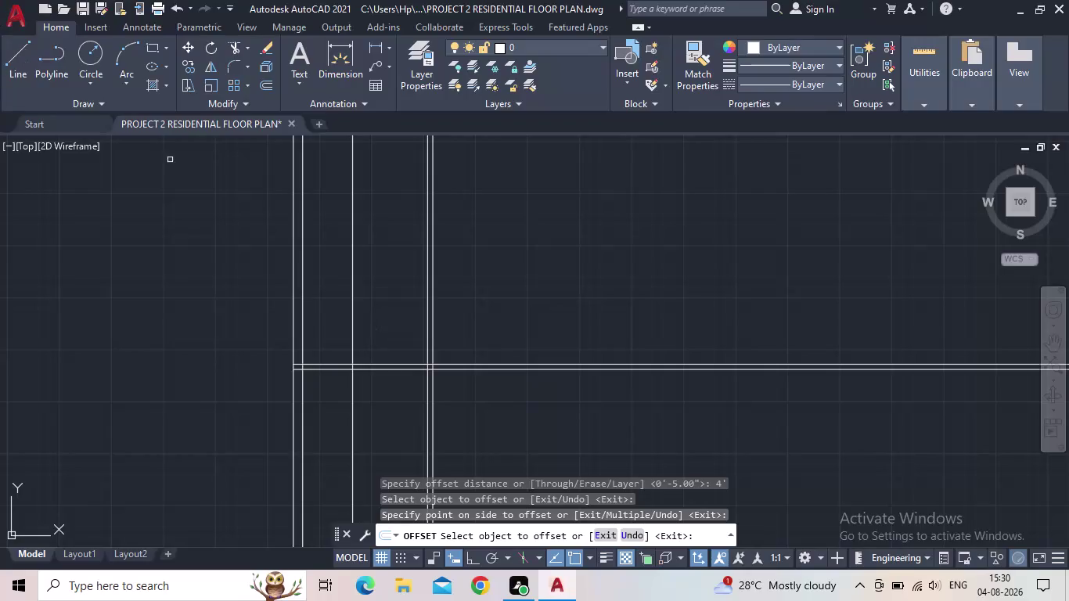
Zoom to the wall junction and start a 5" offset of the vertical wall line, then cancel.
middle_click(368, 341)
scroll(up, 3)
middle_drag(371, 334, 338, 366)
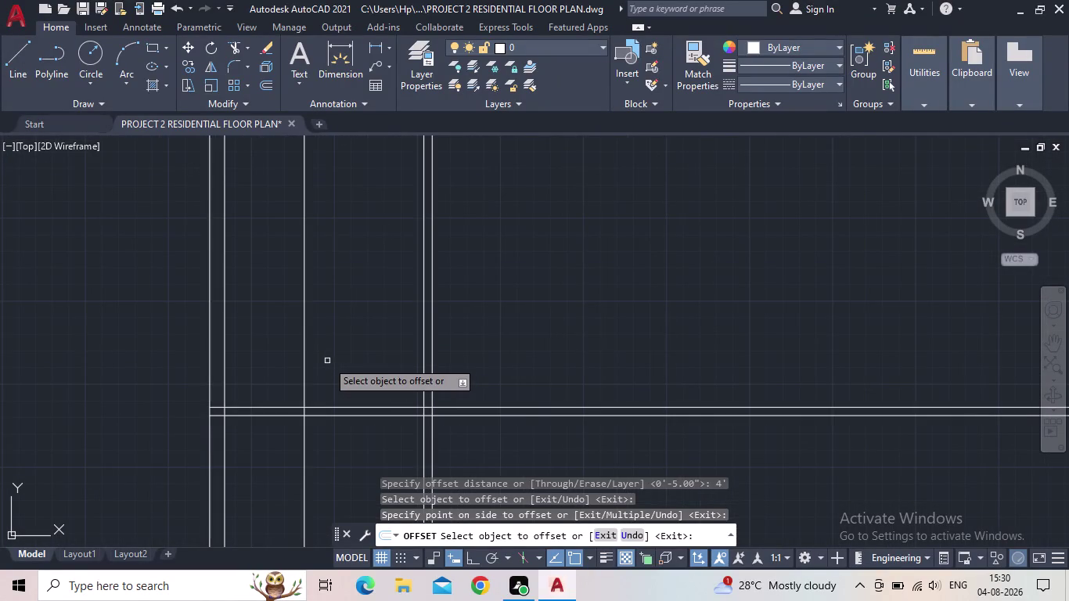
key(o)
key(Return)
text(5)
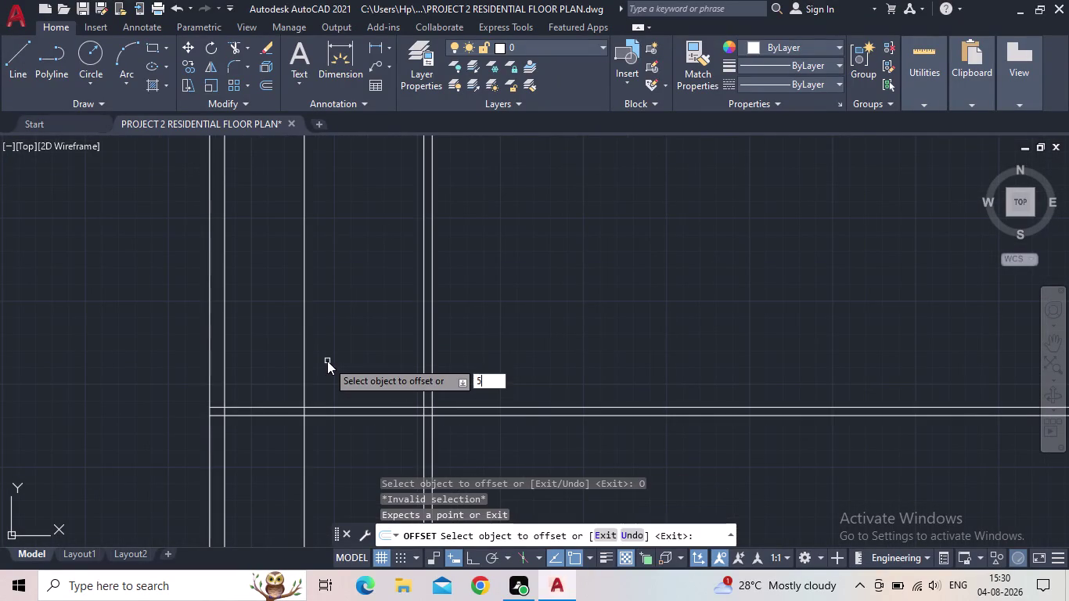
text(")
key(Return)
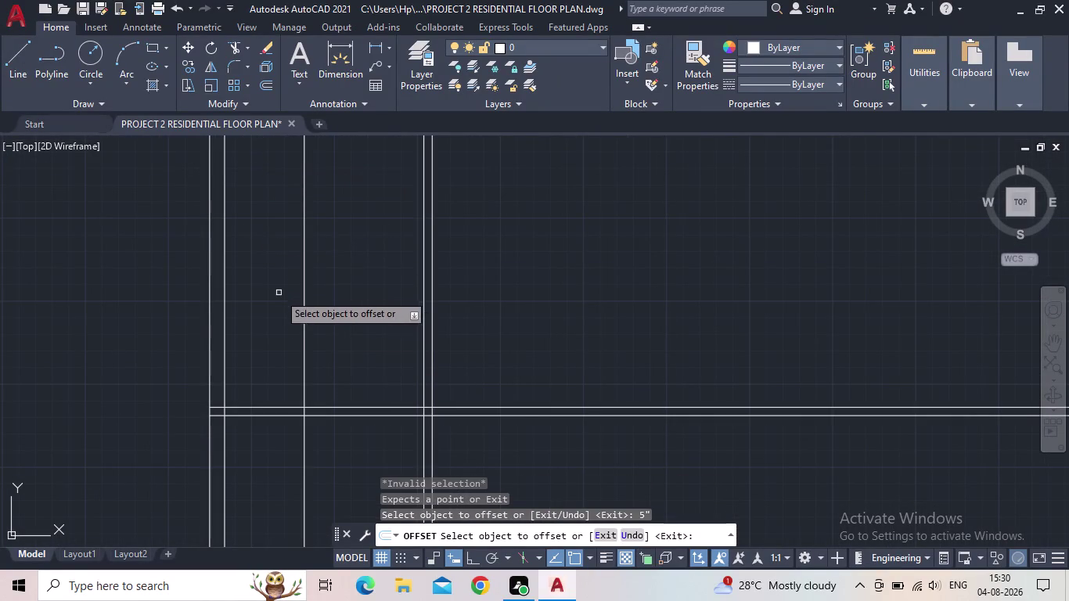
click(305, 321)
key(Escape)
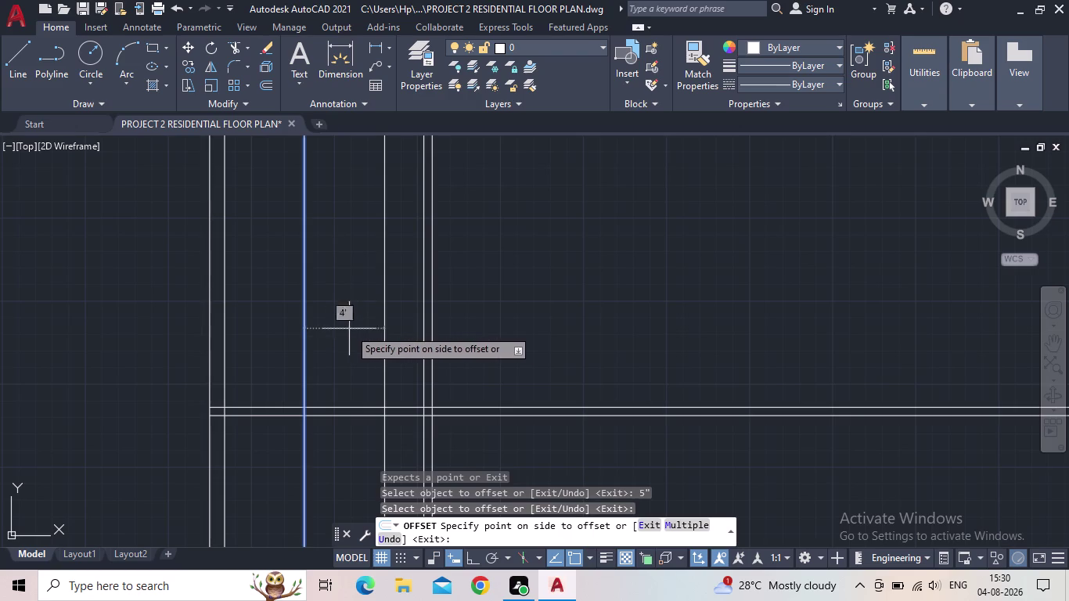
Offset the vertical wall line 5" to one side to mark the door opening.
key(o)
key(Return)
text(5")
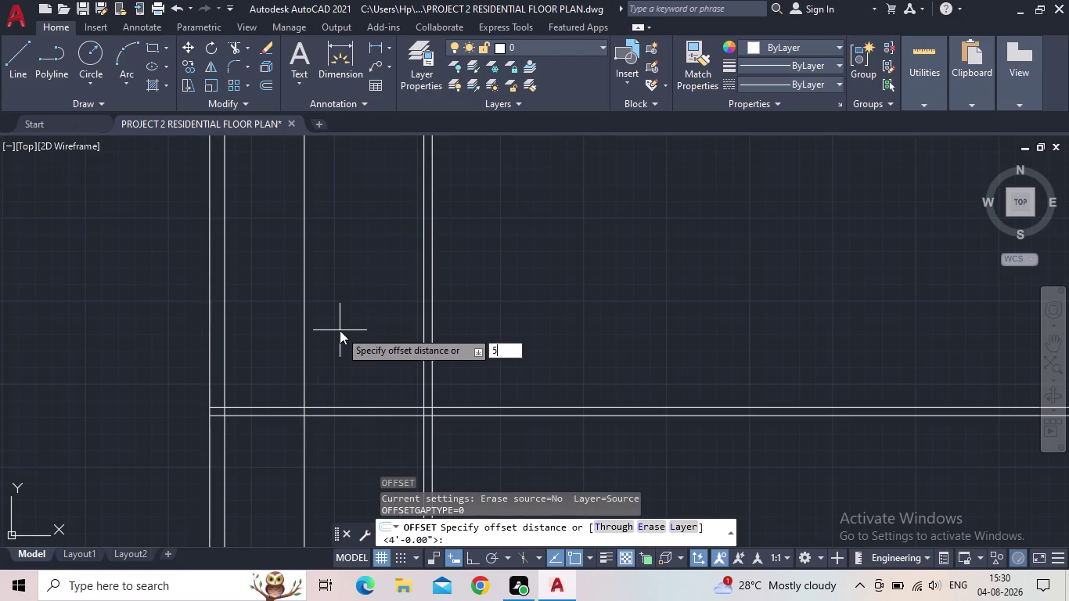
key(Return)
drag(304, 349, 311, 352)
click(333, 354)
key(Escape)
Fence-trim the wall line segments inside the door opening.
scroll(down, 3)
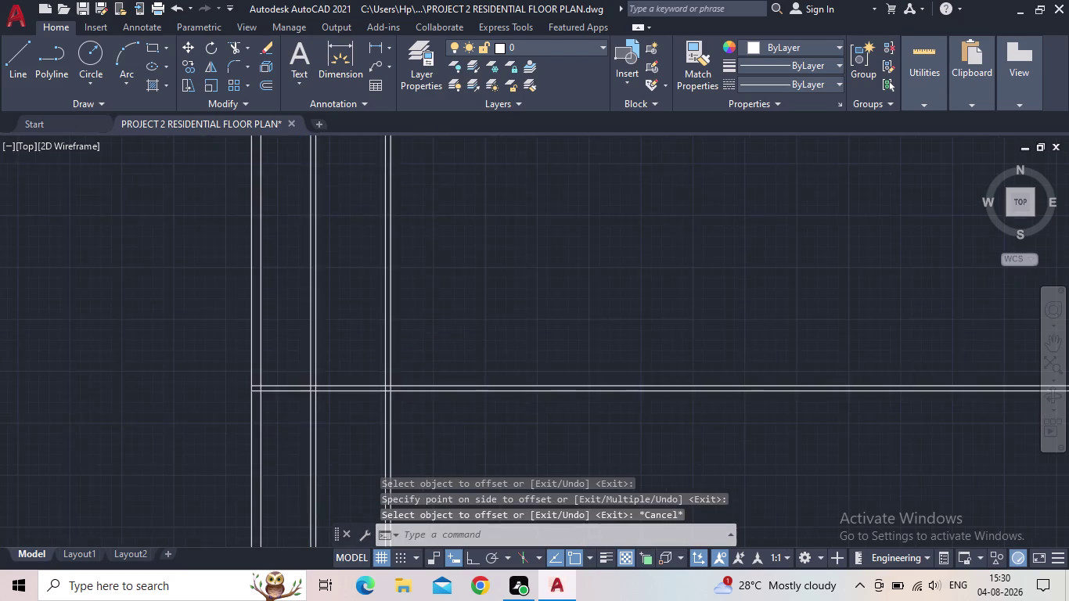
middle_drag(321, 351, 306, 359)
text(TR)
key(space)
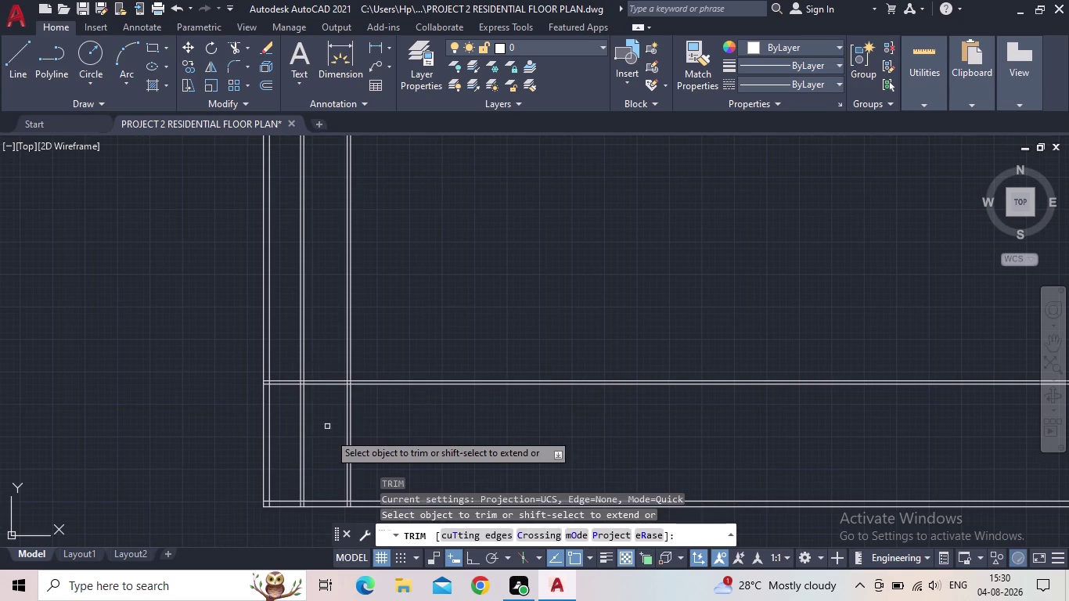
drag(324, 450, 291, 426)
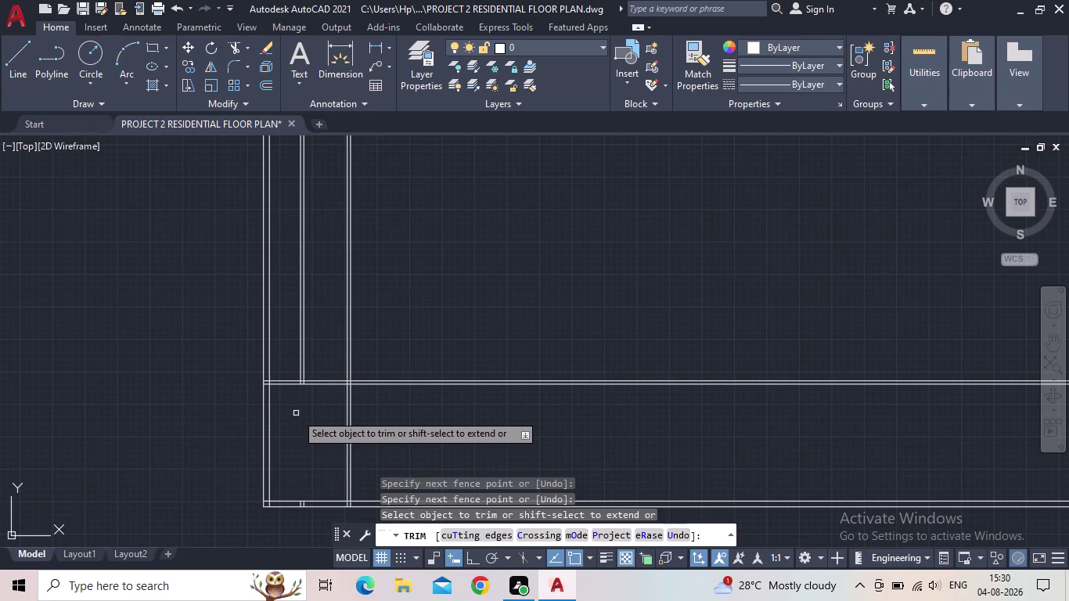
key(Escape)
middle_drag(299, 408, 302, 445)
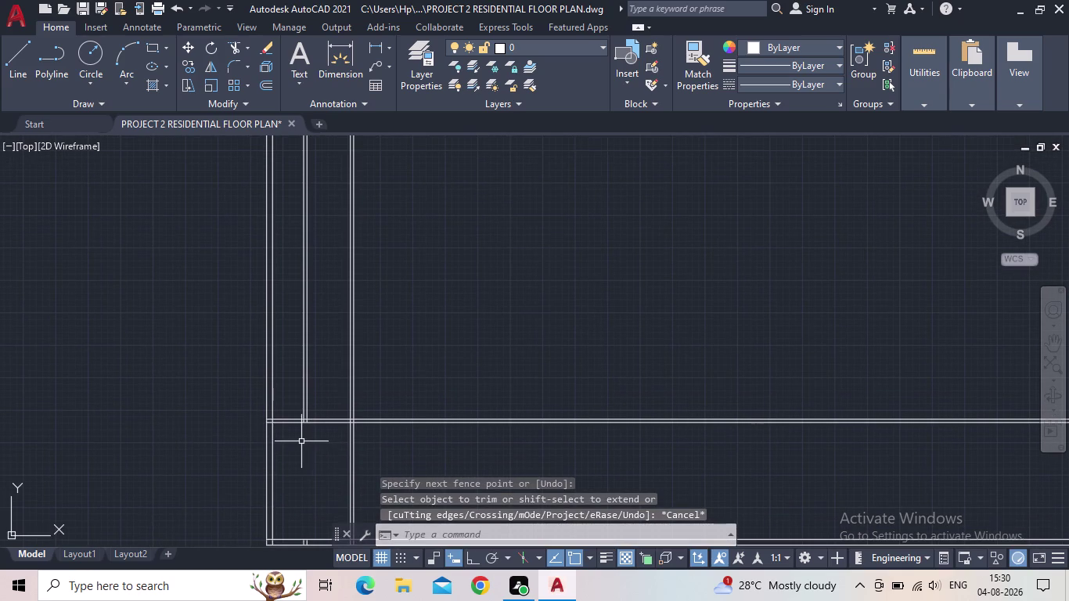
middle_drag(330, 392, 317, 411)
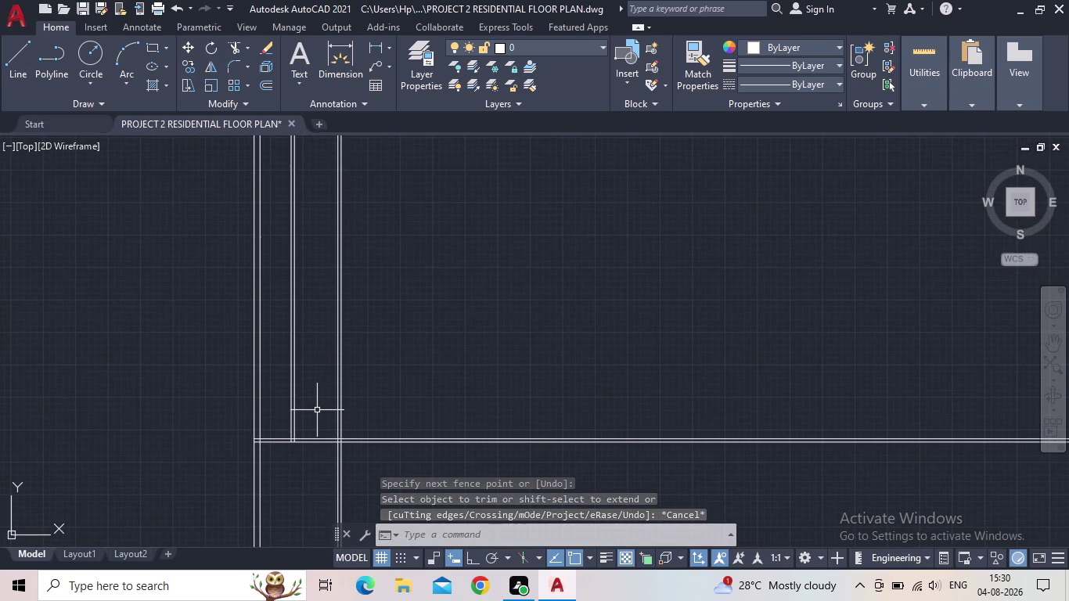
click(372, 47)
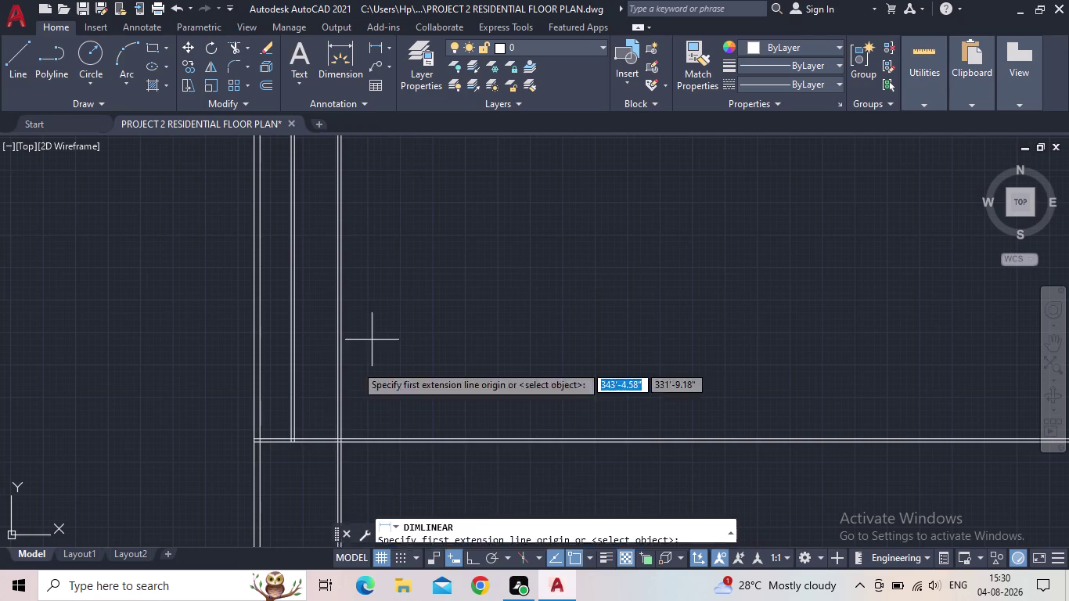
scroll(up, 3)
click(321, 439)
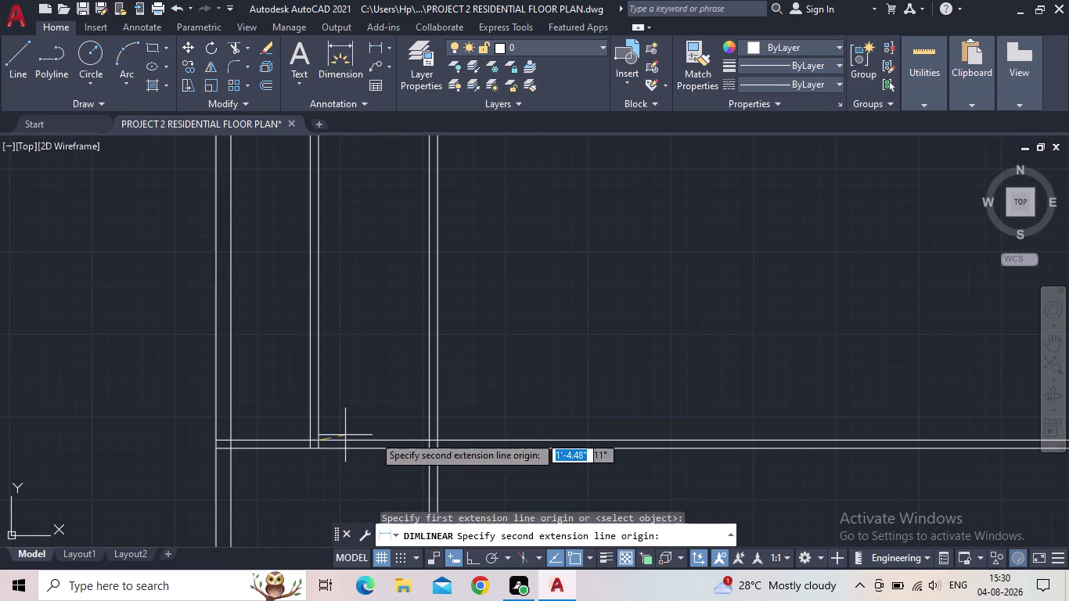
click(426, 442)
click(417, 421)
scroll(up, 3)
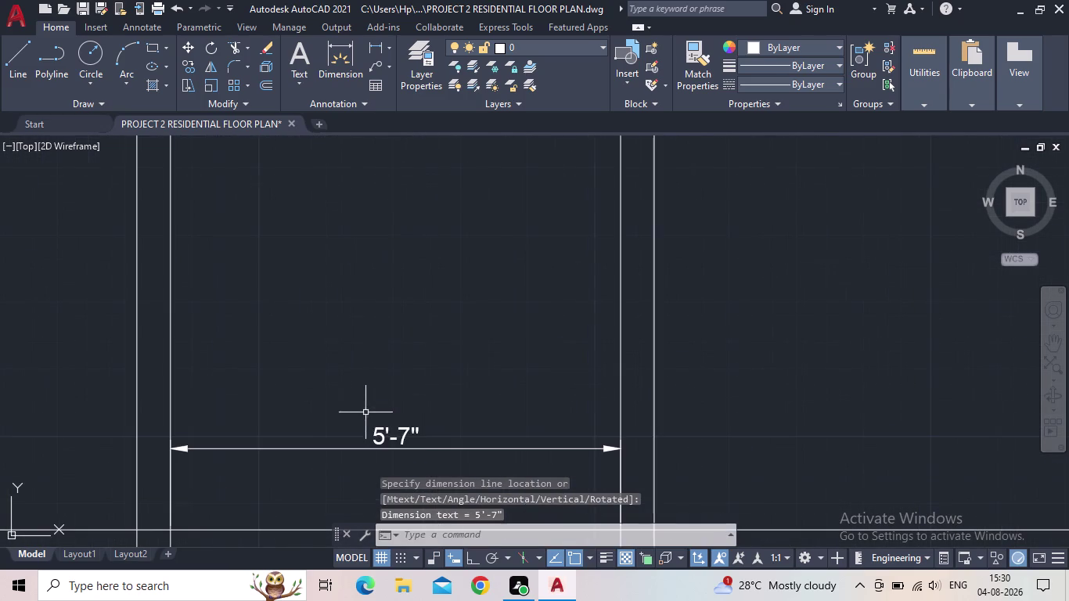
scroll(down, 3)
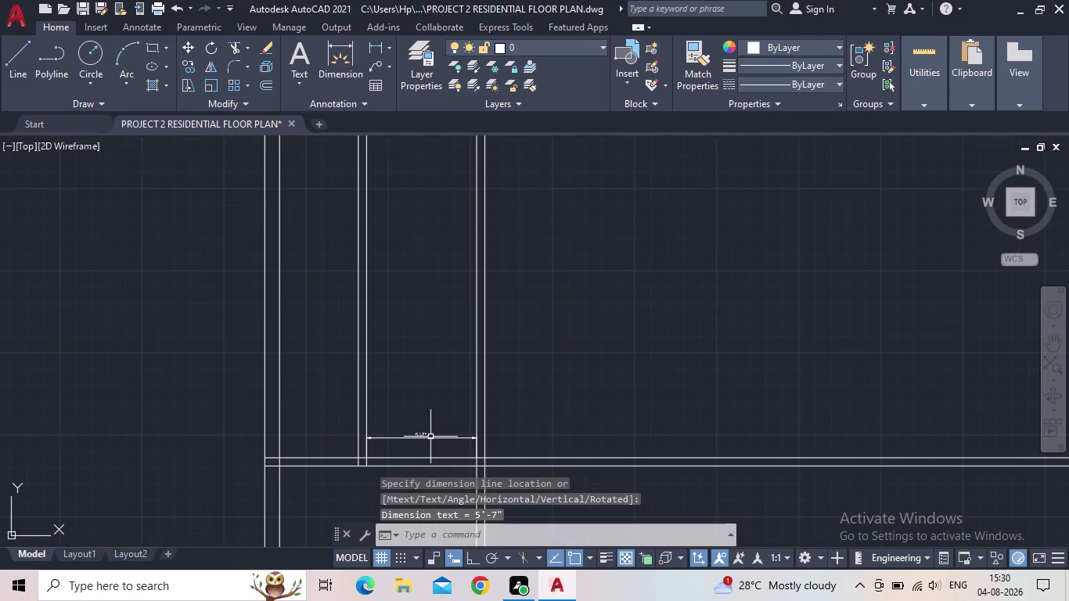
middle_click(431, 437)
key(Escape)
drag(423, 443, 417, 433)
click(414, 430)
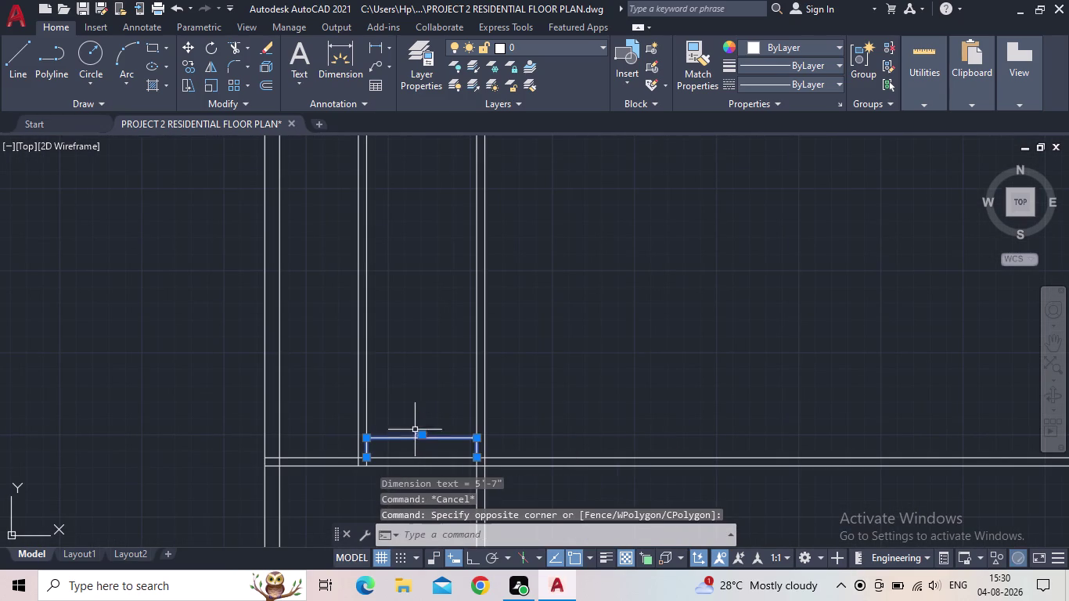
key(Delete)
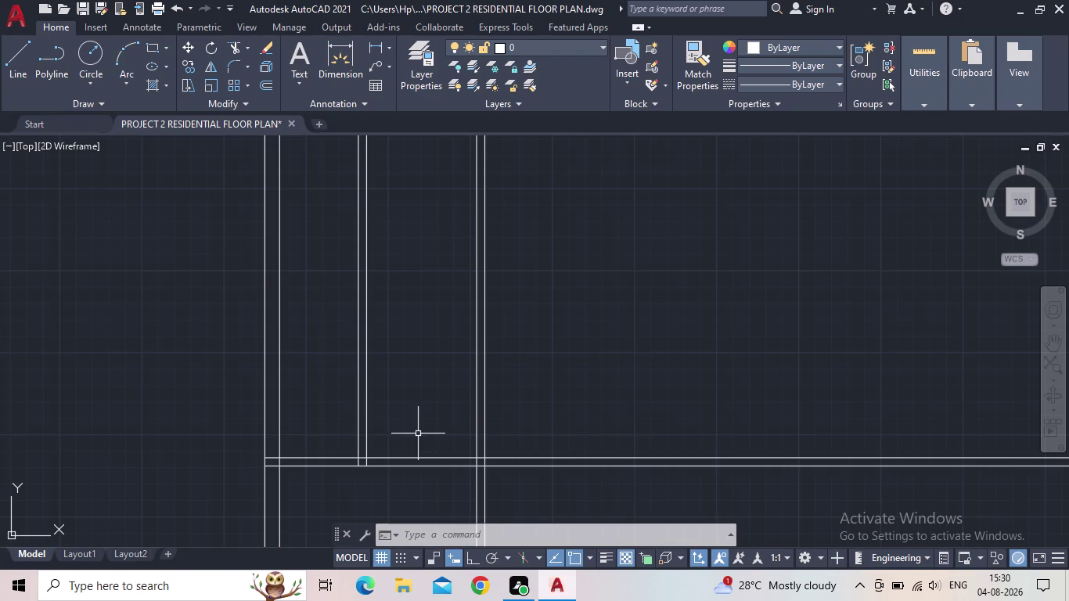
middle_drag(644, 410, 602, 416)
scroll(down, 3)
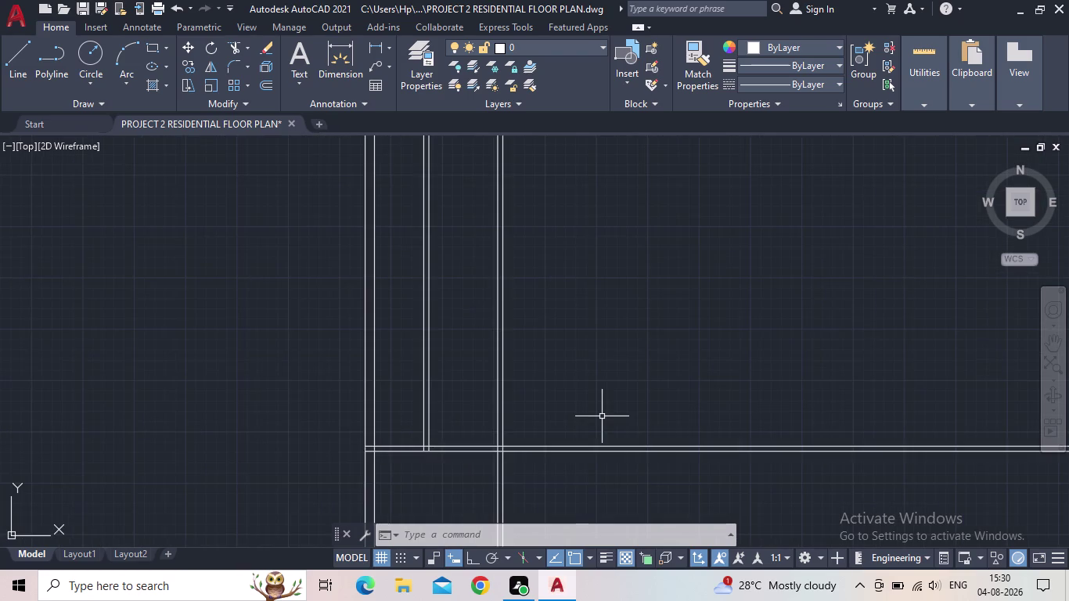
middle_drag(602, 416, 564, 448)
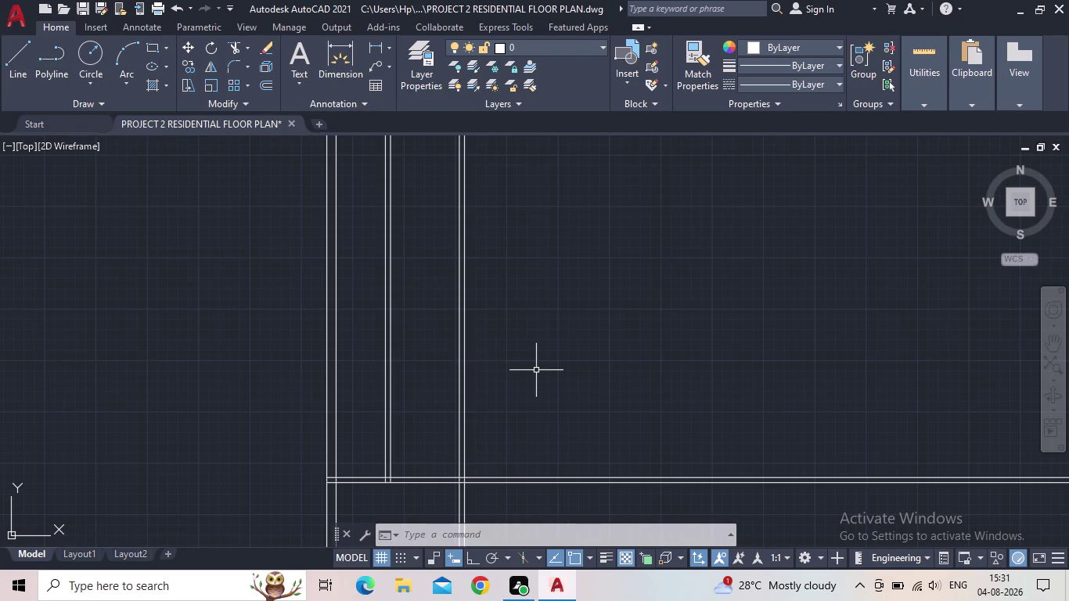
Offset the horizontal wall line 6'2" upward.
key(o)
key(Return)
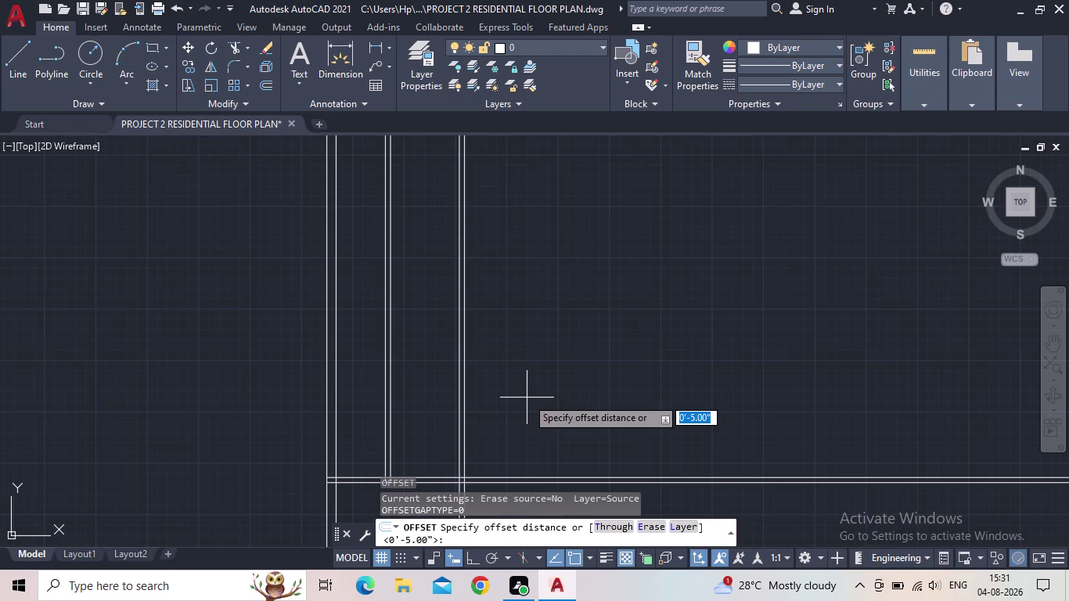
text(6)
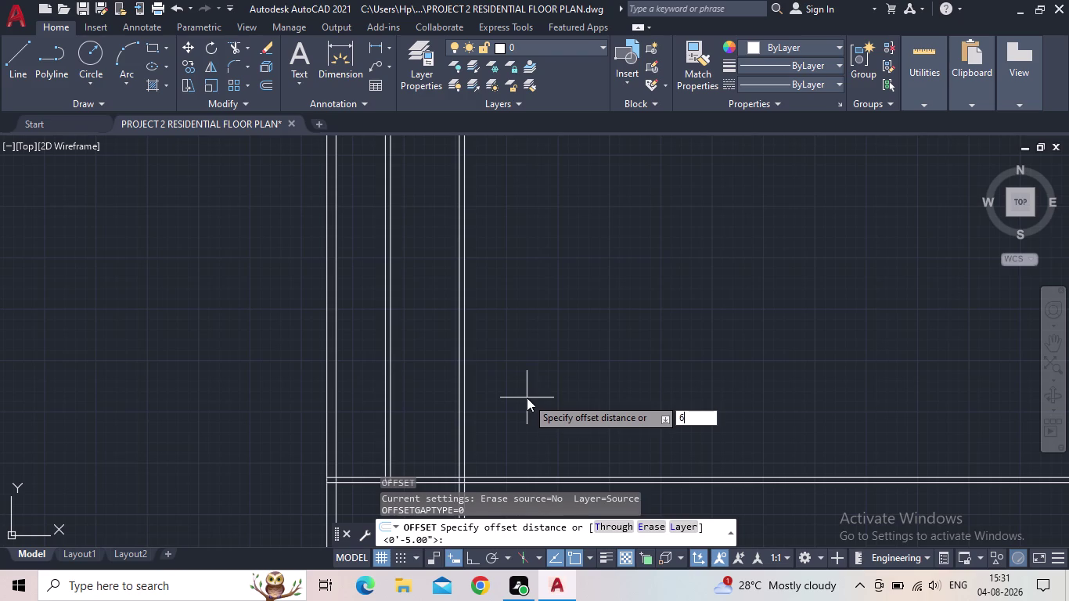
text(')
text(2")
key(Return)
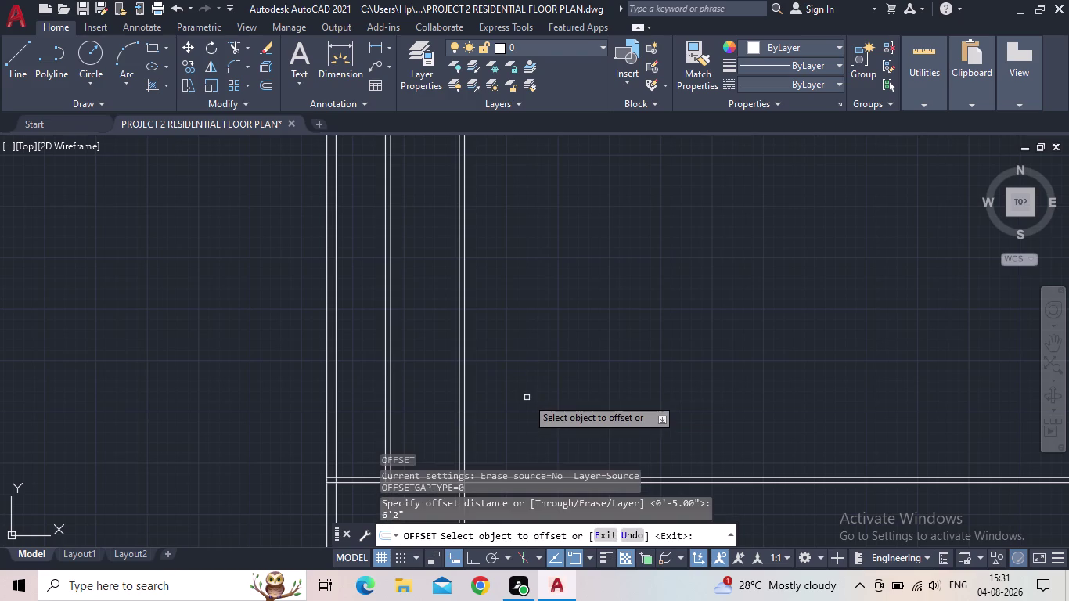
middle_drag(475, 384, 557, 297)
scroll(up, 3)
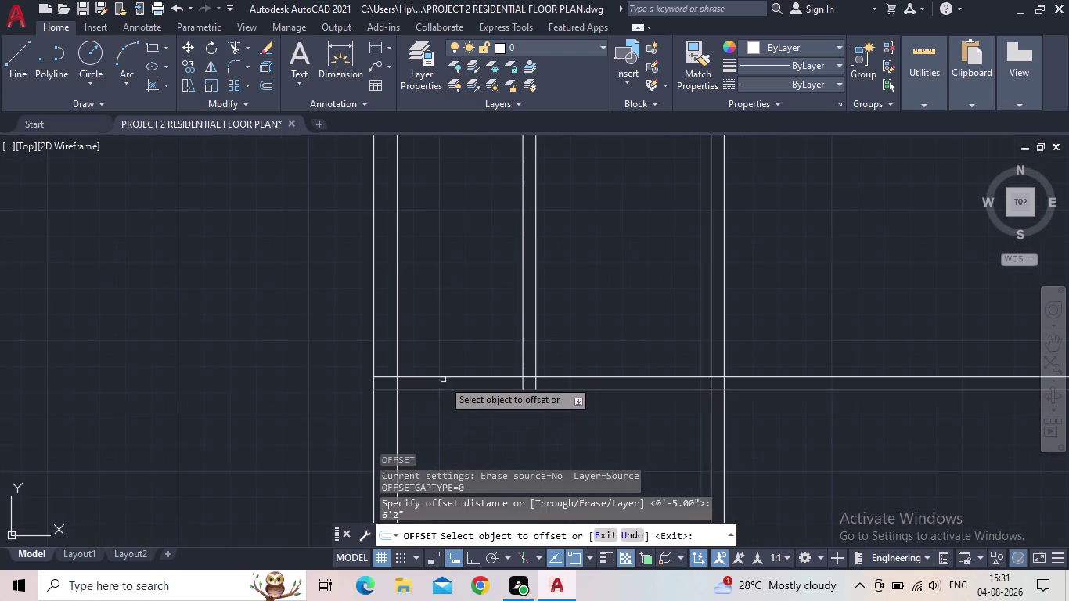
click(449, 378)
click(471, 261)
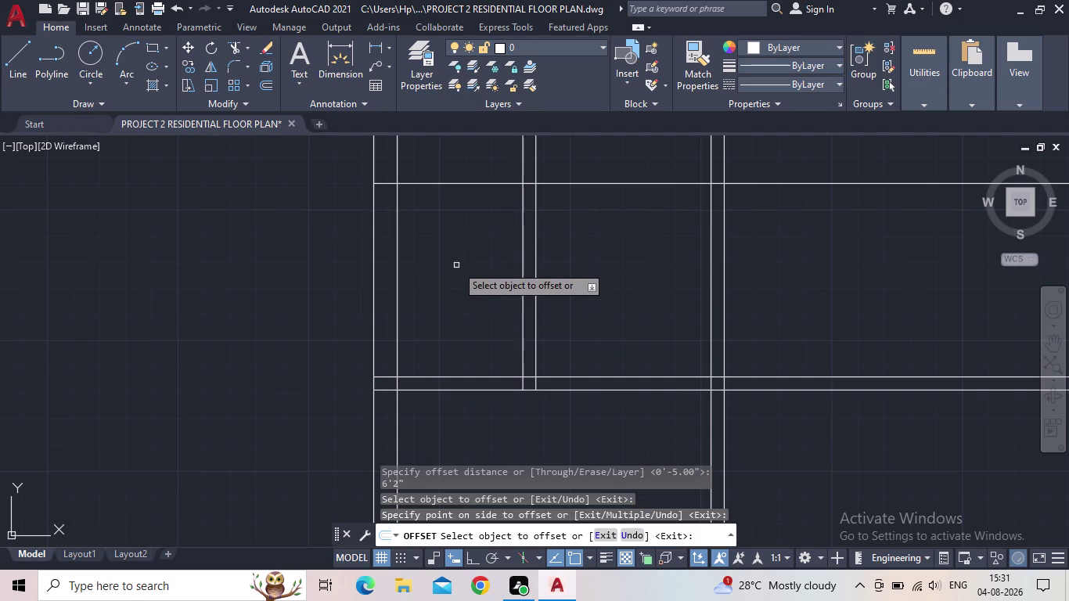
key(Escape)
Offset the new upper line 5" to give the wall its thickness.
key(o)
key(Return)
text(5)
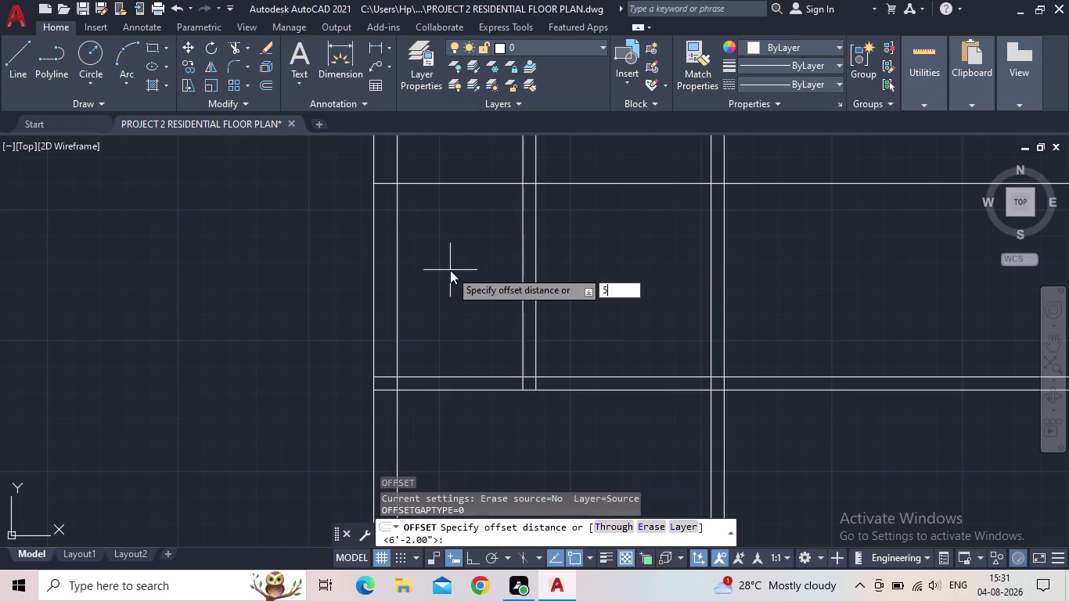
text(")
key(Return)
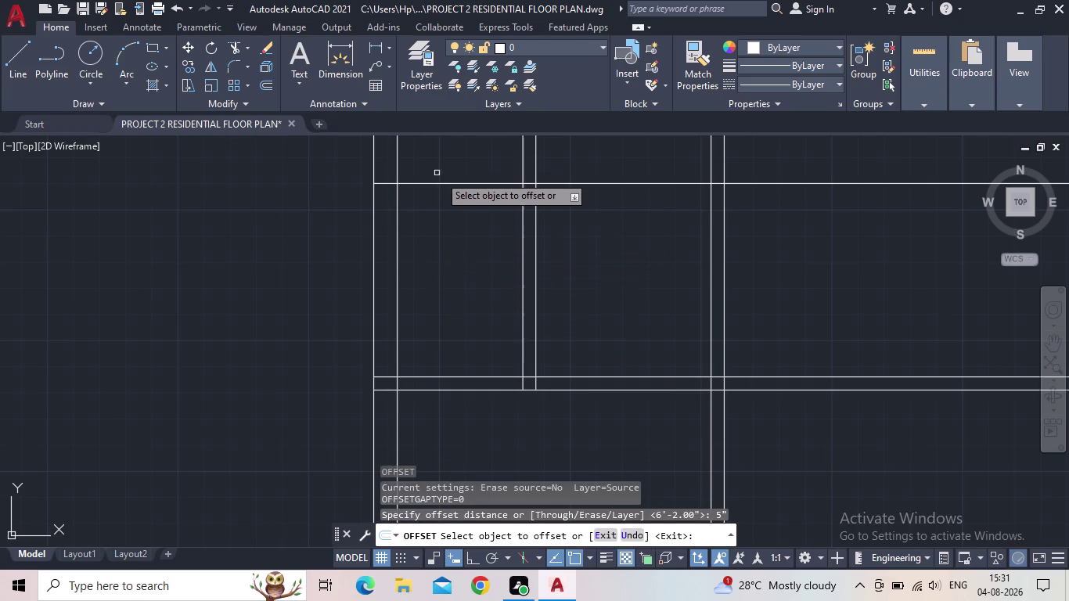
click(443, 187)
click(443, 182)
click(456, 161)
key(Escape)
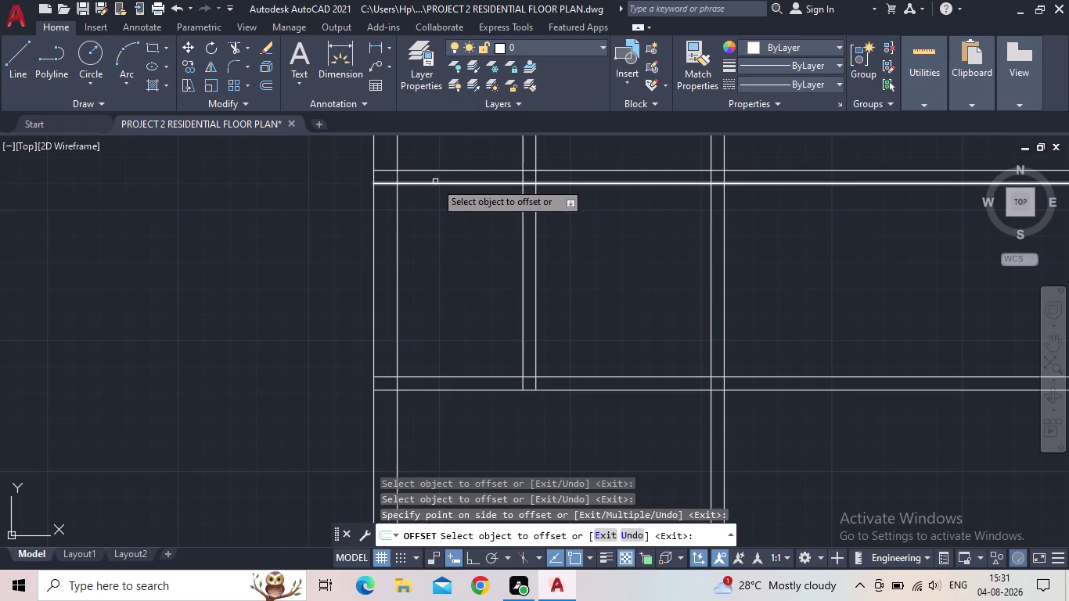
Trim overlapping line segments at the new wall junction, then cancel the unfinished trim.
scroll(down, 3)
middle_drag(445, 195, 448, 219)
middle_drag(470, 229, 427, 283)
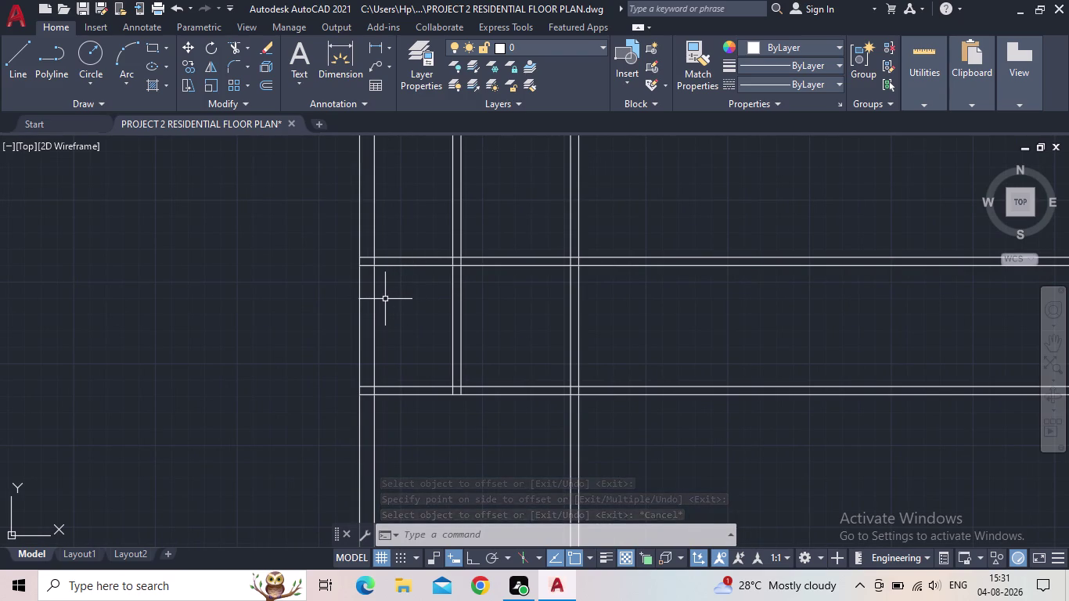
scroll(down, 3)
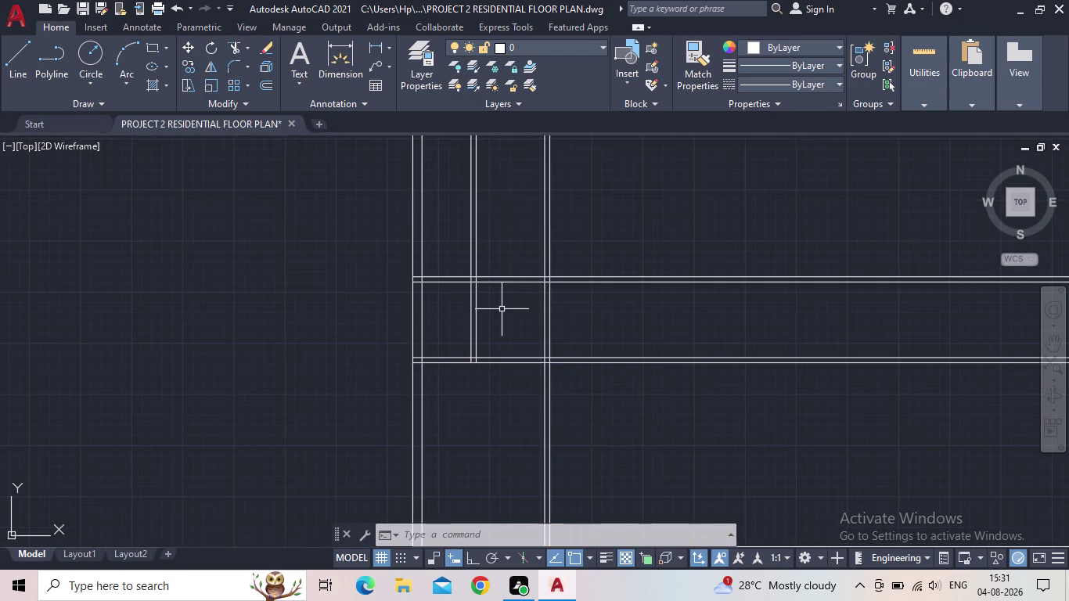
middle_drag(505, 309, 513, 386)
key(t)
key(r)
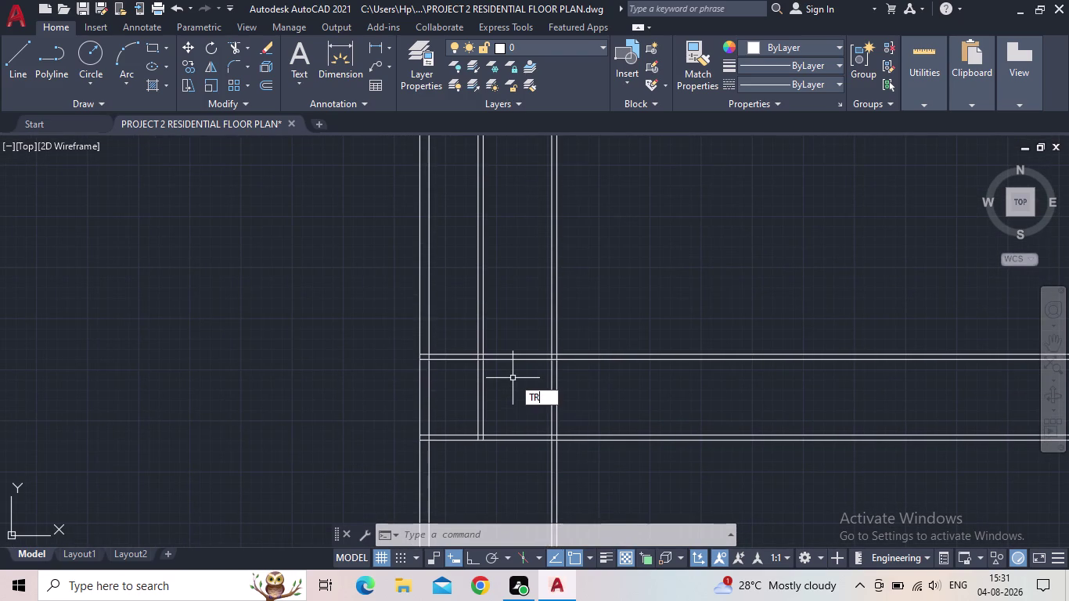
key(space)
drag(504, 315, 503, 315)
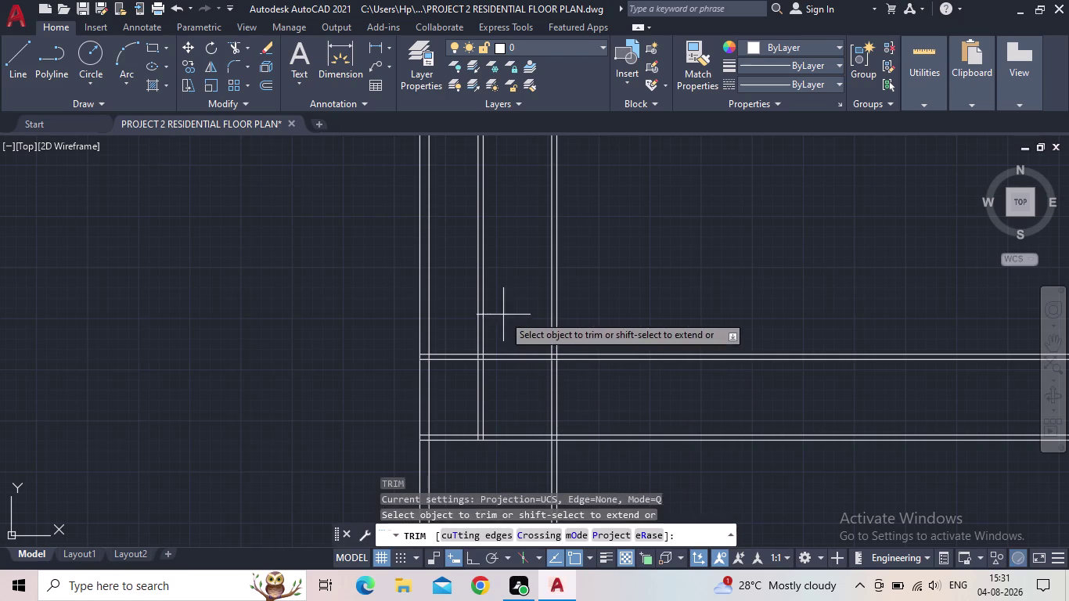
drag(503, 314, 473, 323)
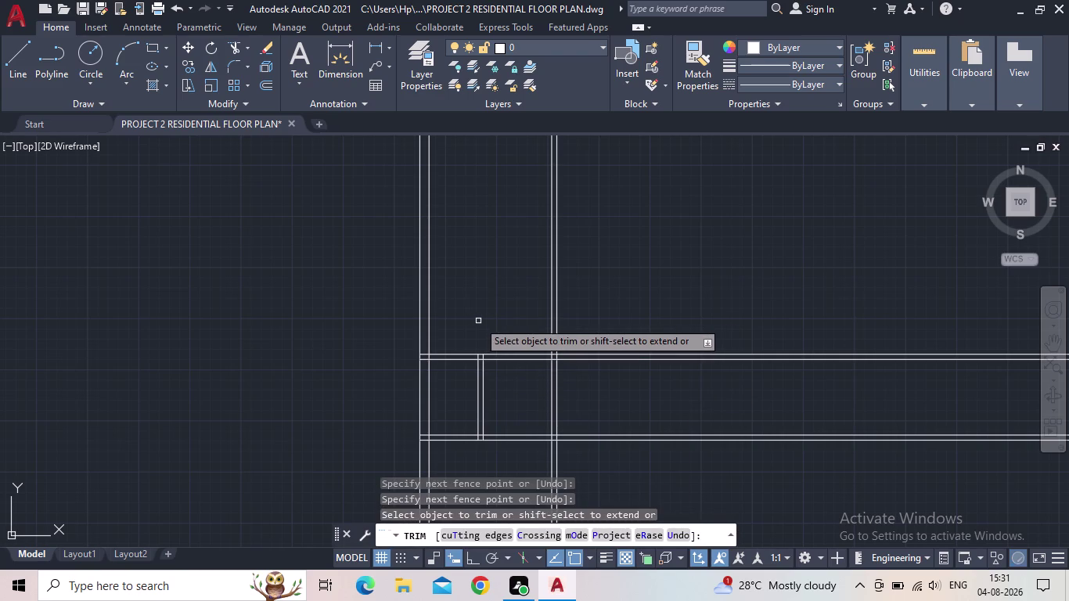
middle_drag(489, 328, 516, 355)
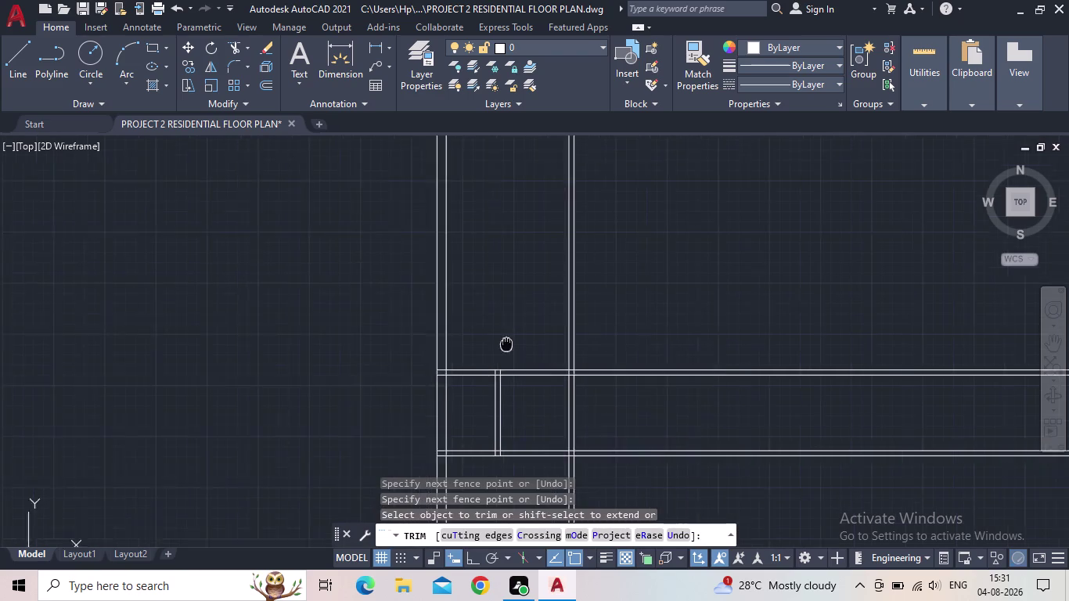
middle_drag(517, 354, 525, 372)
key(Escape)
Offset the horizontal wall line 10' upward.
middle_drag(527, 359, 520, 304)
middle_click(518, 298)
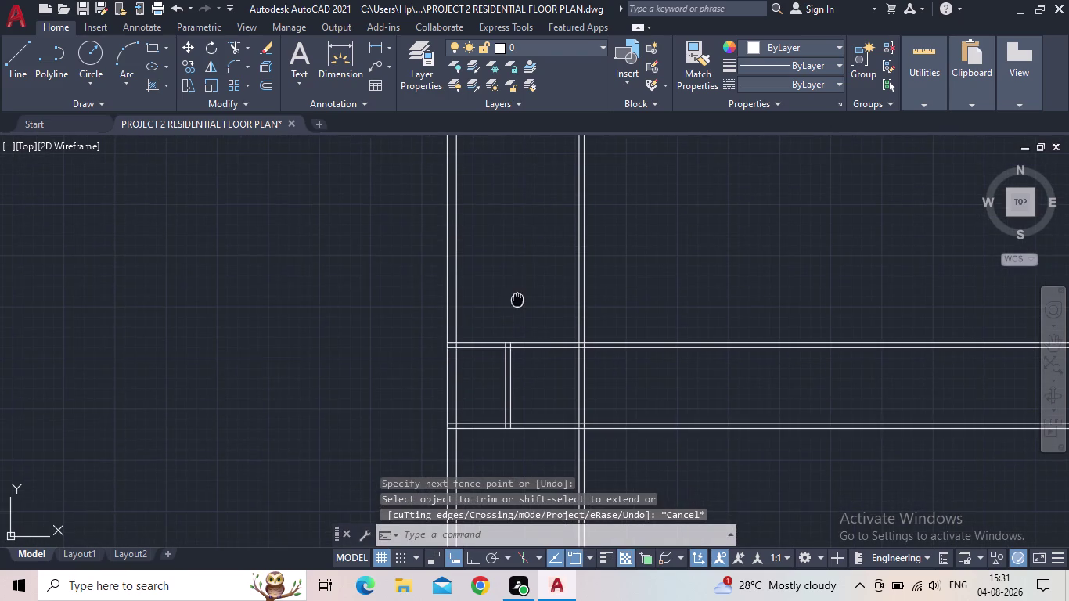
key(o)
key(Return)
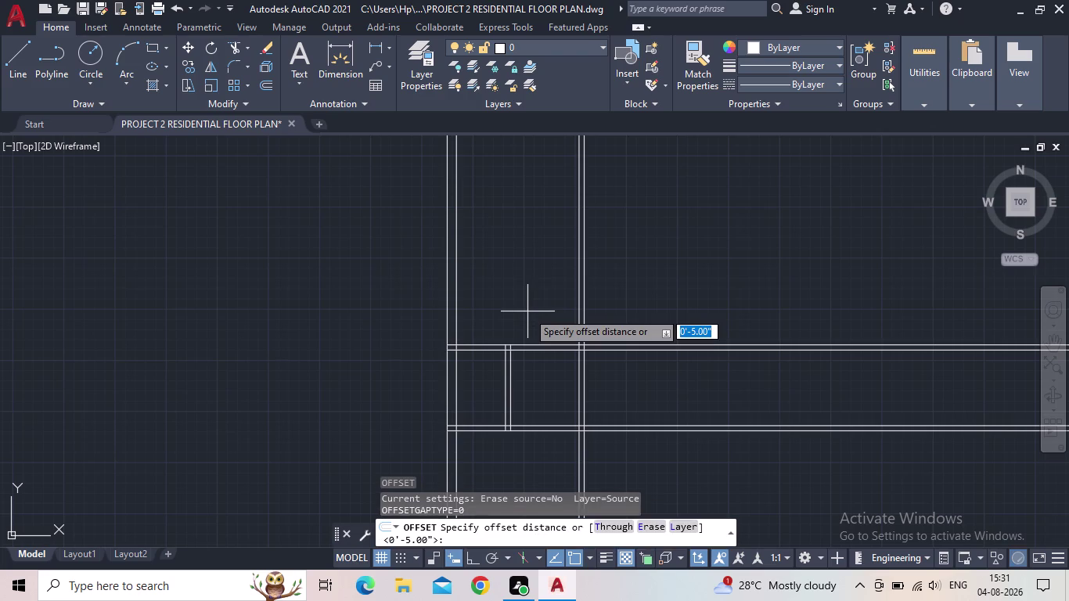
text(10')
key(Return)
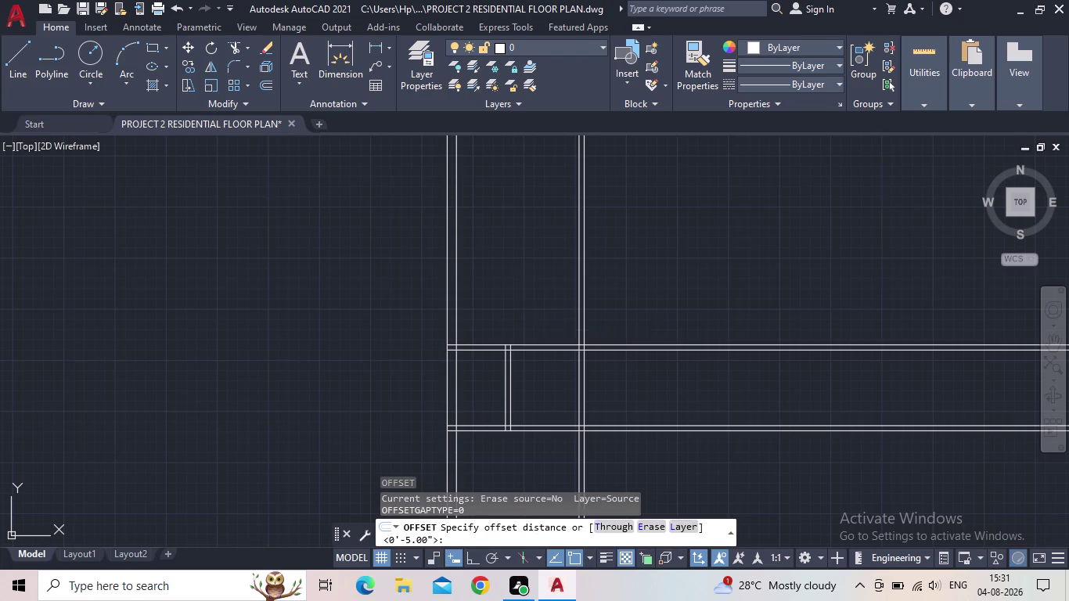
click(488, 346)
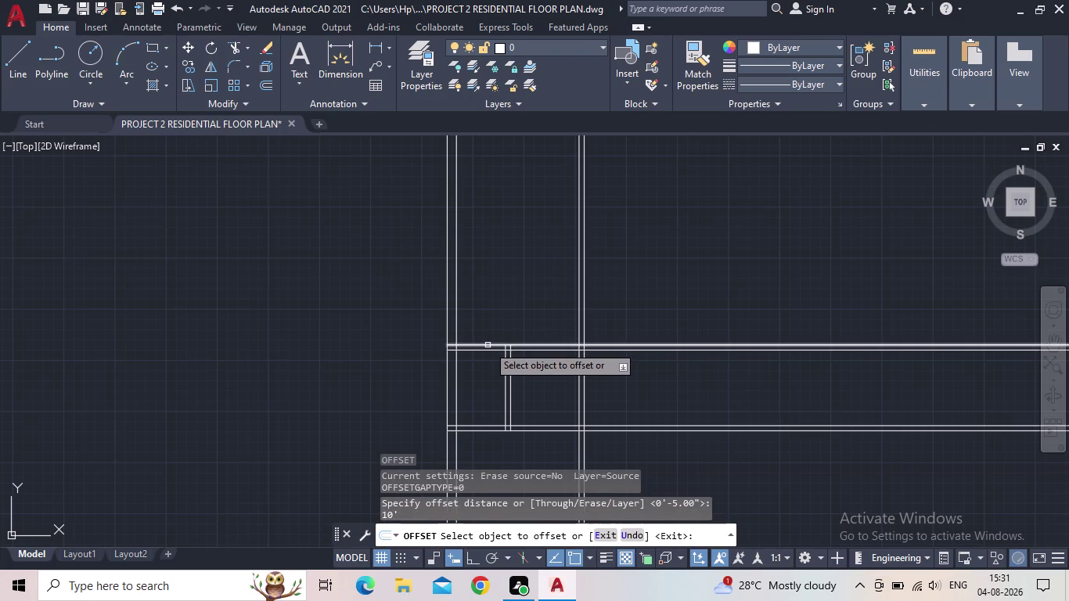
click(534, 186)
key(Escape)
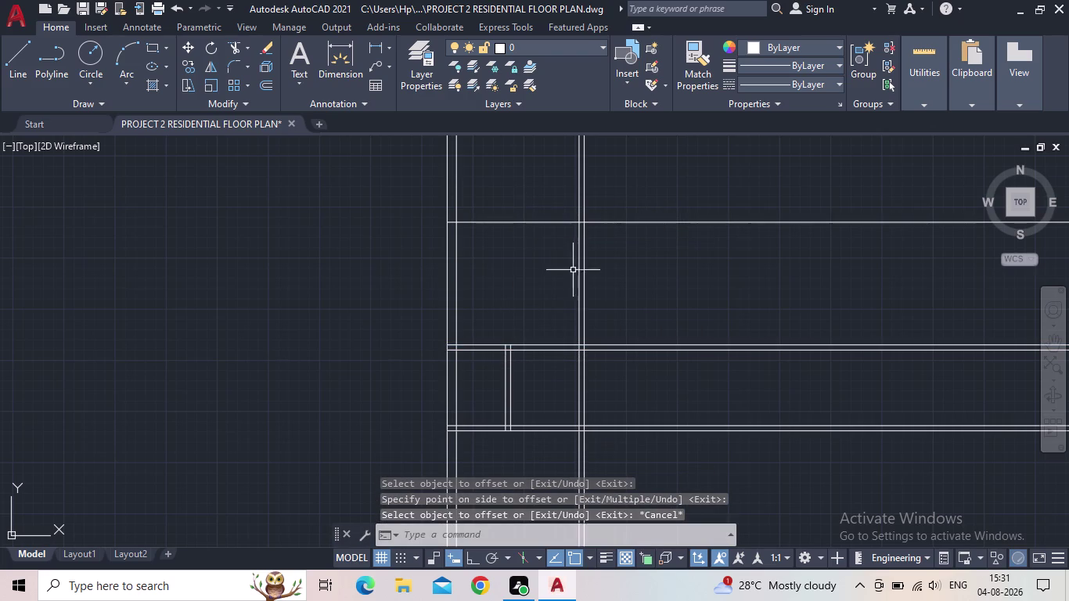
Offset the new 10' line 5" upward to complete the double-line wall.
key(o)
key(Return)
text(5")
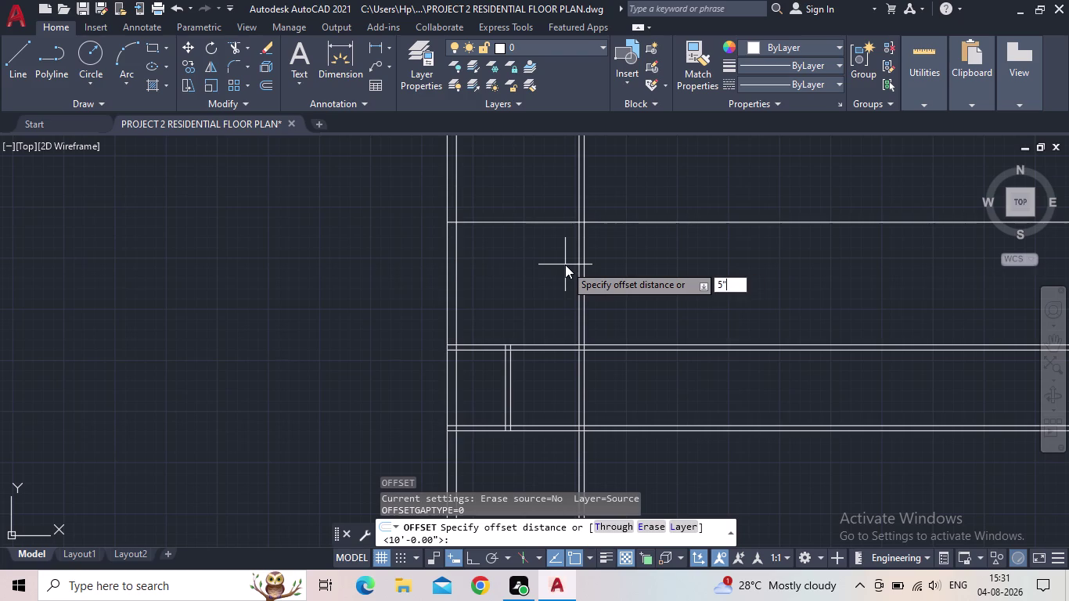
key(Return)
click(513, 223)
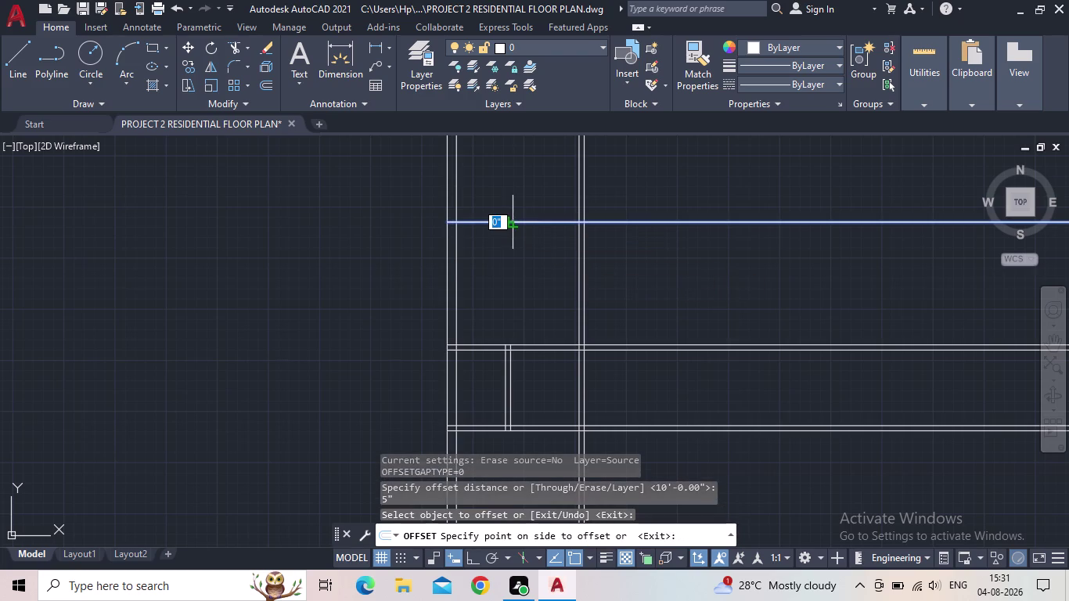
click(511, 185)
click(520, 178)
key(Escape)
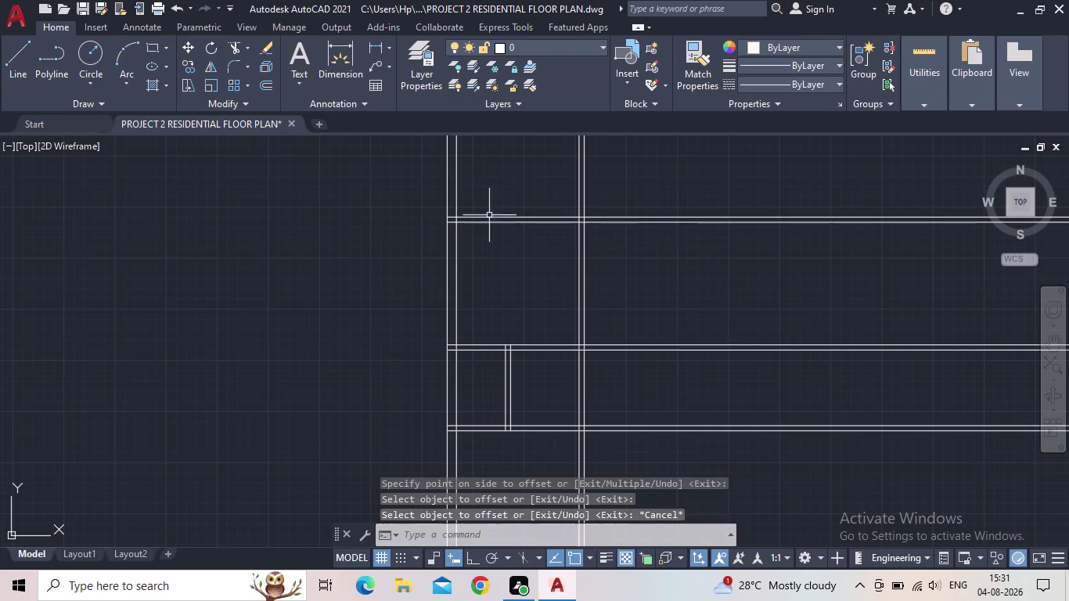
middle_drag(504, 249, 504, 360)
middle_drag(517, 362, 517, 316)
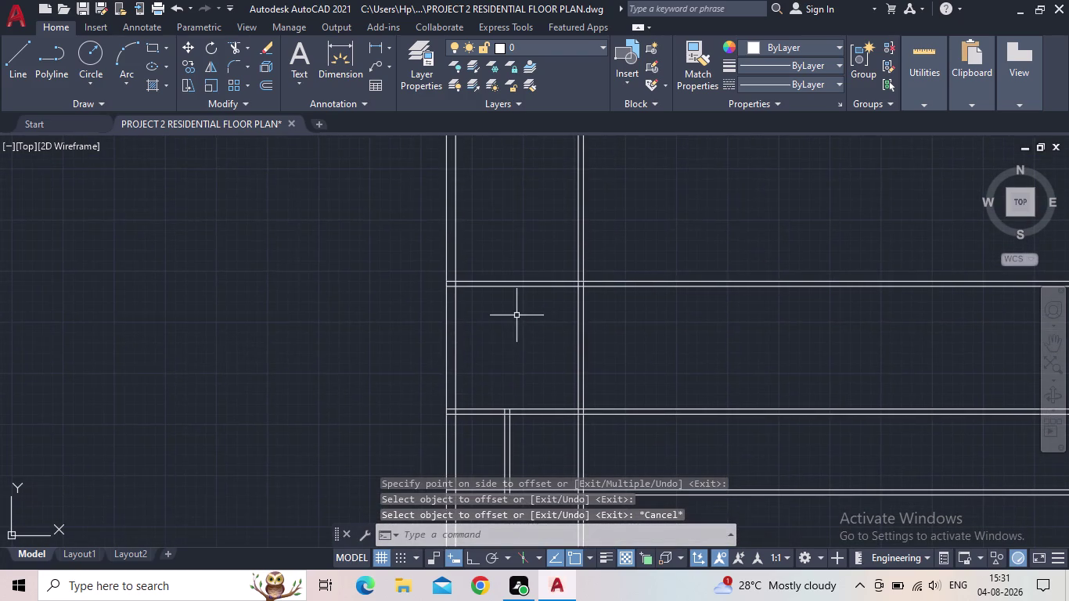
click(369, 44)
scroll(up, 3)
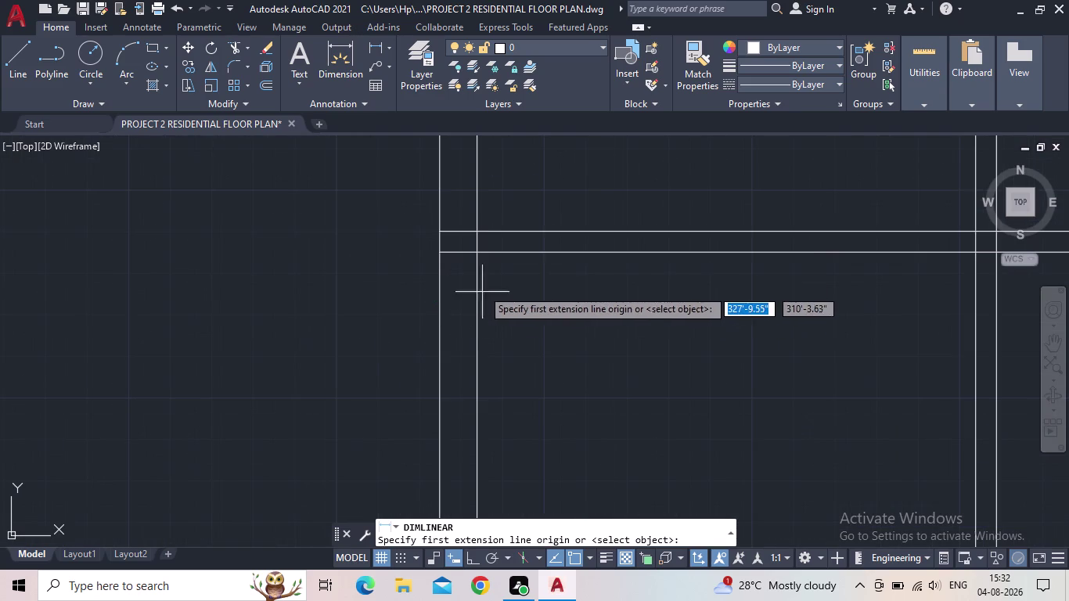
click(478, 248)
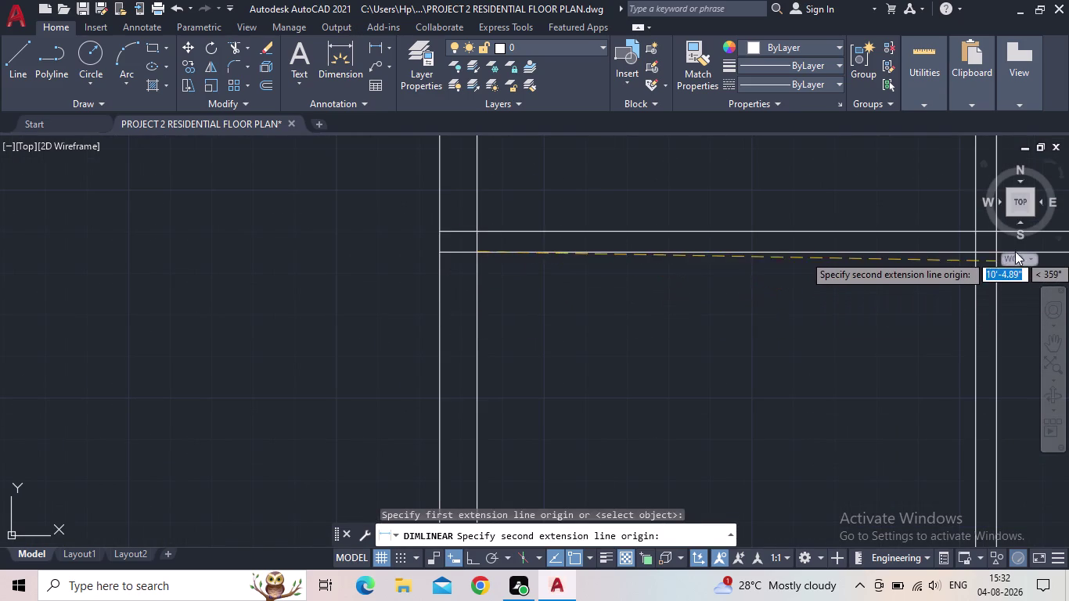
click(974, 256)
click(929, 266)
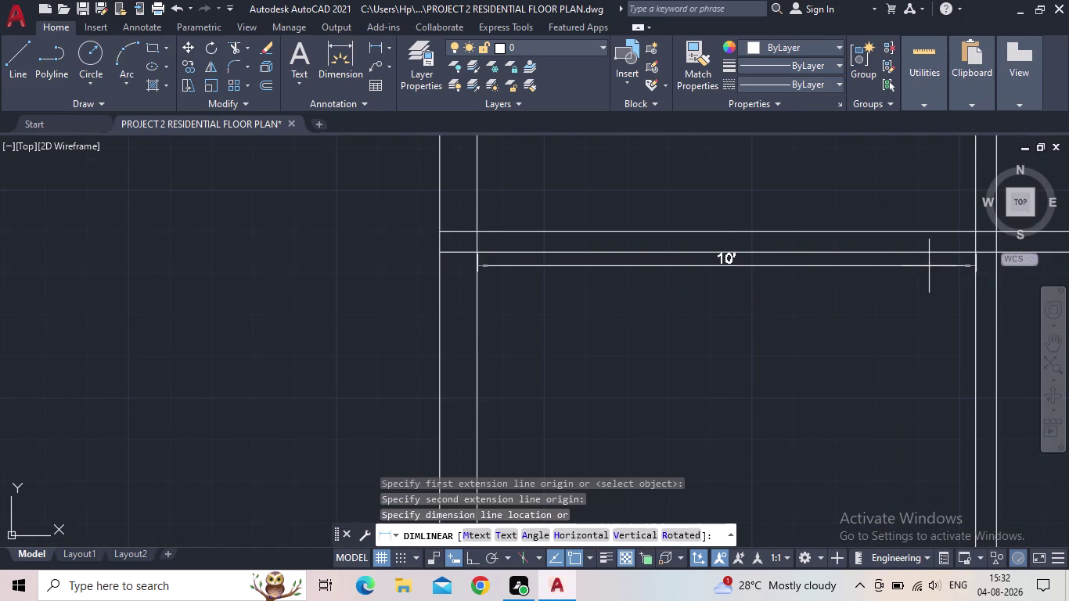
middle_drag(755, 331, 632, 357)
click(611, 305)
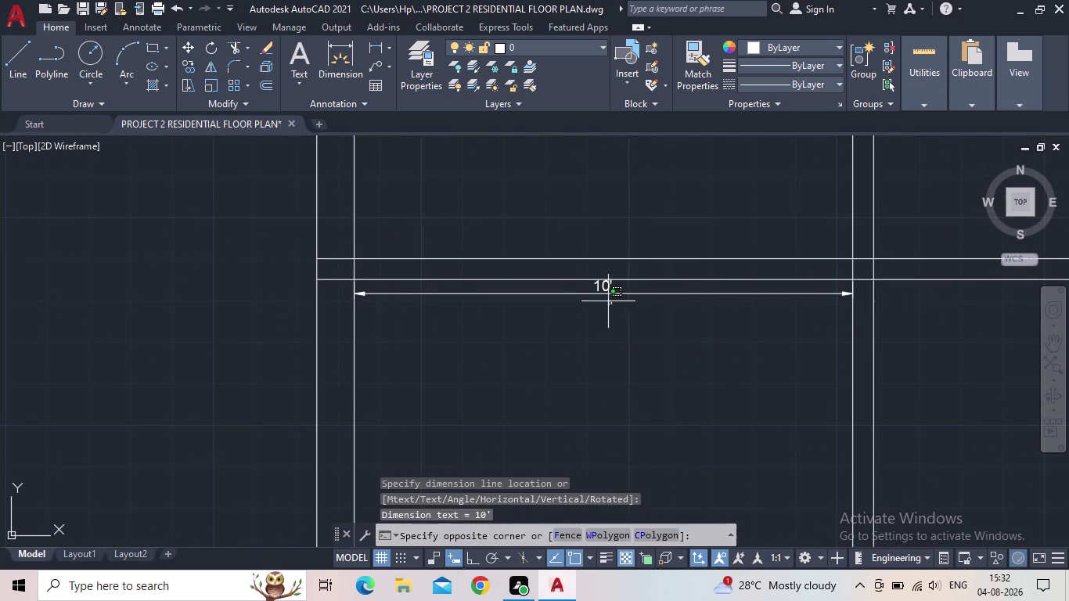
click(597, 288)
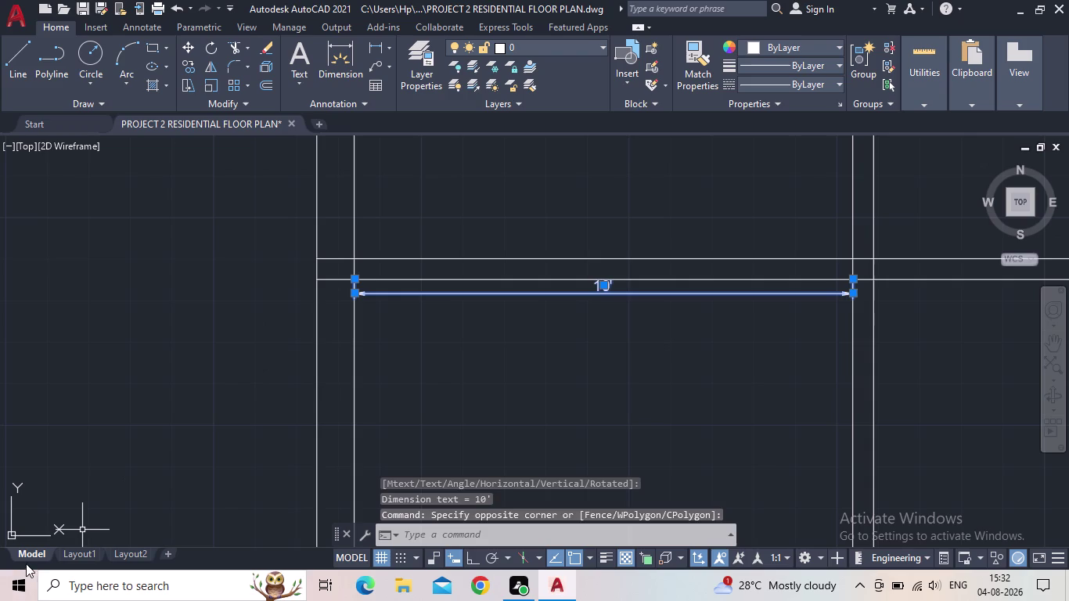
key(Delete)
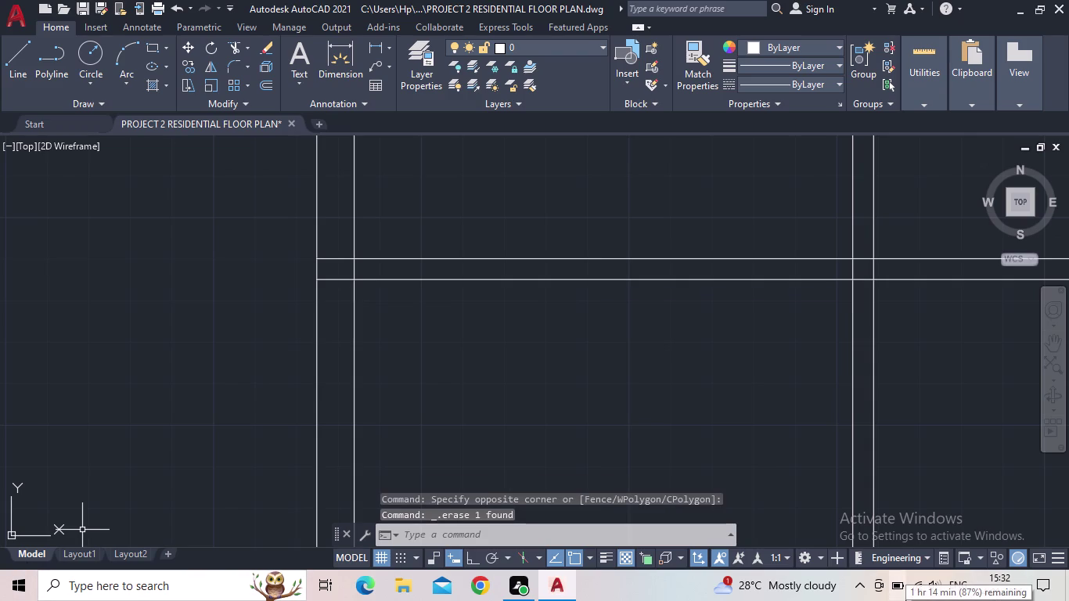
scroll(down, 3)
middle_drag(415, 425, 405, 355)
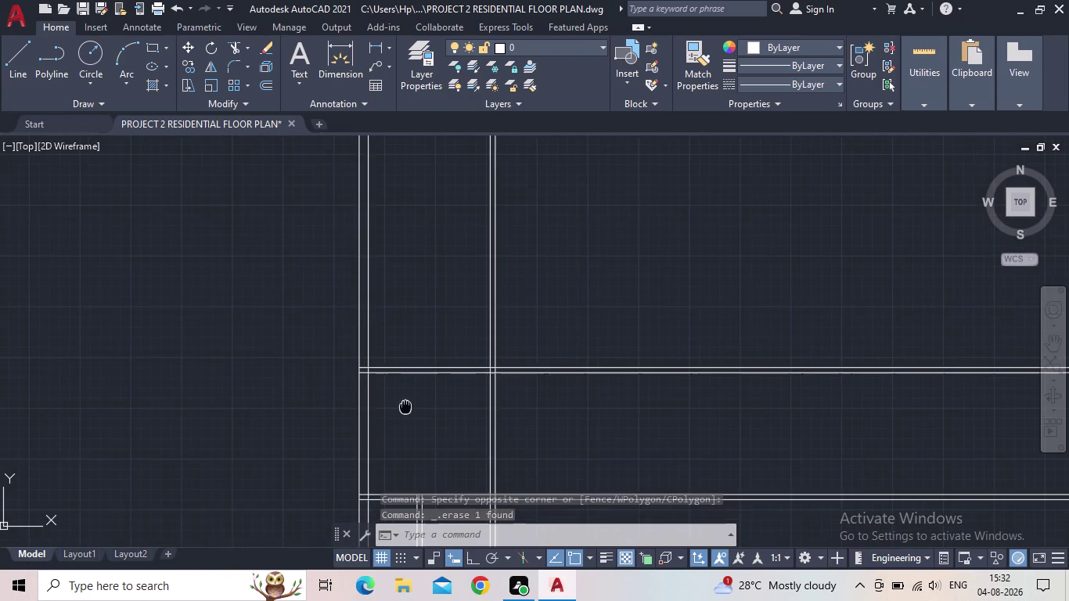
middle_drag(404, 355, 395, 292)
scroll(down, 3)
middle_drag(406, 343, 395, 306)
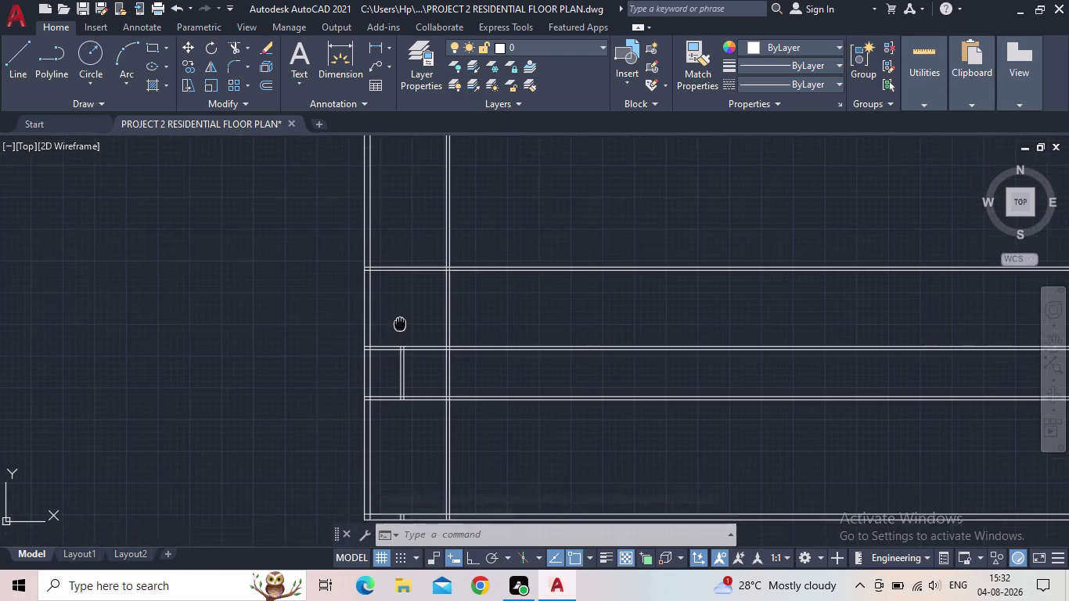
middle_drag(395, 305, 392, 296)
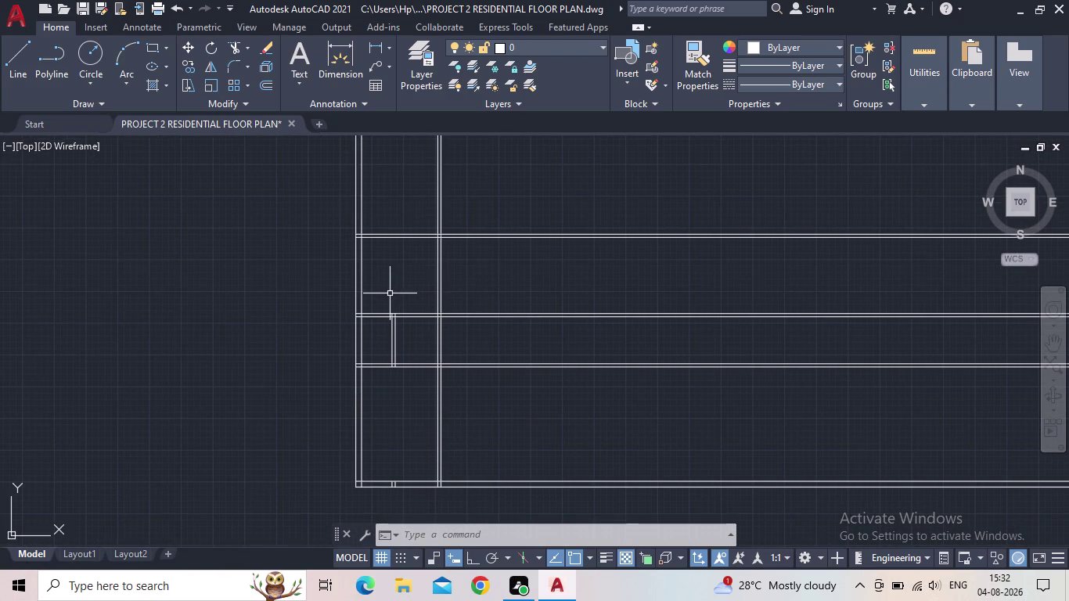
scroll(up, 3)
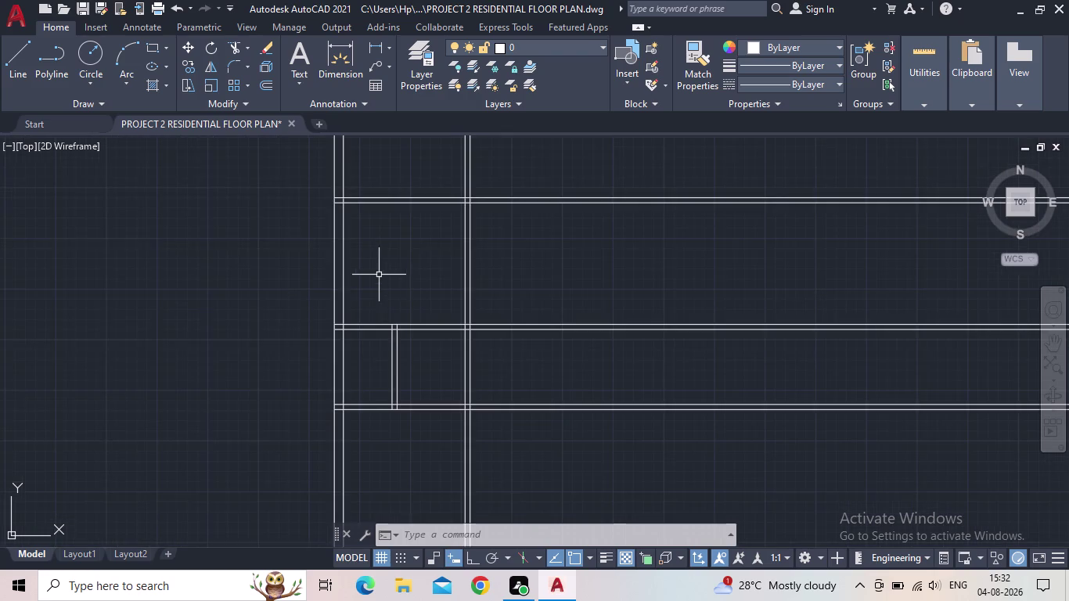
middle_drag(381, 281, 458, 392)
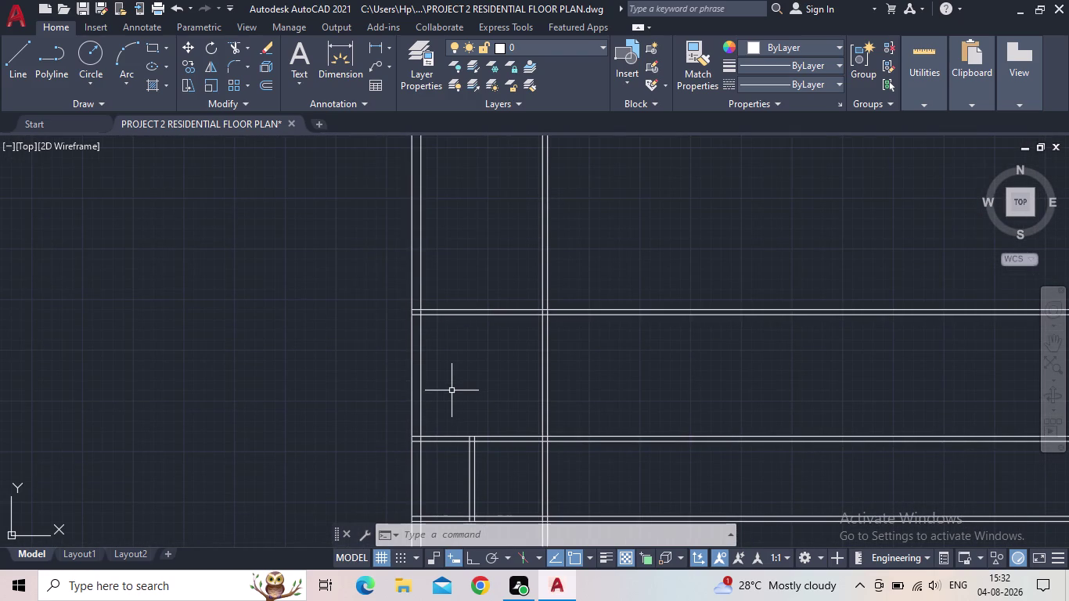
scroll(up, 3)
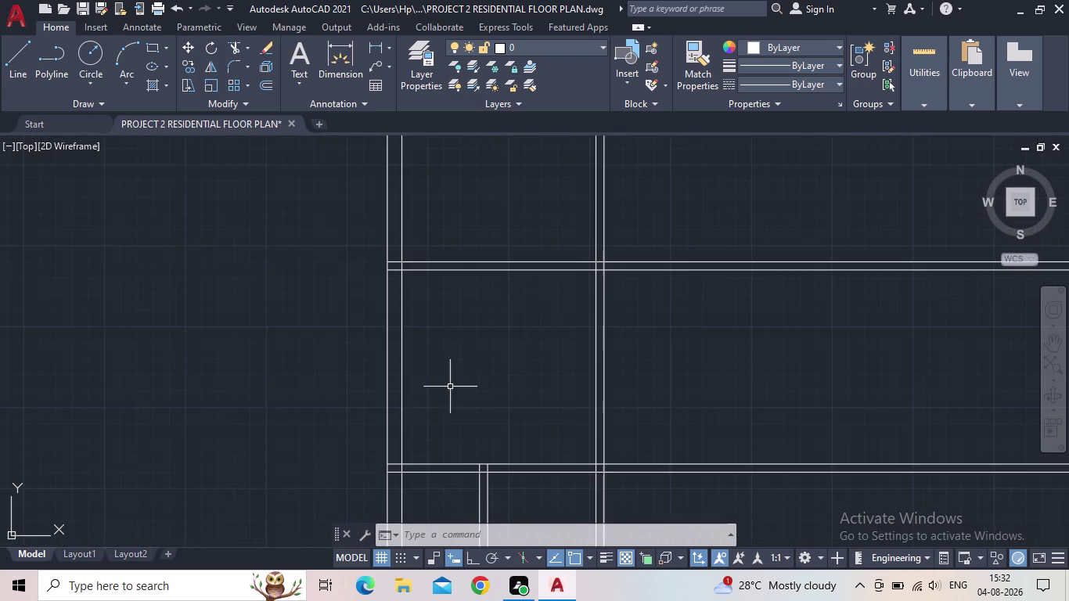
middle_drag(457, 366, 475, 382)
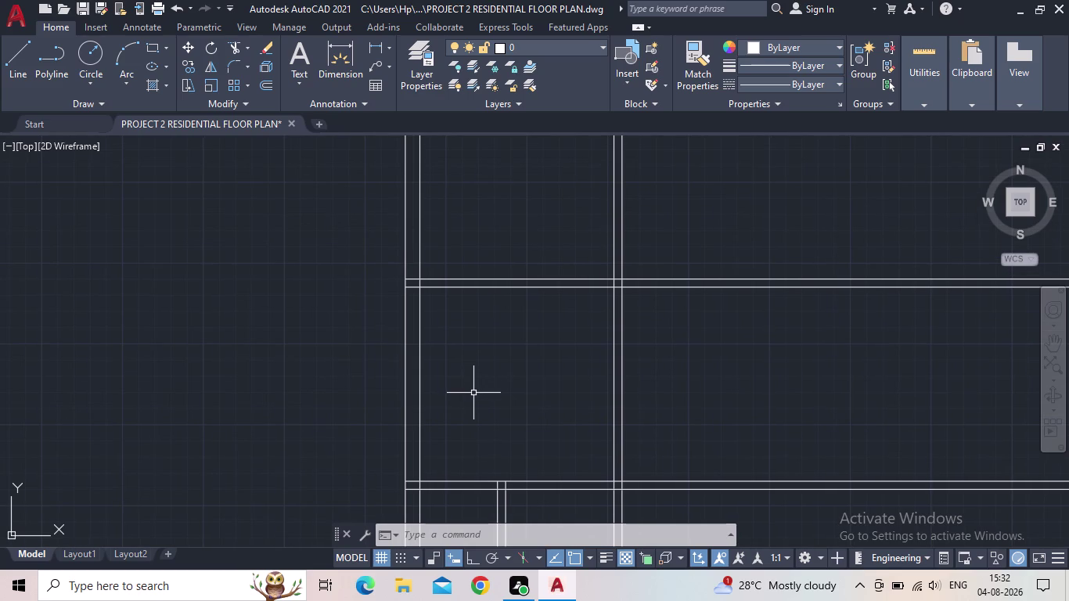
middle_drag(474, 399, 465, 419)
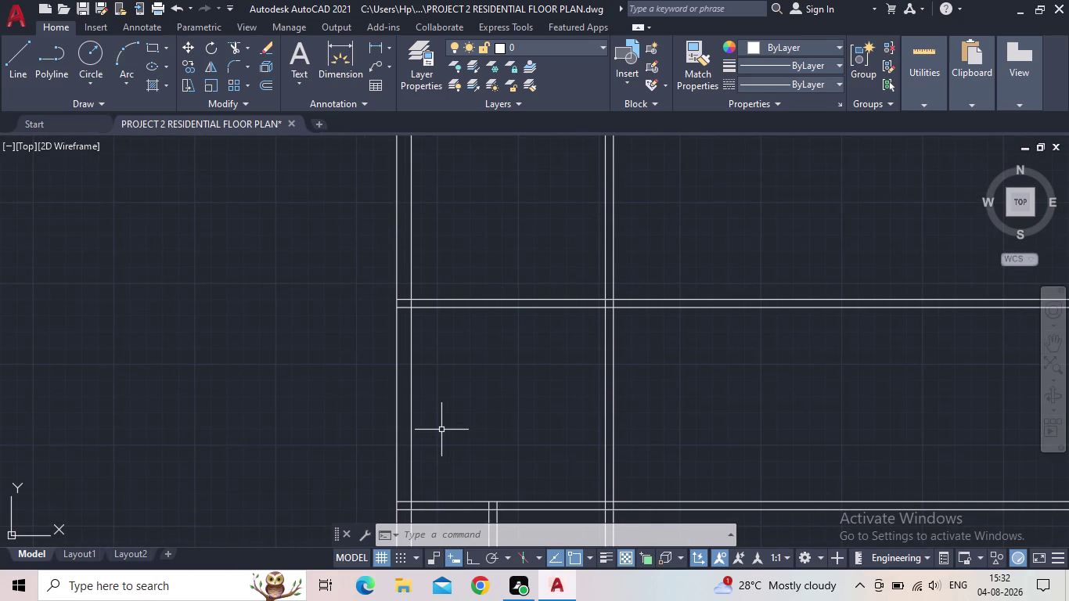
Offset the horizontal wall line 10' to create a new wall line.
key(o)
key(Return)
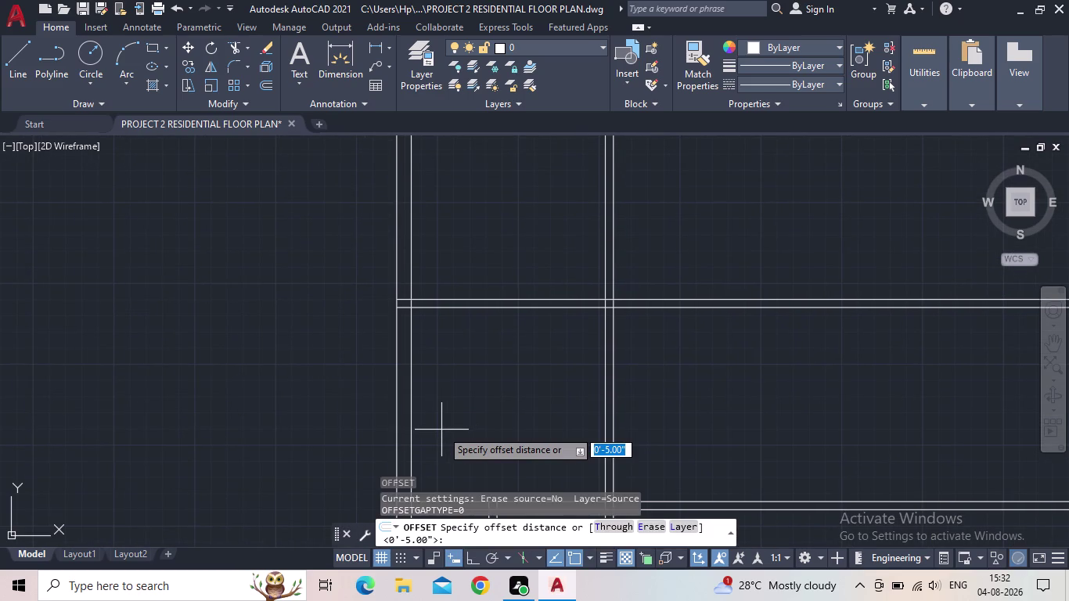
key(0)
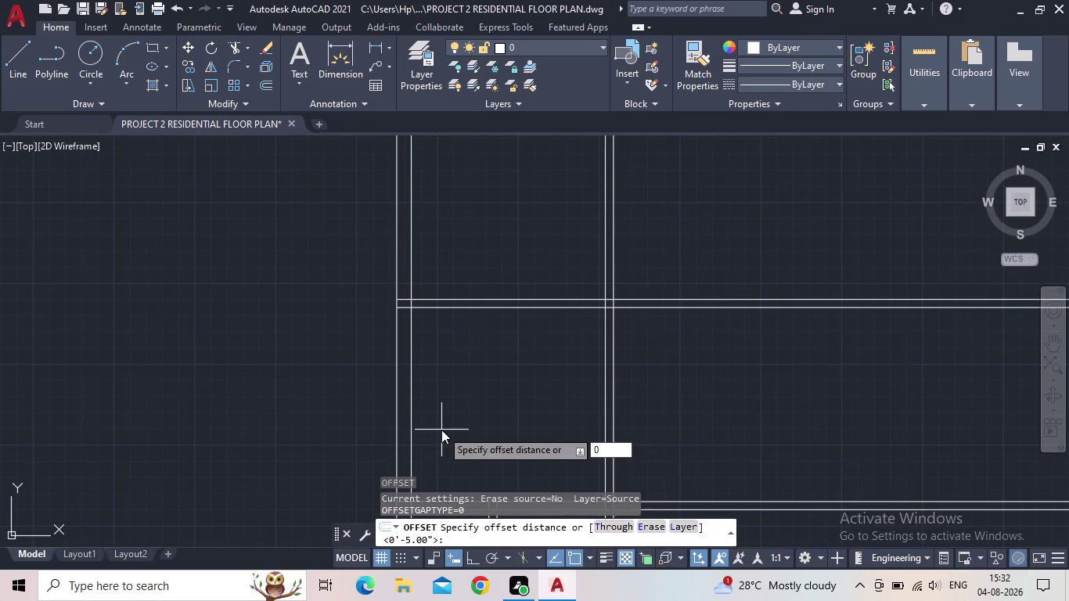
key(BackSpace)
key(BackSpace)
text(10')
key(Return)
click(496, 302)
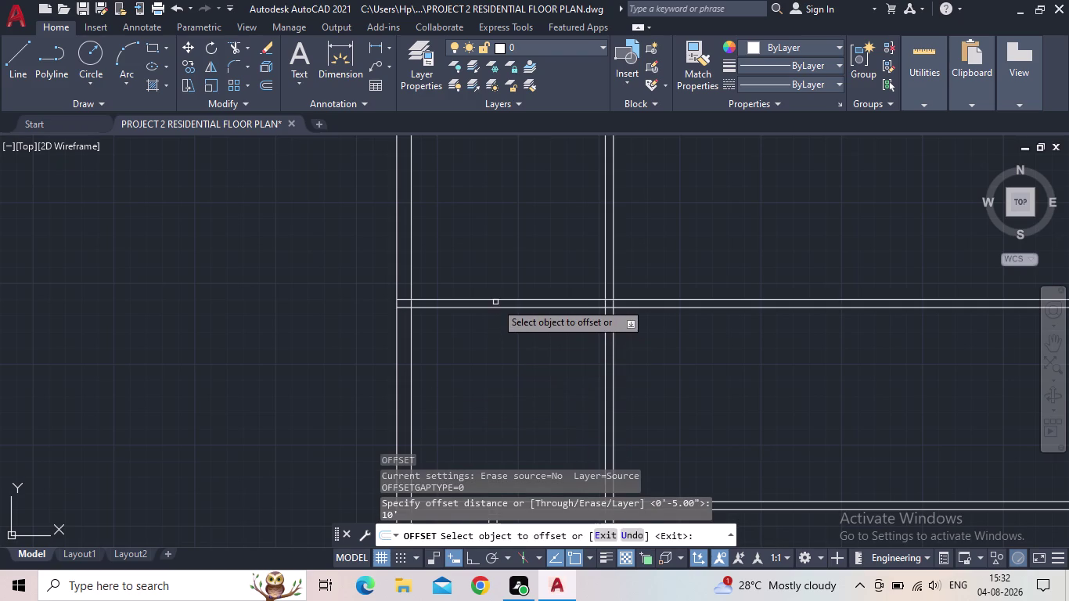
click(497, 300)
middle_drag(485, 189, 451, 356)
scroll(down, 3)
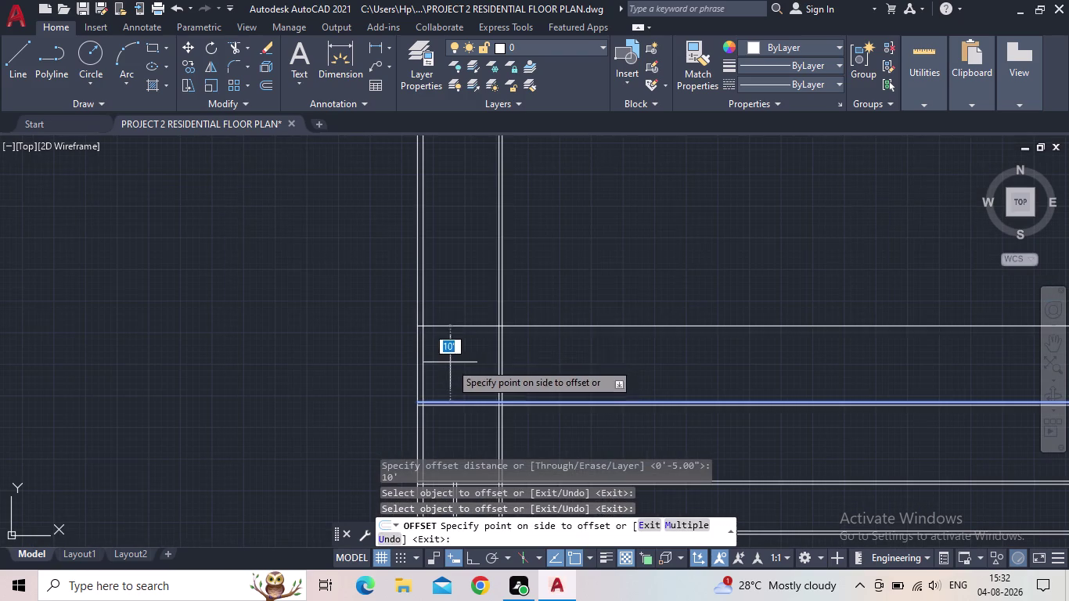
click(458, 343)
key(Escape)
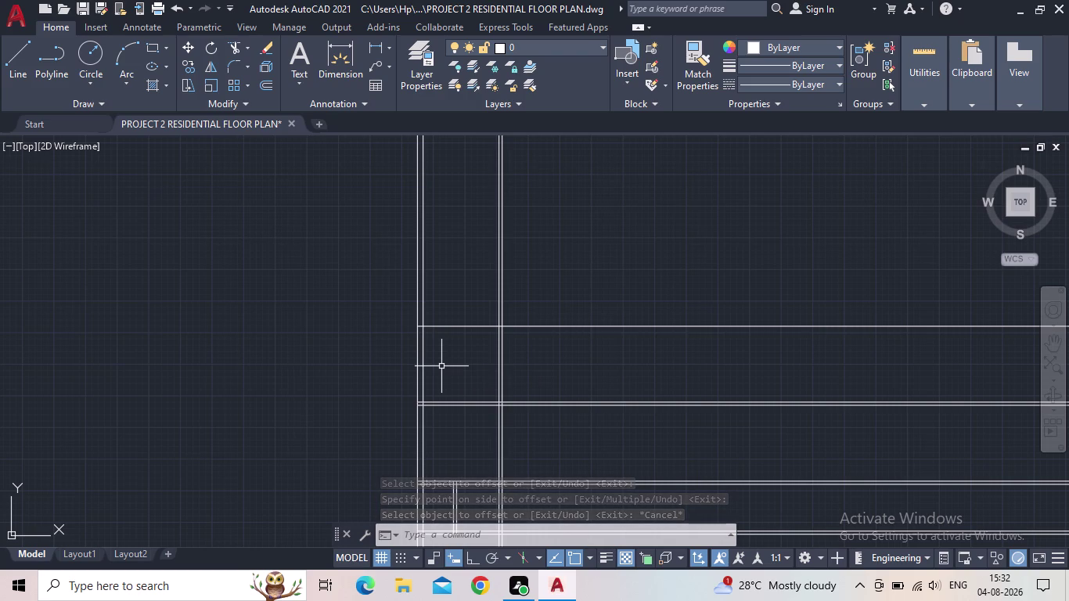
Offset that new line 5" for wall thickness and centre the view on the junction.
key(o)
key(Return)
text(5)
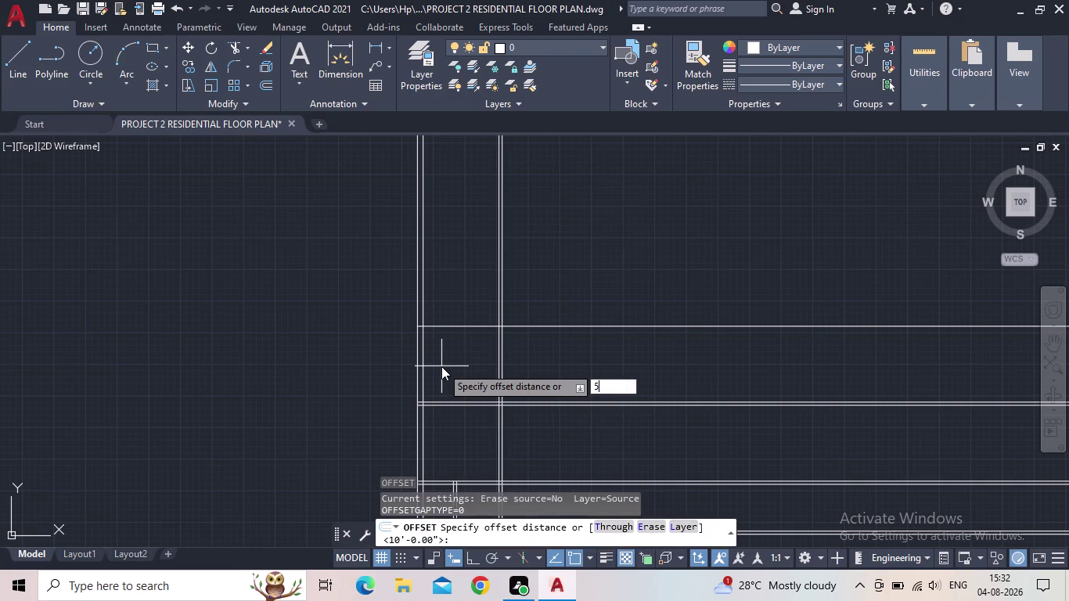
text("\)
key(BackSpace)
key(Return)
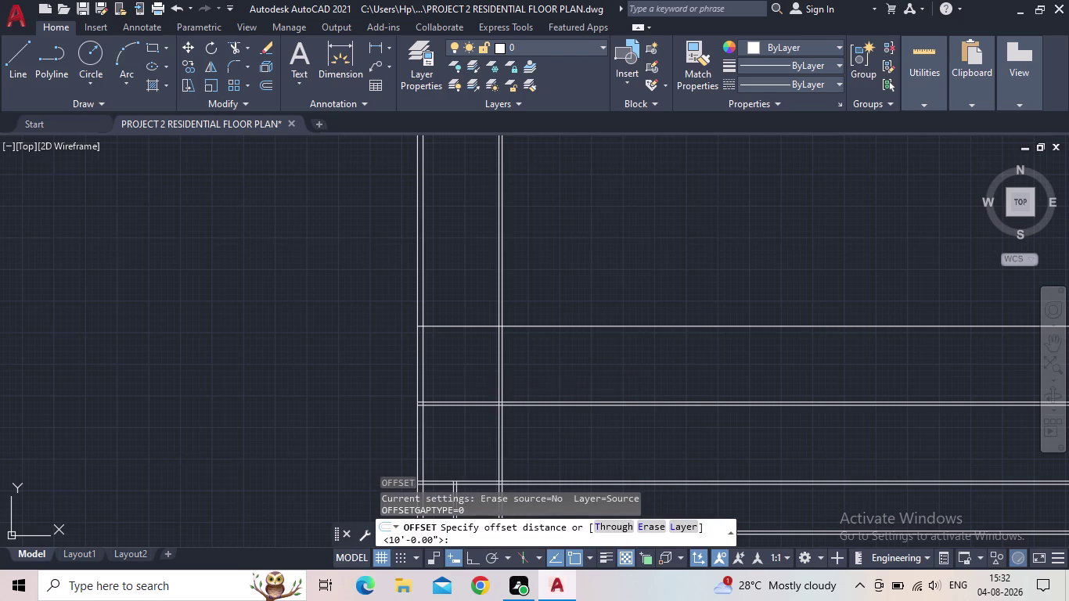
click(444, 325)
click(466, 292)
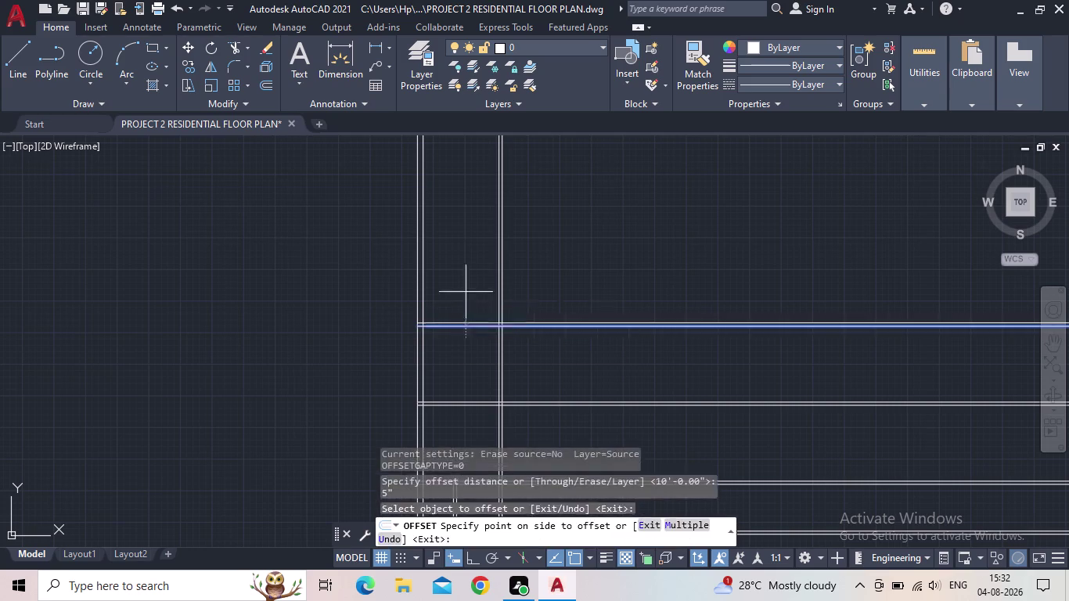
scroll(up, 3)
key(Escape)
middle_drag(487, 336, 457, 395)
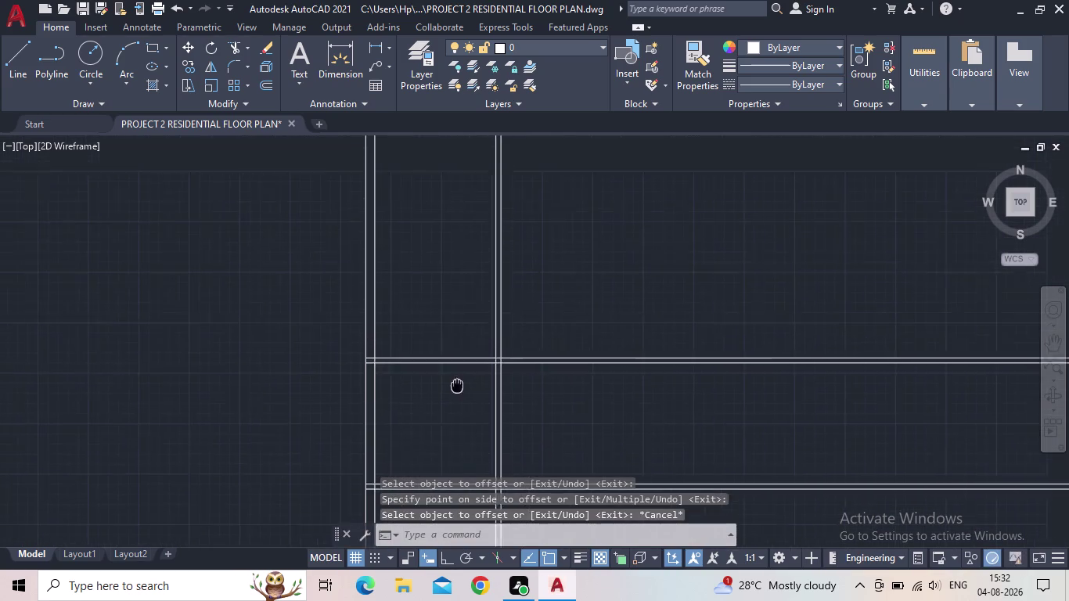
middle_drag(457, 395, 456, 397)
scroll(up, 3)
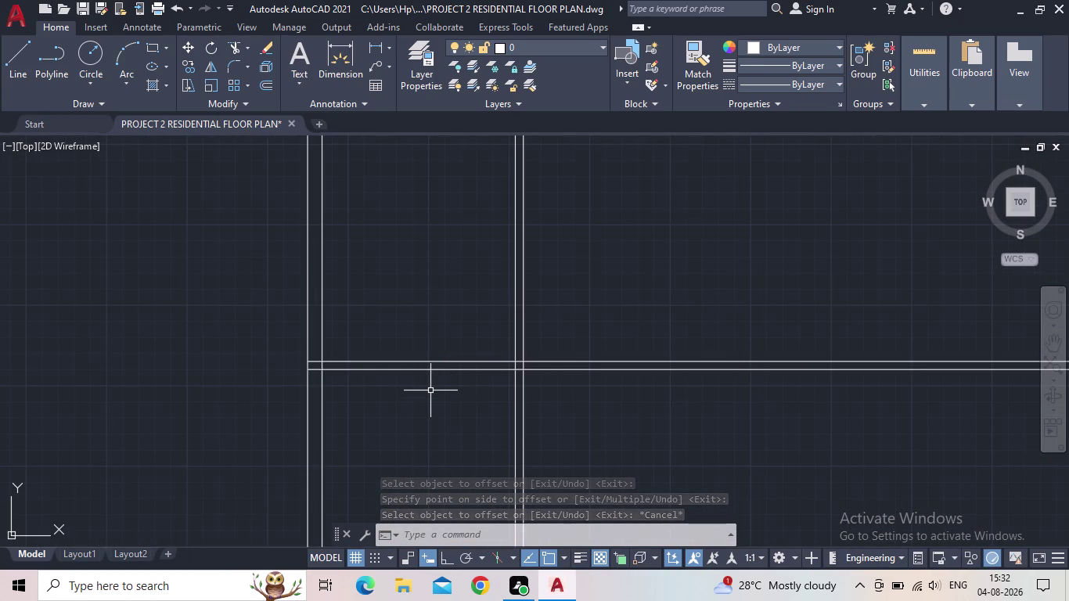
Offset the horizontal wall line 4' upward.
key(o)
key(Return)
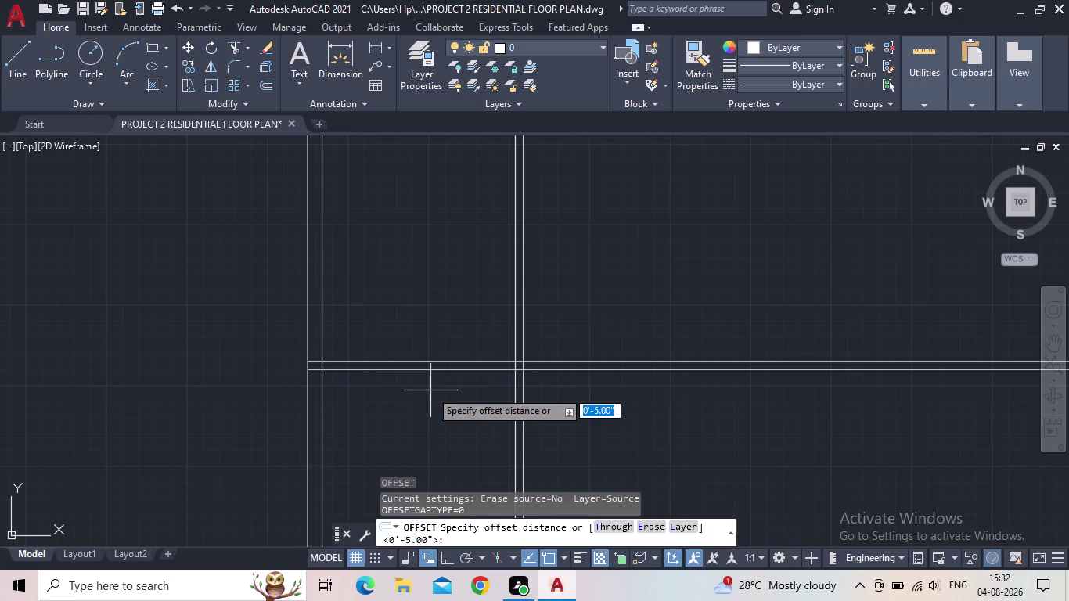
text(4')
key(Return)
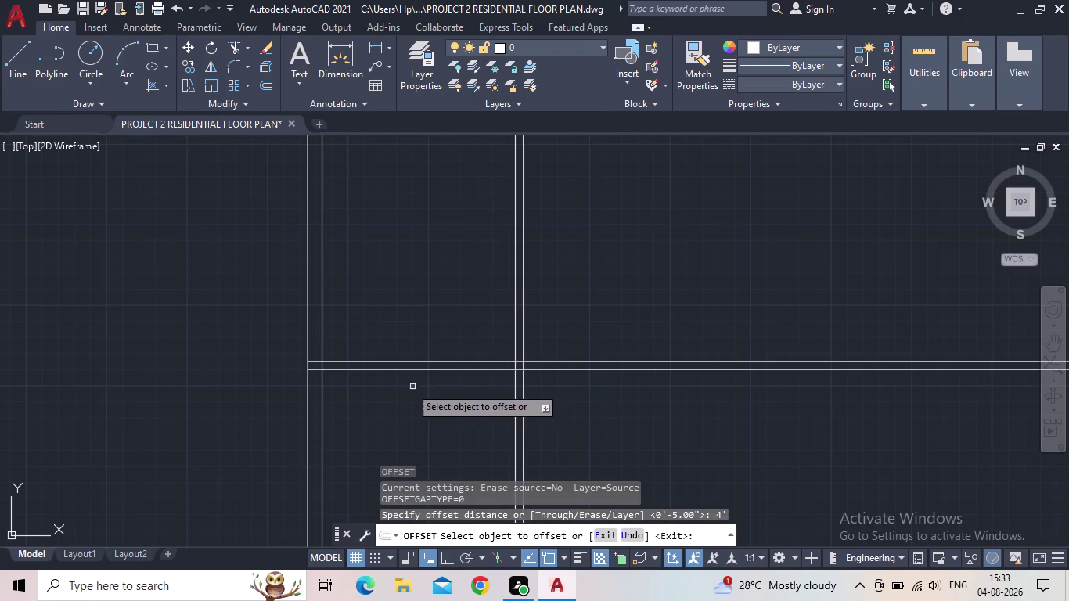
click(370, 362)
click(400, 276)
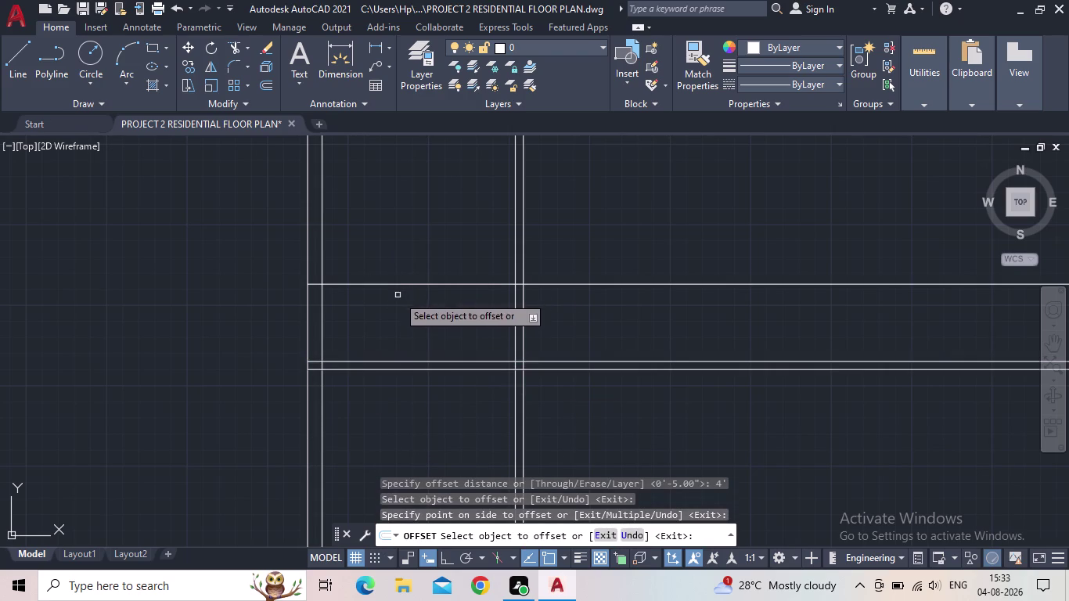
key(Escape)
Offset the new line 9" upward to form the wall, then pan to show it.
key(o)
key(Return)
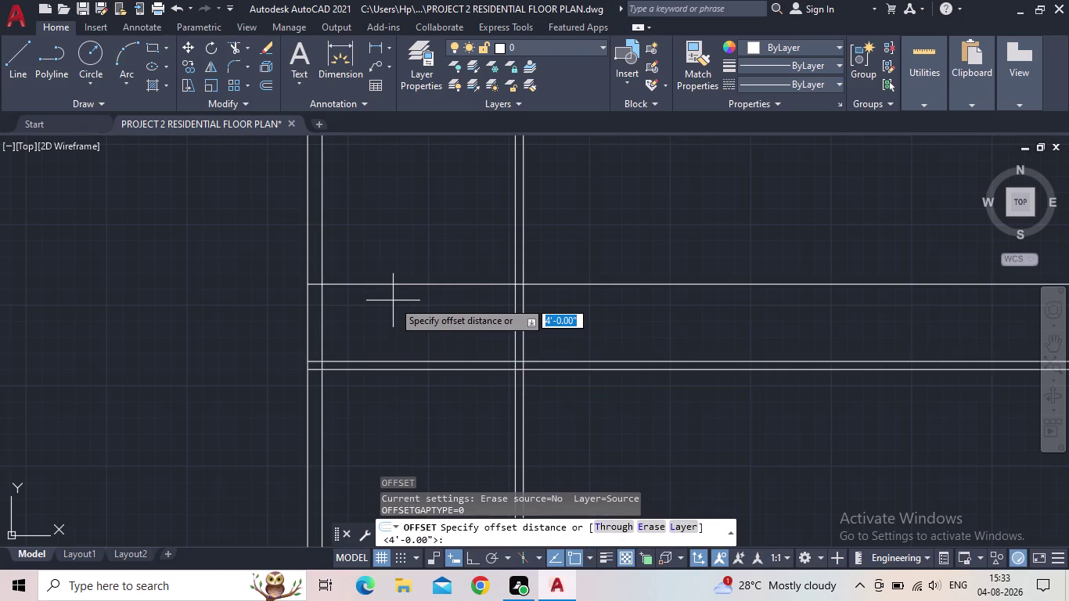
text(9")
key(Return)
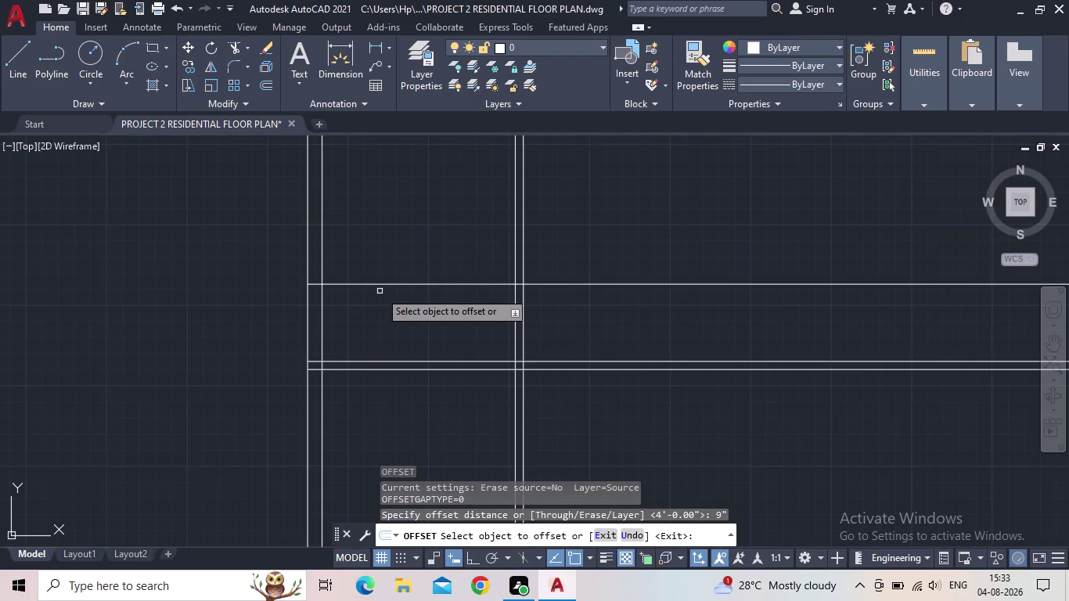
click(385, 284)
click(408, 247)
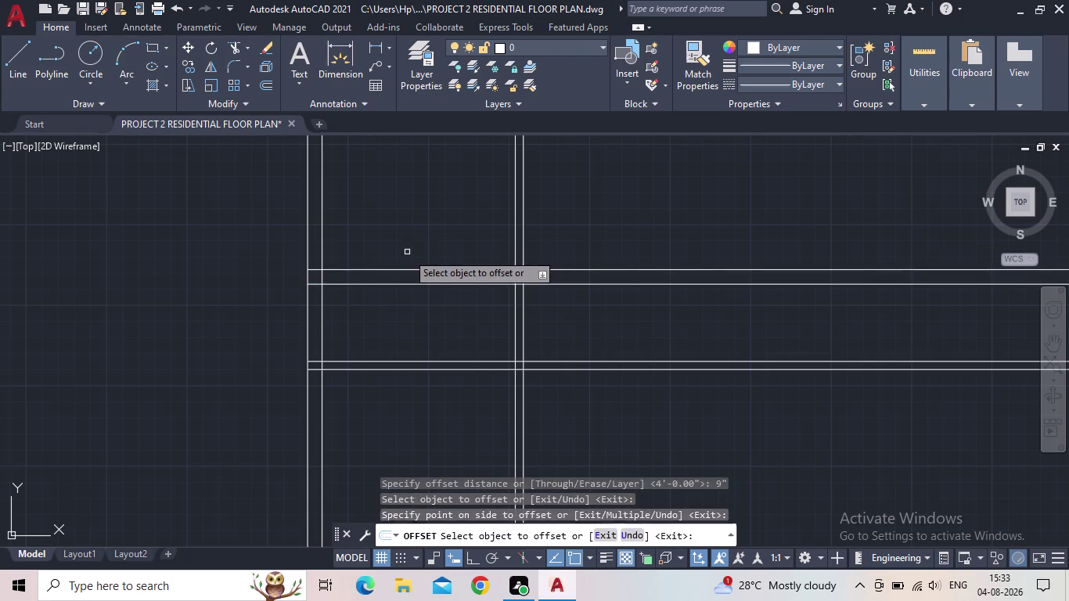
key(Escape)
scroll(down, 3)
middle_drag(461, 284, 360, 272)
middle_drag(401, 345, 407, 291)
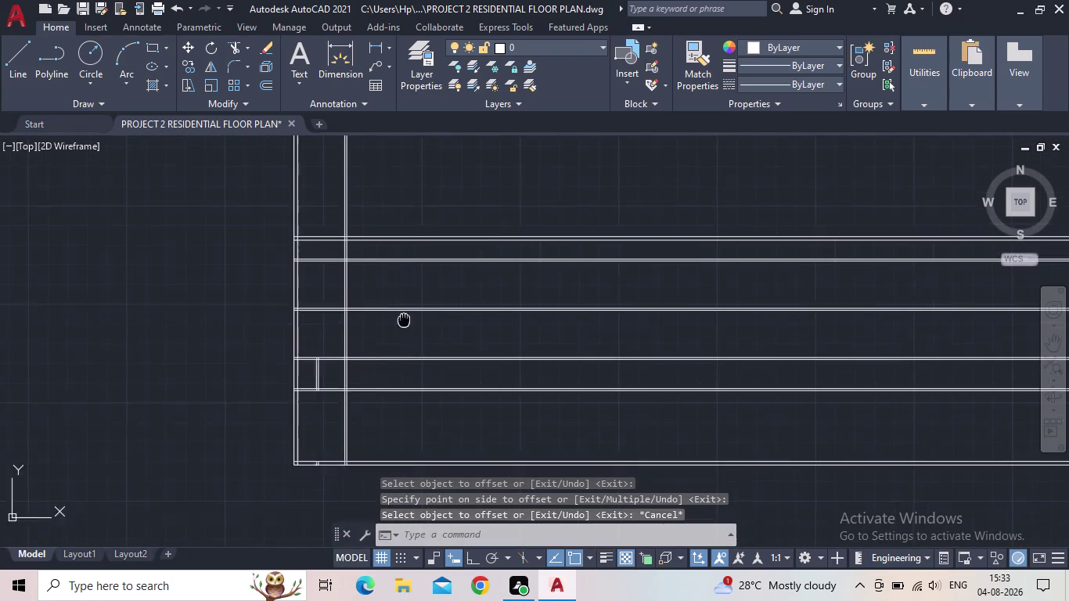
middle_drag(408, 291, 403, 282)
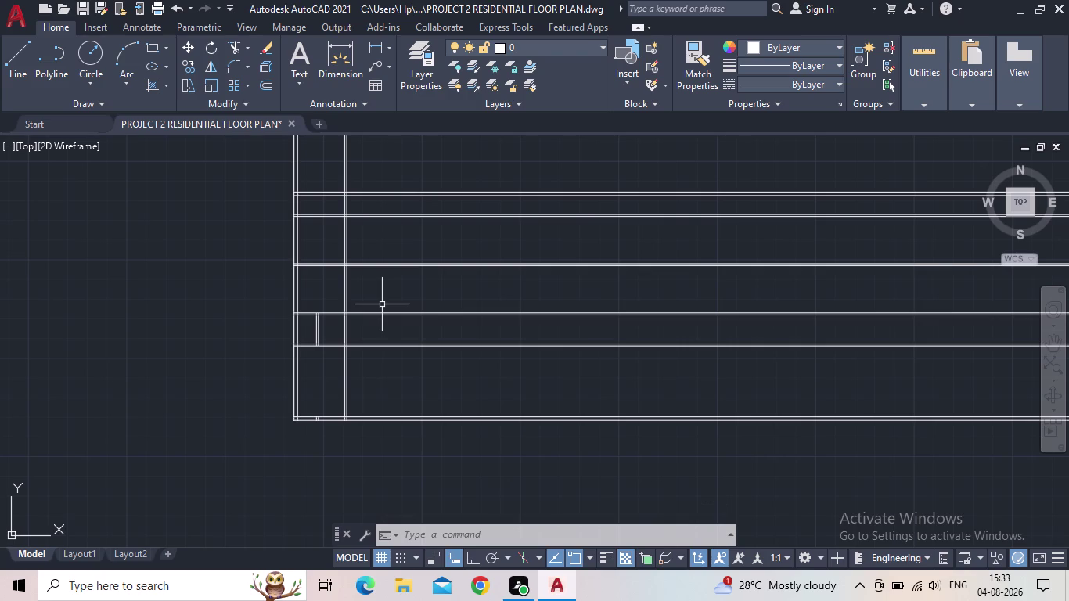
Offset the existing vertical wall line 3'4" to the right.
key(o)
key(Return)
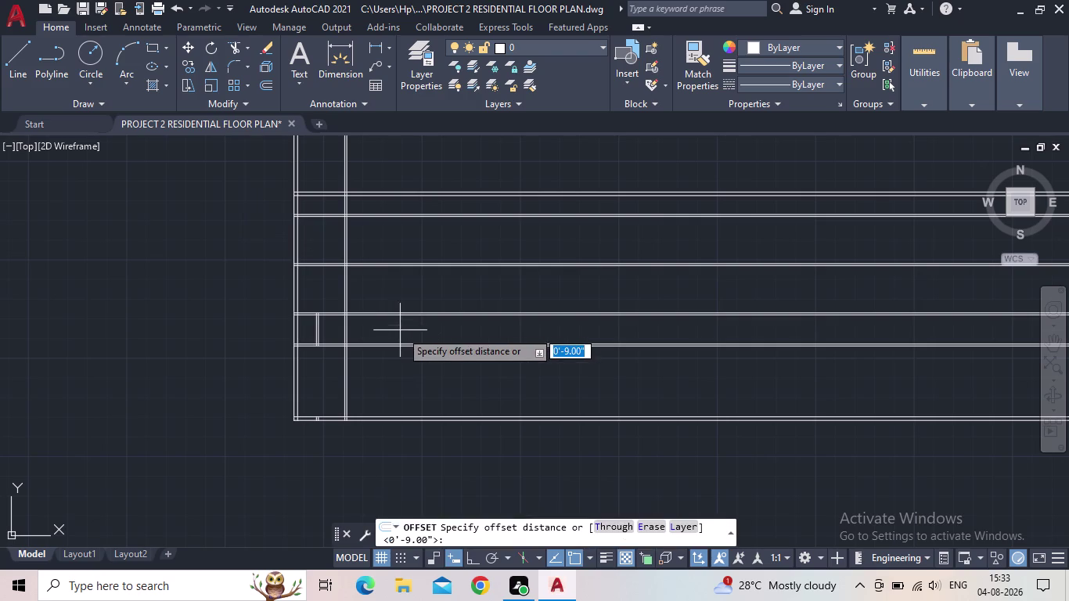
middle_drag(391, 353, 363, 377)
scroll(up, 3)
middle_drag(346, 317, 379, 356)
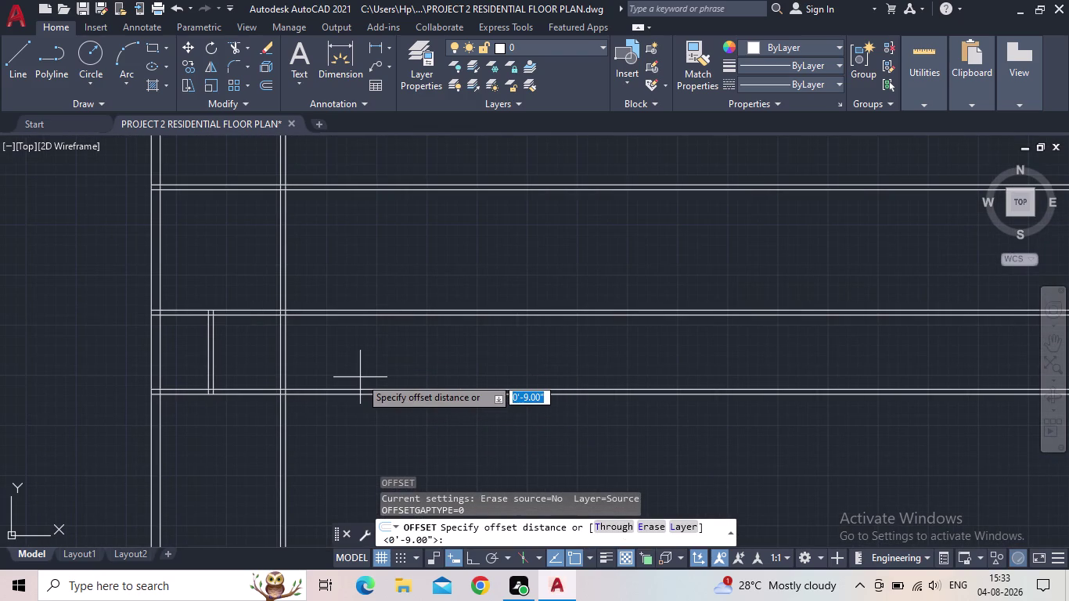
text(3')
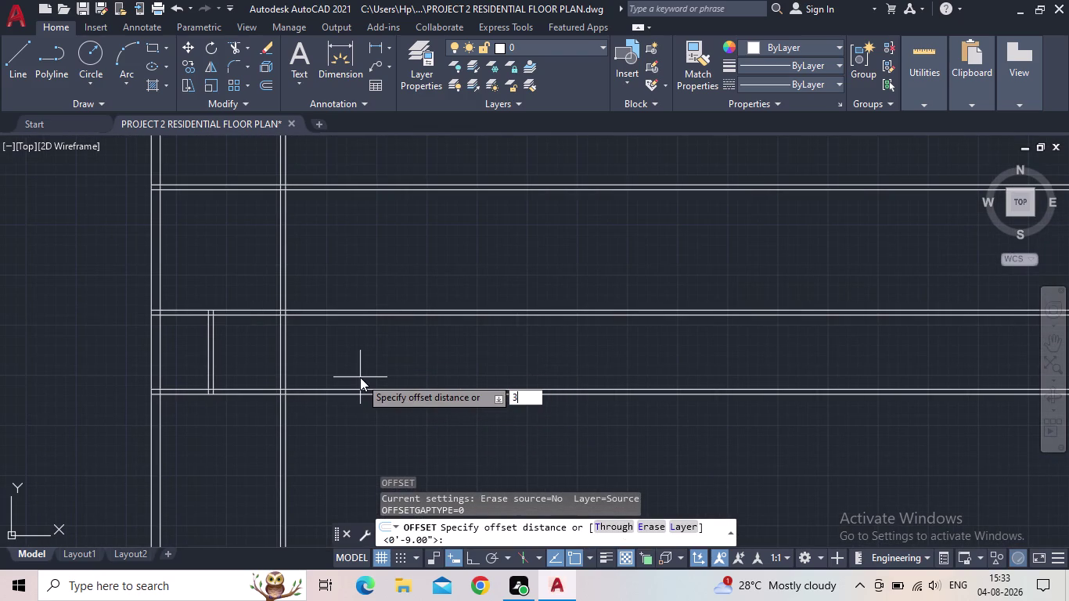
text(4")
key(Return)
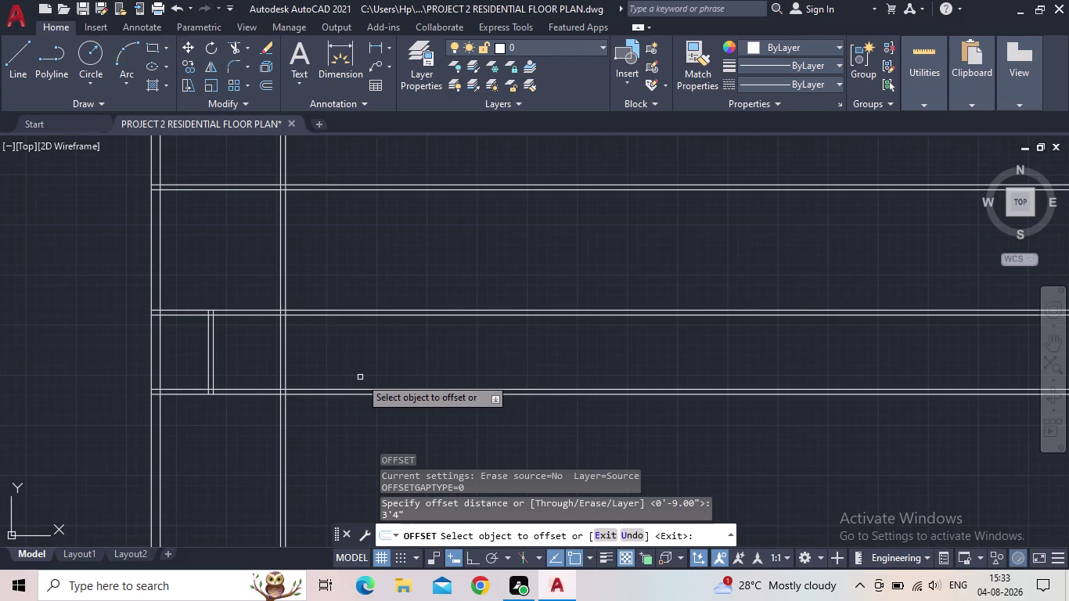
click(286, 380)
click(606, 352)
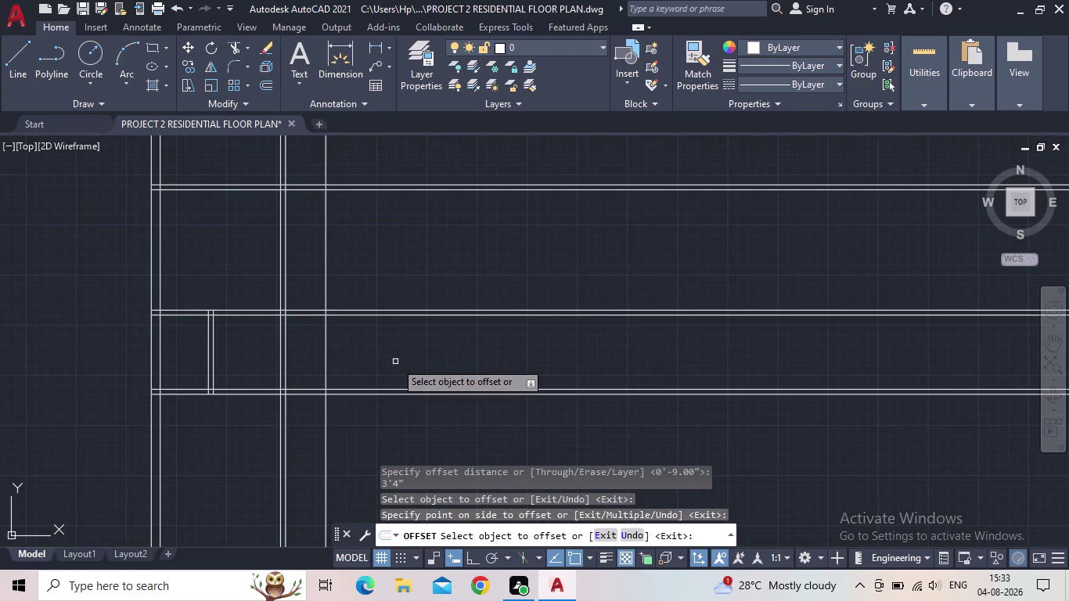
key(Escape)
Offset the new vertical line 5" to the right to complete the wall.
key(o)
key(Return)
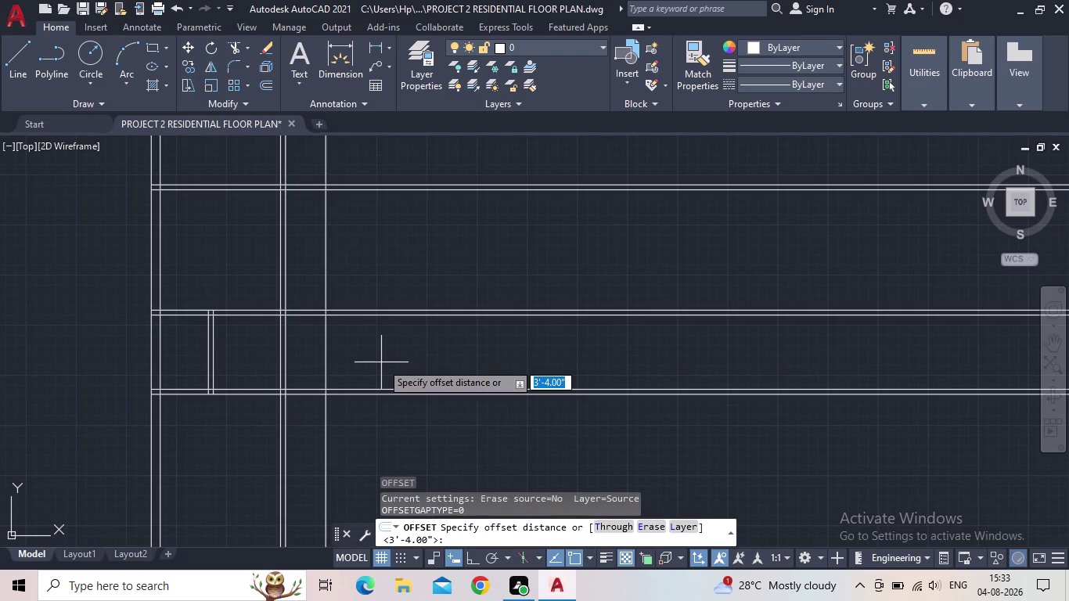
text(5")
key(Return)
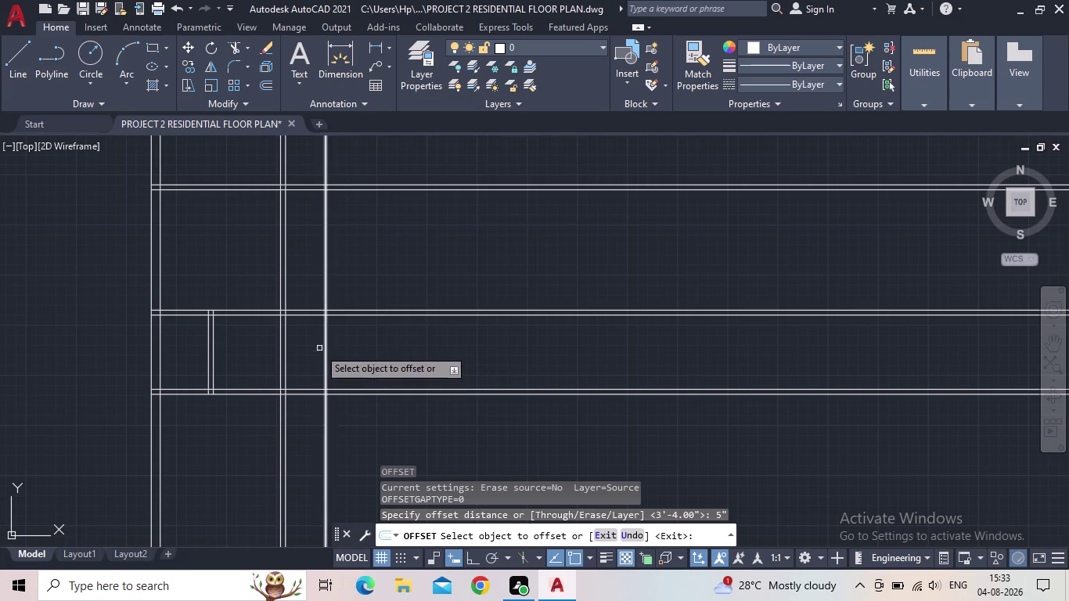
click(326, 352)
click(368, 344)
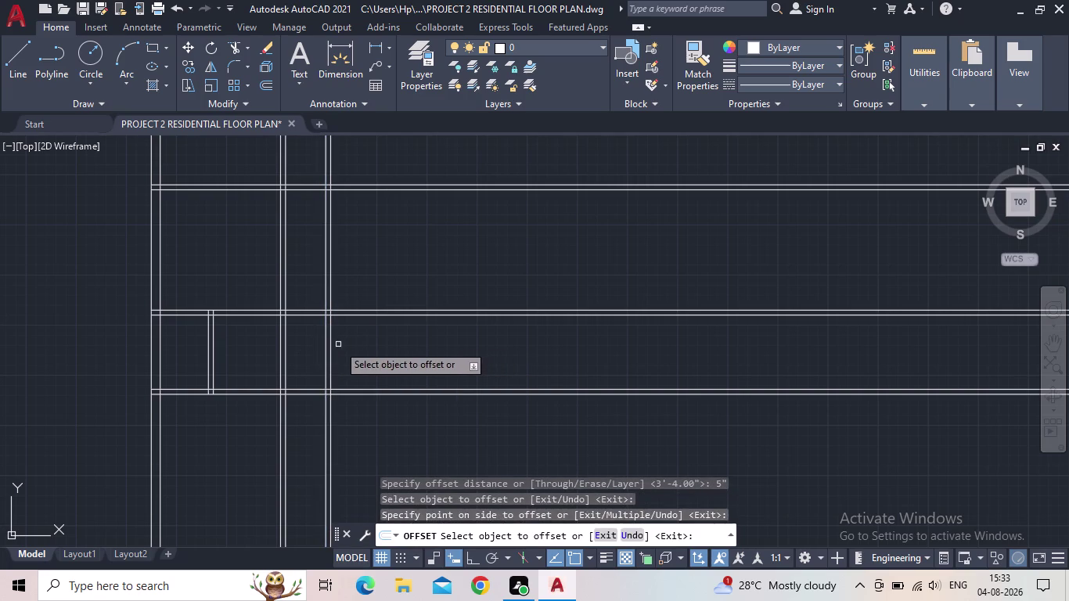
key(Escape)
scroll(up, 3)
middle_drag(309, 367, 324, 415)
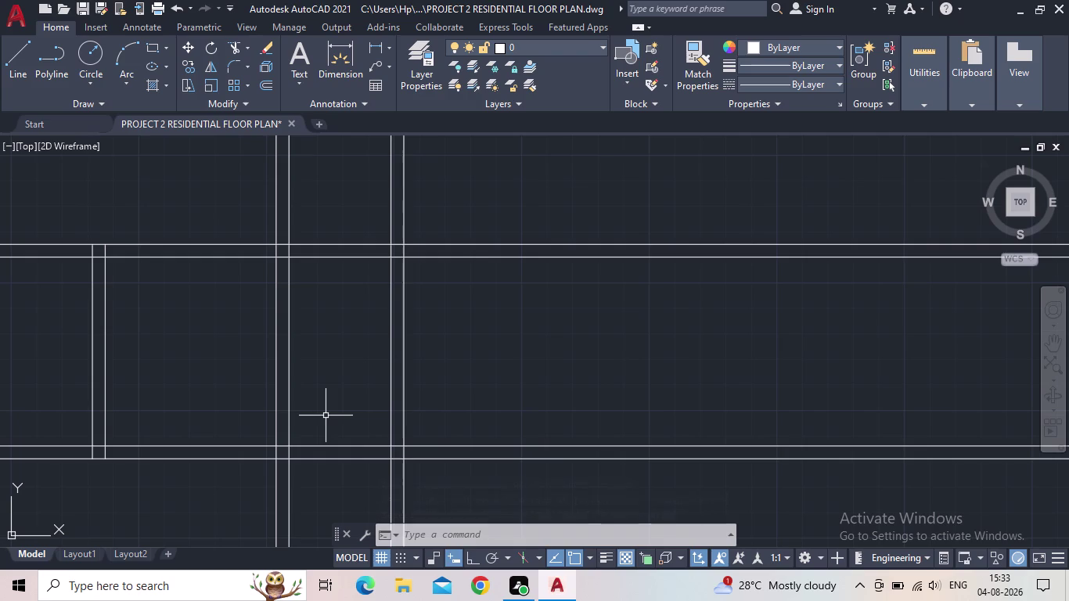
scroll(down, 3)
middle_drag(342, 402, 386, 299)
middle_drag(379, 487, 364, 468)
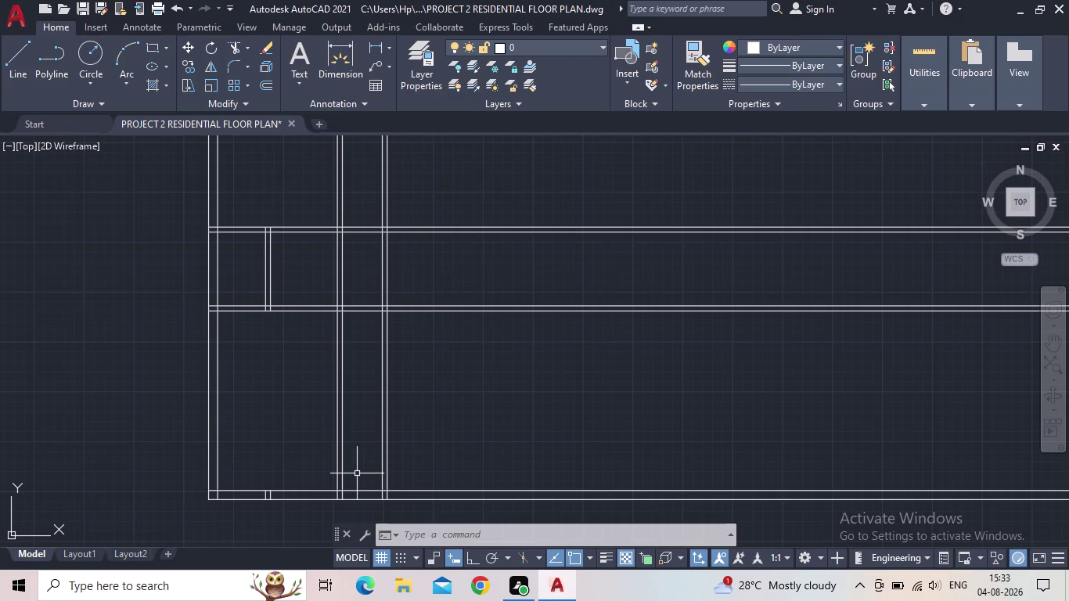
Offset the bottom wall line 6'6" upward.
key(o)
key(Return)
text(6)
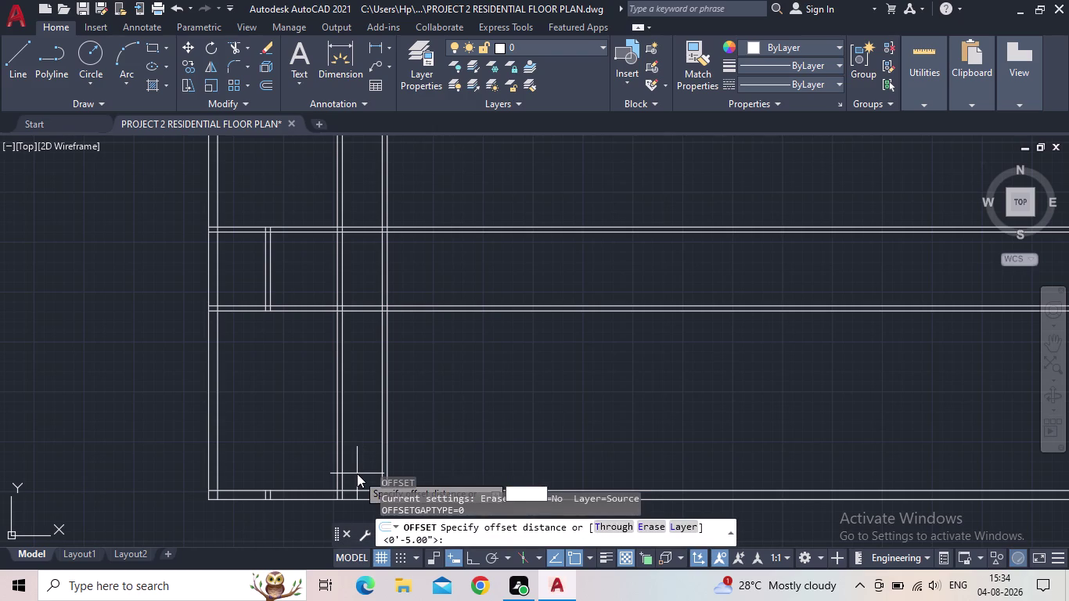
text(')
text(6")
key(Return)
middle_drag(454, 428, 435, 365)
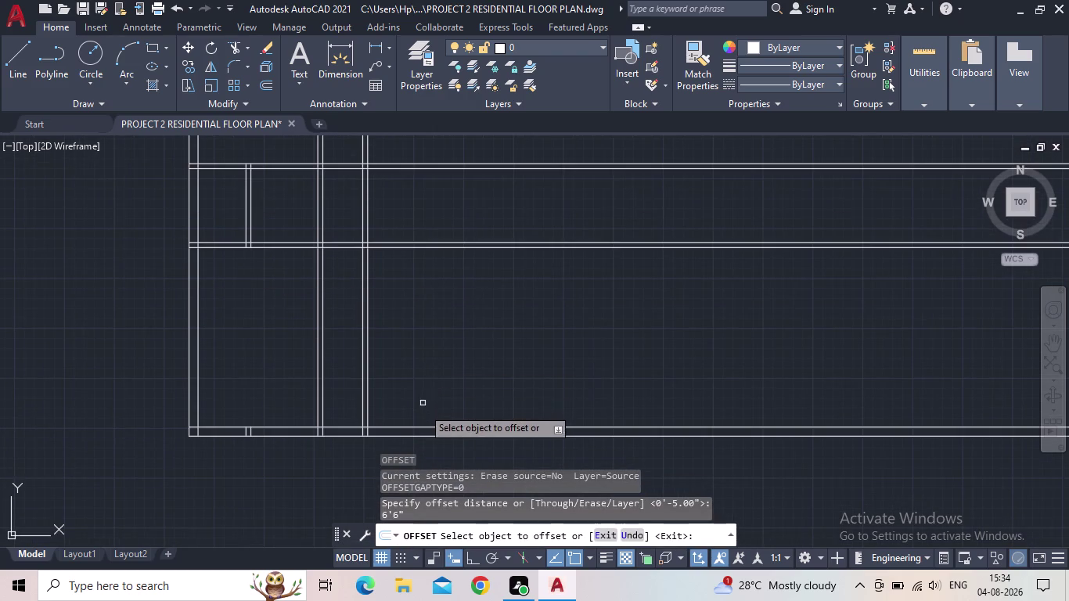
click(422, 428)
click(435, 388)
click(414, 392)
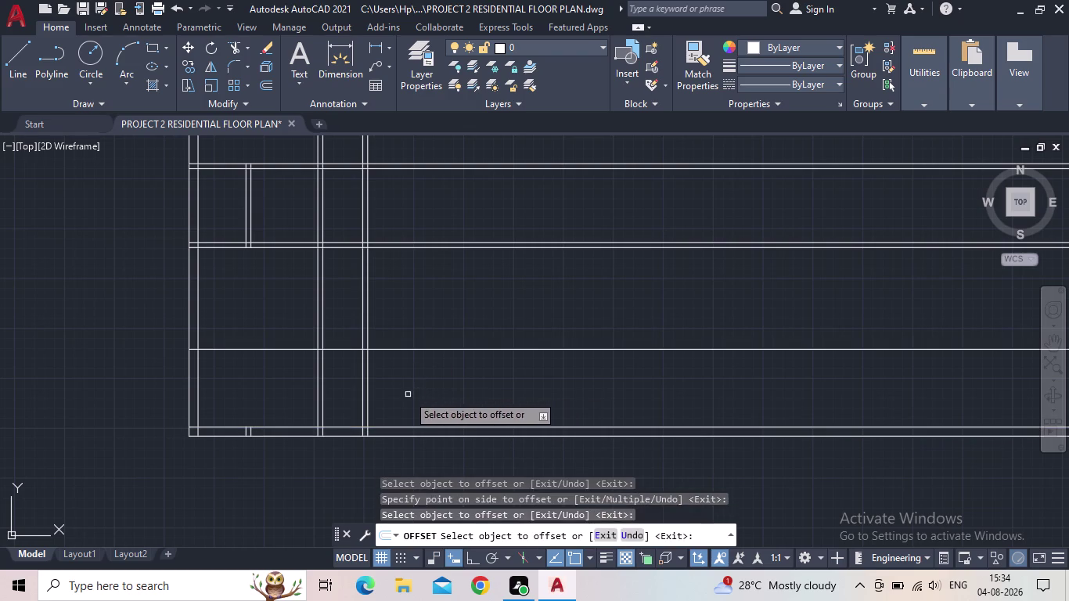
key(Escape)
Offset the new horizontal line 5" to form the double-line wall.
key(o)
key(Return)
text(5")
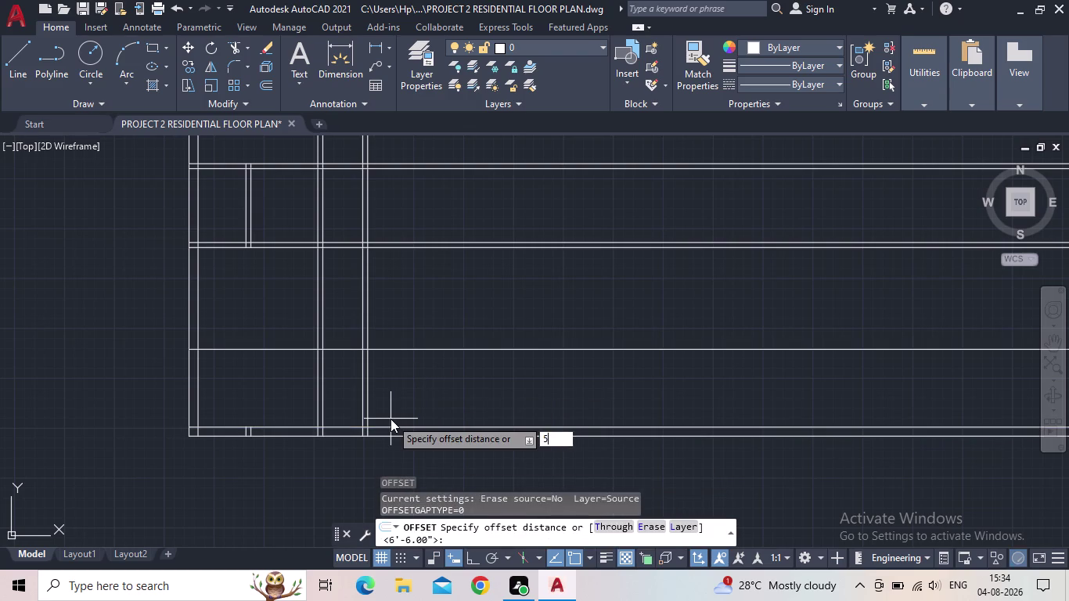
key(Return)
click(423, 348)
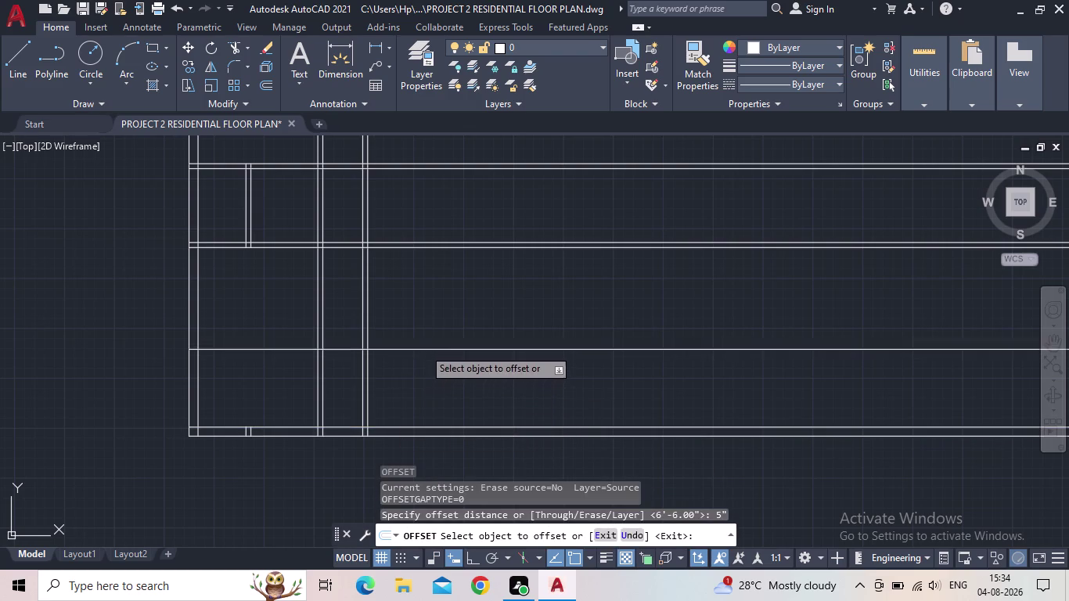
click(429, 328)
key(Escape)
scroll(up, 3)
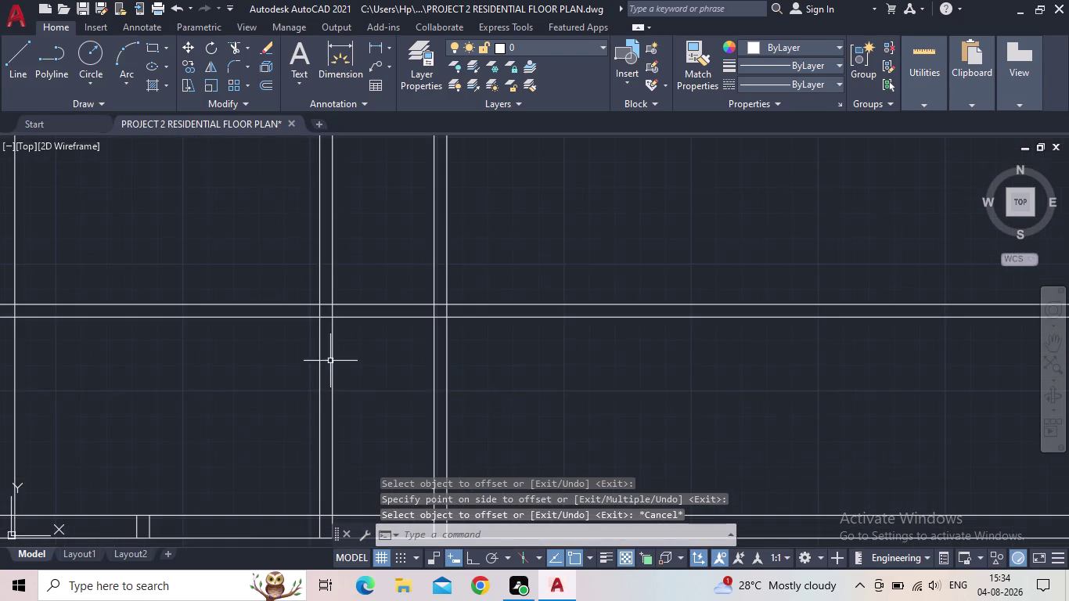
middle_drag(345, 359, 351, 458)
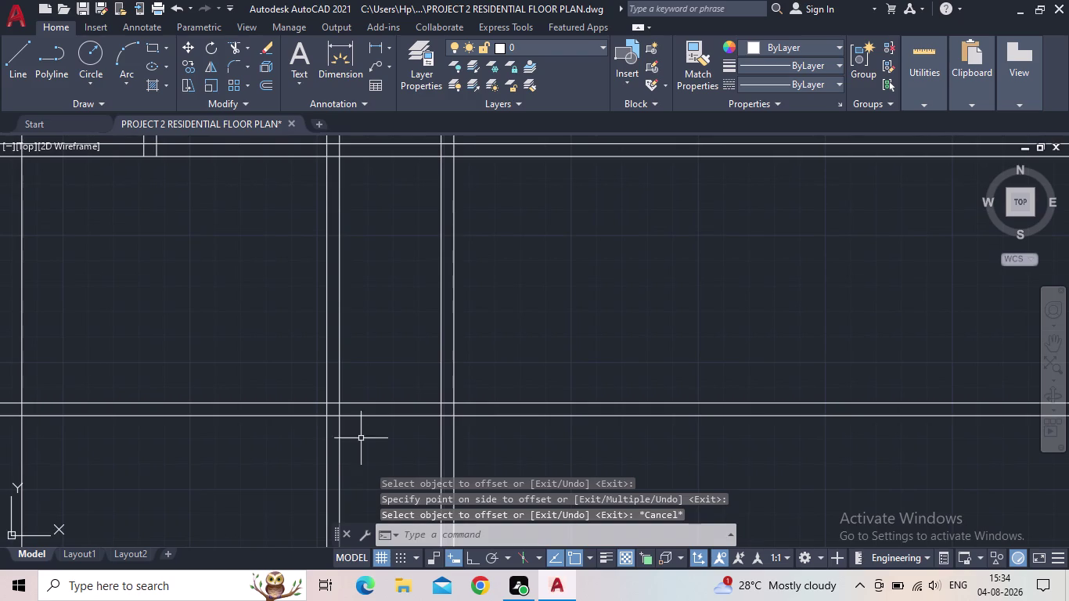
scroll(down, 3)
middle_drag(385, 362, 393, 417)
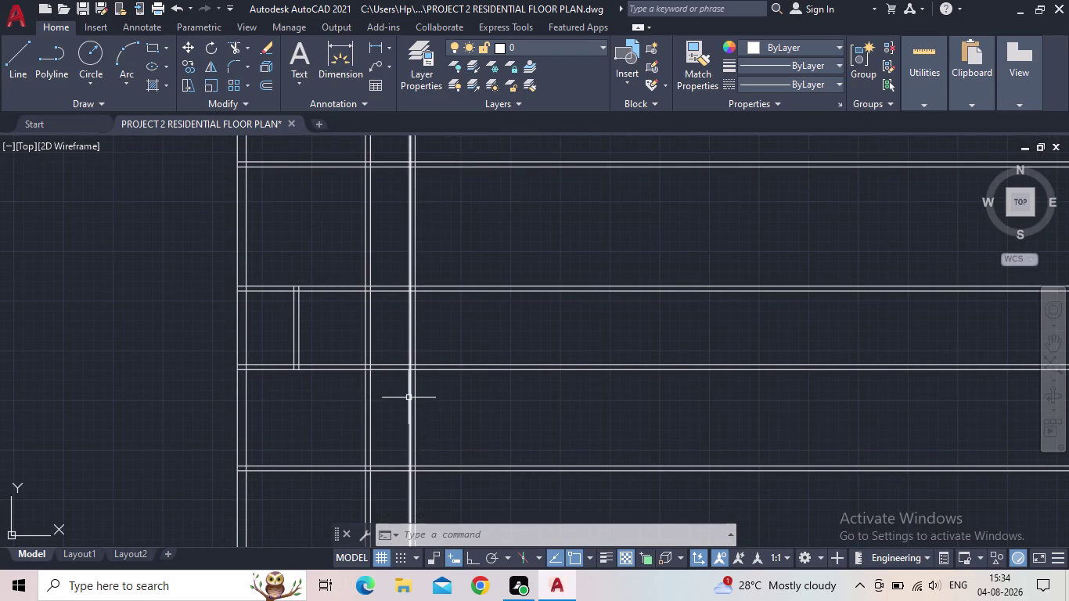
middle_drag(523, 379, 537, 313)
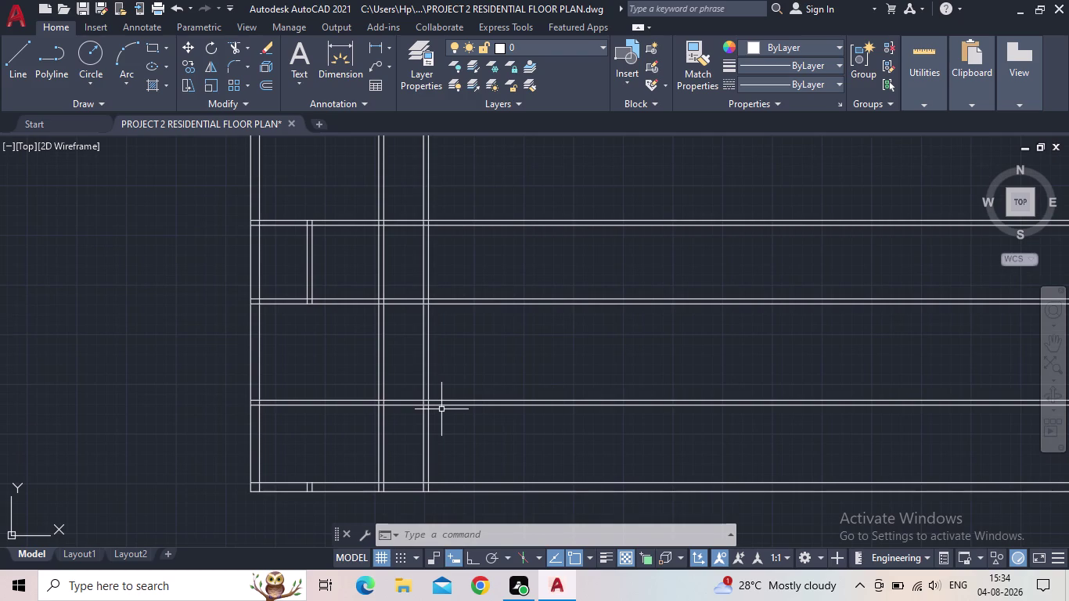
key(t)
key(r)
key(Return)
drag(444, 443, 410, 433)
scroll(down, 3)
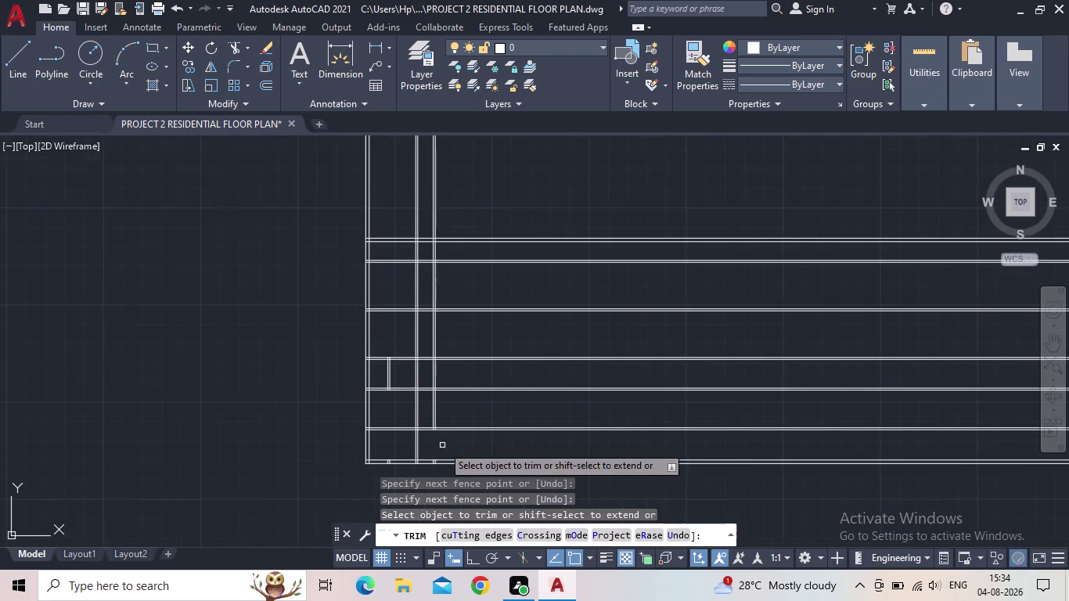
middle_click(443, 445)
key(Escape)
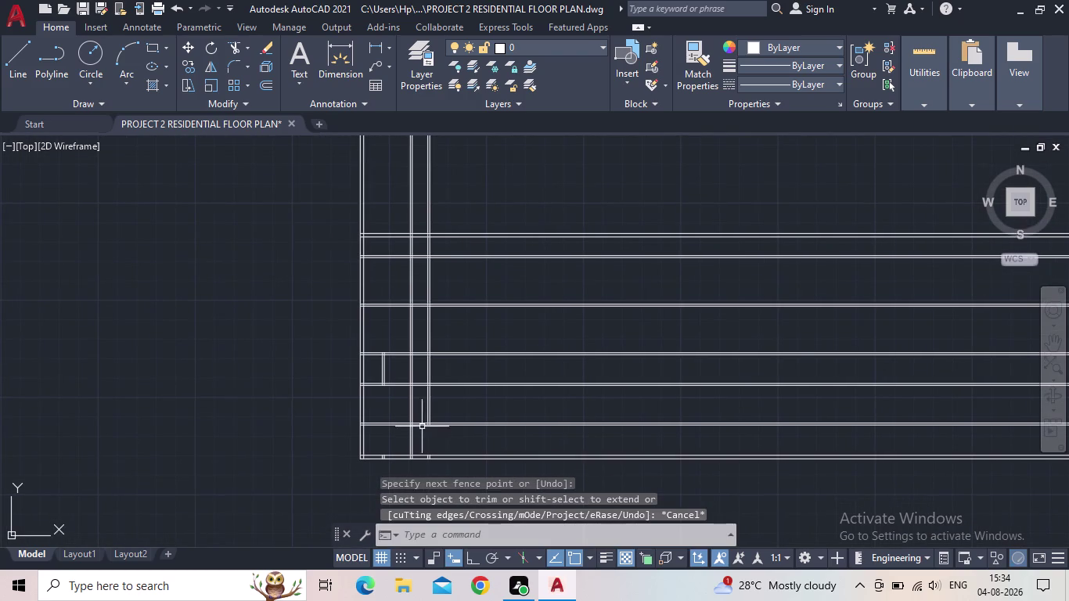
scroll(up, 3)
middle_drag(422, 389, 452, 419)
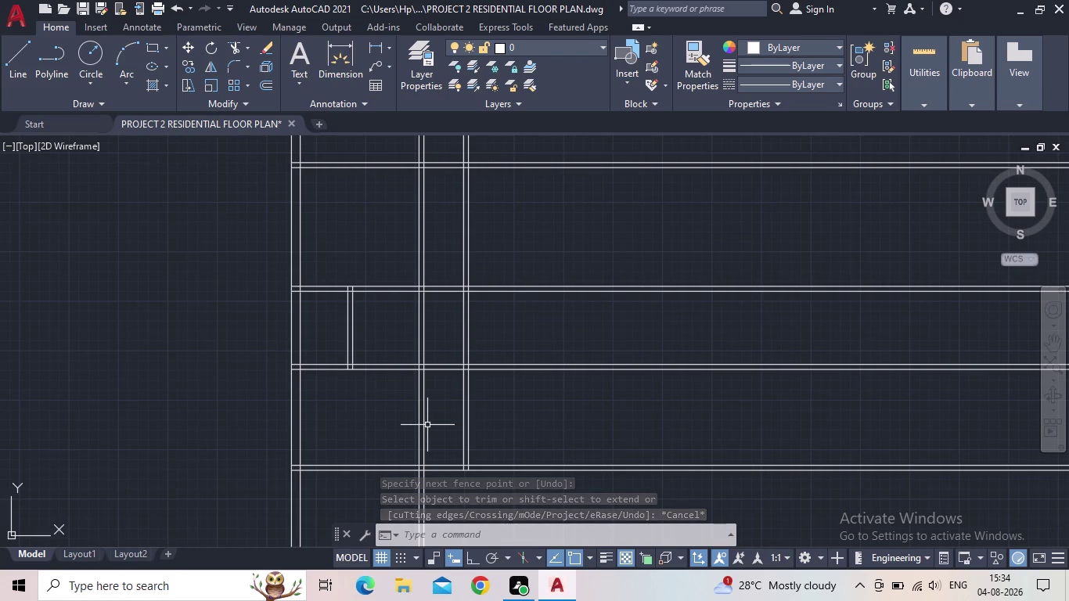
middle_drag(442, 418, 440, 388)
scroll(up, 3)
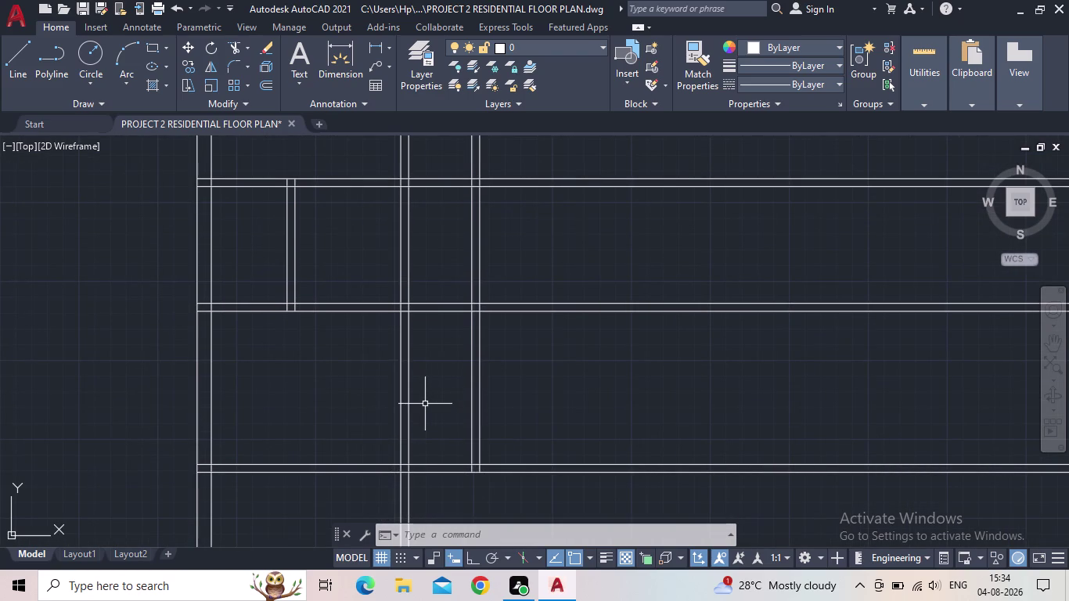
Offset the lower wall line 6' upward.
key(o)
key(Return)
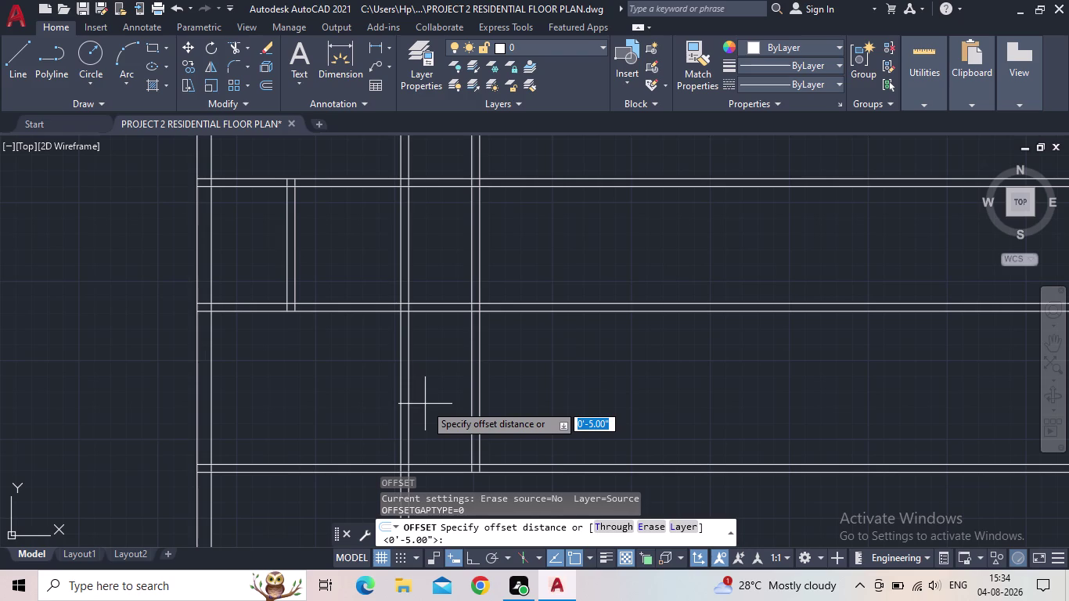
text(6')
key(Return)
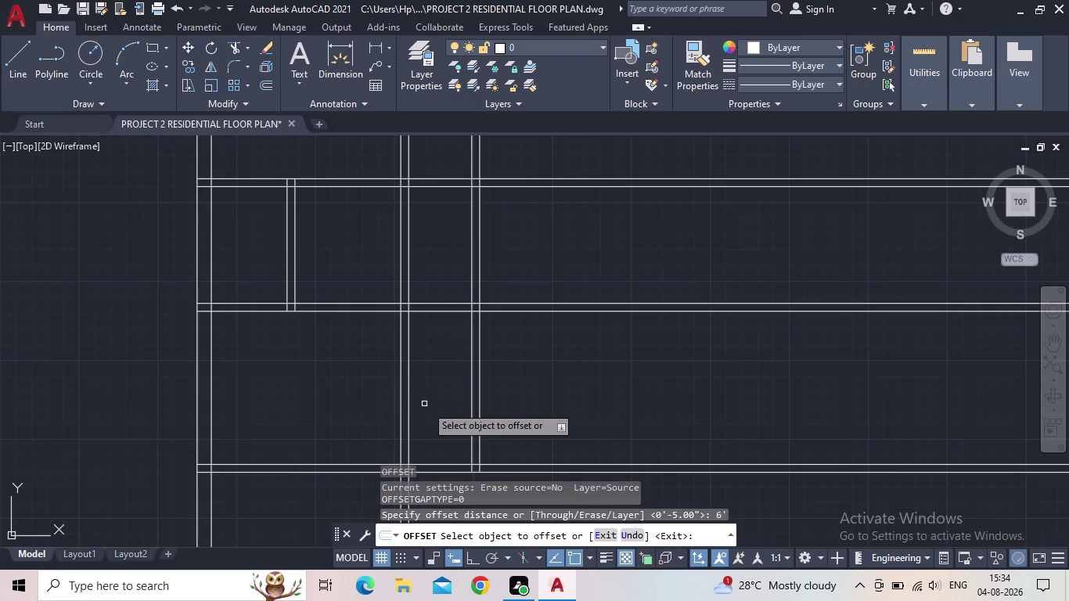
click(444, 464)
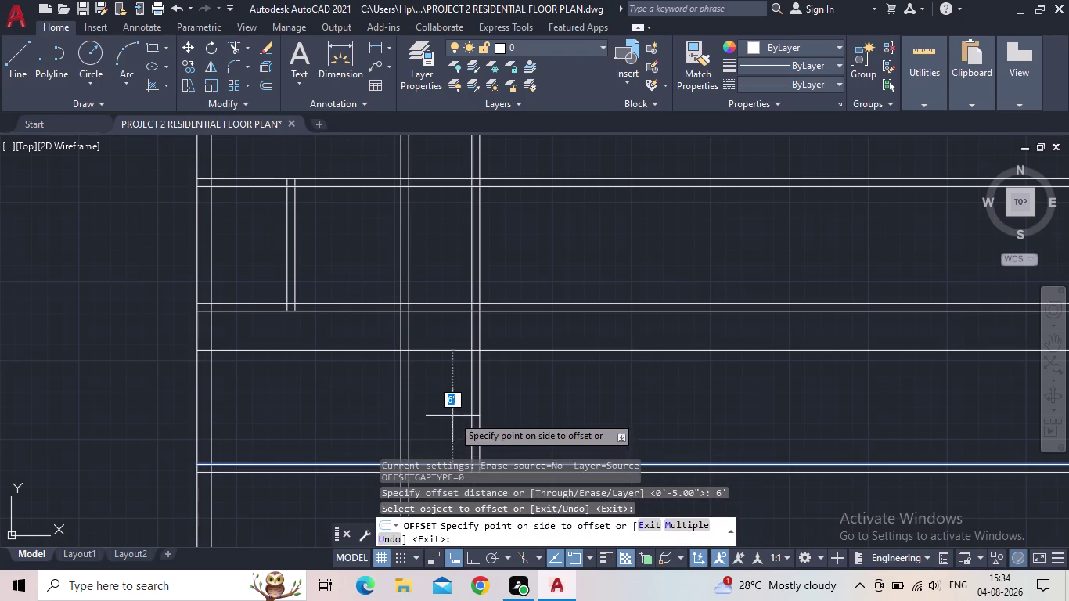
click(452, 416)
key(Escape)
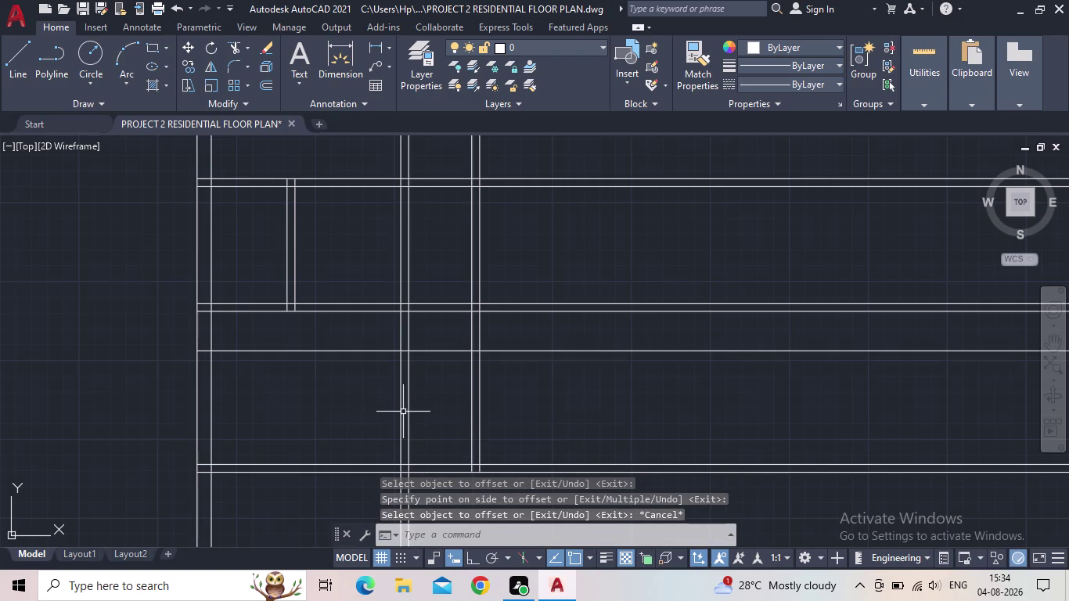
Offset the new horizontal line 5" upward to double it.
key(o)
key(Return)
text(5")
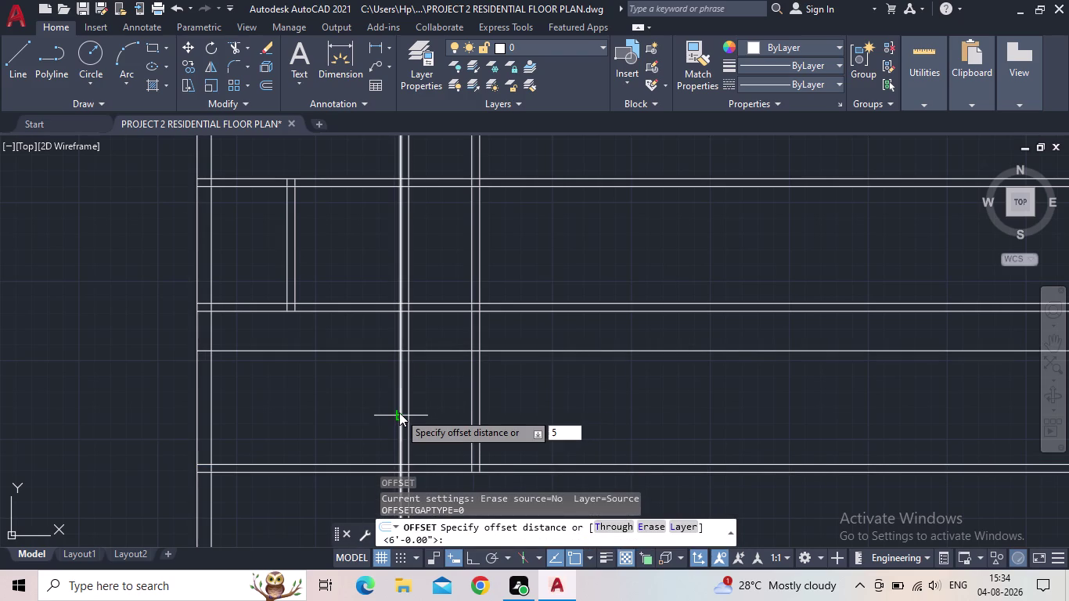
key(Return)
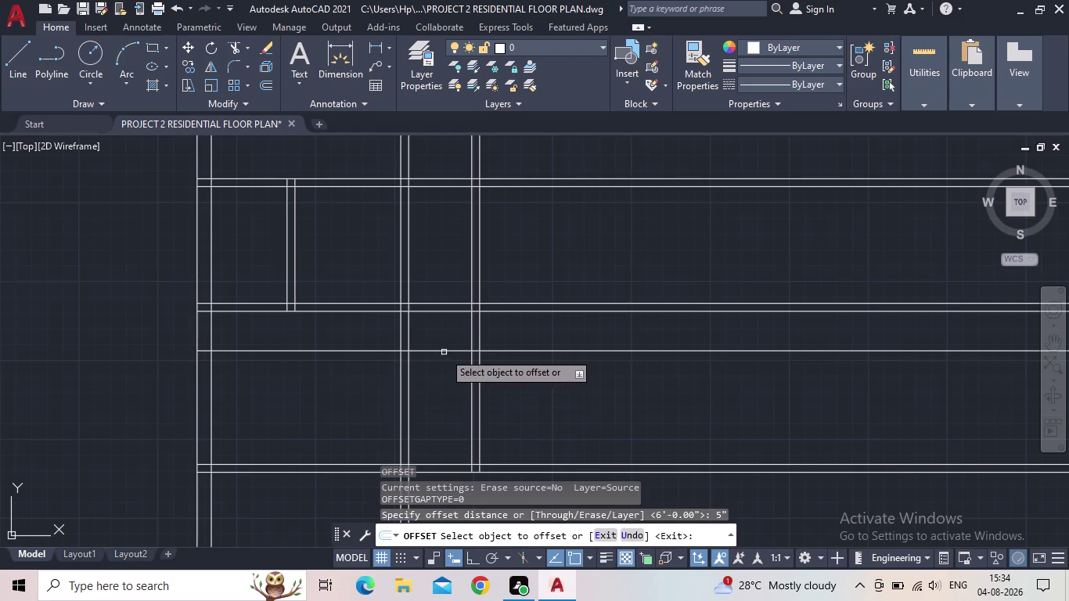
click(444, 352)
click(450, 330)
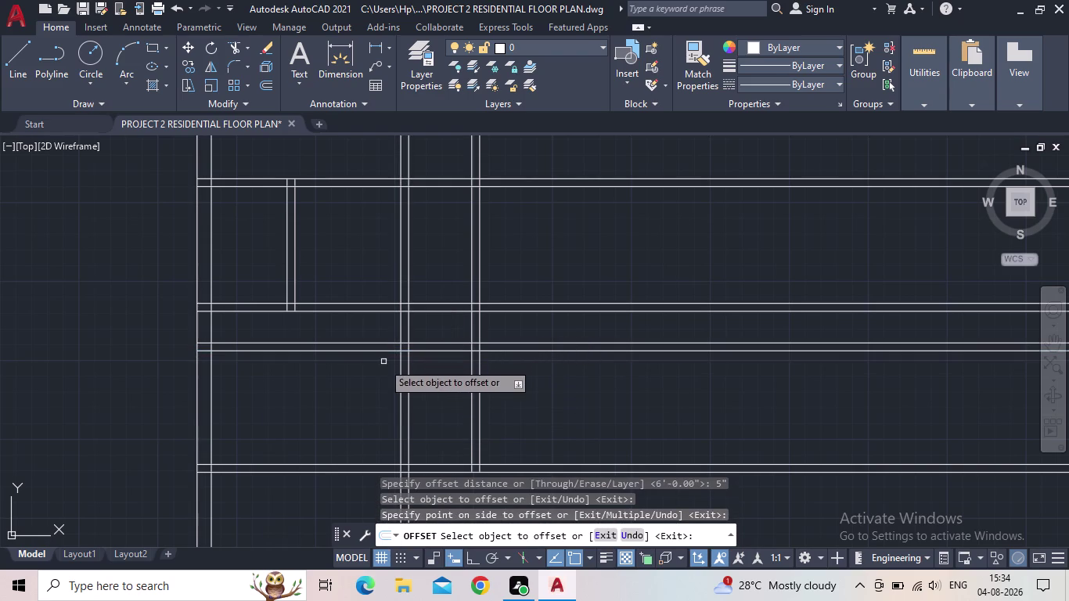
key(Escape)
Trim the new wall lines extending past the first vertical wall and on the left.
key(t)
key(r)
key(space)
drag(369, 372, 355, 343)
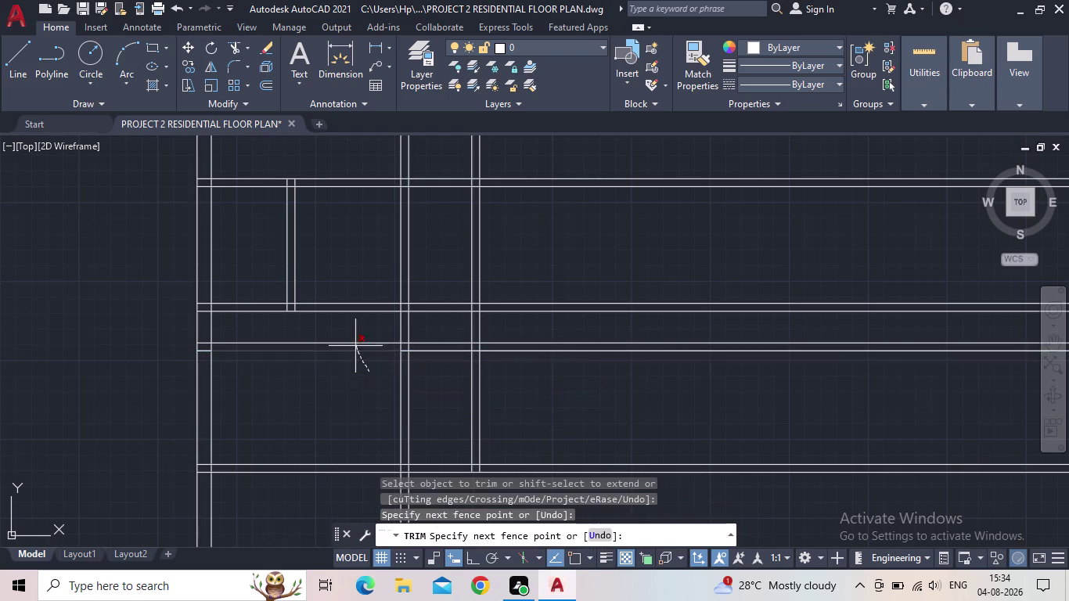
drag(356, 344, 355, 342)
scroll(up, 3)
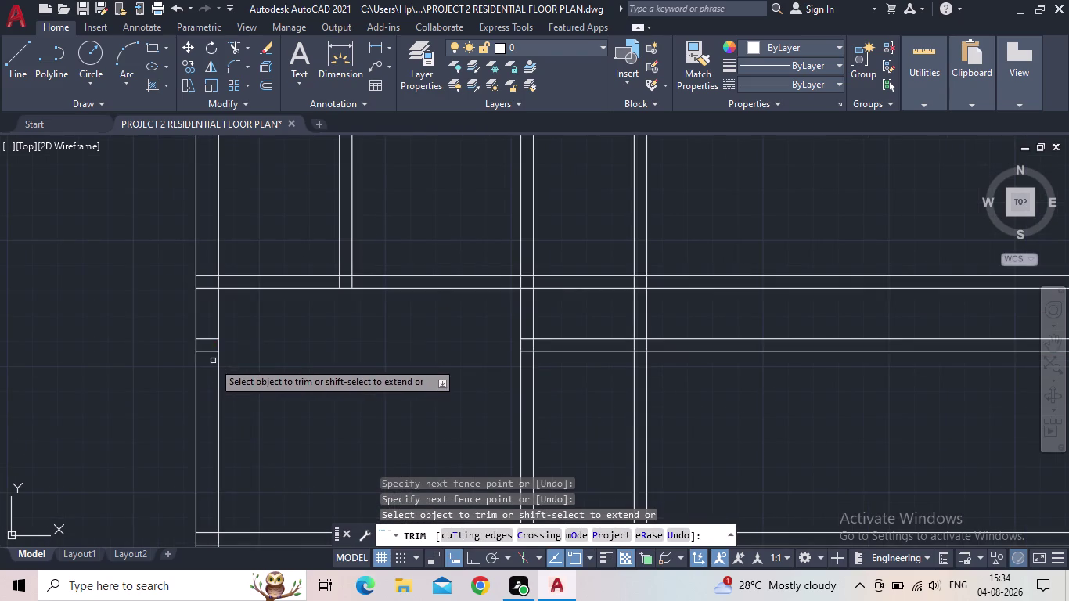
drag(213, 362, 214, 338)
scroll(down, 3)
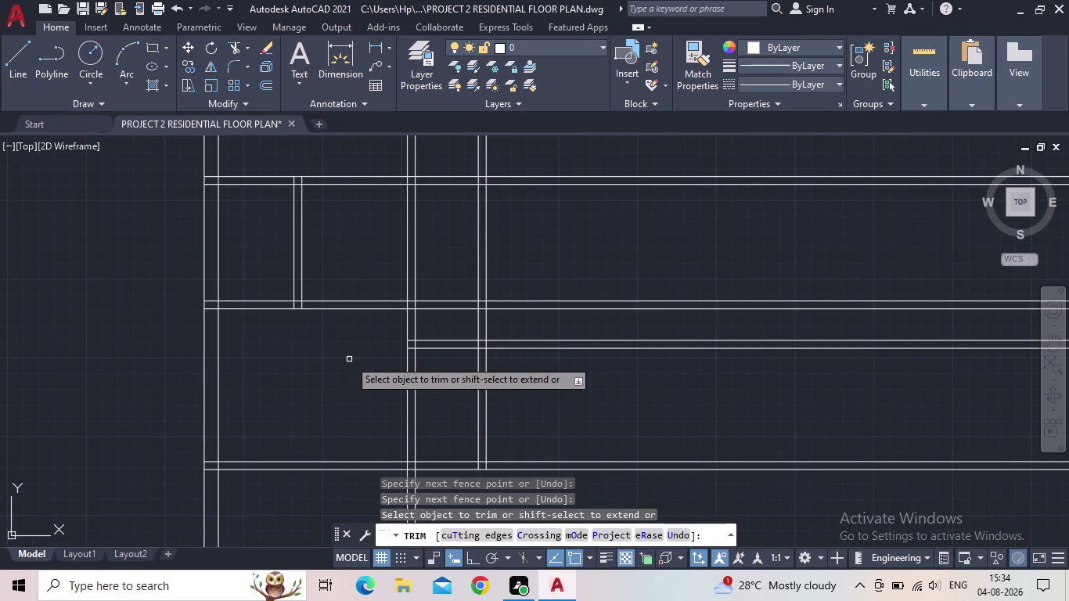
middle_drag(379, 359, 344, 390)
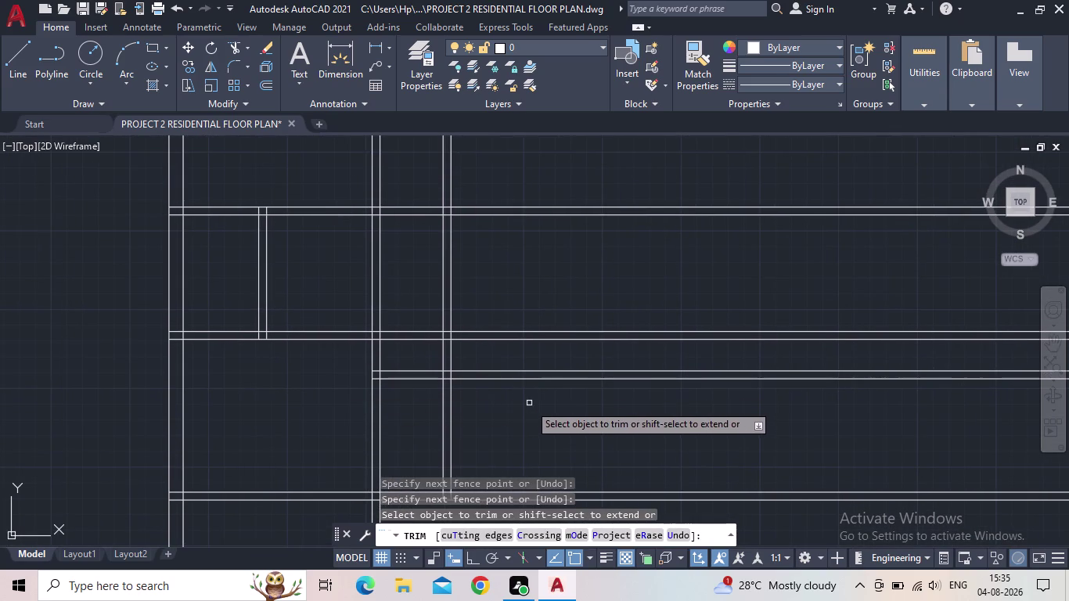
Trim the wall lines crossing the new wall at the right-hand junctions.
drag(566, 406, 553, 365)
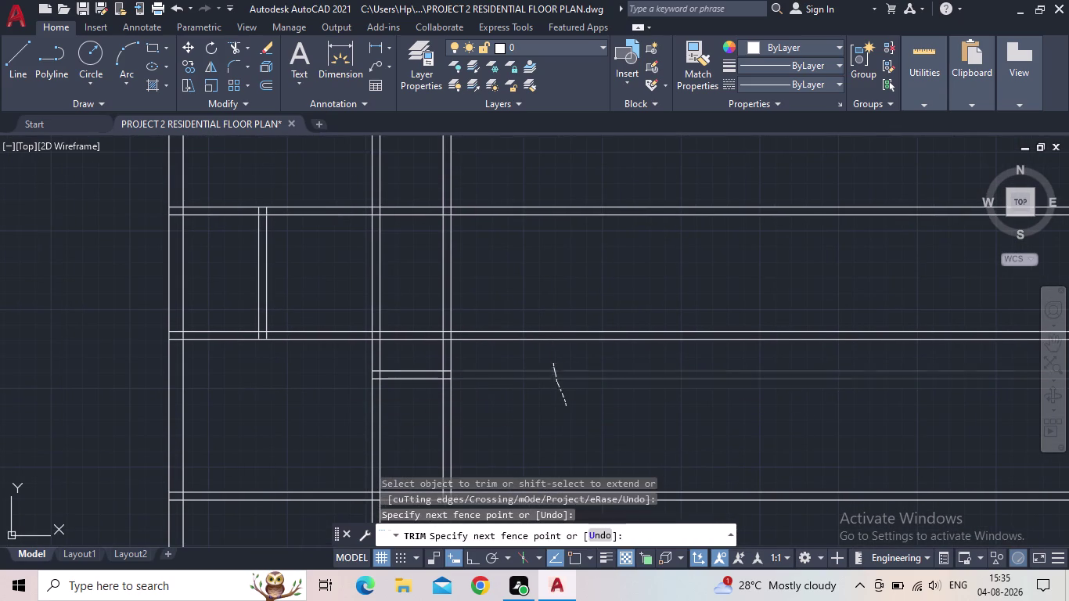
middle_drag(545, 369, 531, 417)
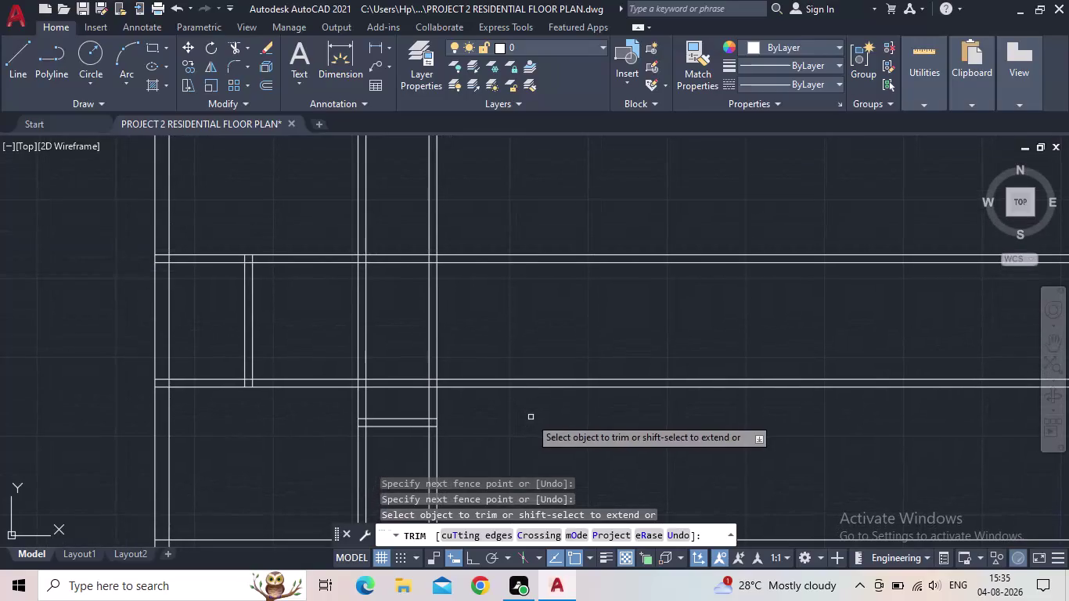
drag(523, 402, 507, 368)
scroll(down, 3)
middle_click(514, 379)
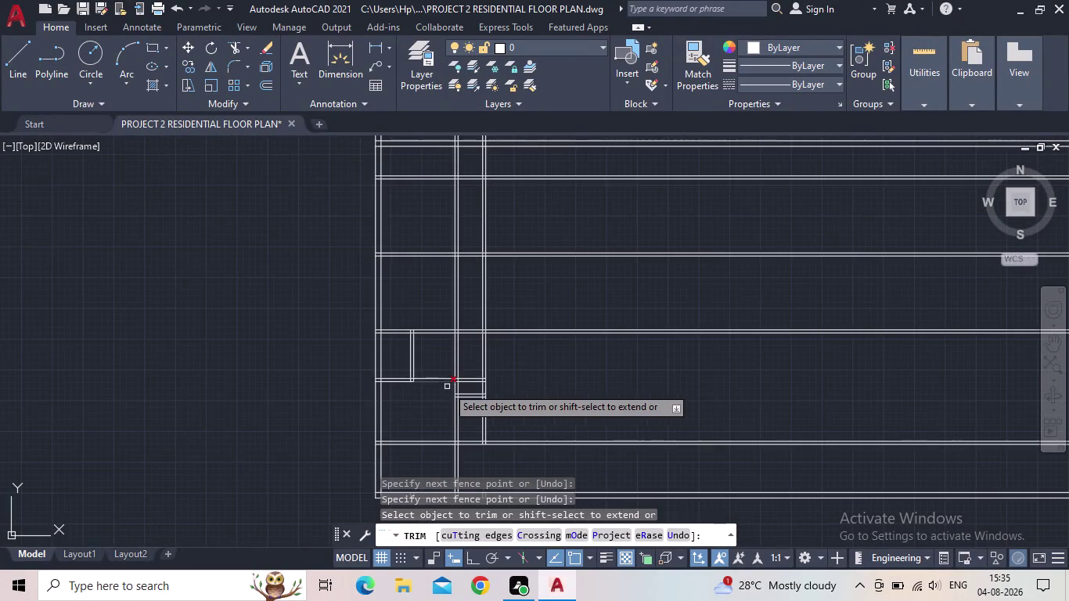
scroll(up, 3)
drag(534, 386, 529, 375)
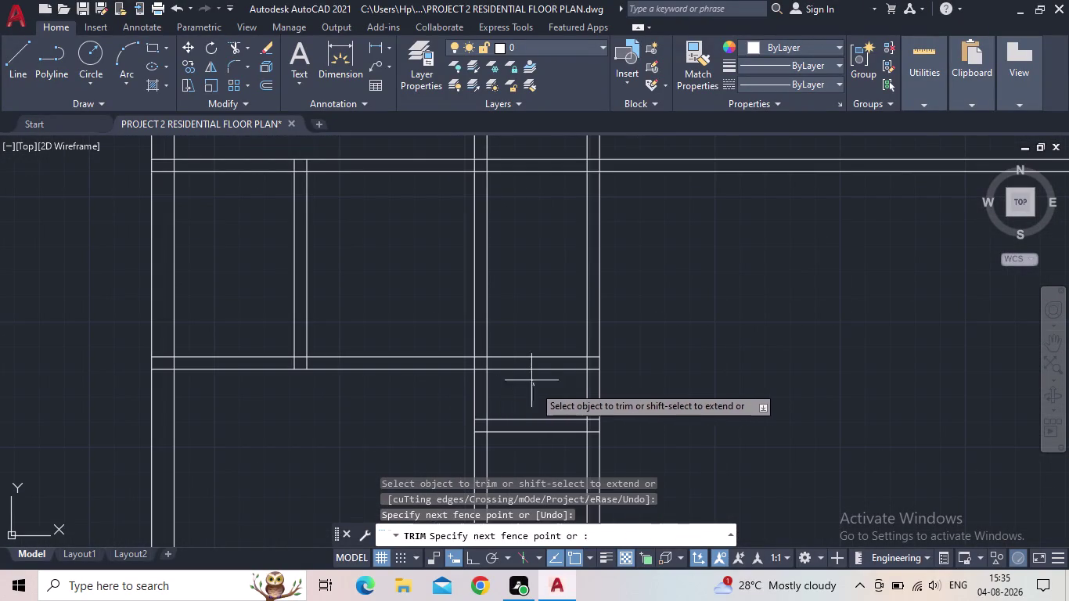
drag(529, 374, 523, 349)
scroll(up, 3)
drag(638, 389, 636, 356)
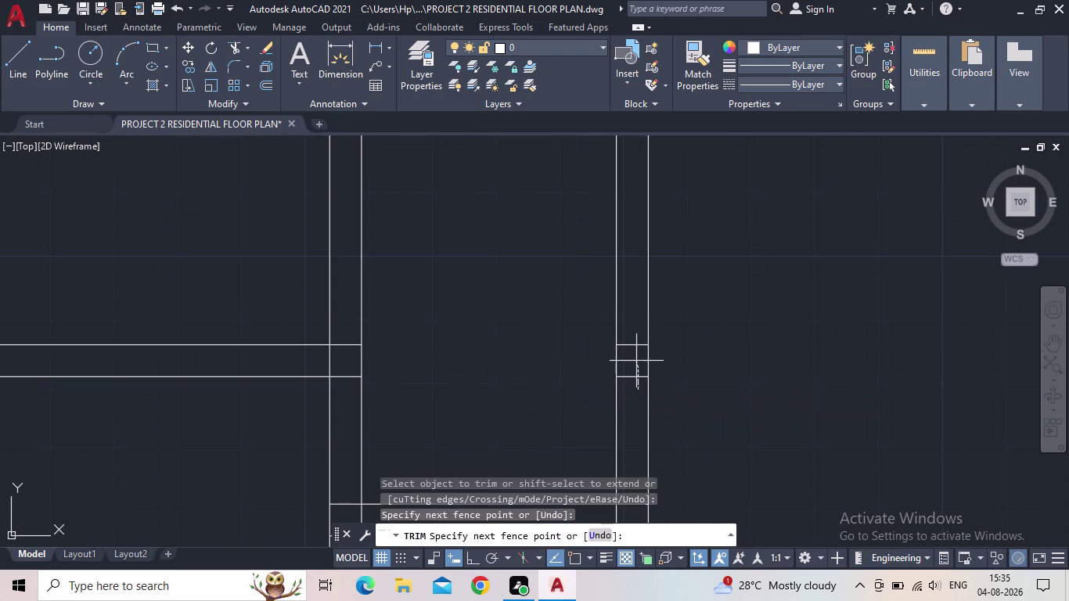
drag(637, 356, 636, 335)
scroll(down, 3)
middle_drag(535, 379, 542, 397)
scroll(down, 3)
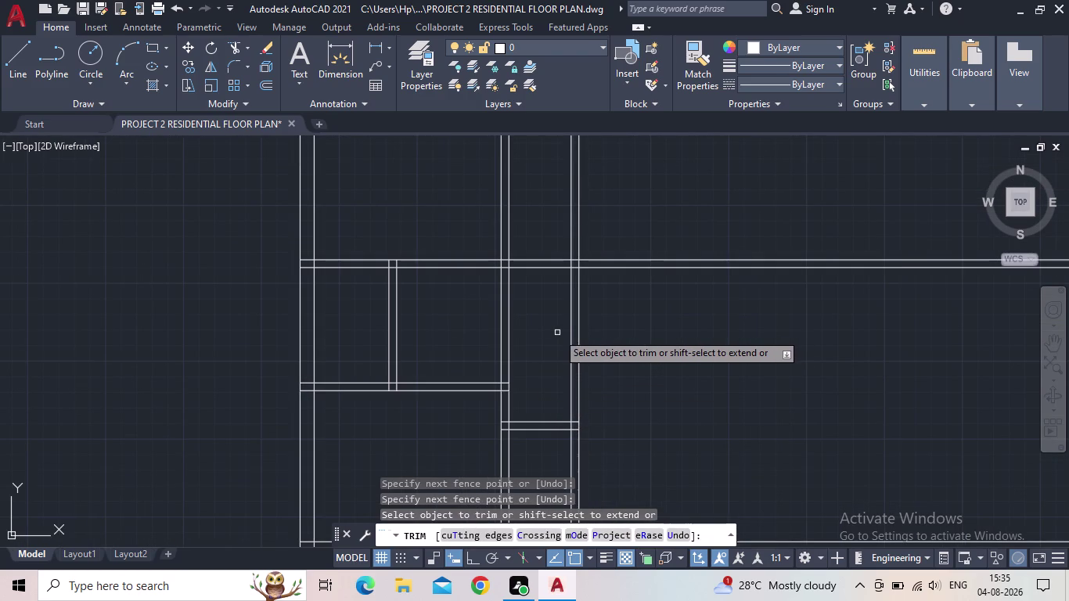
Trim the remaining leftover wall line pieces and review the cleaned openings.
drag(556, 240, 546, 245)
drag(536, 266, 539, 278)
drag(536, 285, 537, 261)
drag(674, 328, 649, 253)
scroll(down, 3)
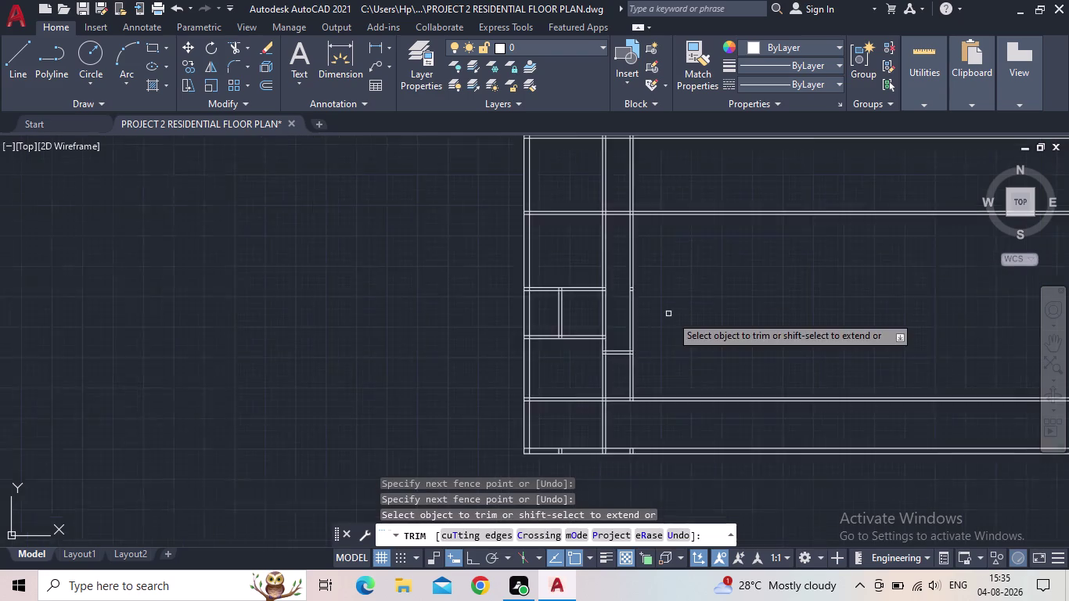
middle_drag(693, 319, 632, 341)
scroll(up, 3)
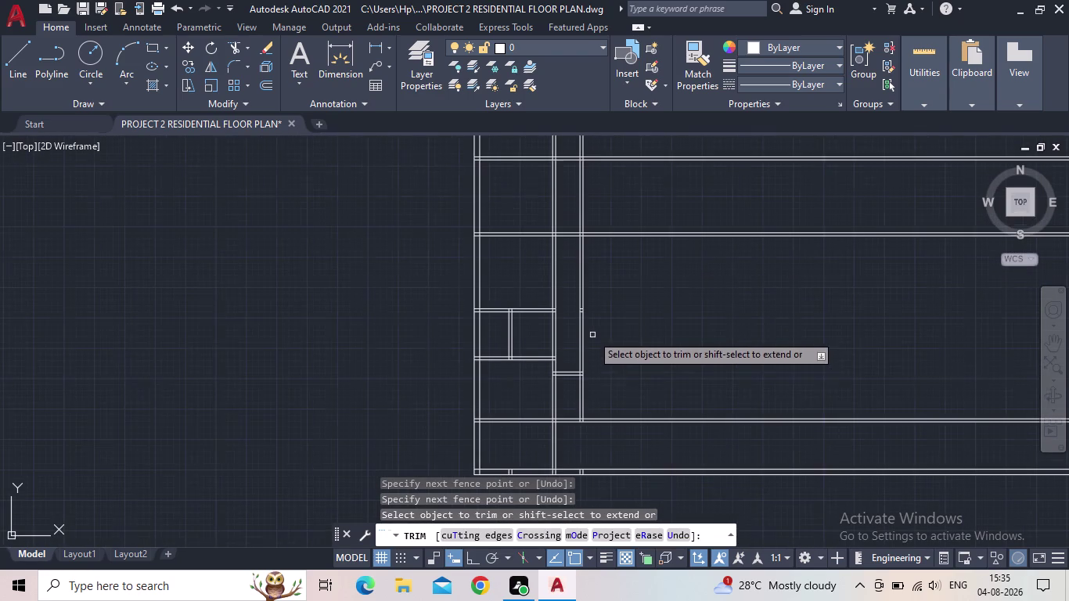
key(Escape)
middle_drag(647, 385, 598, 302)
scroll(up, 3)
middle_drag(600, 345, 574, 349)
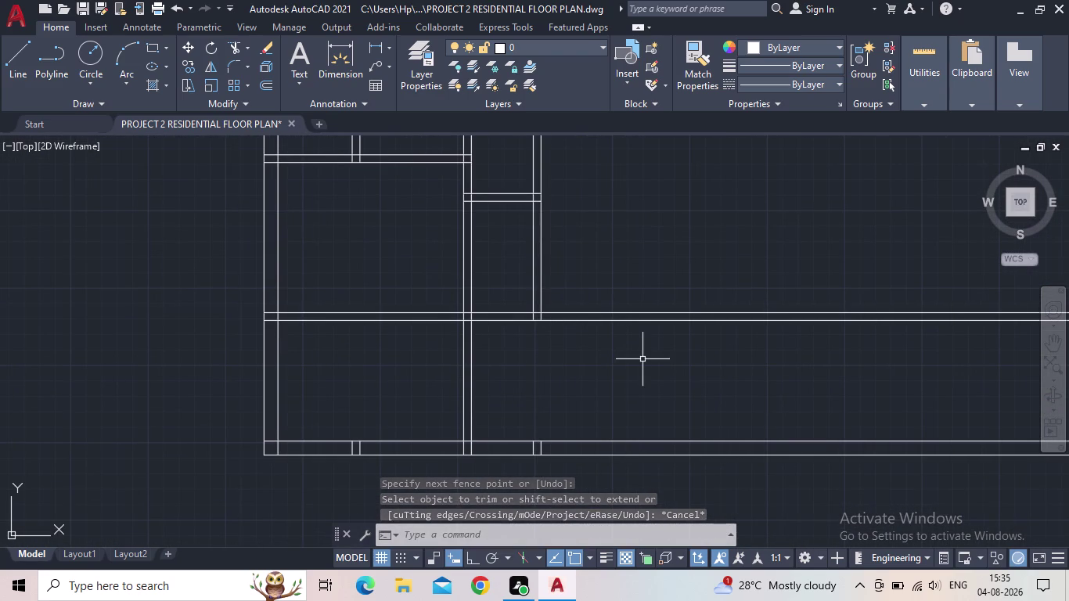
middle_drag(685, 363, 600, 420)
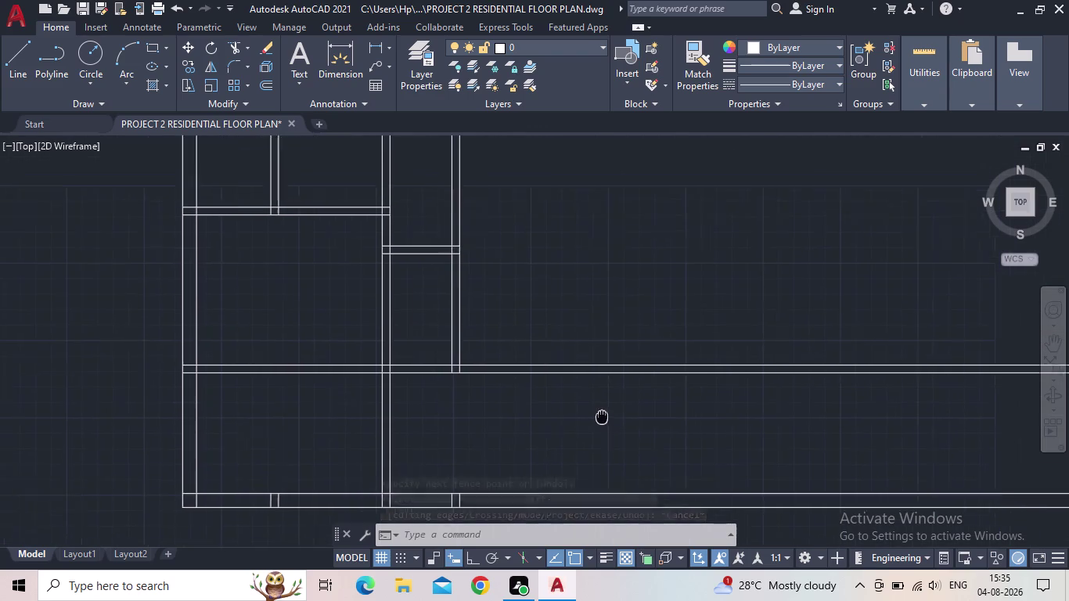
middle_drag(600, 419, 592, 423)
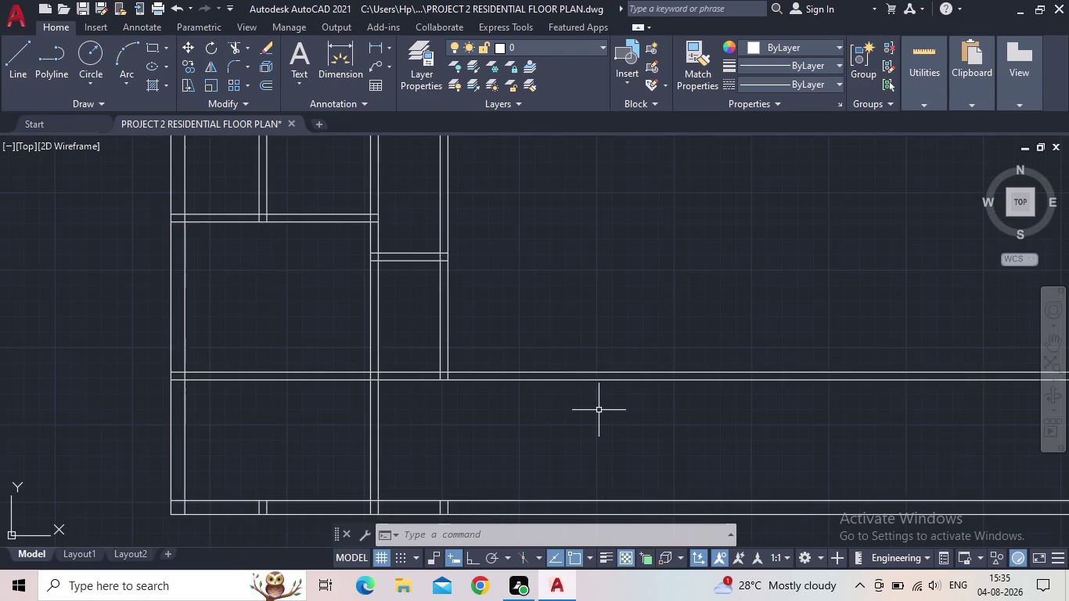
Offset a vertical wall line 9'2" to the right.
key(9)
key(BackSpace)
key(o)
key(Return)
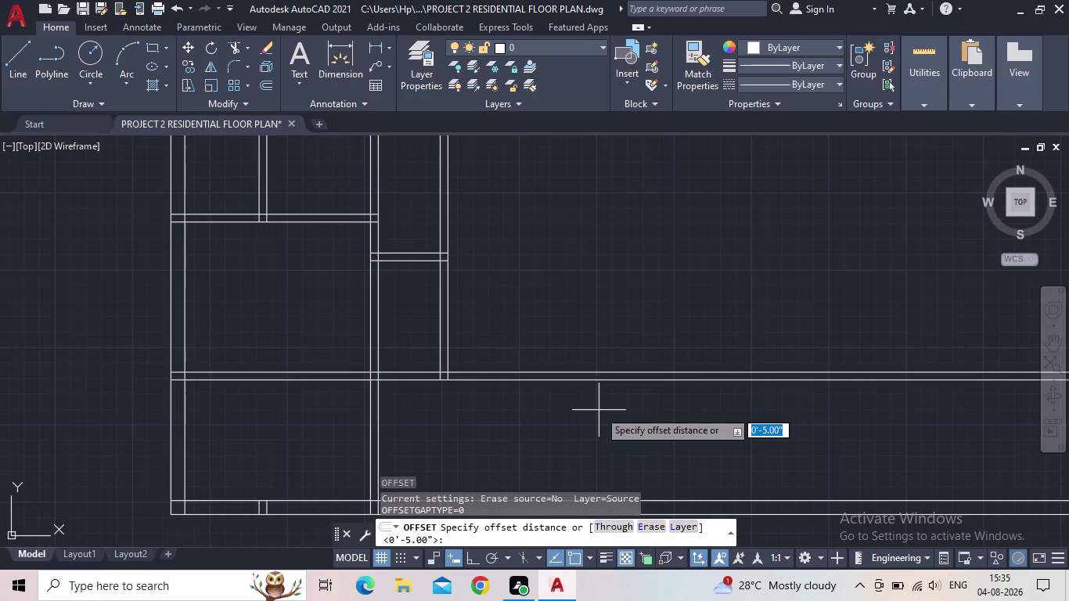
key(9)
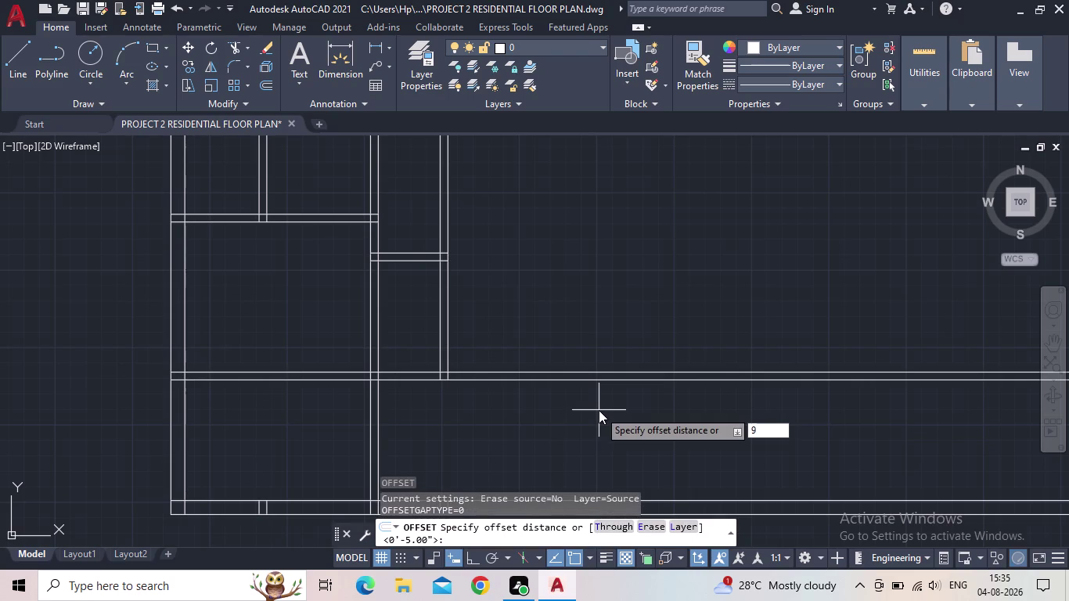
key(apostrophe)
text(2")
key(Return)
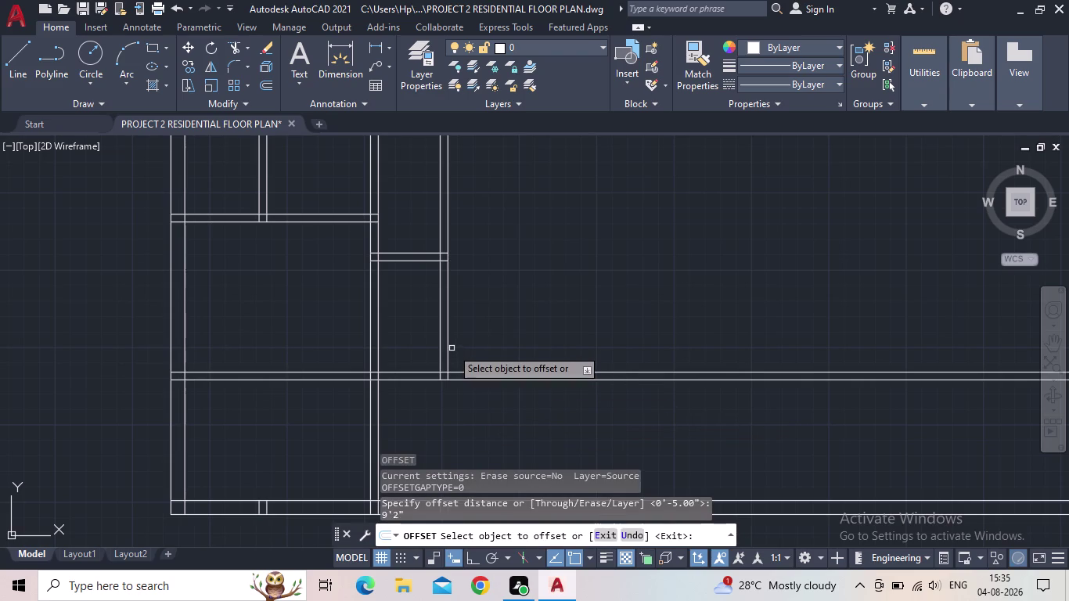
click(447, 352)
click(670, 326)
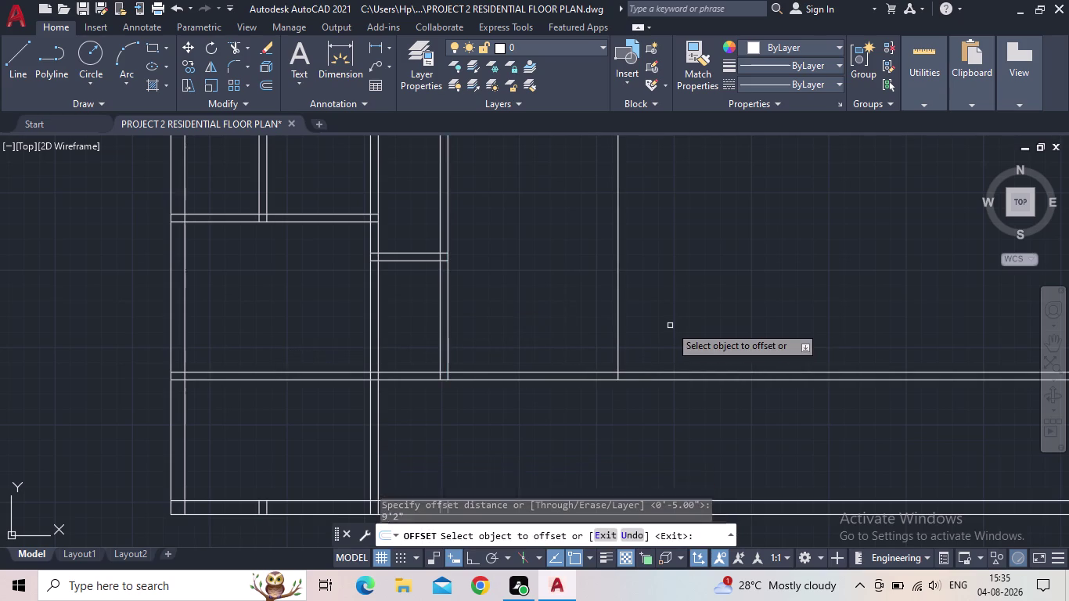
key(Escape)
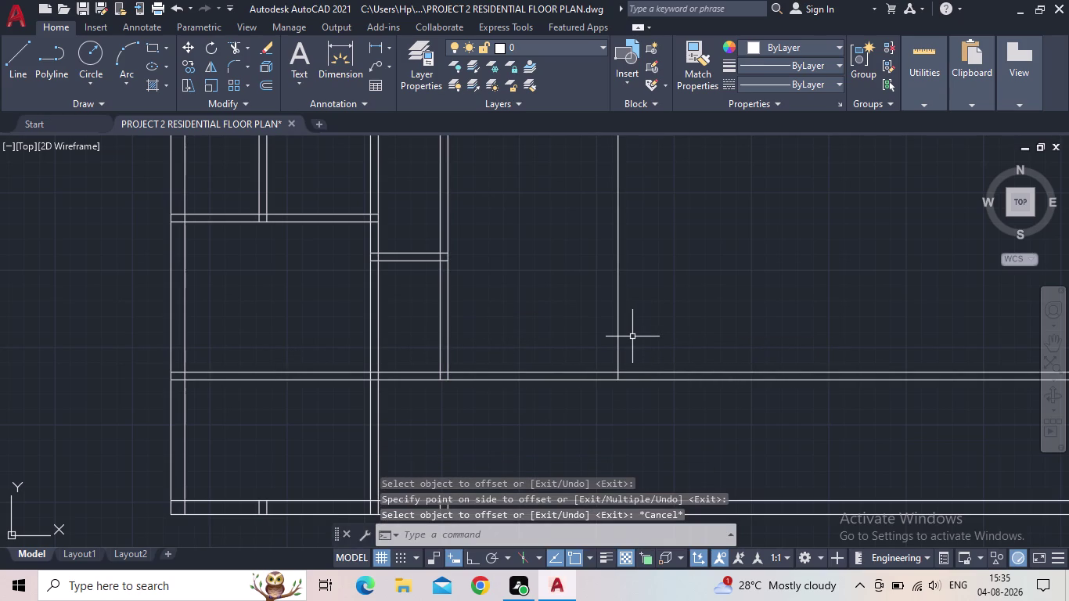
Attempt a 9" offset, cancel it, and pan the plan view.
key(o)
key(Return)
text(9)
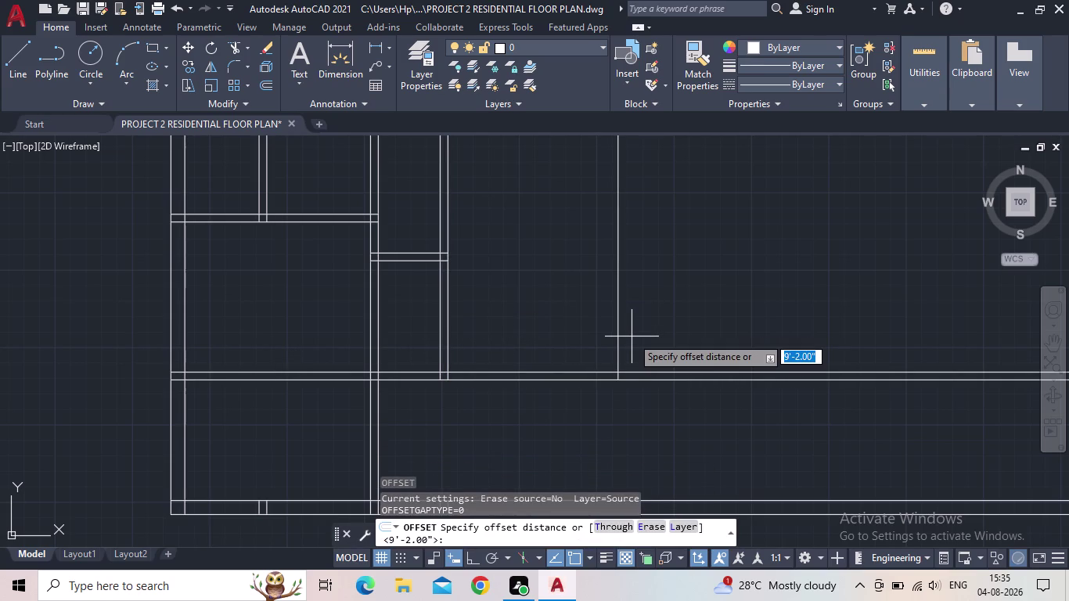
text("\)
key(BackSpace)
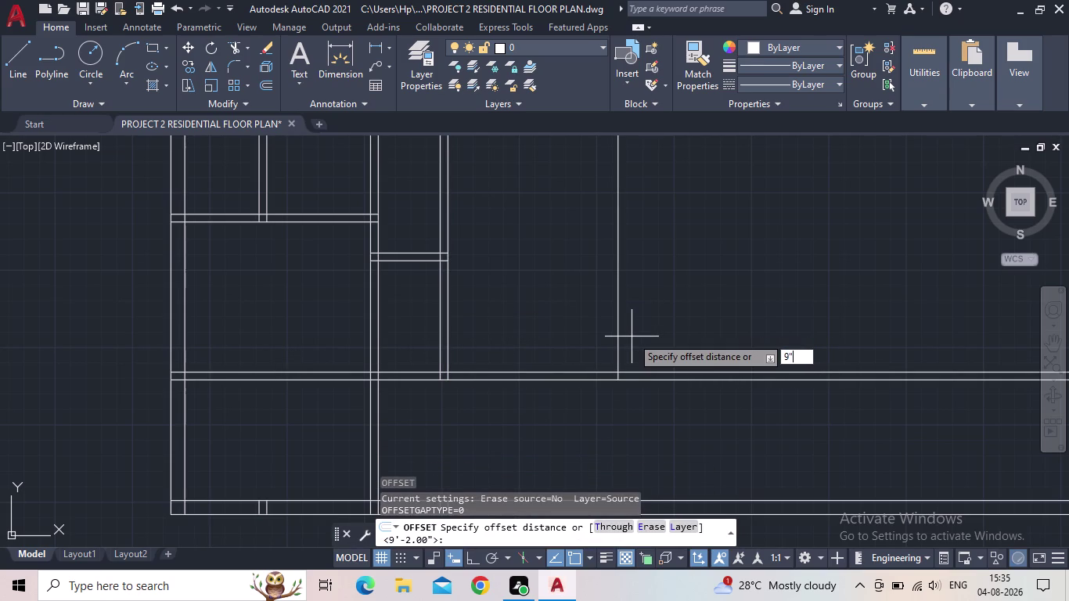
key(Return)
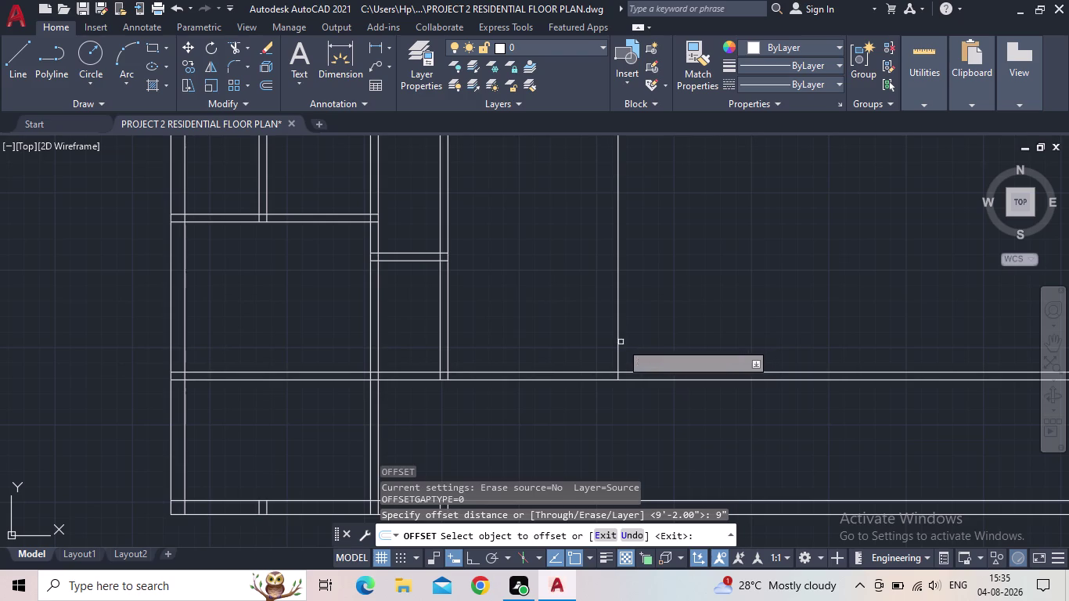
drag(620, 343, 627, 342)
click(664, 340)
key(Escape)
scroll(down, 3)
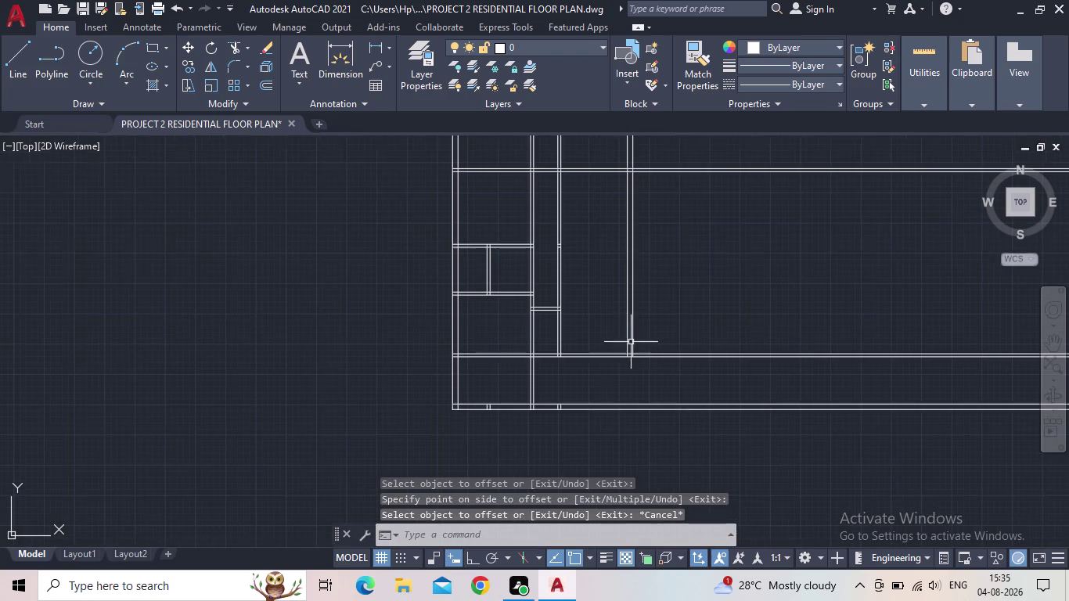
middle_drag(616, 340, 610, 356)
scroll(up, 3)
middle_drag(589, 338, 595, 356)
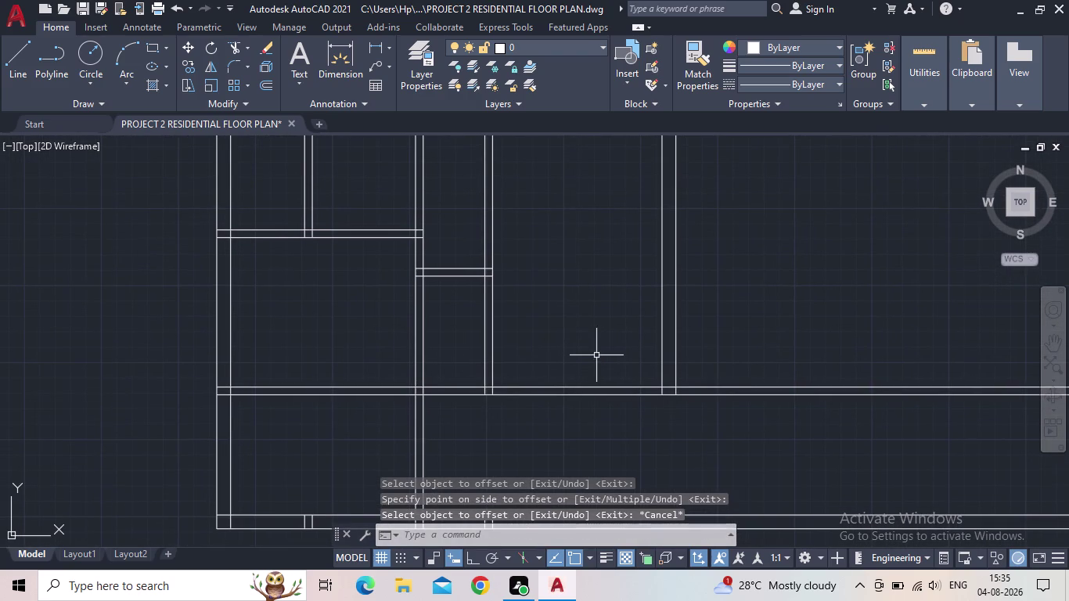
Offset the lower horizontal wall line 10' upward.
key(o)
key(Return)
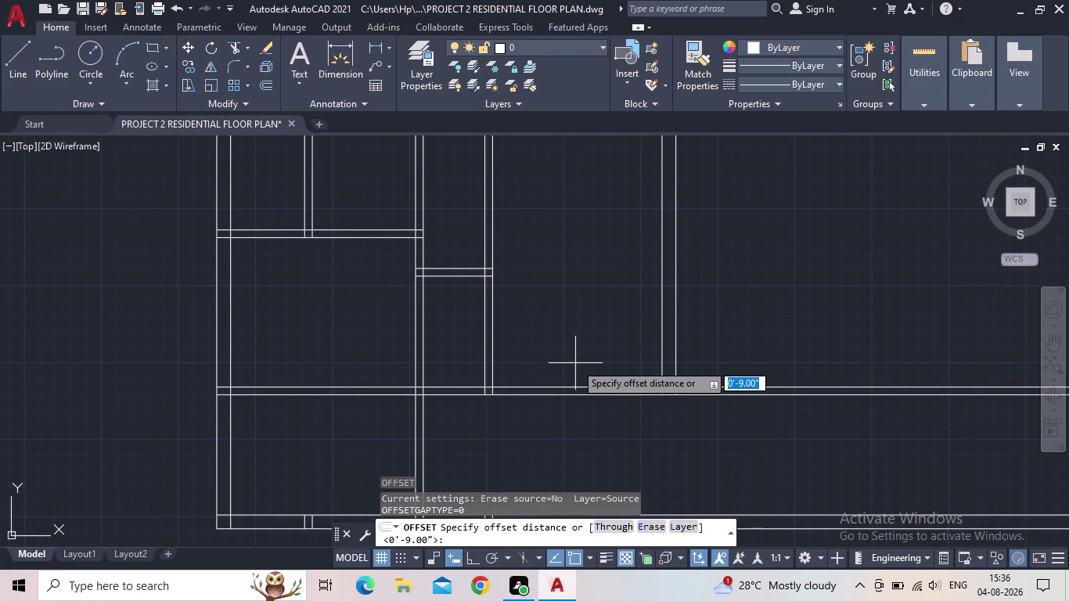
text(10')
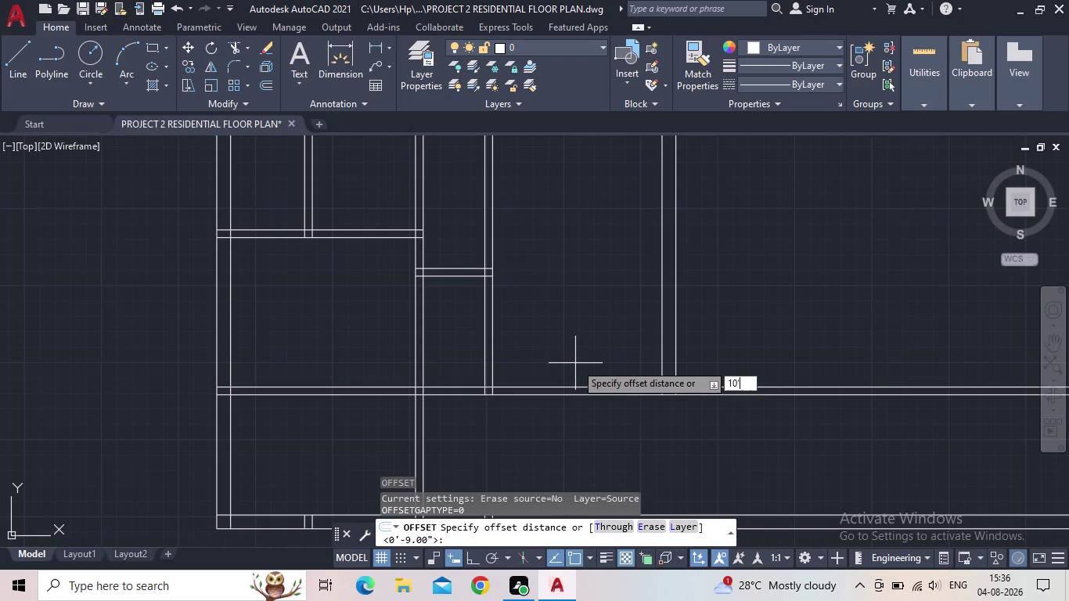
key(Return)
click(584, 387)
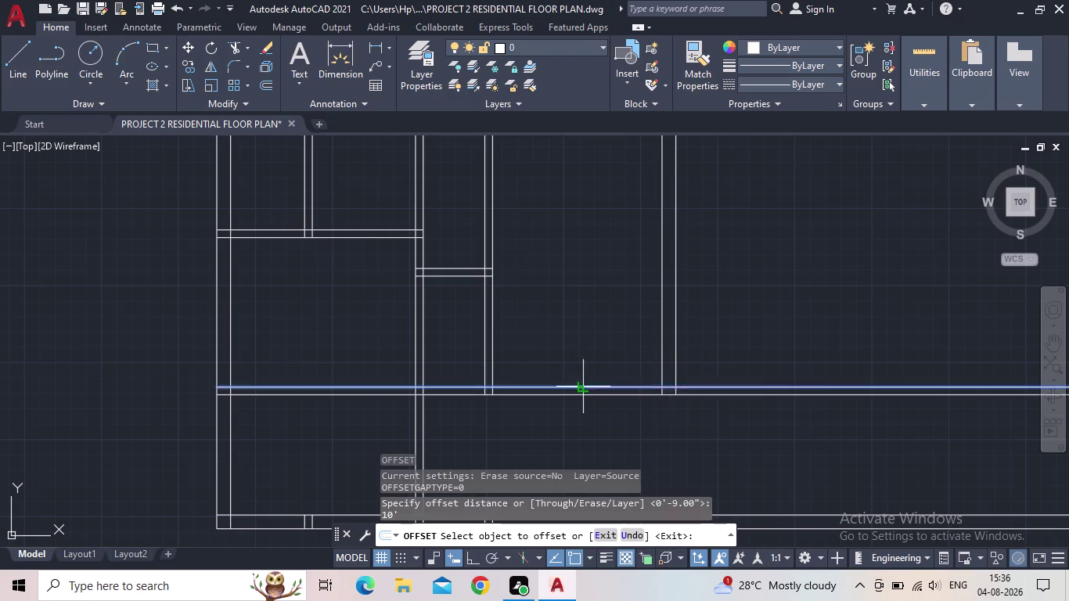
click(592, 316)
key(Escape)
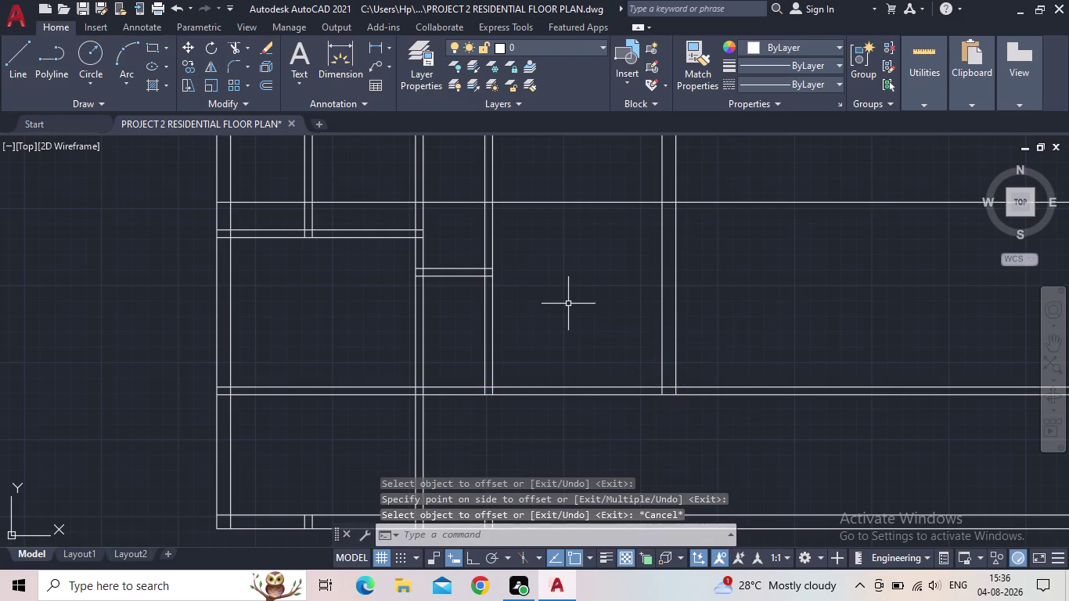
Offset the new line 5" upward to create the second wall line.
key(o)
key(Return)
text(5")
key(Return)
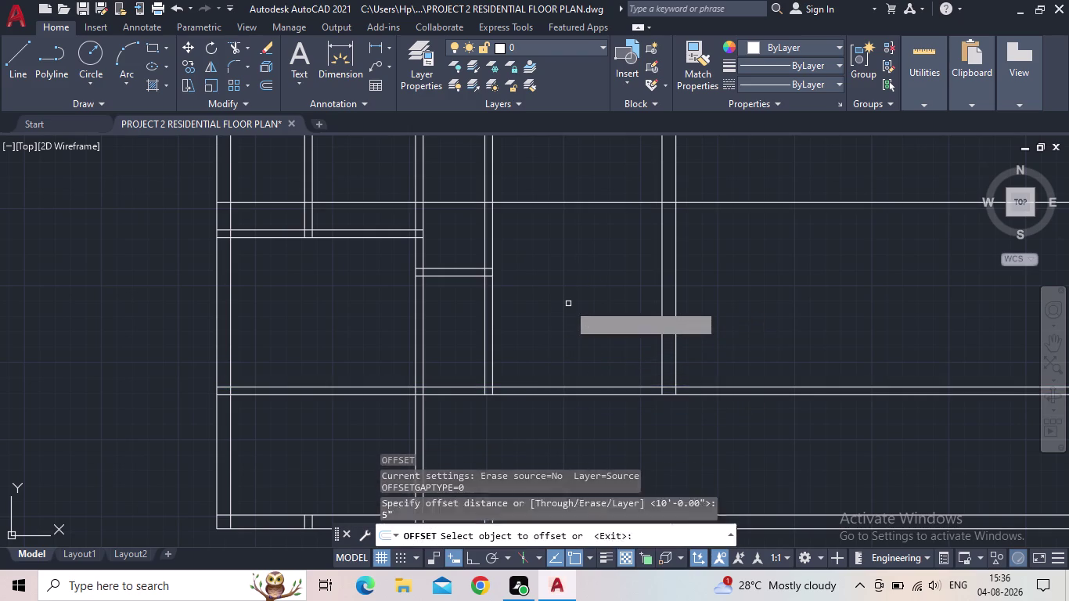
click(560, 200)
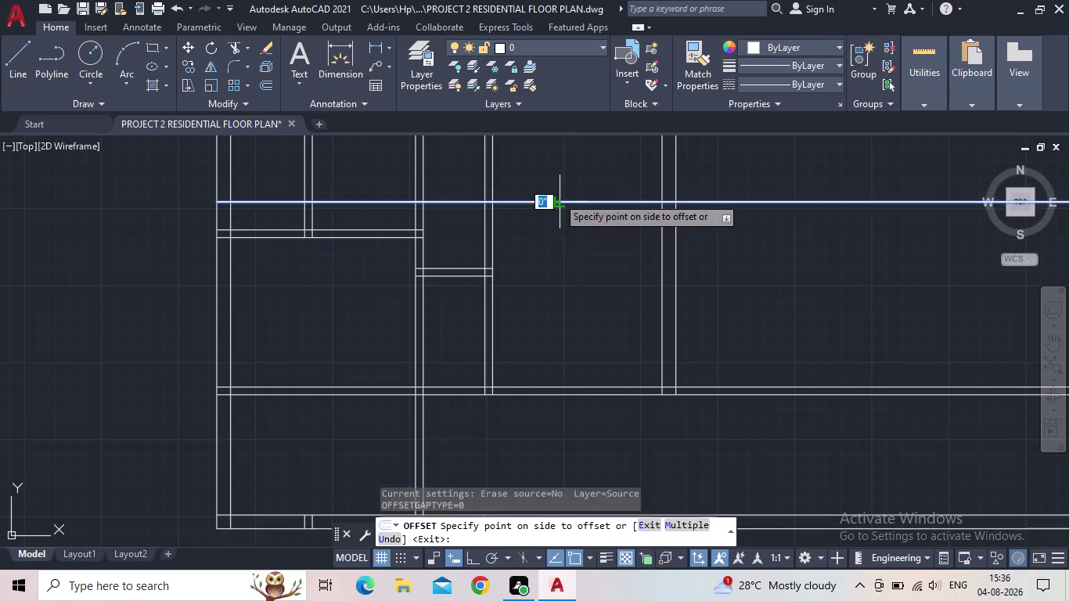
click(573, 173)
drag(566, 174, 547, 179)
key(Escape)
Trim the wall lines where the new wall crosses an existing wall.
key(t)
key(r)
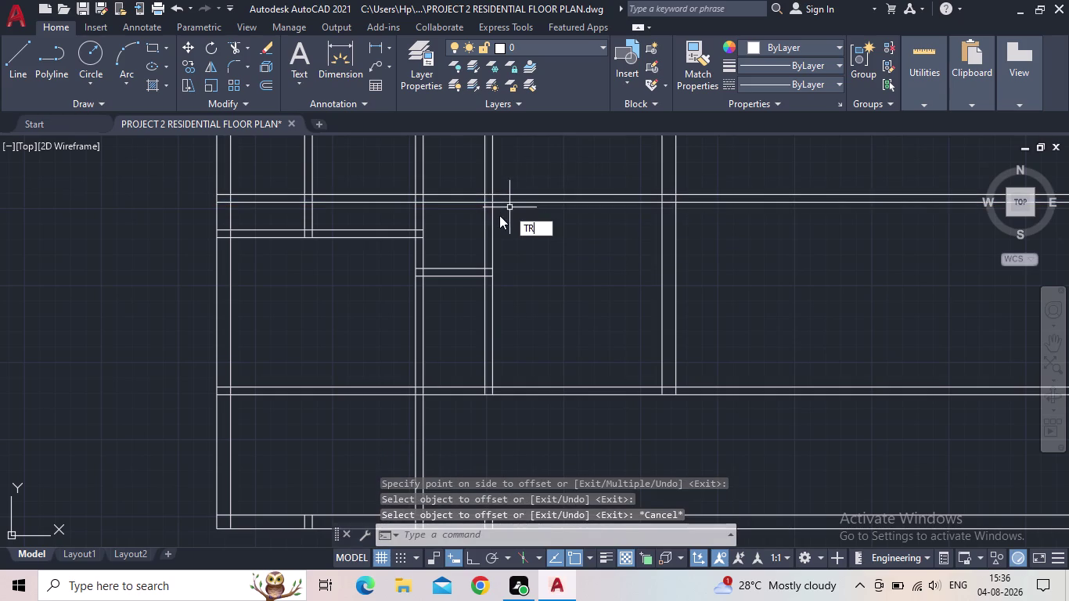
key(space)
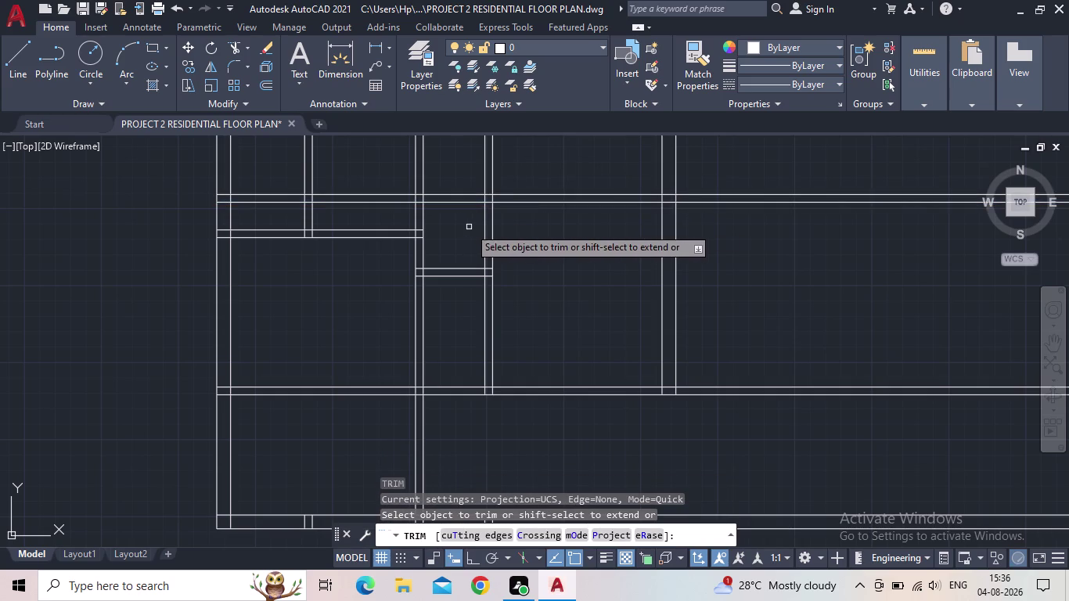
drag(469, 227, 452, 179)
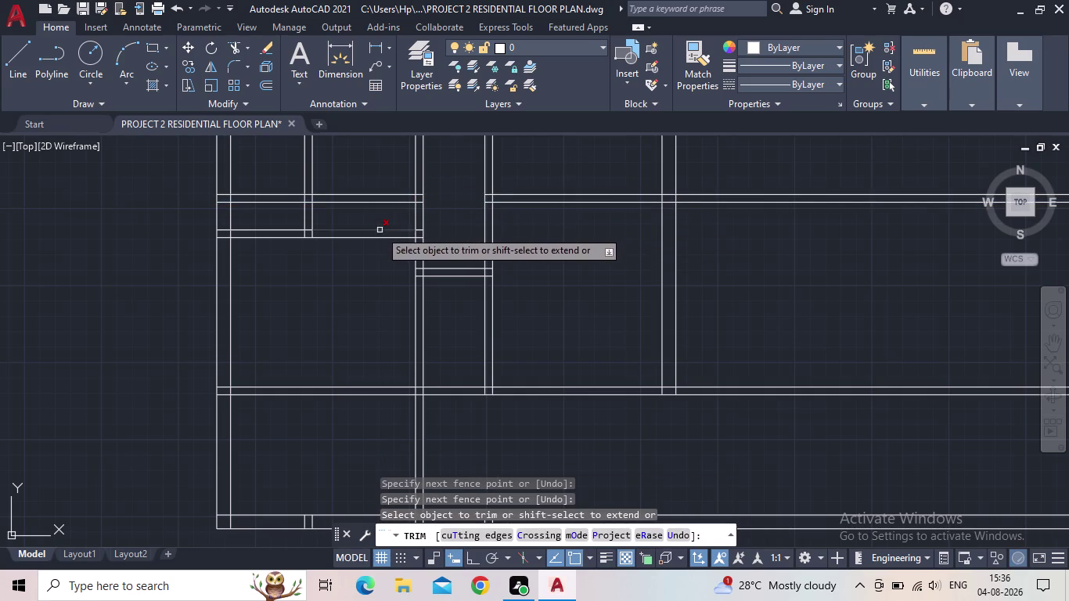
key(Escape)
Erase the two new wall lines running across the upper-left room.
click(379, 230)
key(Escape)
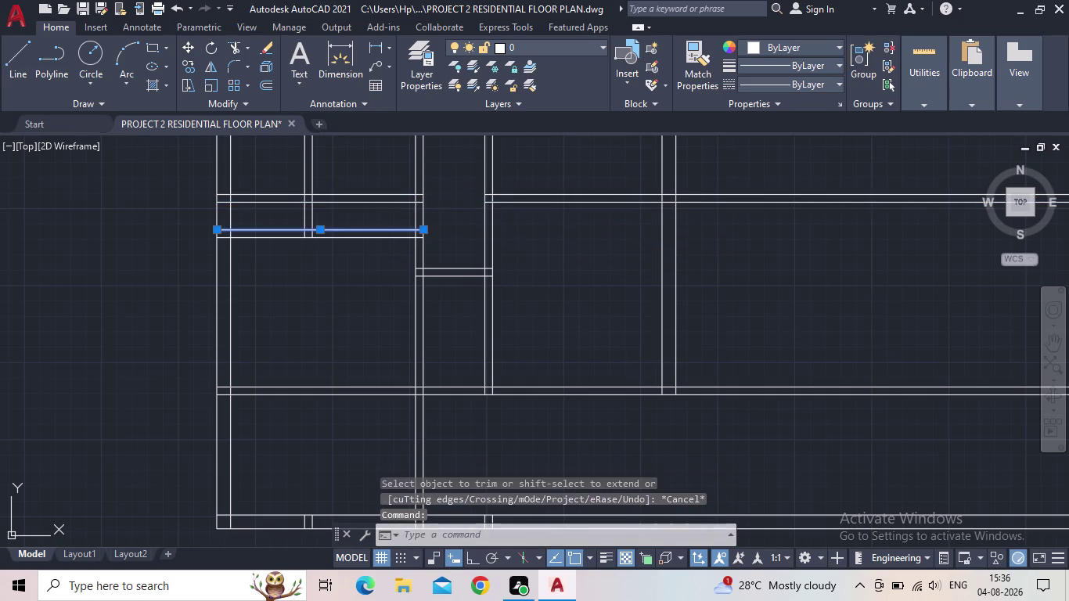
drag(383, 217, 376, 195)
drag(383, 216, 361, 183)
click(358, 191)
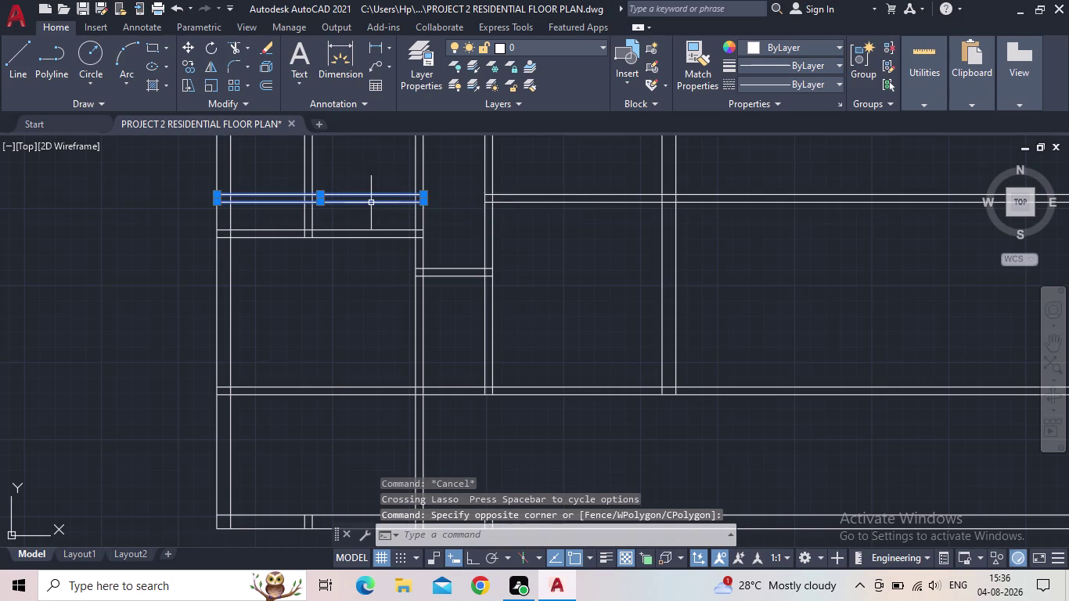
key(Delete)
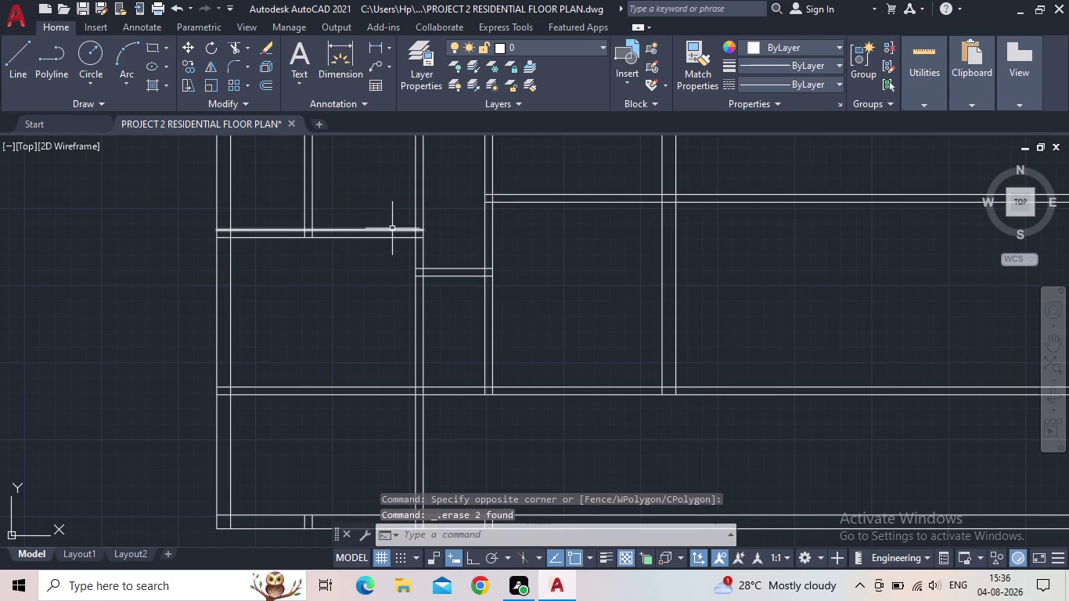
Trim the overlapping wall lines at two further wall junctions.
middle_drag(392, 218, 355, 255)
scroll(down, 3)
middle_drag(480, 283, 473, 289)
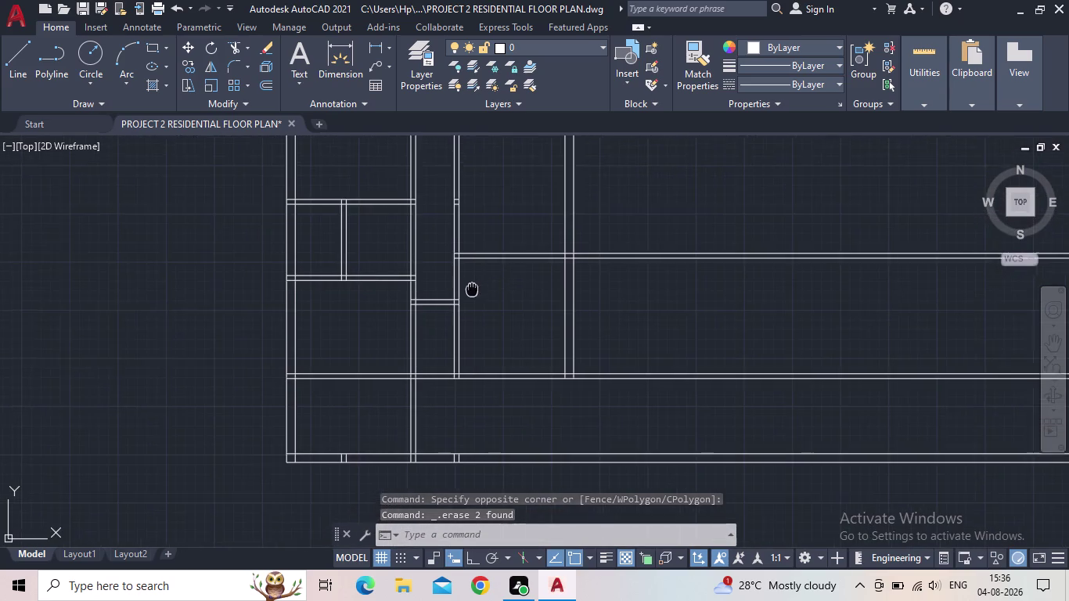
middle_drag(472, 289, 437, 328)
text(TR)
key(space)
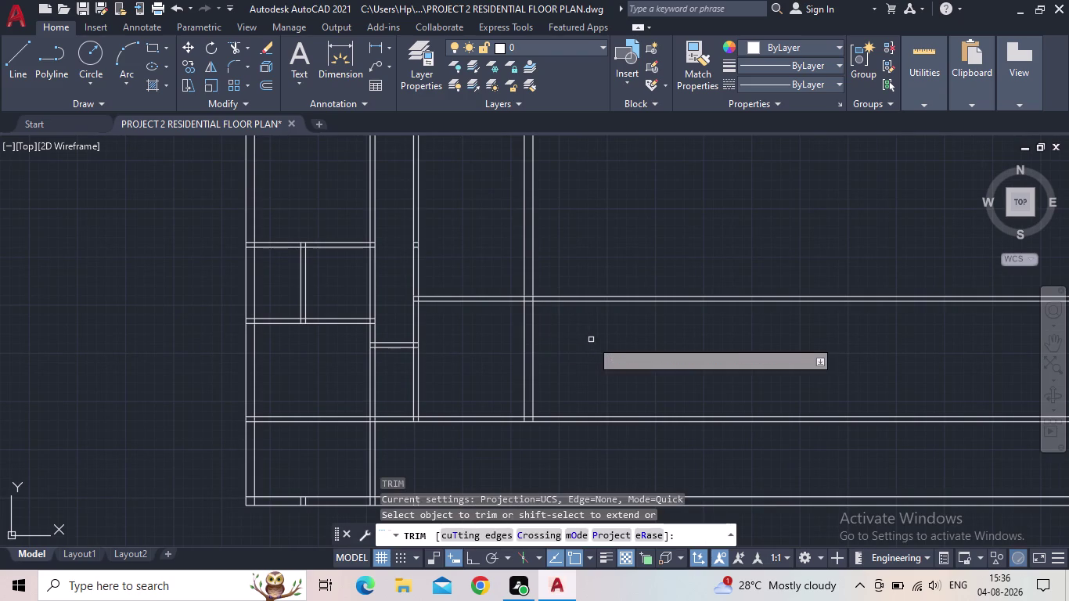
drag(591, 340, 588, 260)
scroll(down, 3)
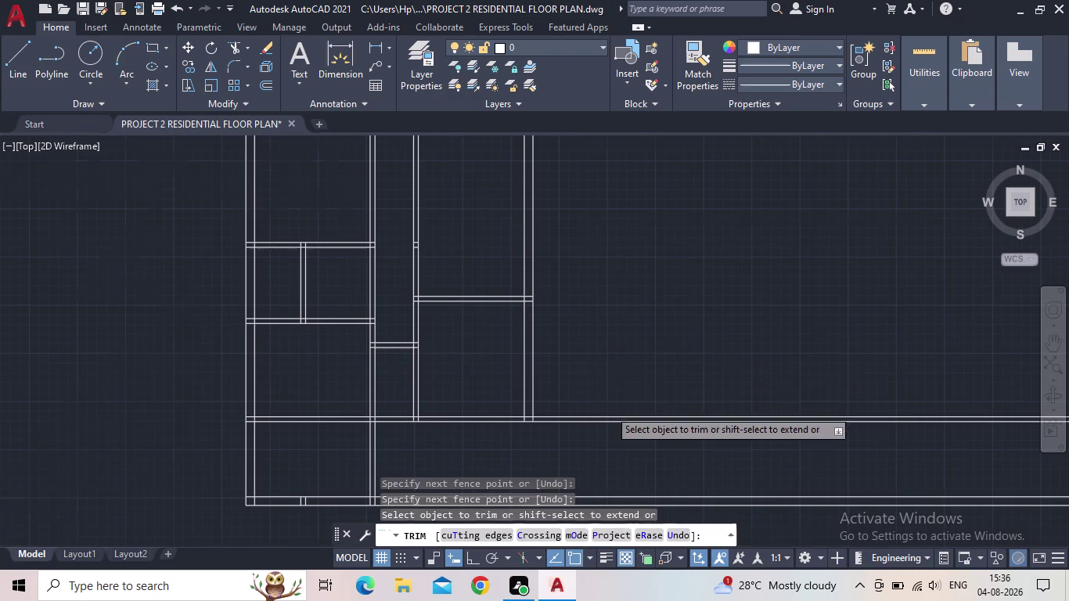
drag(634, 423, 619, 361)
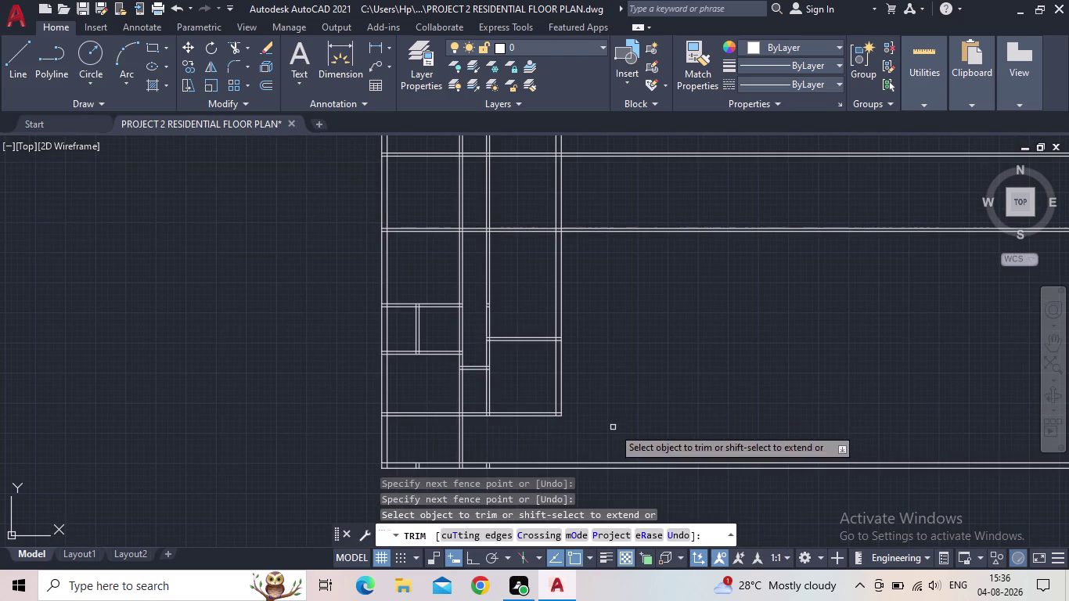
key(Escape)
Extend the vertical wall line down to the lower wall with EX.
scroll(up, 3)
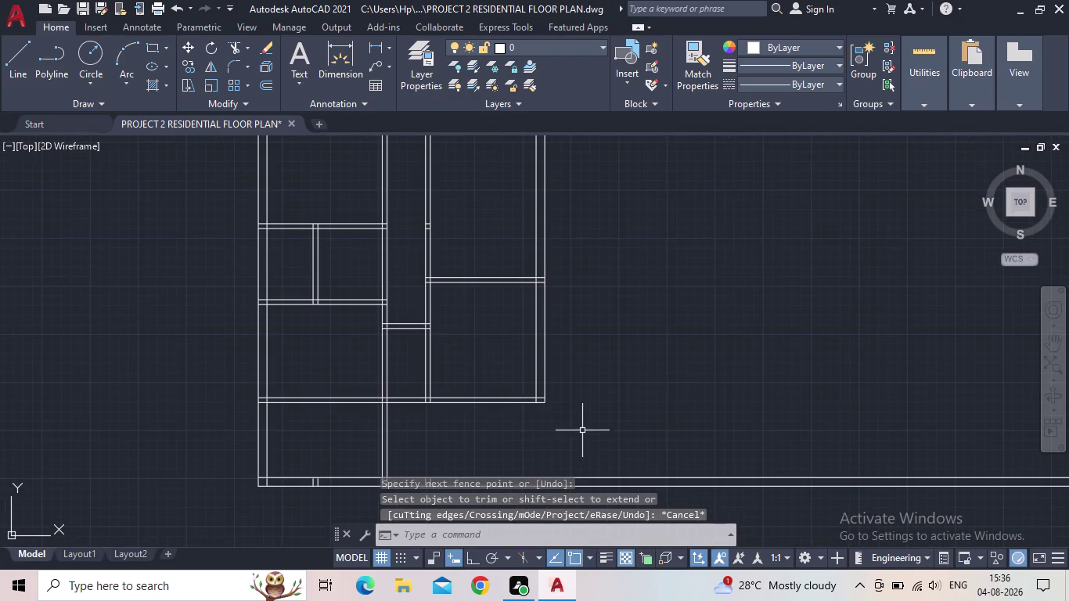
scroll(up, 3)
text(EX)
key(Return)
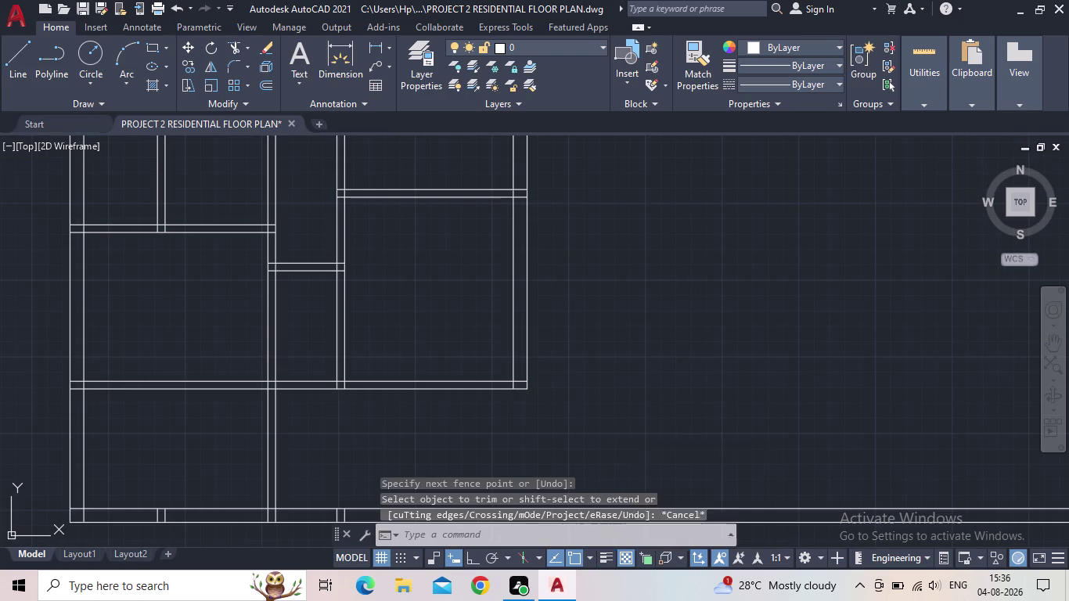
click(513, 369)
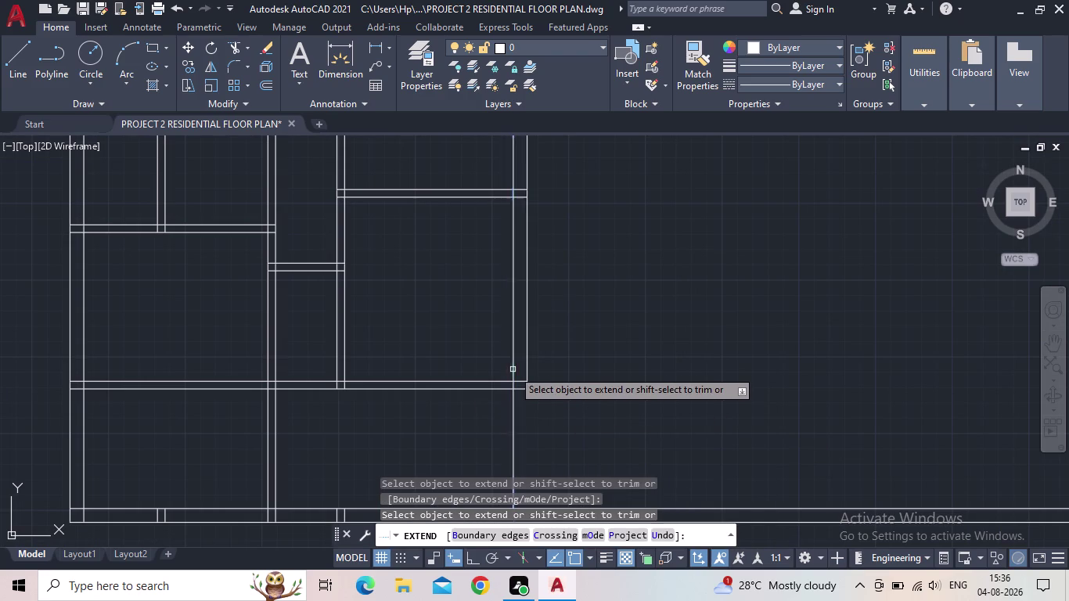
Extend the remaining inner wall lines down to their boundary walls.
click(530, 367)
click(524, 371)
scroll(down, 3)
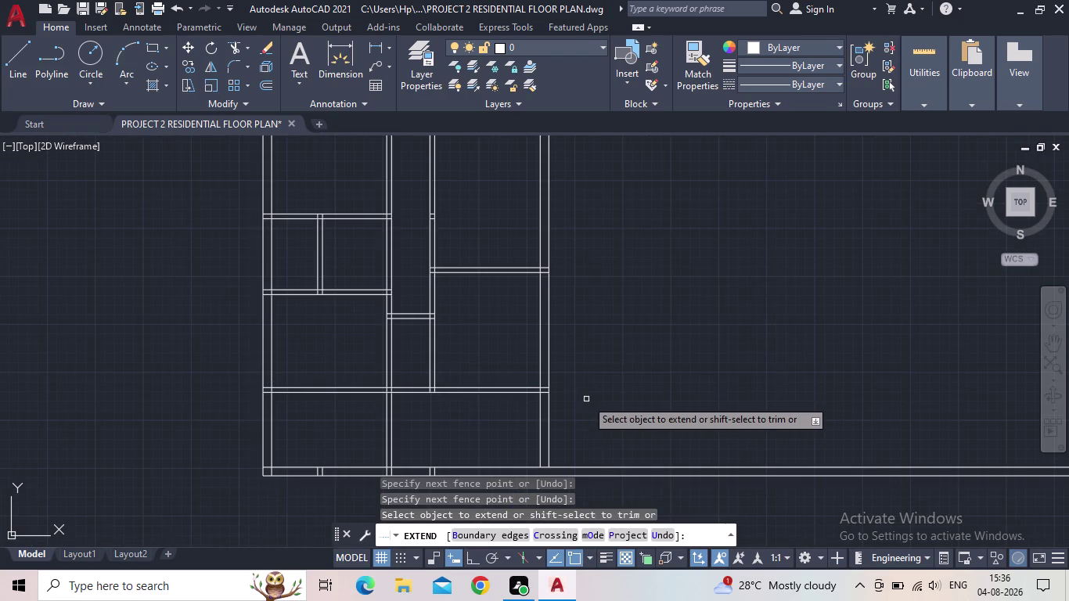
drag(573, 420, 513, 434)
scroll(down, 3)
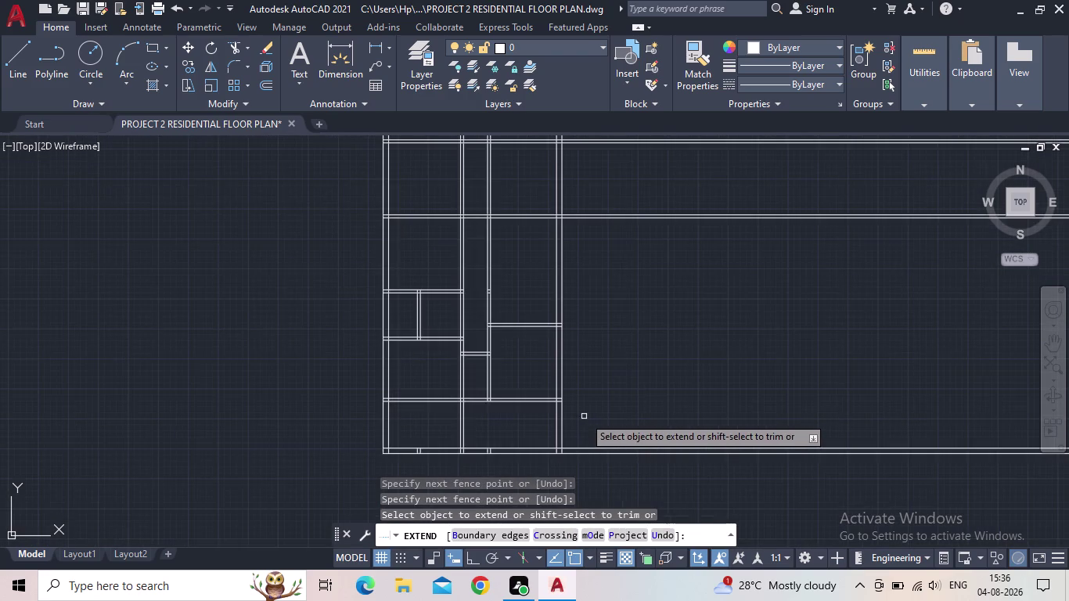
middle_drag(584, 418, 551, 526)
key(Escape)
Trim the overlapping wall lines at the top junctions and along the upper wall.
scroll(up, 3)
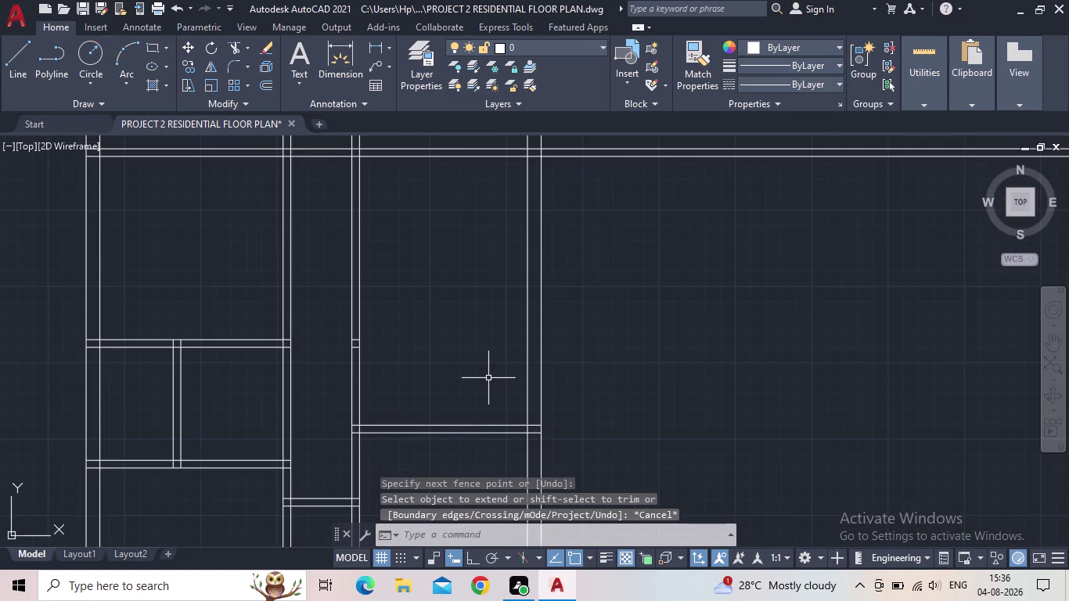
scroll(down, 3)
middle_drag(464, 309, 492, 444)
scroll(down, 3)
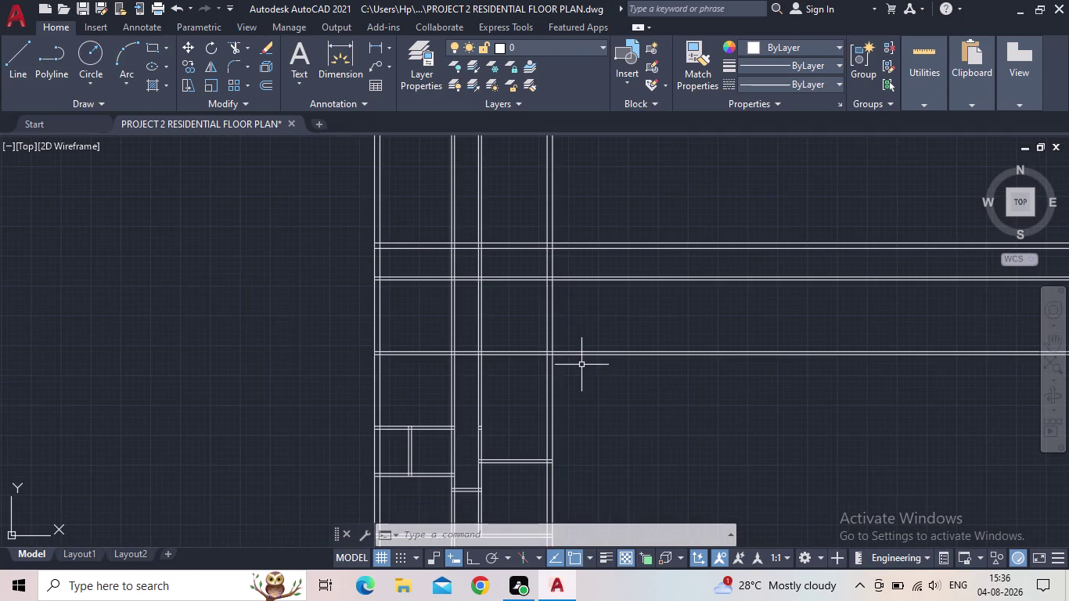
key(t)
key(r)
key(space)
drag(647, 387, 605, 213)
scroll(down, 3)
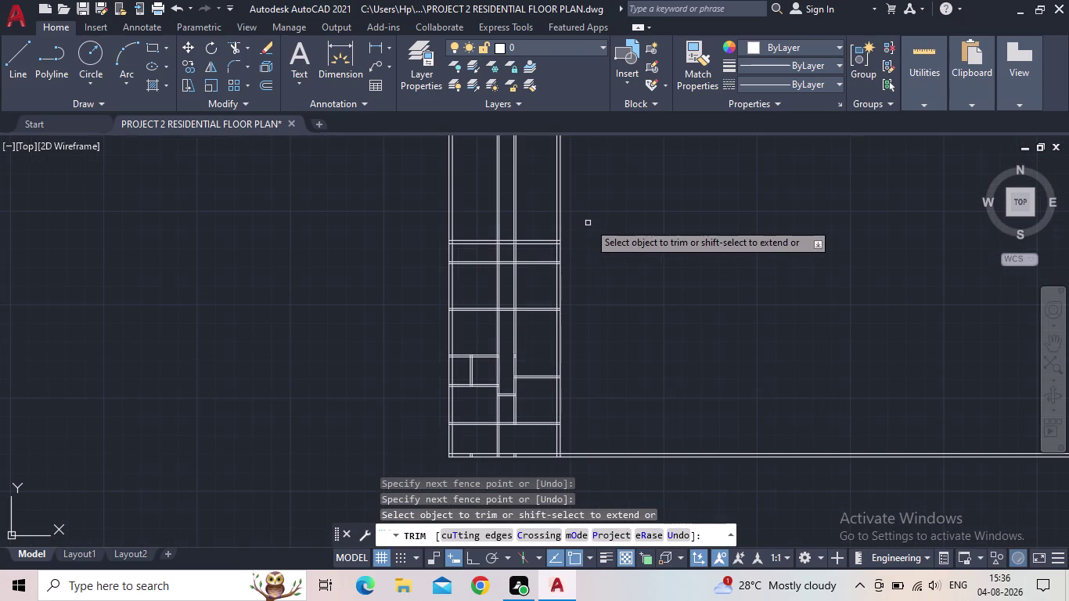
drag(592, 212, 301, 196)
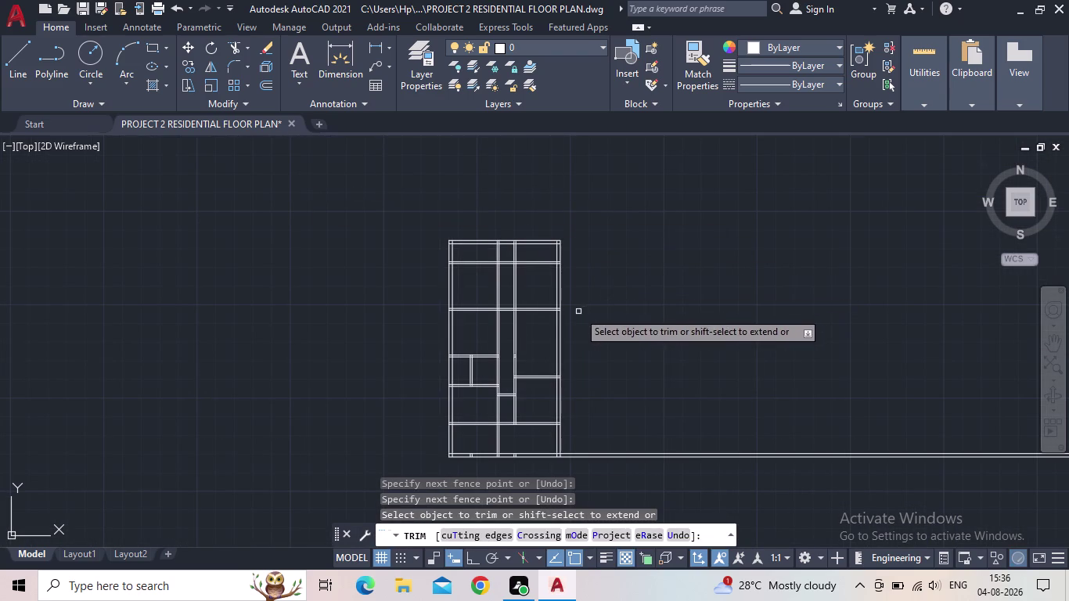
key(Escape)
Zoom out and centre the view on the whole floor plan.
scroll(up, 3)
middle_drag(494, 308, 506, 366)
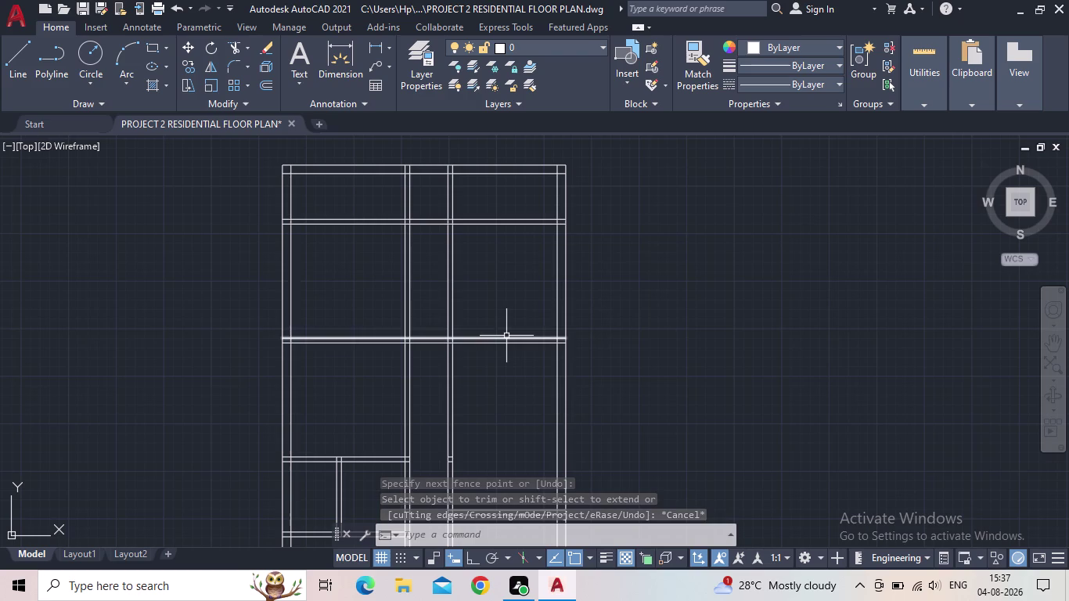
middle_drag(529, 319, 534, 243)
scroll(down, 3)
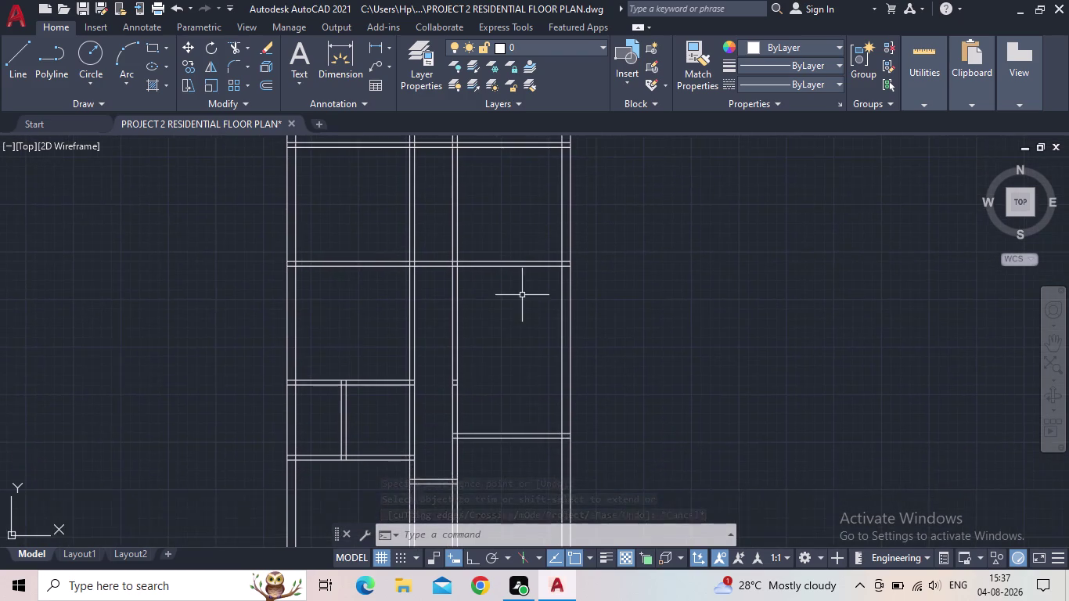
middle_drag(525, 337, 541, 313)
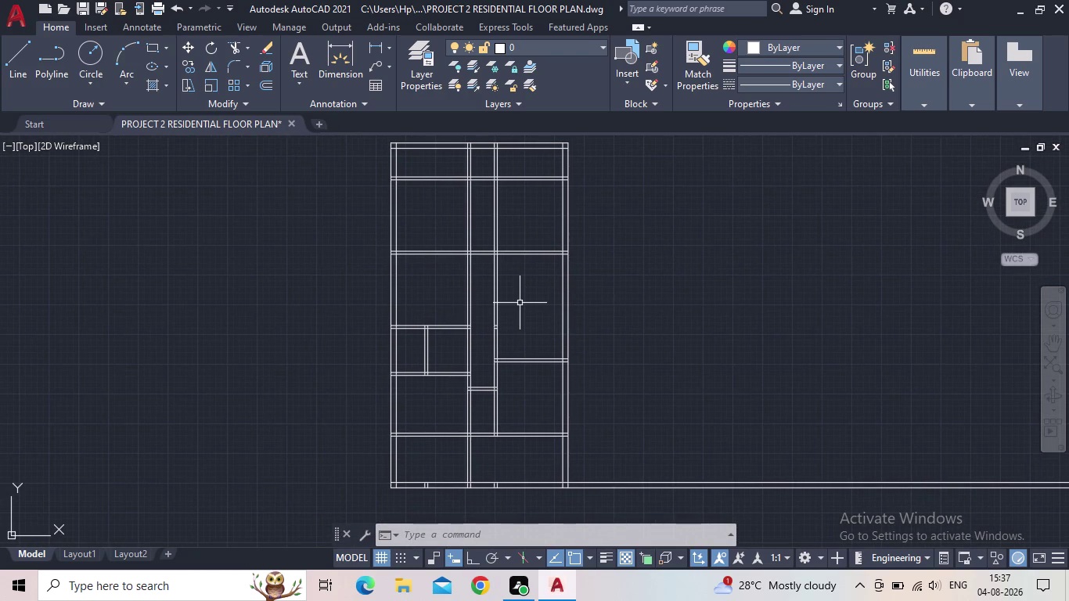
Trim the overlapping lines at an inner wall junction.
key(t)
key(r)
key(space)
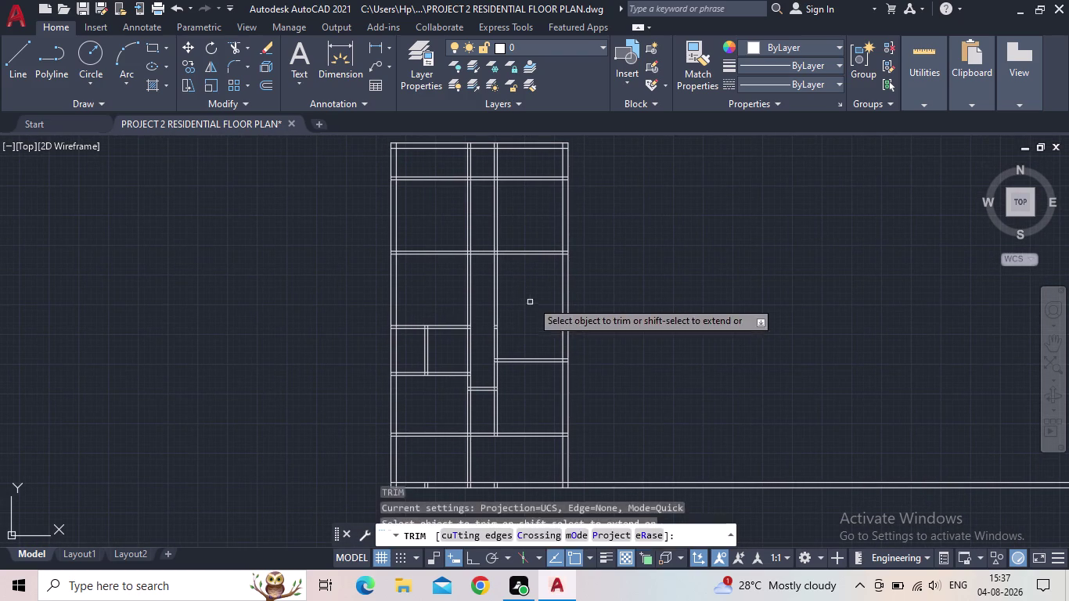
drag(533, 300, 519, 235)
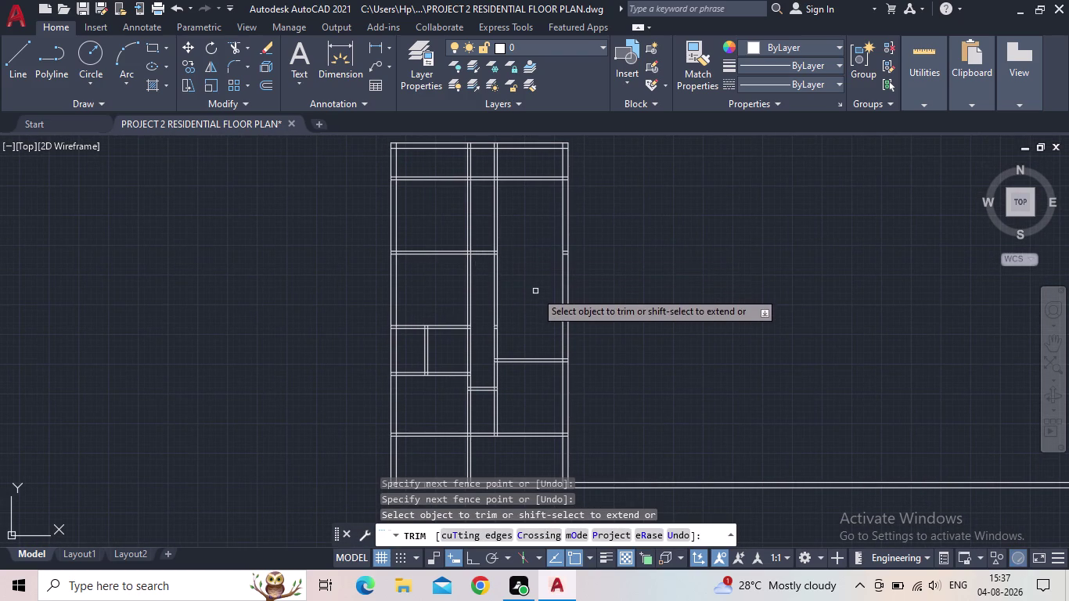
key(Escape)
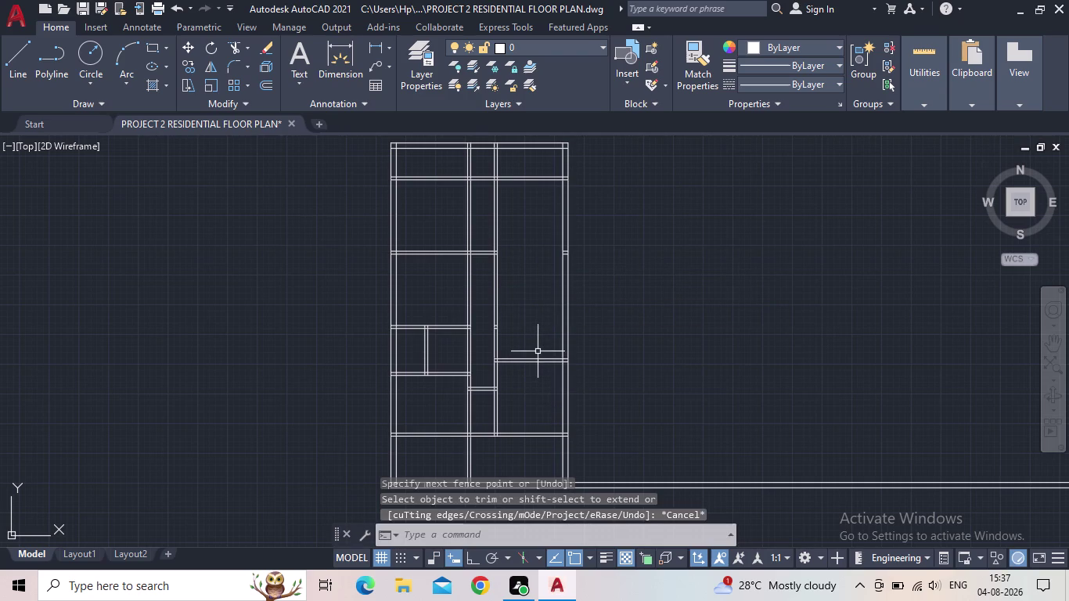
scroll(up, 3)
Offset the lower wall line 10'3" upward to create the cross wall's first line.
key(o)
key(Return)
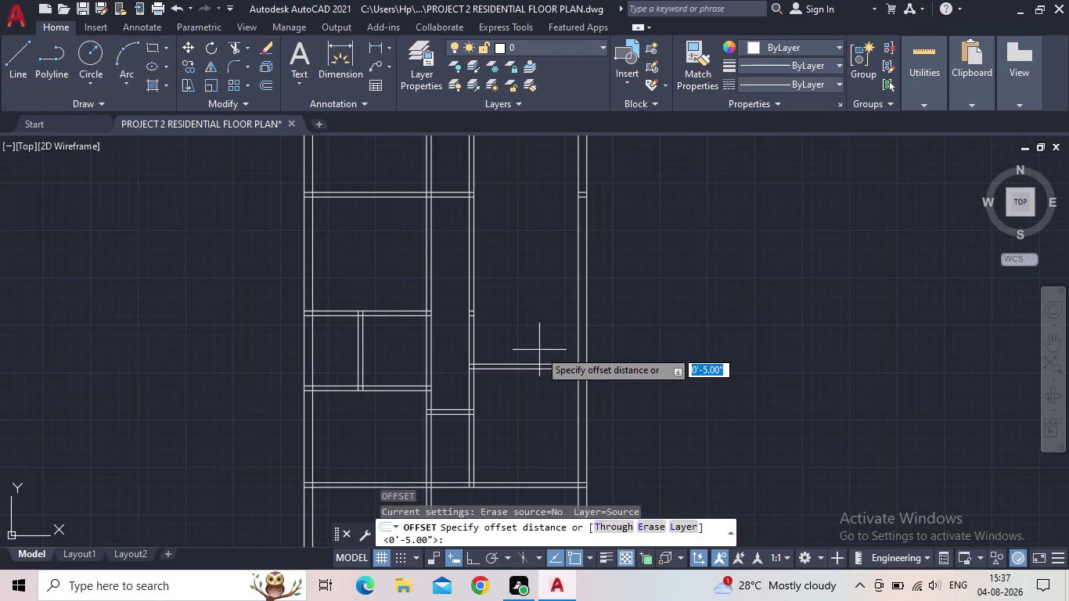
text(10')
text(3)
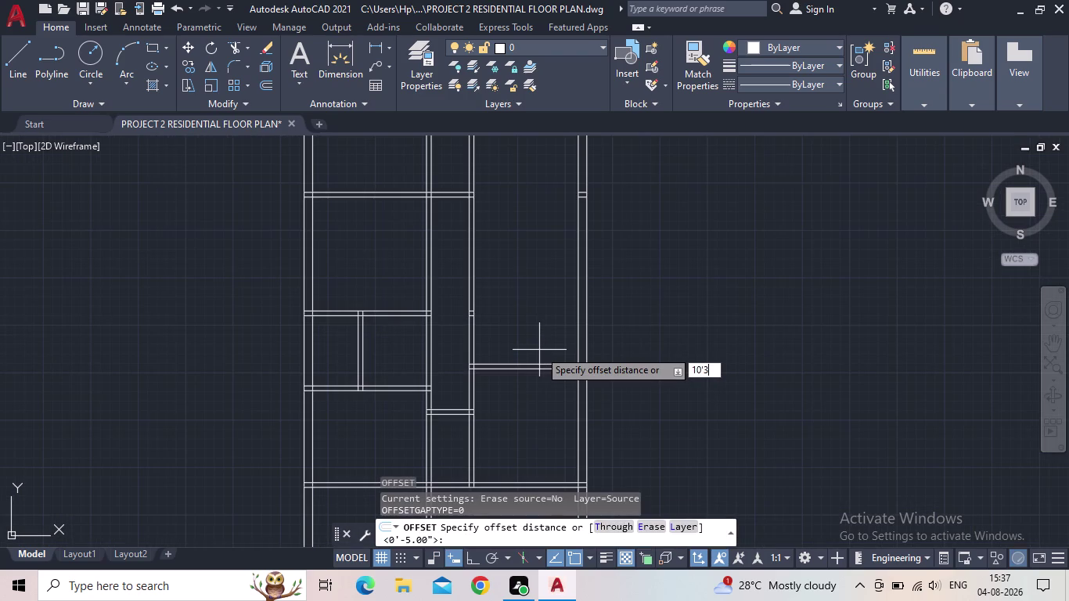
text(")
key(Return)
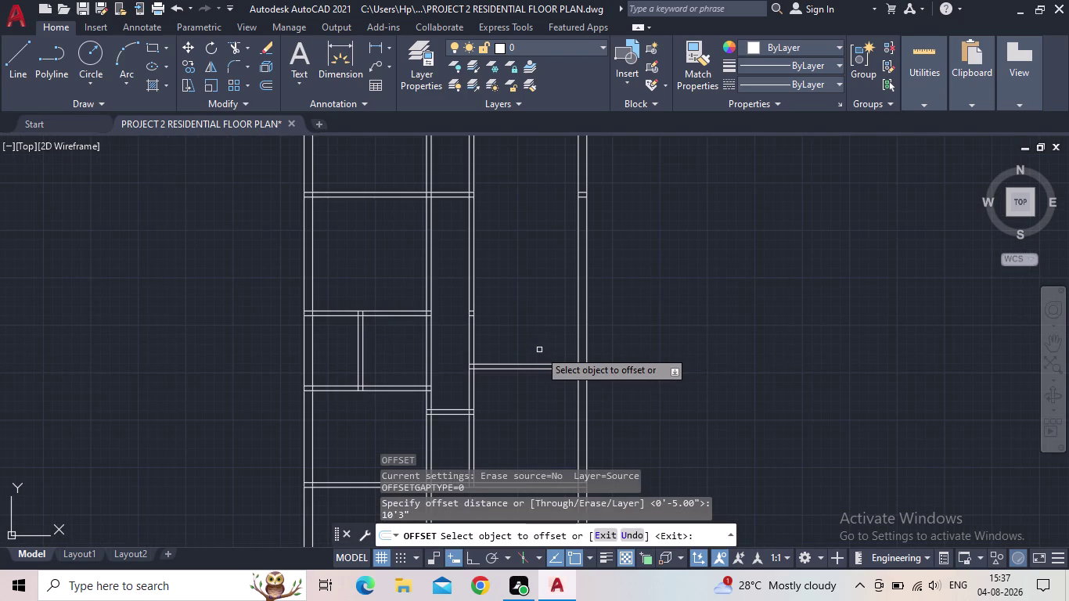
click(541, 364)
click(519, 280)
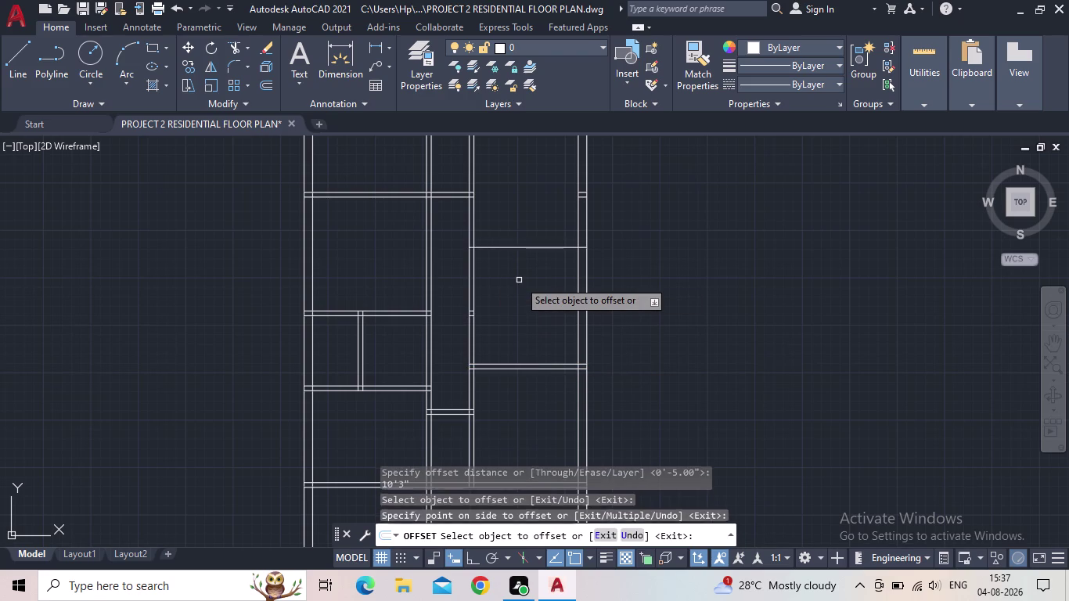
key(Escape)
middle_drag(523, 316, 523, 377)
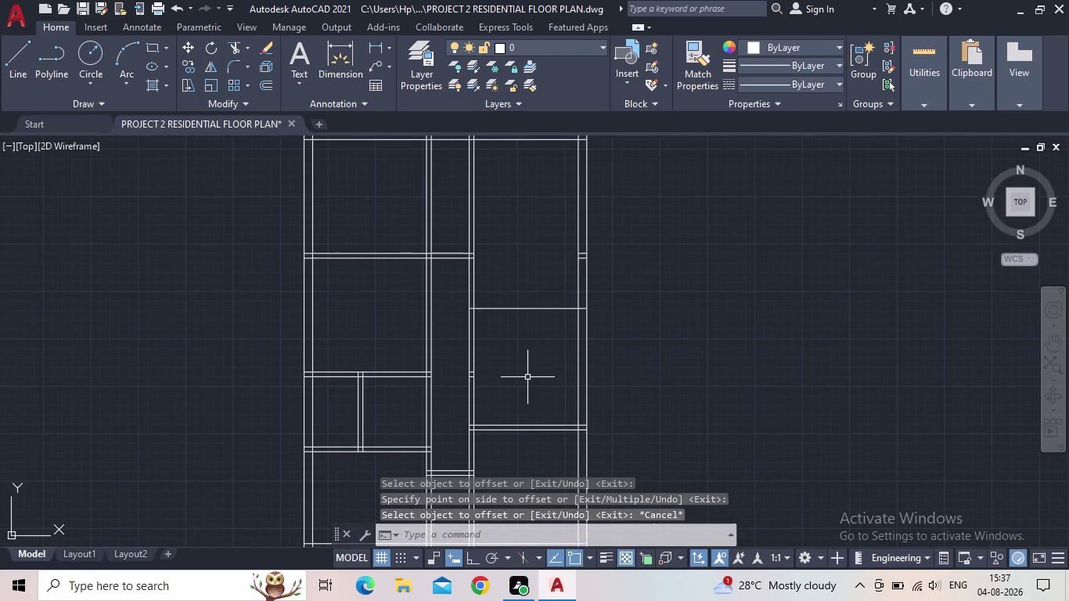
Offset the new cross wall line 5" to give it a second face.
key(o)
key(Return)
text(5")
key(Return)
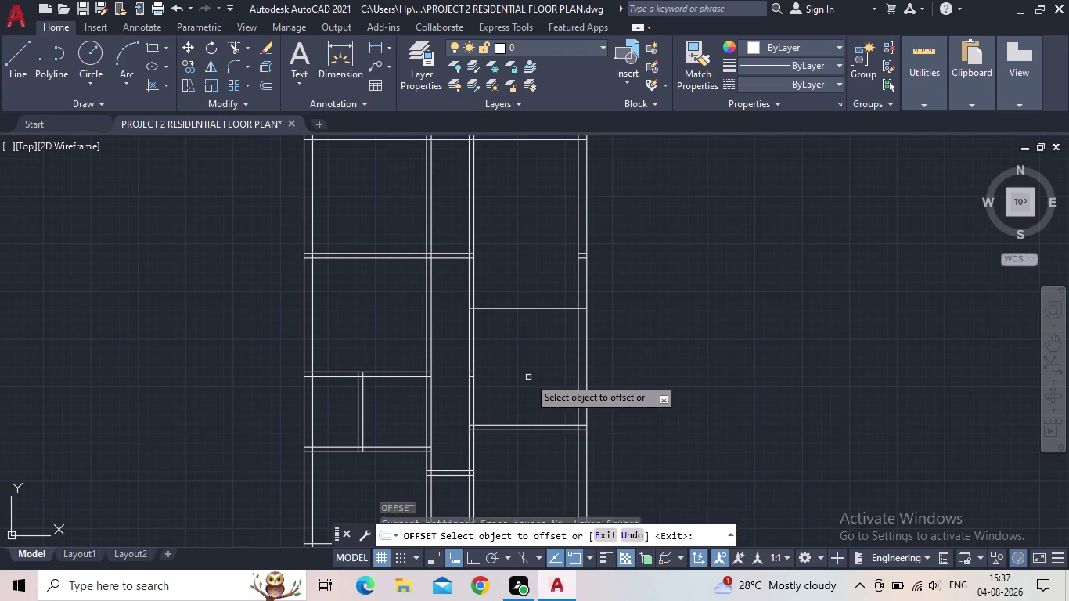
click(517, 309)
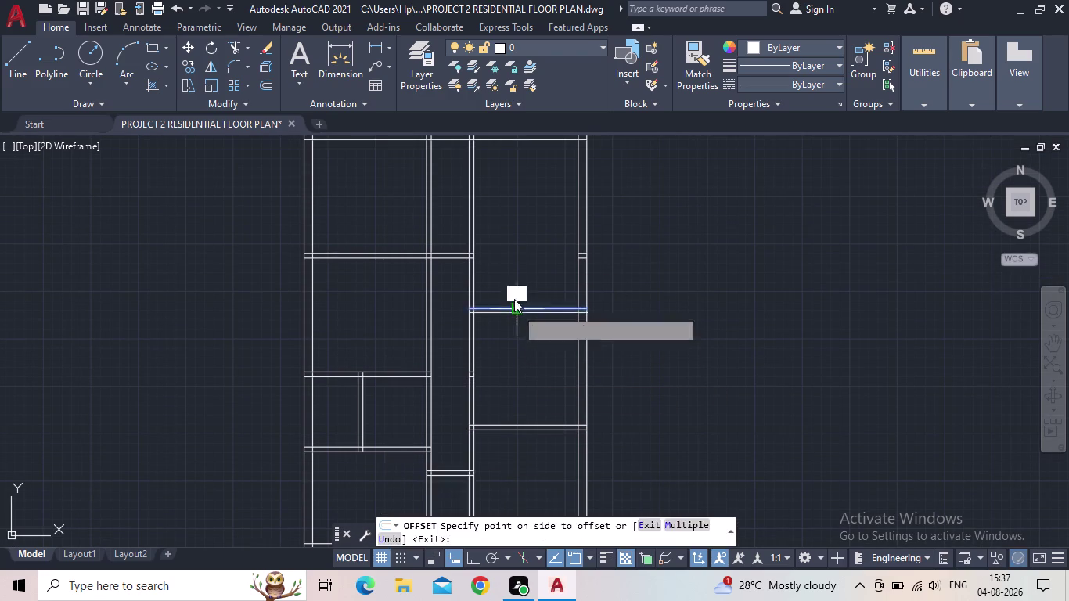
click(513, 292)
key(Escape)
middle_drag(535, 358, 526, 354)
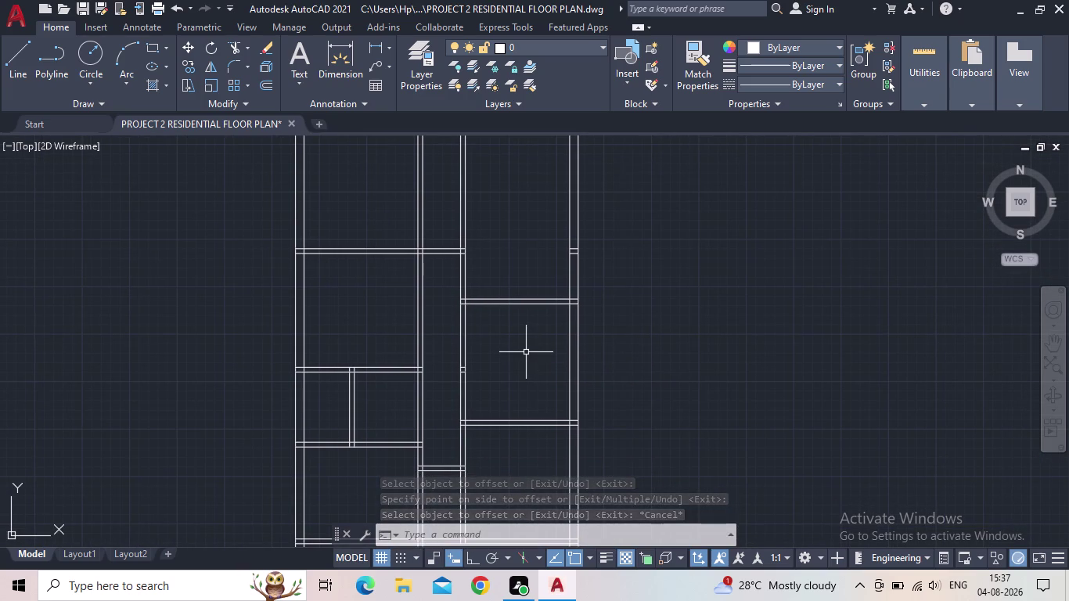
middle_drag(527, 342, 516, 358)
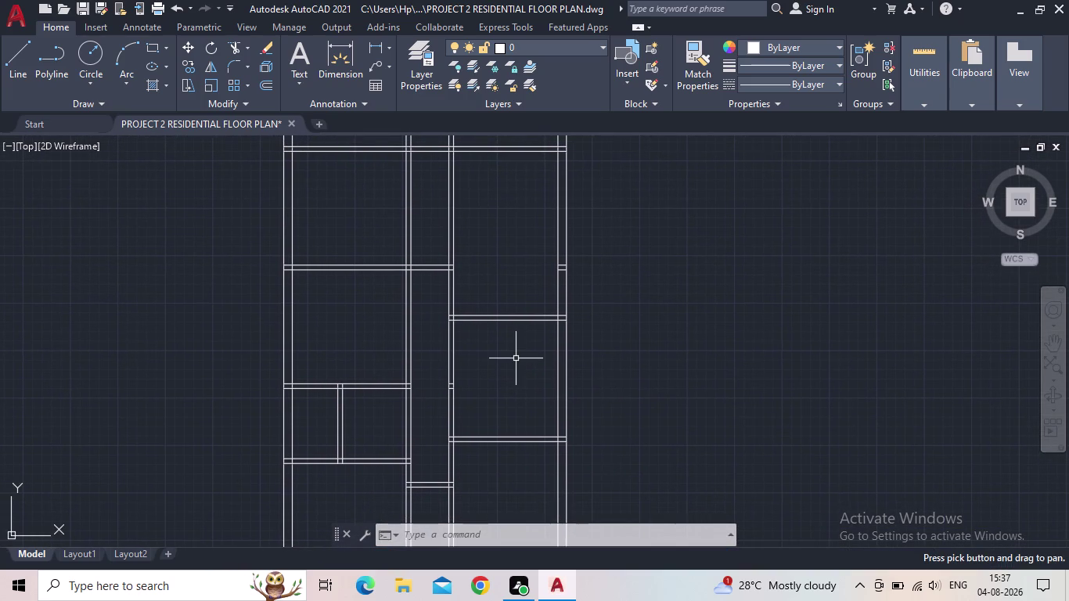
middle_drag(513, 365, 501, 375)
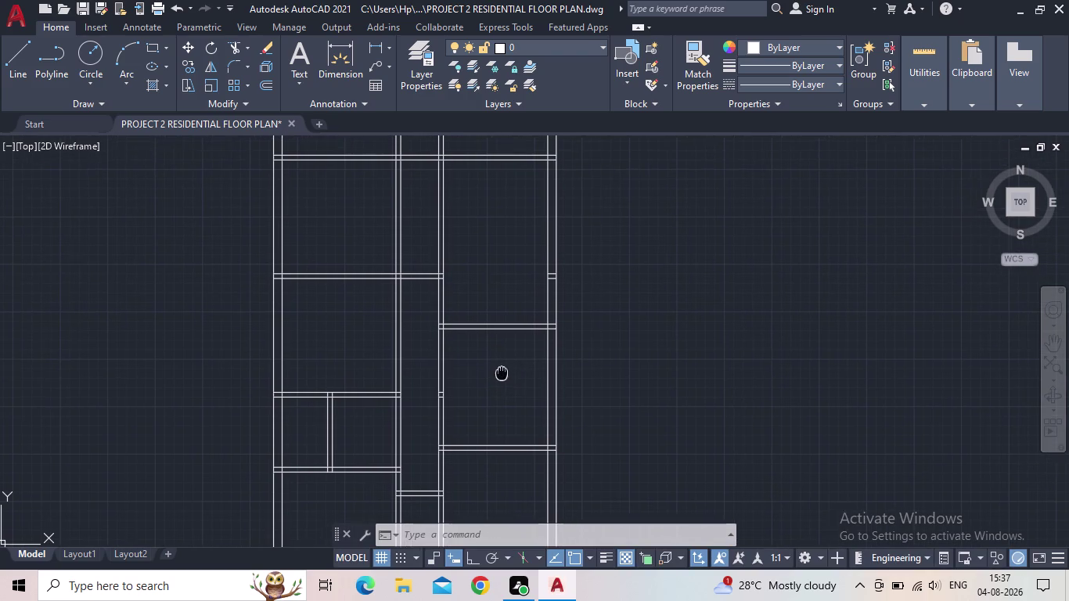
middle_drag(501, 374, 499, 374)
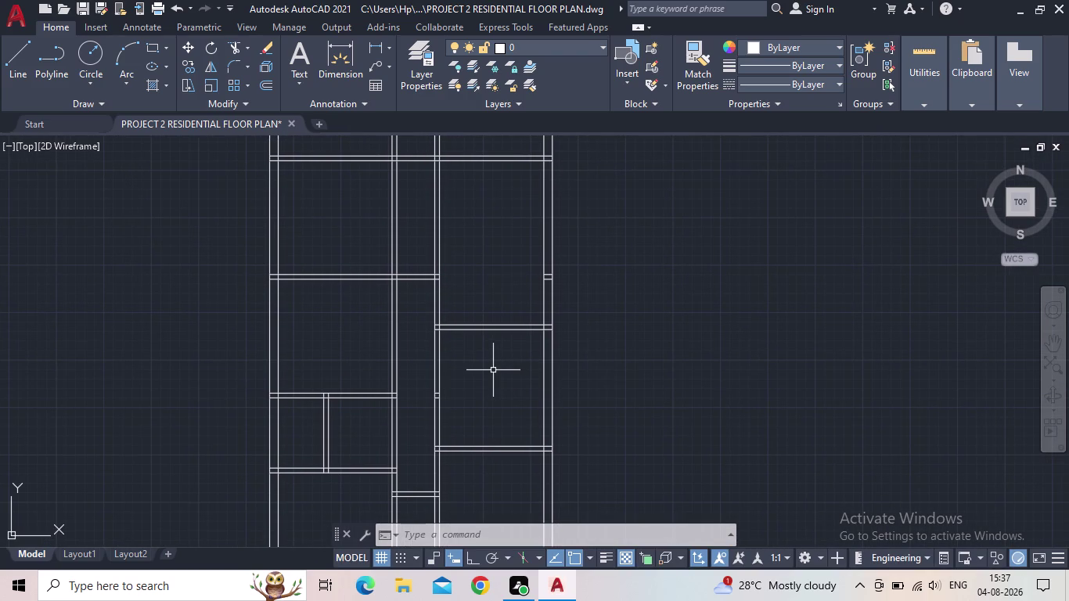
key(Escape)
Start an offset with a 4' distance and survey the plan's bottom wall.
key(o)
key(Return)
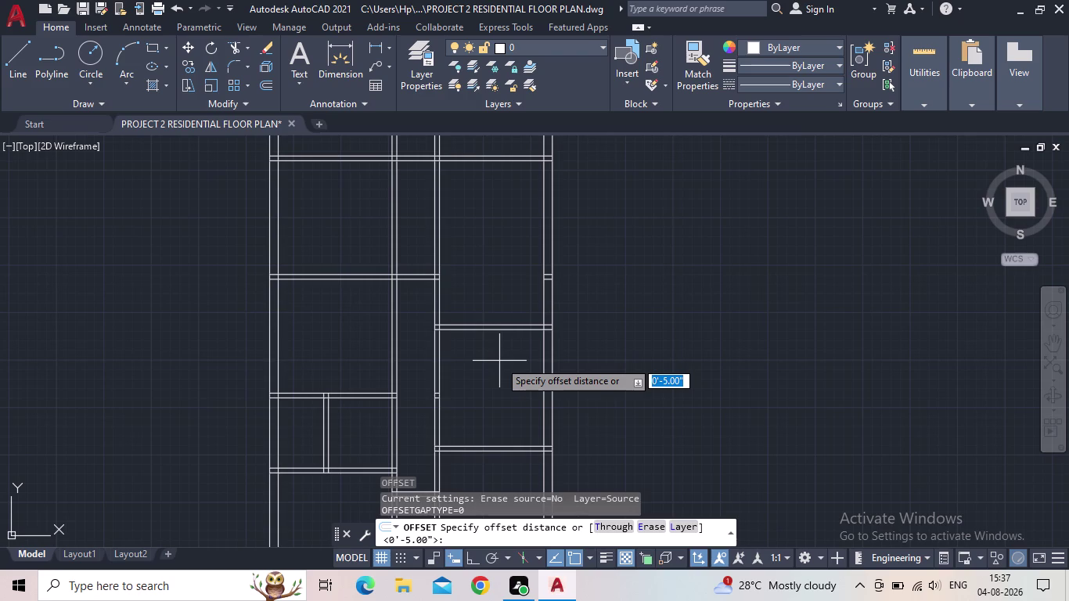
text(4')
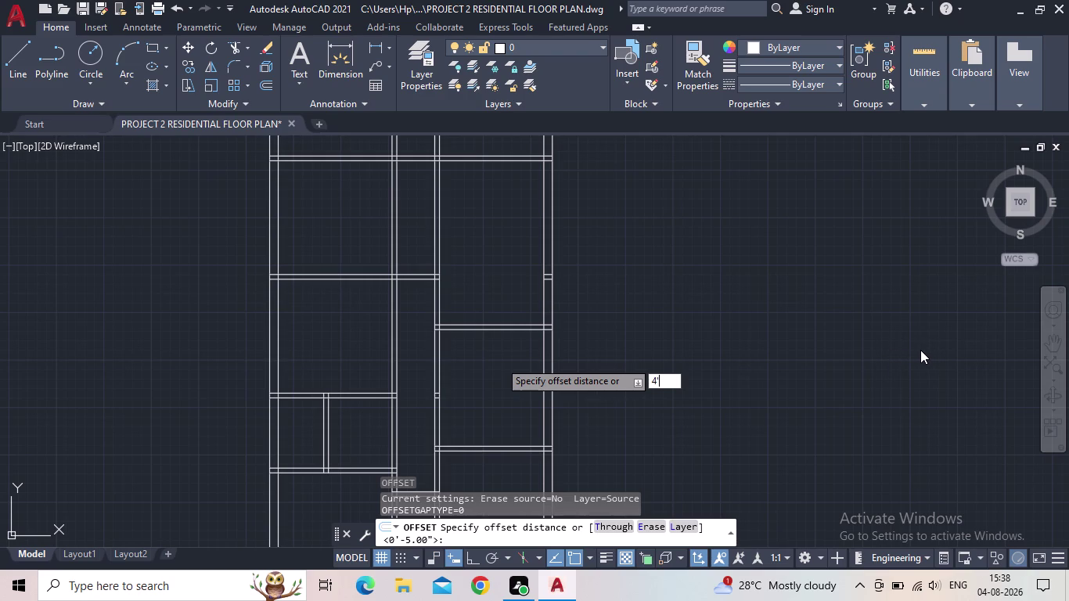
scroll(down, 3)
scroll(down, 3)
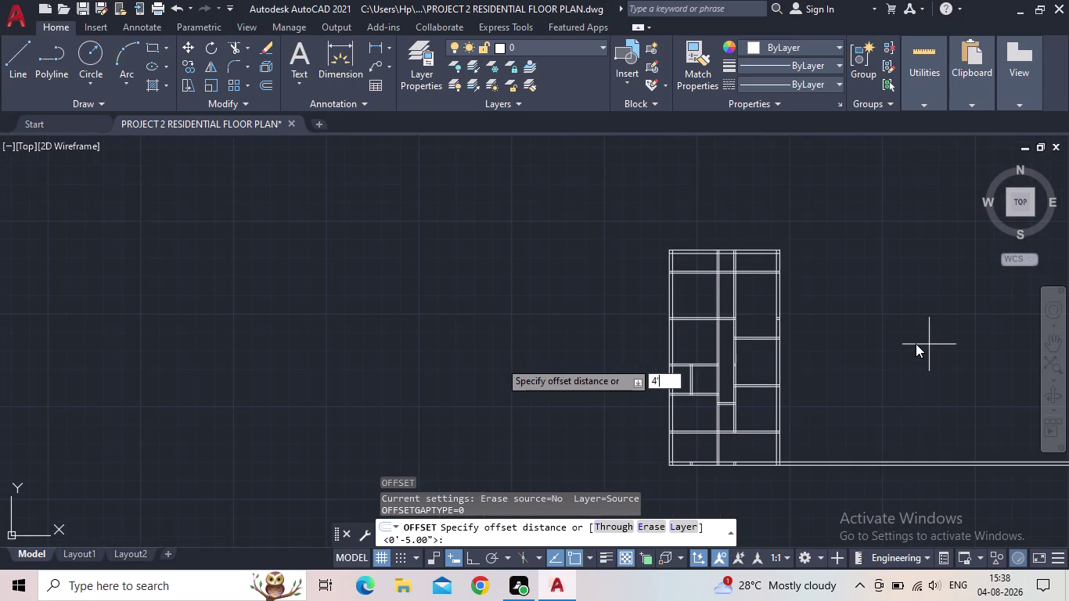
middle_drag(914, 345, 842, 308)
scroll(up, 3)
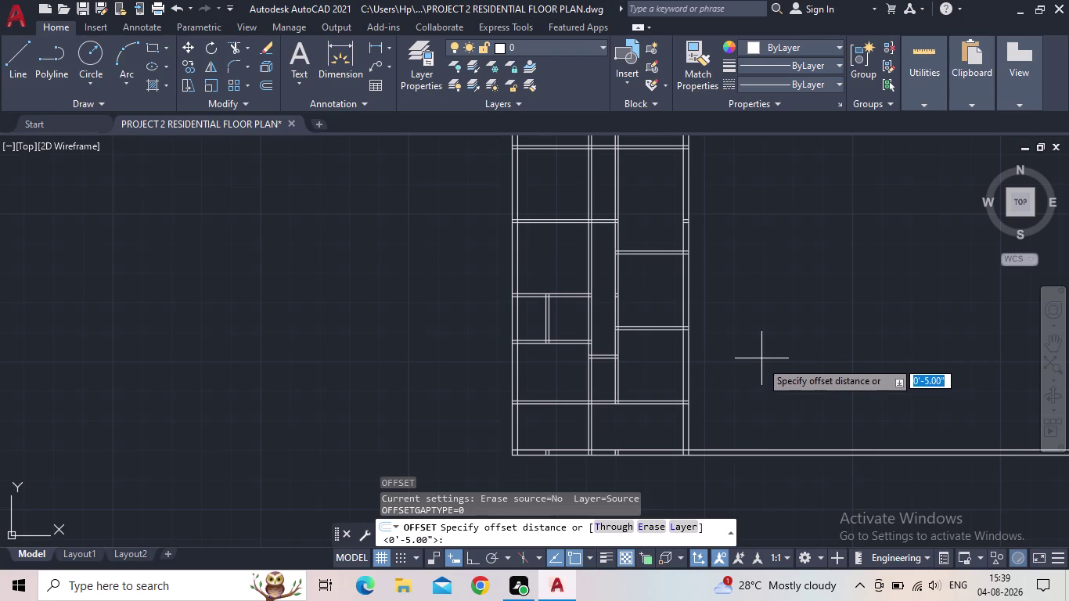
scroll(down, 3)
middle_drag(778, 359, 758, 325)
scroll(up, 3)
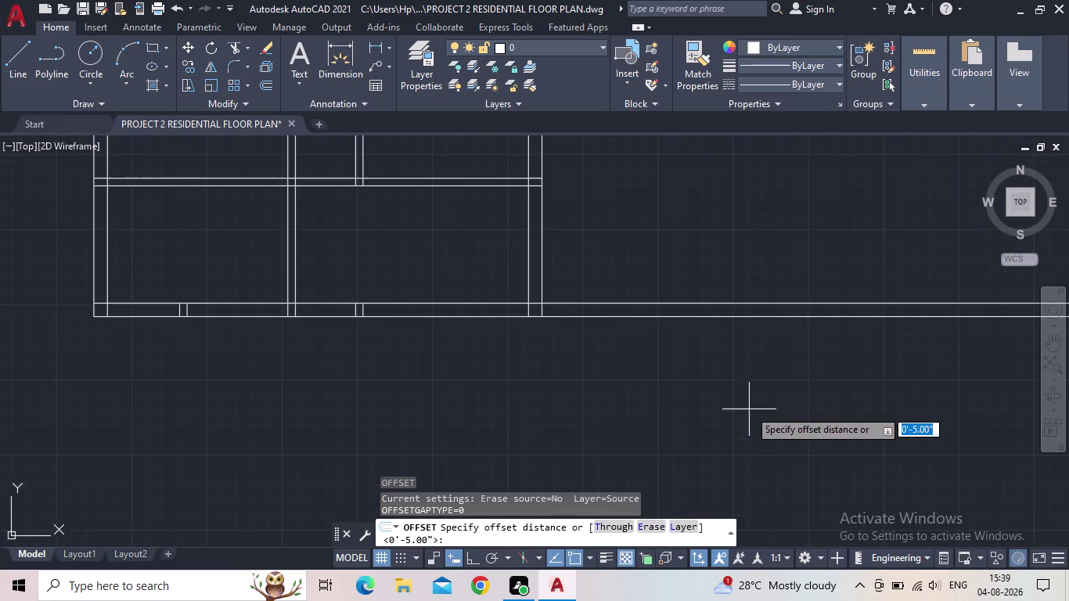
middle_drag(750, 374, 752, 463)
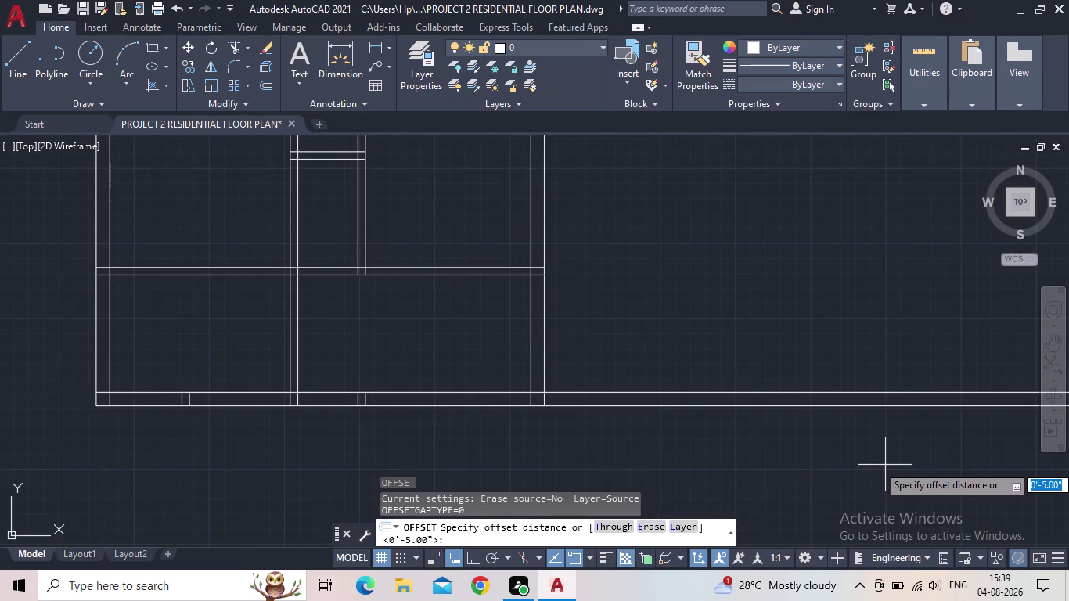
Cancel the 4' offset and recentre the view on the lower rooms.
key(Escape)
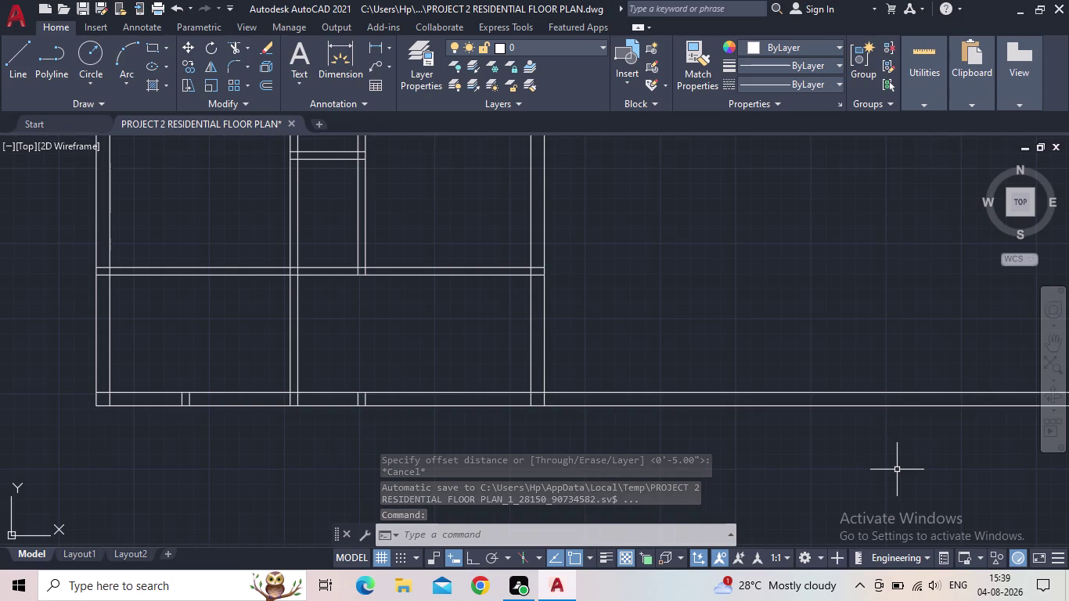
scroll(down, 3)
middle_drag(906, 437, 905, 436)
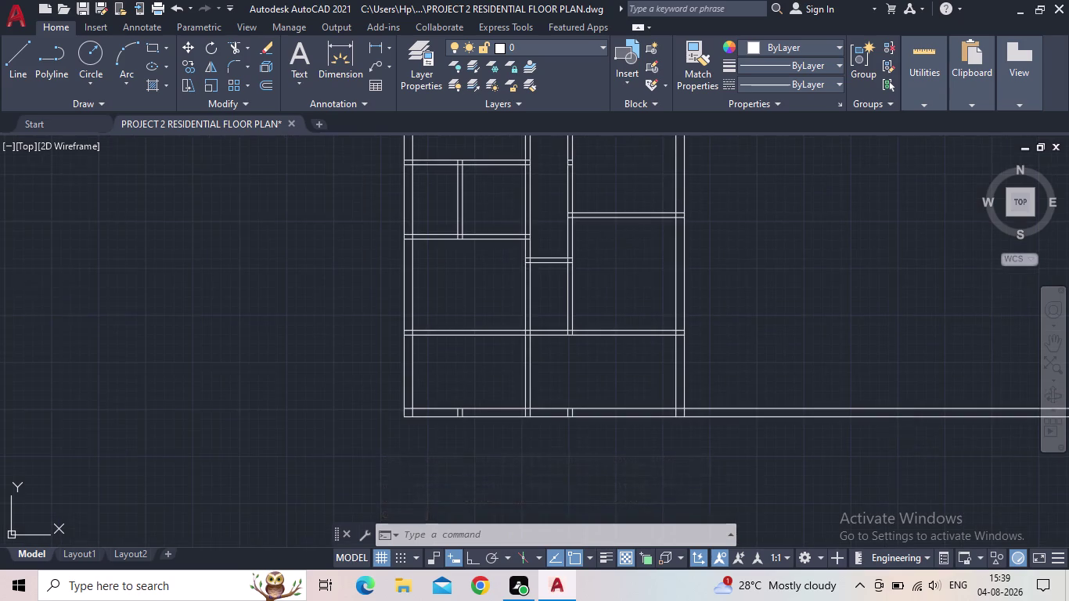
middle_drag(906, 436, 815, 442)
Fence-trim the bottom lines beyond the right outer wall, then zoom out to the full plan.
text(TR)
key(space)
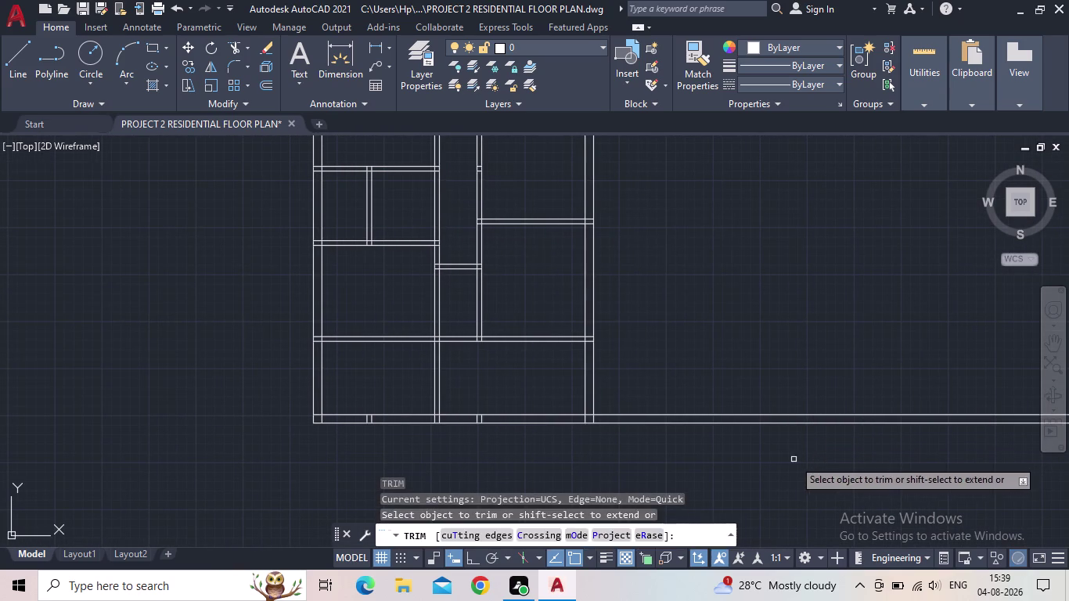
drag(791, 460, 752, 386)
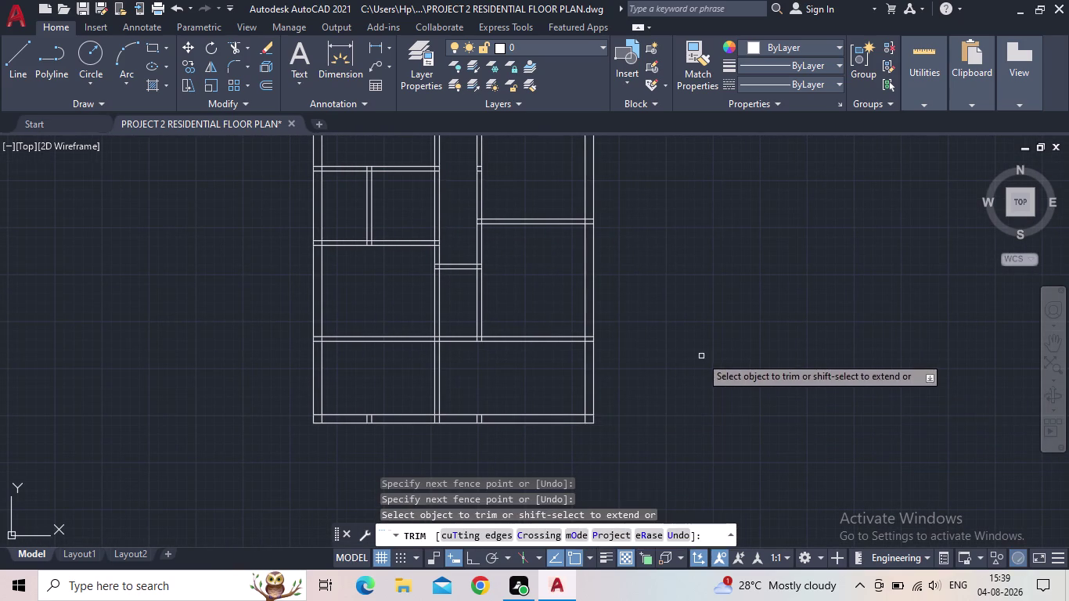
scroll(down, 3)
middle_drag(699, 365, 589, 502)
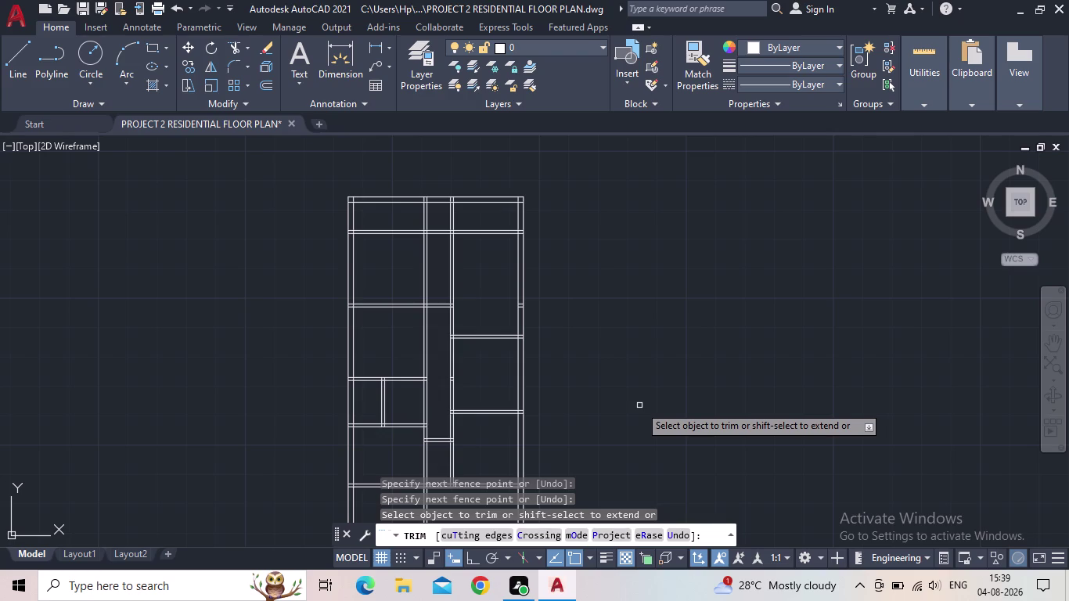
scroll(down, 3)
middle_drag(619, 392, 632, 351)
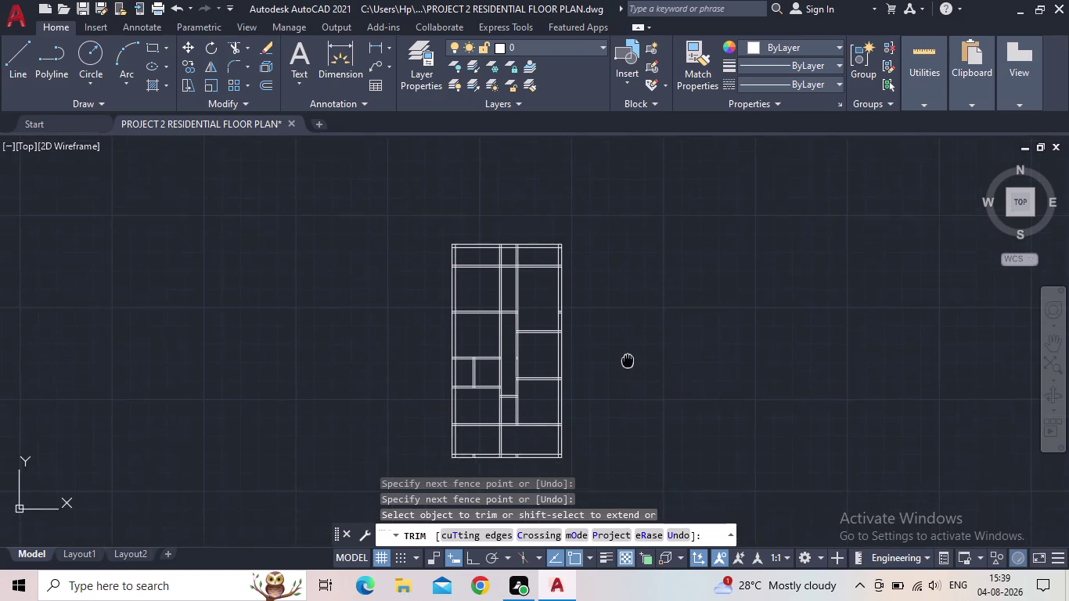
middle_drag(632, 351, 635, 345)
key(Escape)
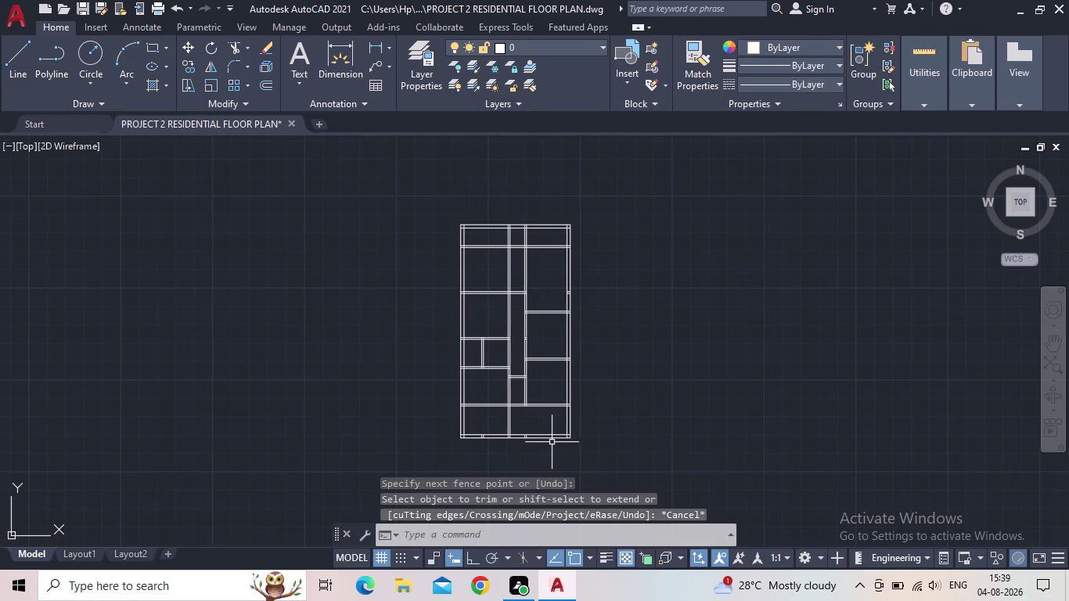
scroll(up, 3)
middle_drag(565, 406, 512, 452)
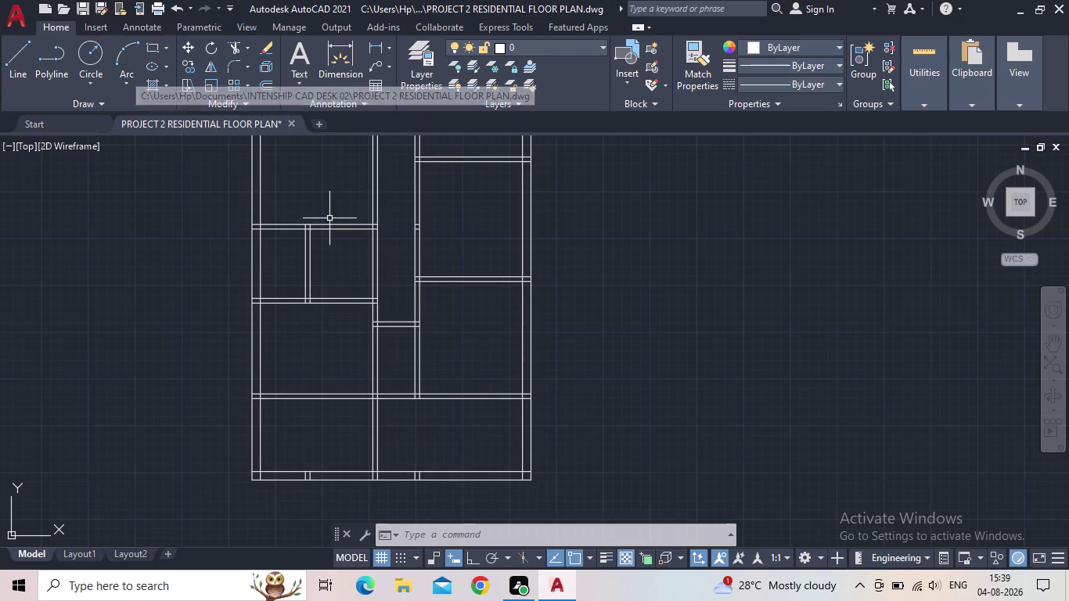
middle_drag(610, 321, 586, 397)
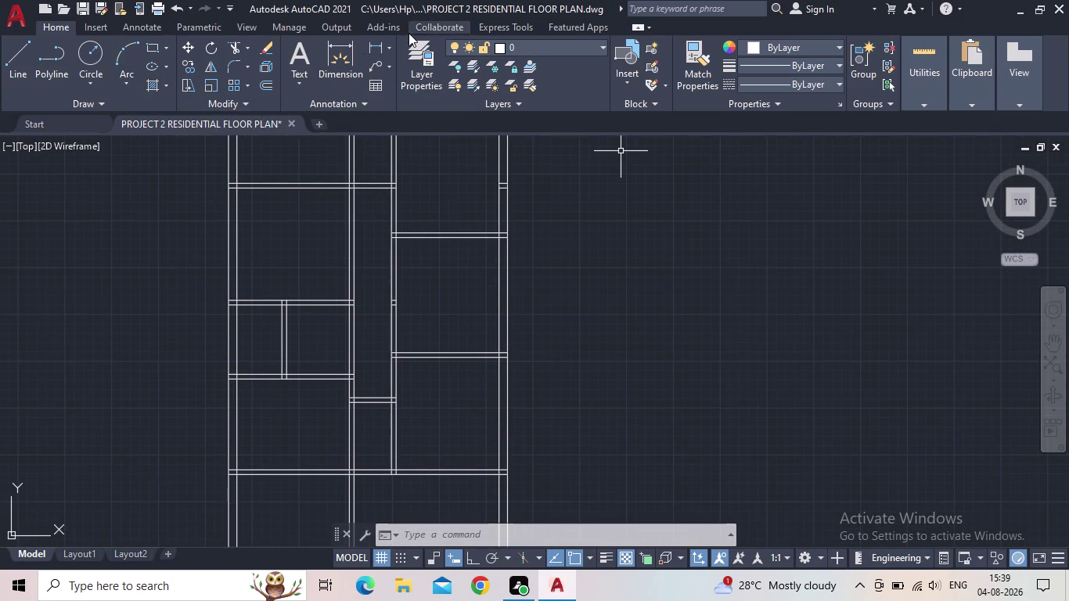
click(377, 46)
middle_drag(495, 323, 477, 206)
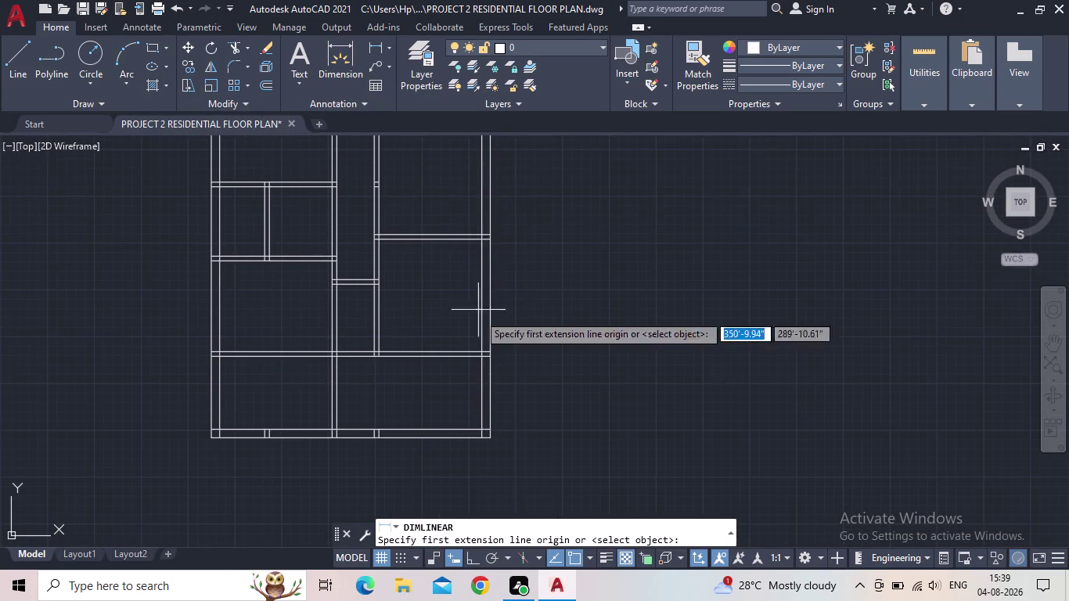
scroll(up, 3)
drag(461, 349, 461, 337)
middle_drag(443, 195, 425, 312)
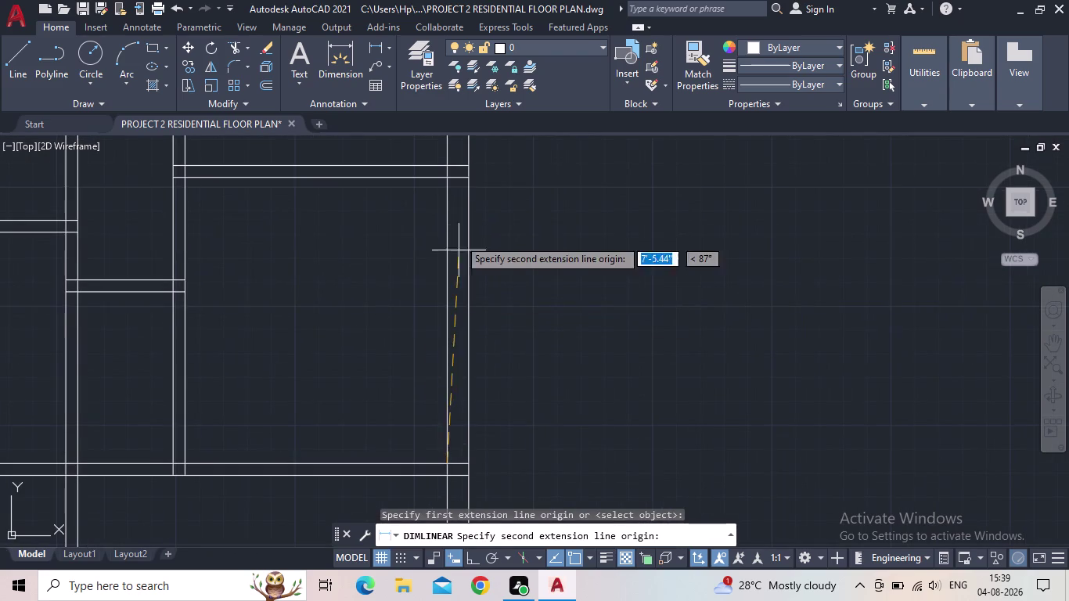
click(449, 175)
click(429, 190)
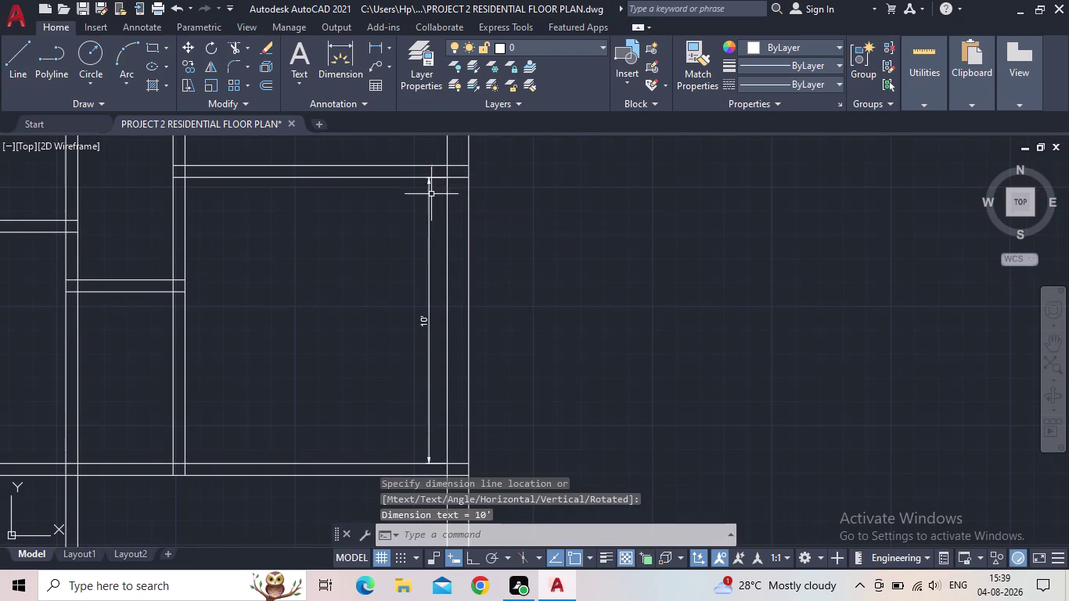
click(436, 271)
click(422, 272)
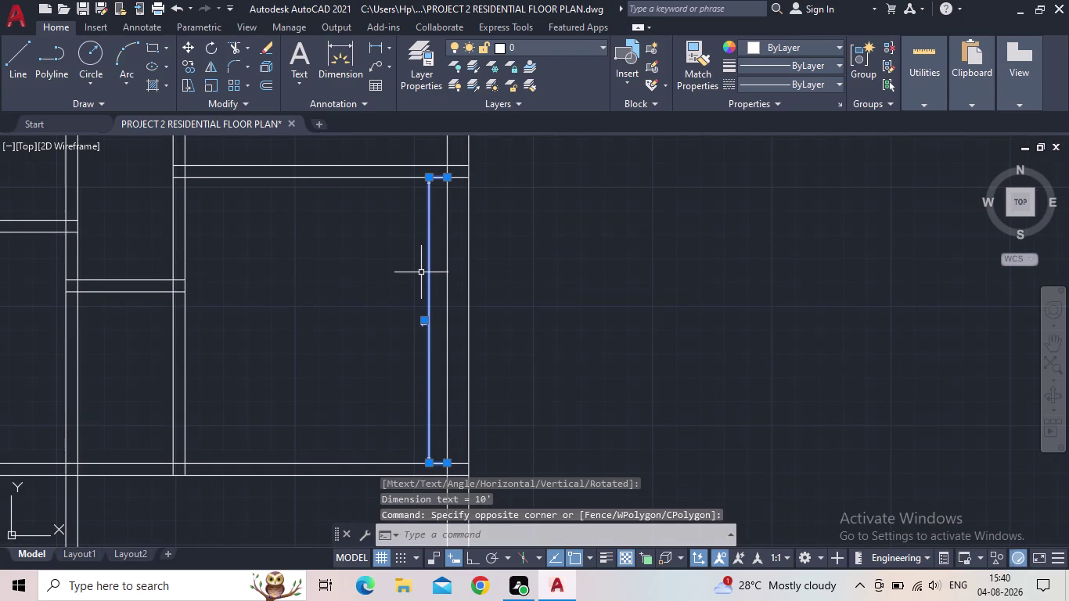
key(Delete)
scroll(down, 3)
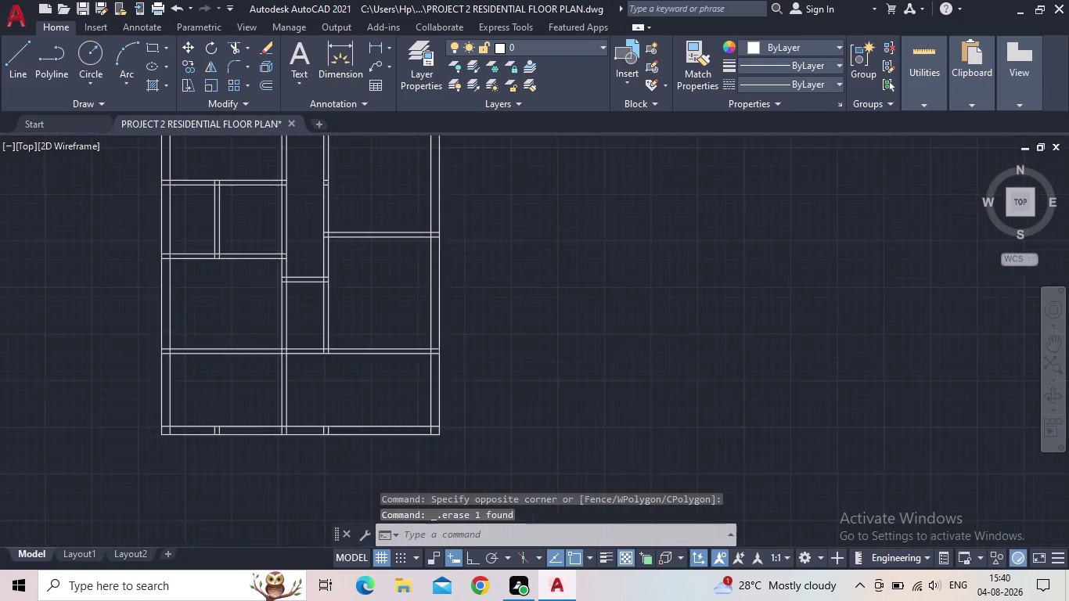
middle_drag(419, 276, 467, 392)
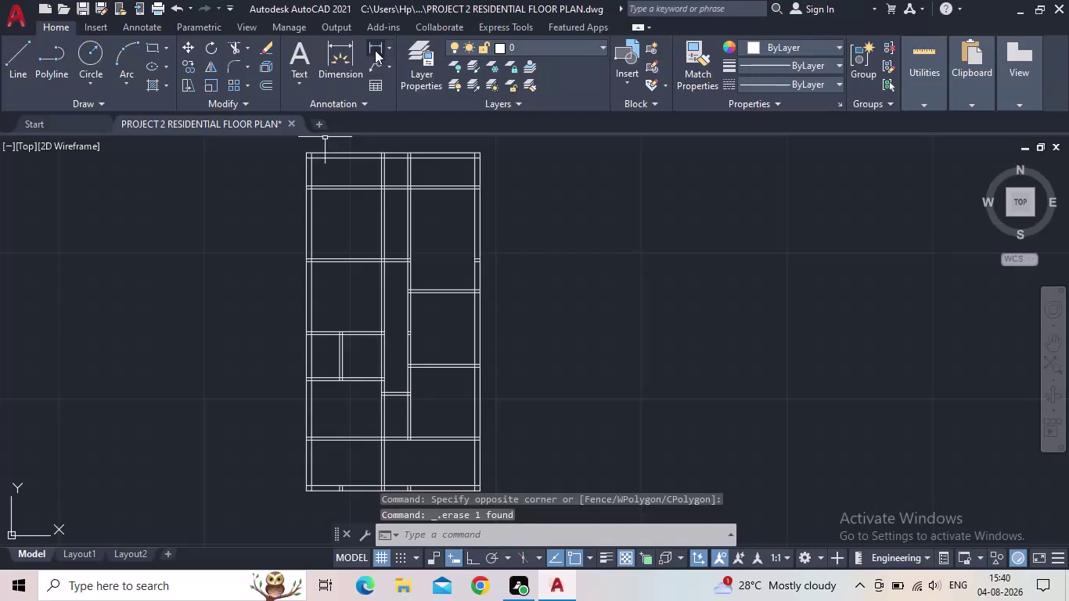
click(375, 48)
scroll(up, 3)
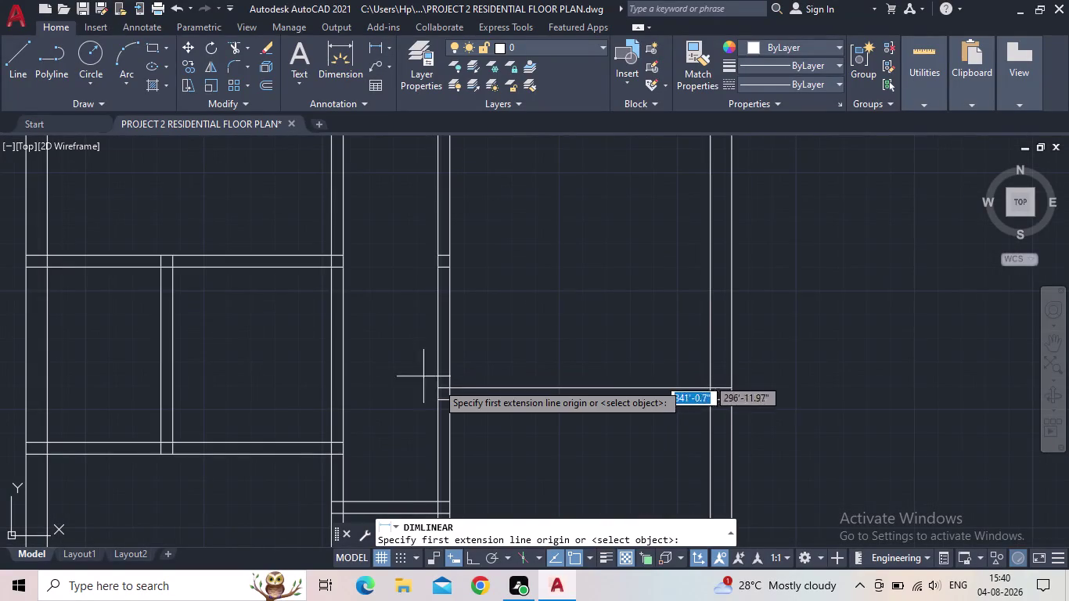
click(450, 392)
middle_drag(480, 303, 467, 426)
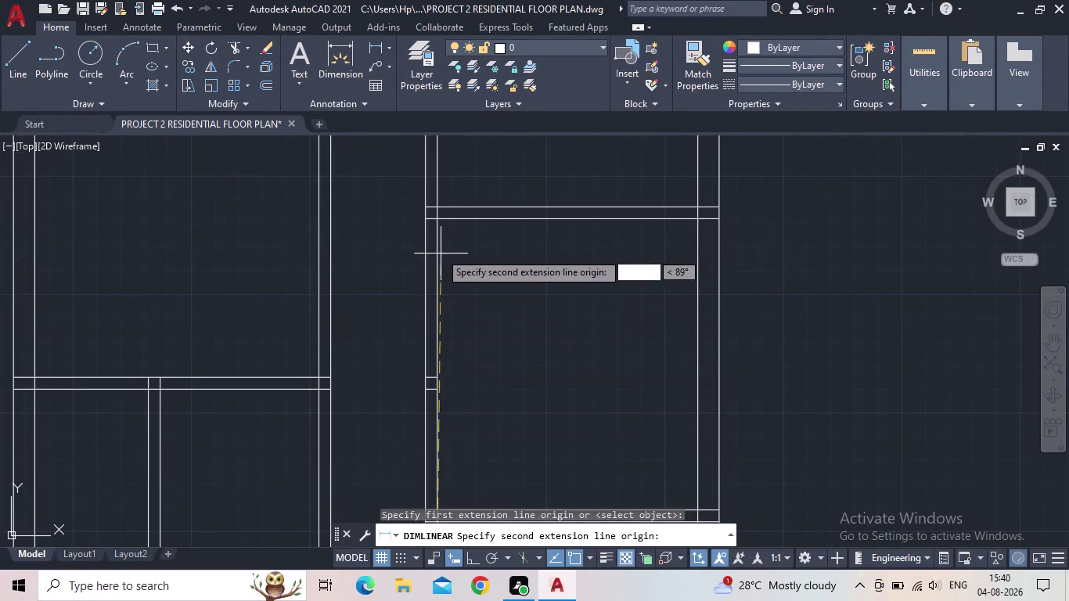
click(441, 221)
click(455, 229)
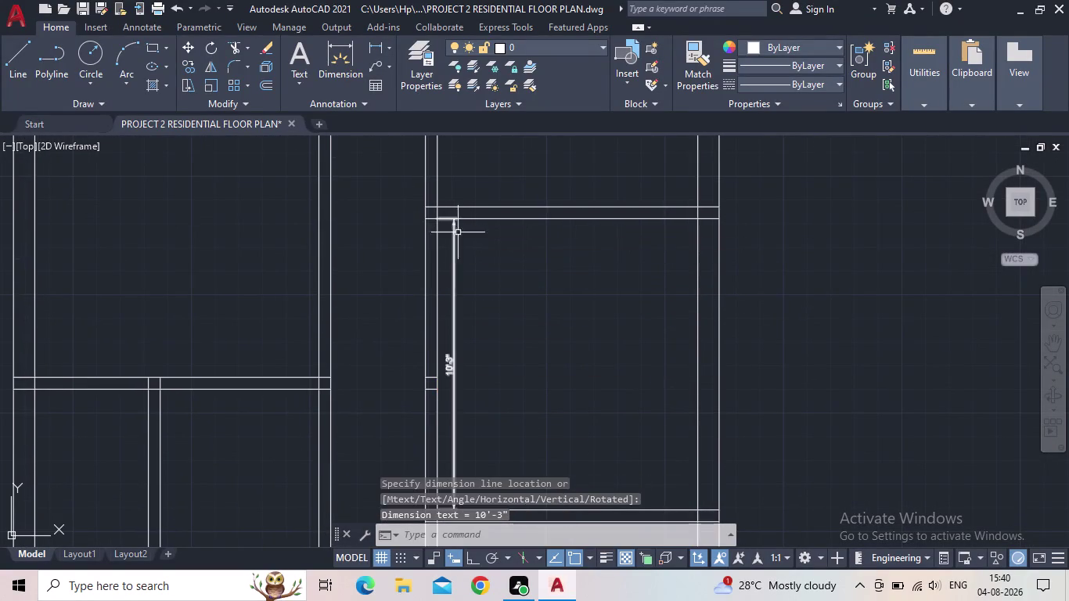
middle_drag(494, 342, 475, 343)
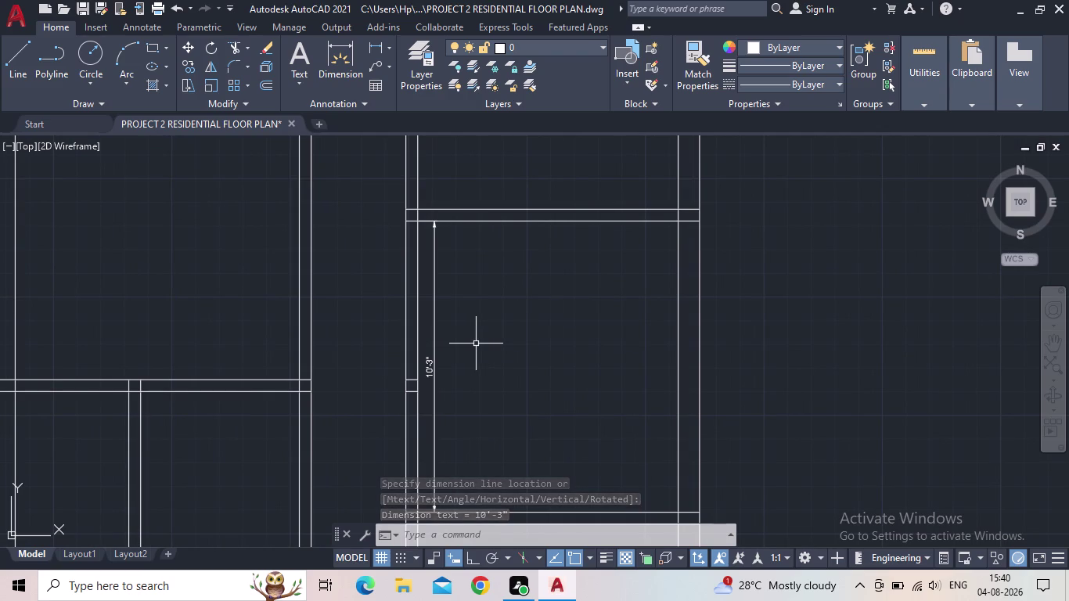
drag(476, 344, 460, 342)
click(426, 344)
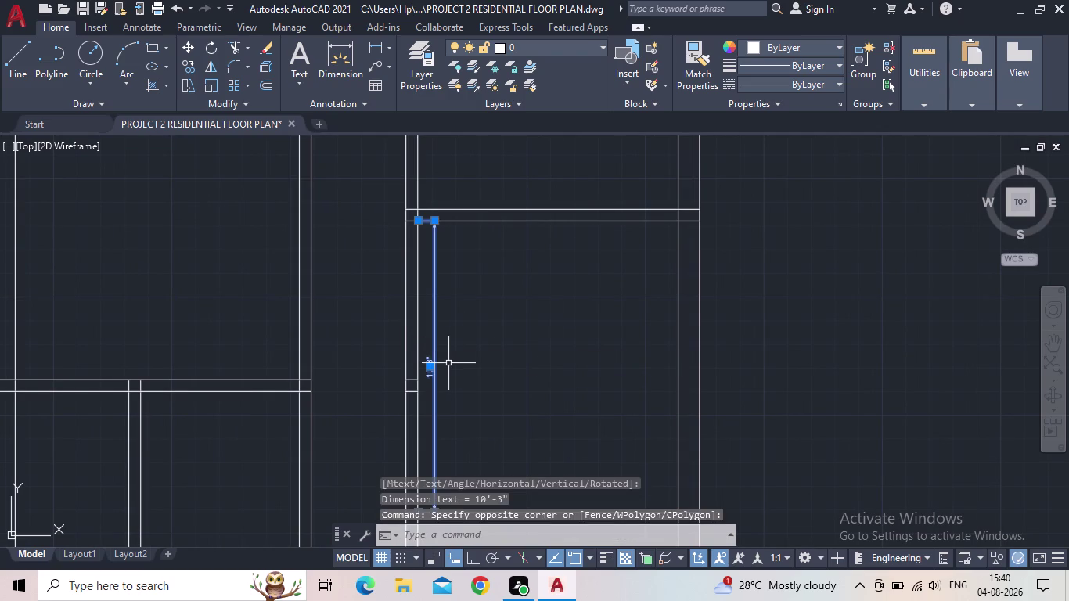
key(Delete)
scroll(down, 3)
middle_drag(613, 358, 579, 479)
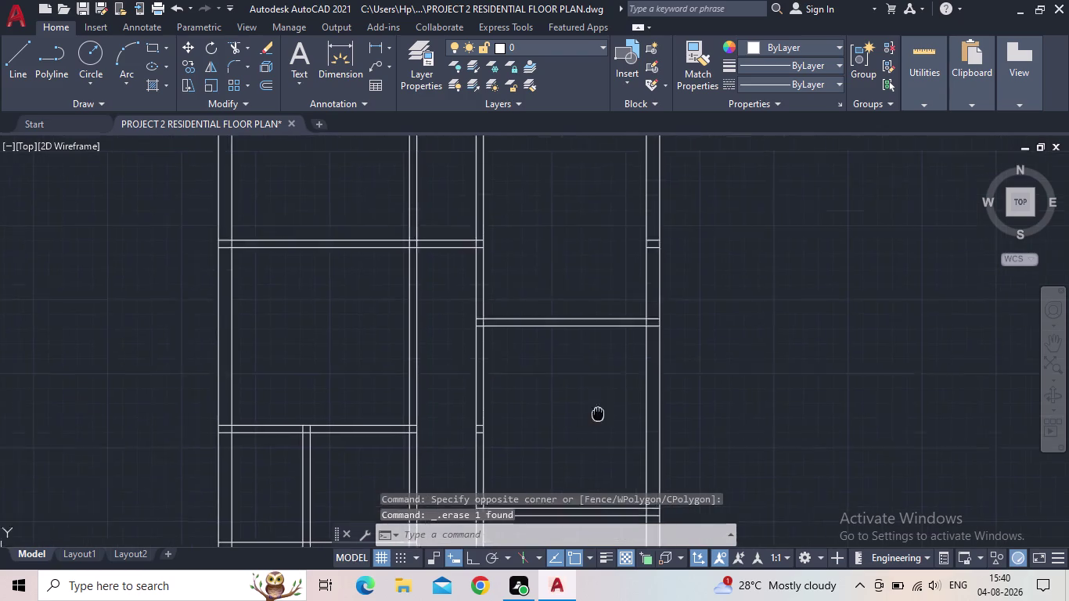
middle_drag(579, 479, 551, 526)
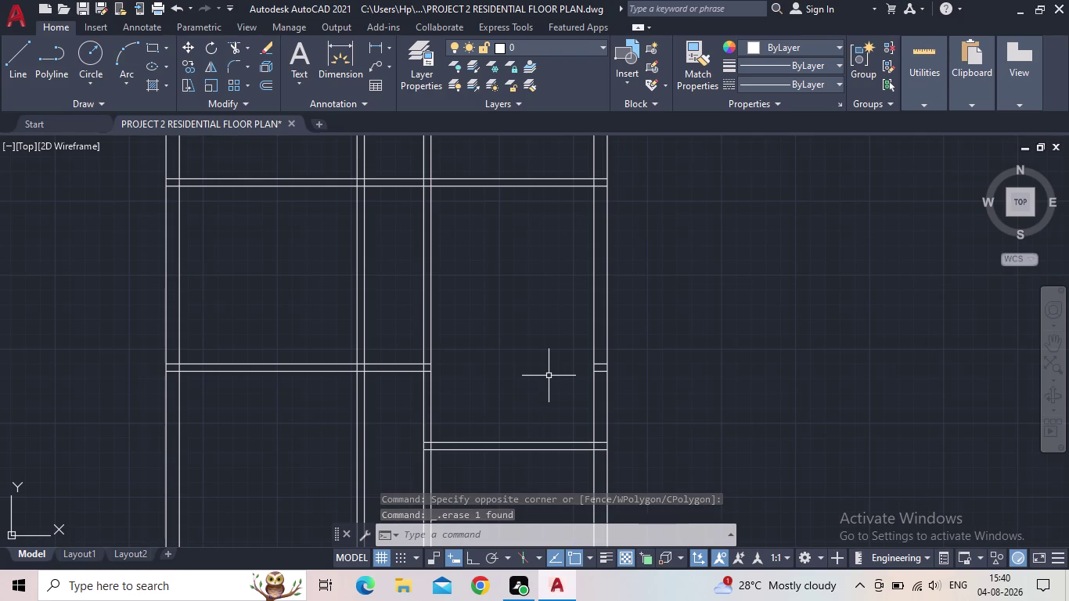
key(o)
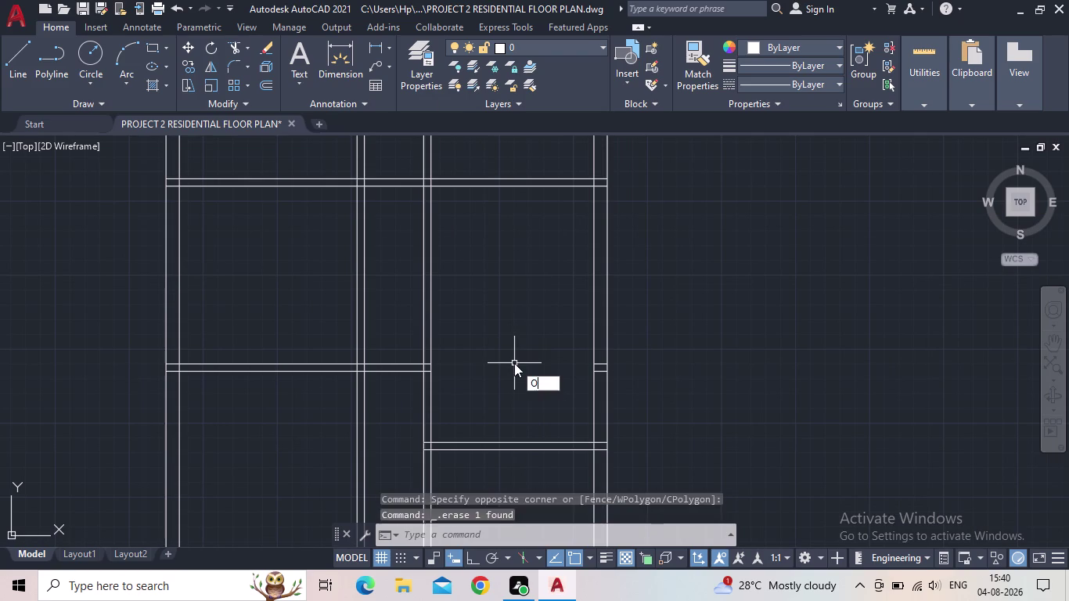
Offset the lower horizontal wall line 4' upward.
key(Return)
text(4)
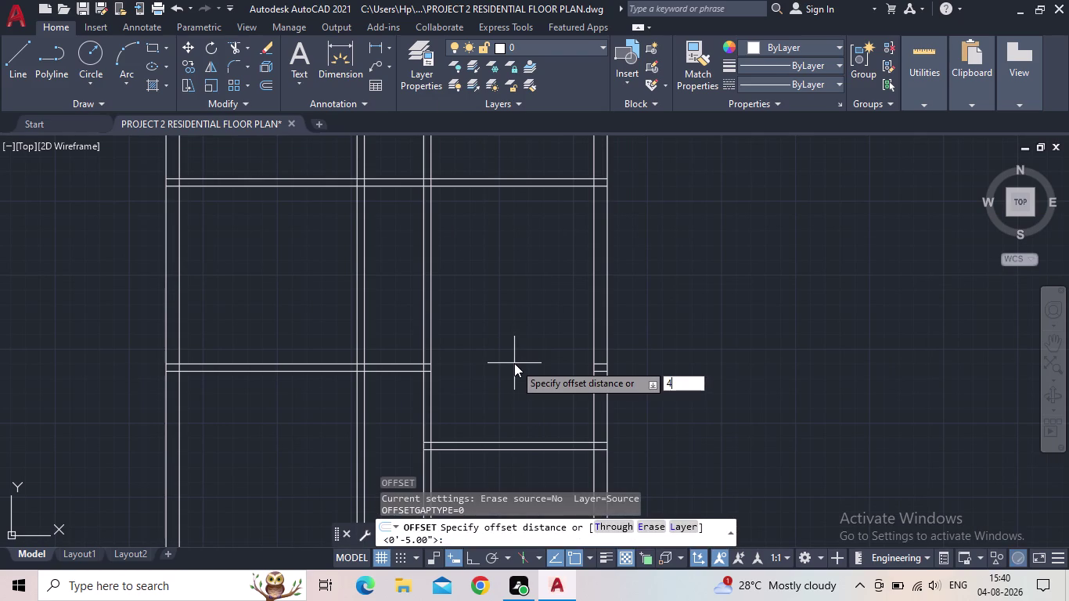
text(')
key(Return)
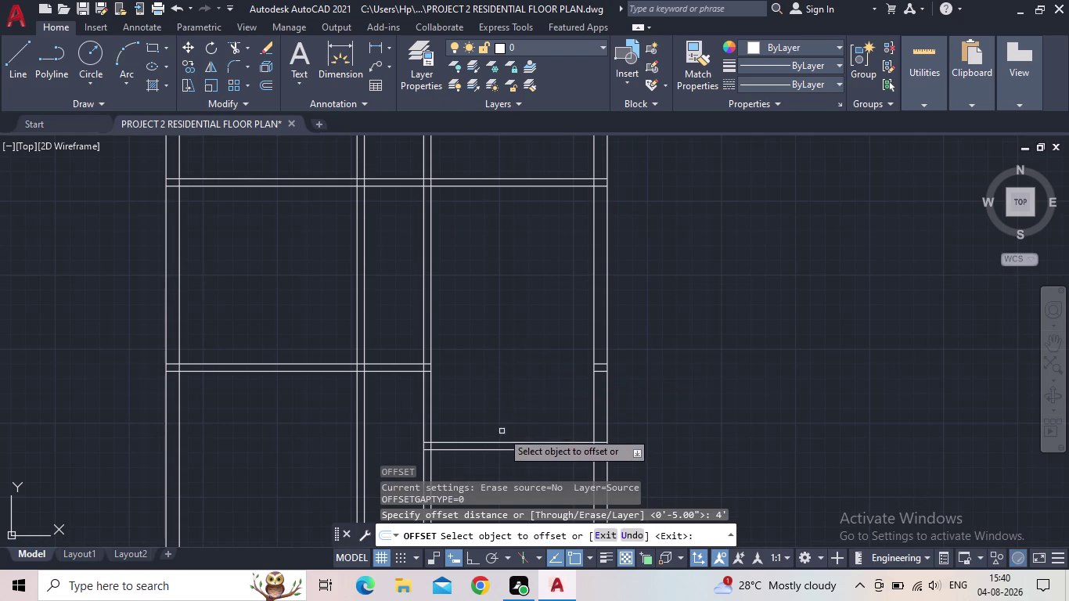
click(505, 443)
click(514, 356)
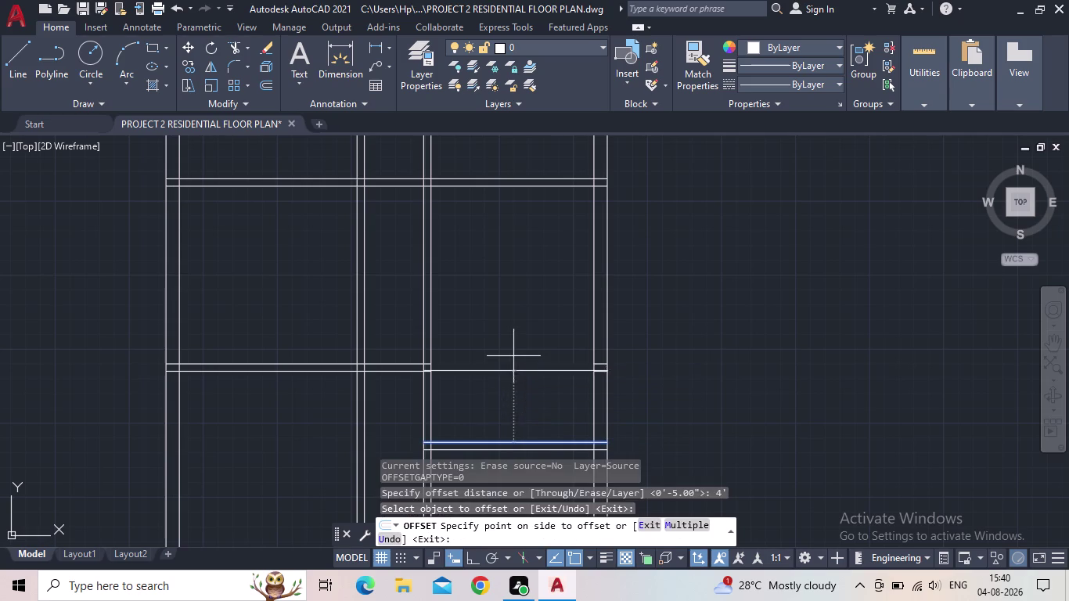
scroll(up, 3)
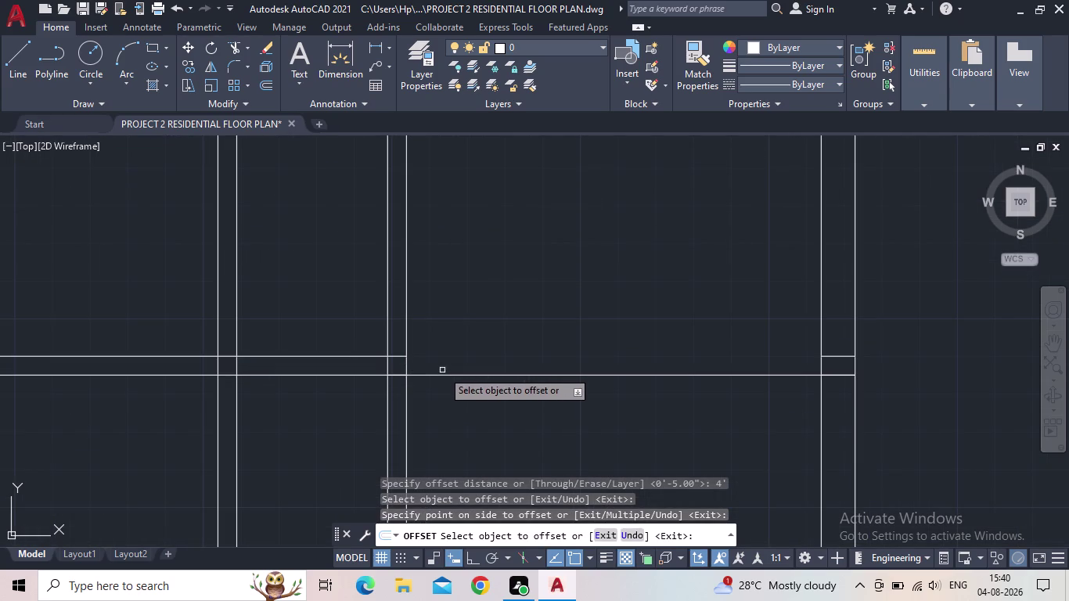
key(Escape)
Extend the new 4' line to meet the wall boundary.
key(e)
text(X)
key(space)
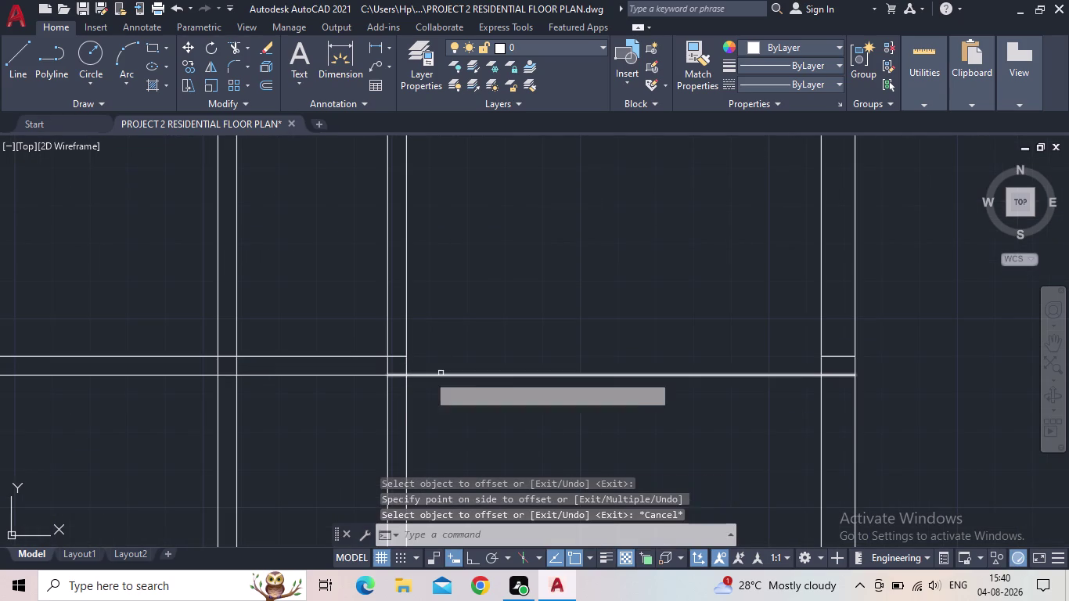
drag(357, 368, 346, 329)
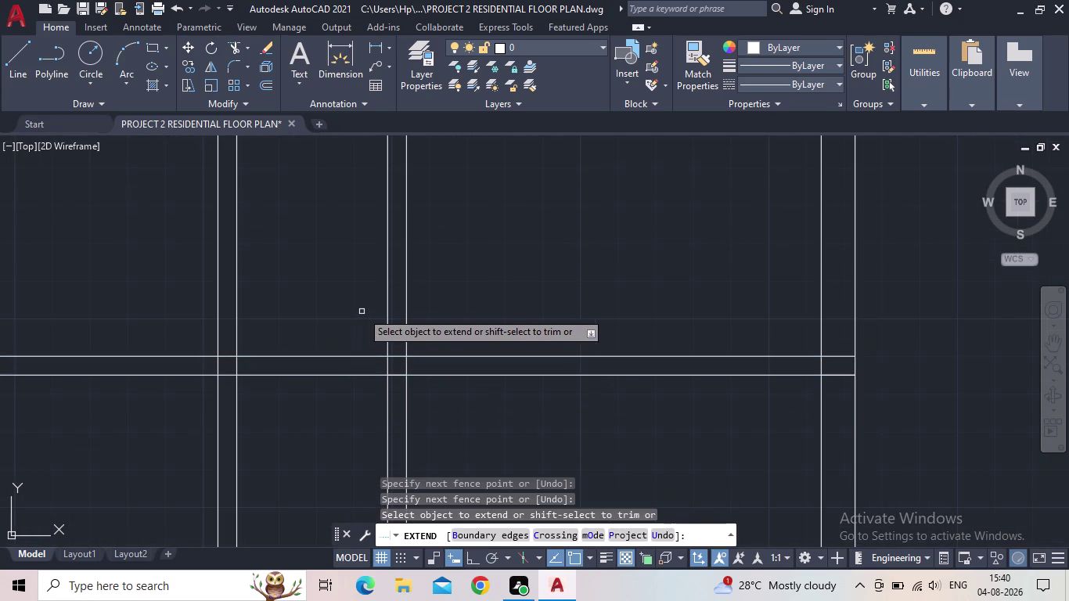
key(Escape)
scroll(down, 3)
middle_drag(553, 375, 510, 387)
Offset an inner wall line 6' to place the partition's first face.
key(o)
key(Return)
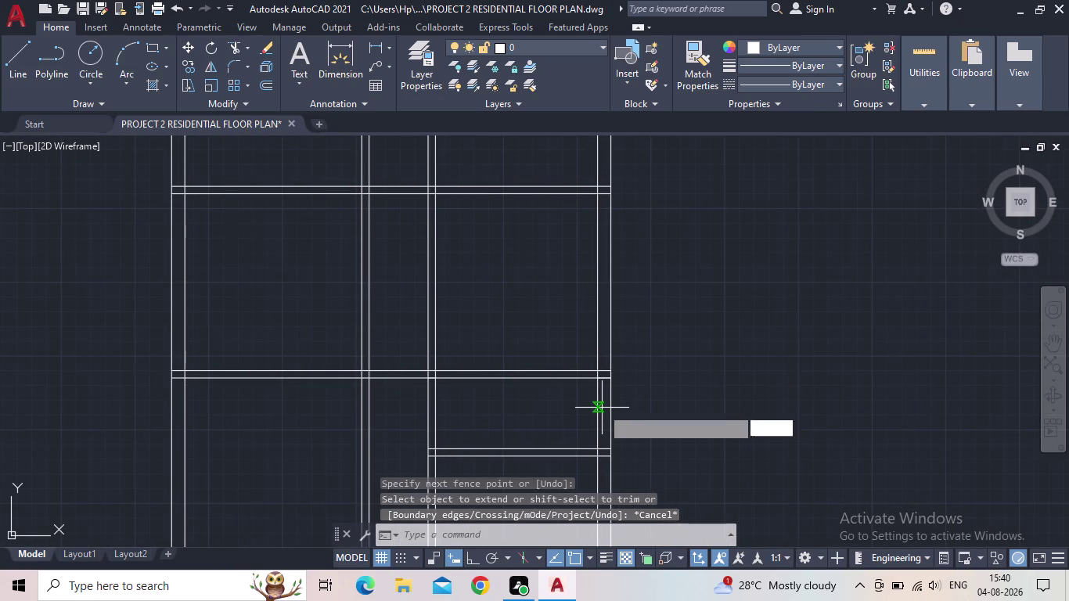
text(6')
key(Return)
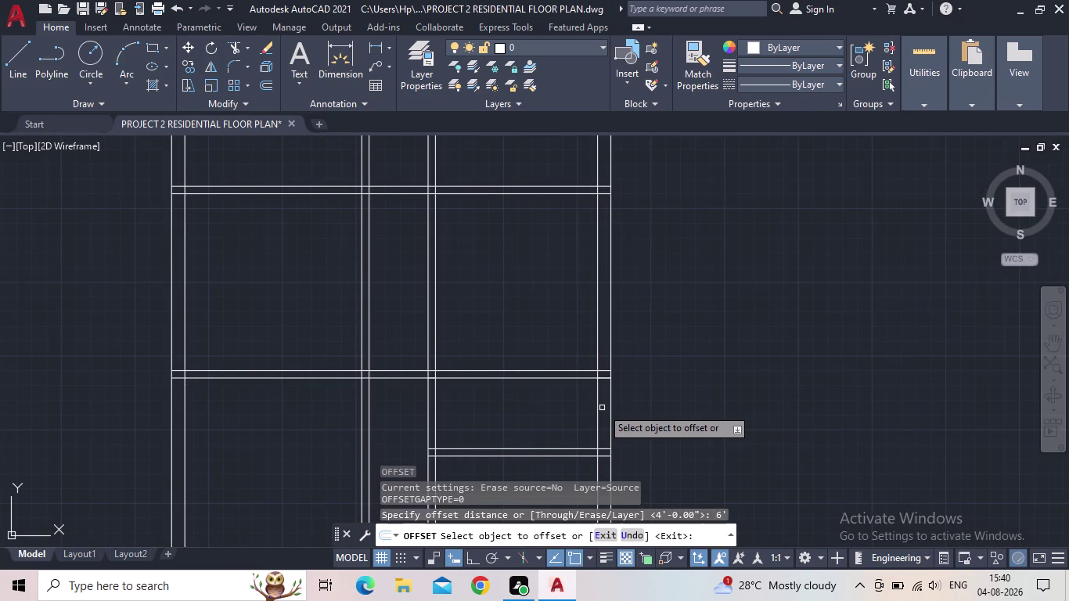
drag(598, 413, 589, 413)
click(566, 416)
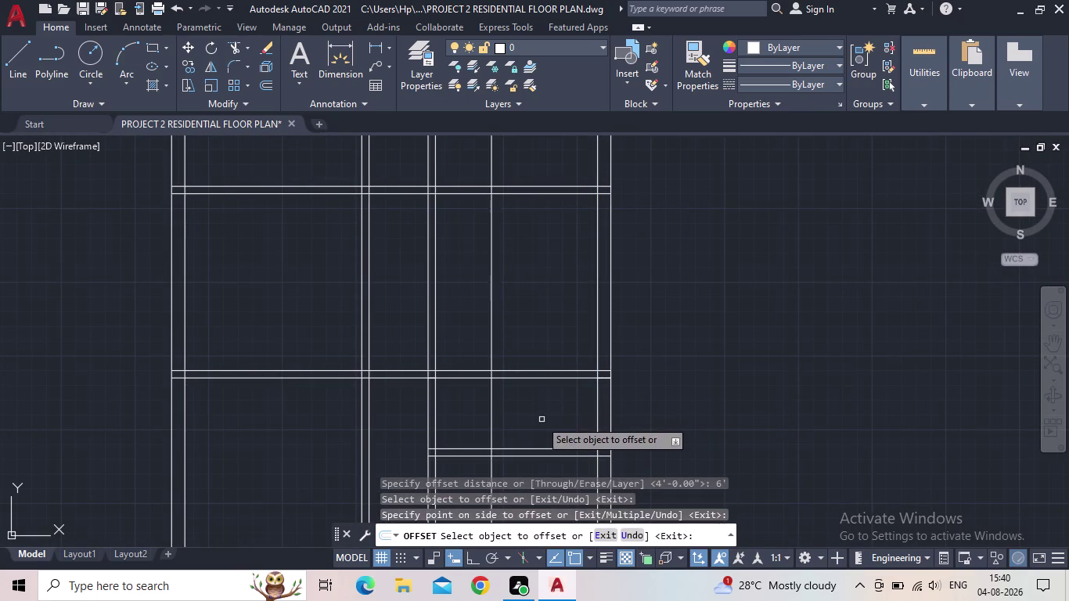
key(Escape)
Offset the partition line 5" to form its second face.
key(o)
key(Return)
text(5")
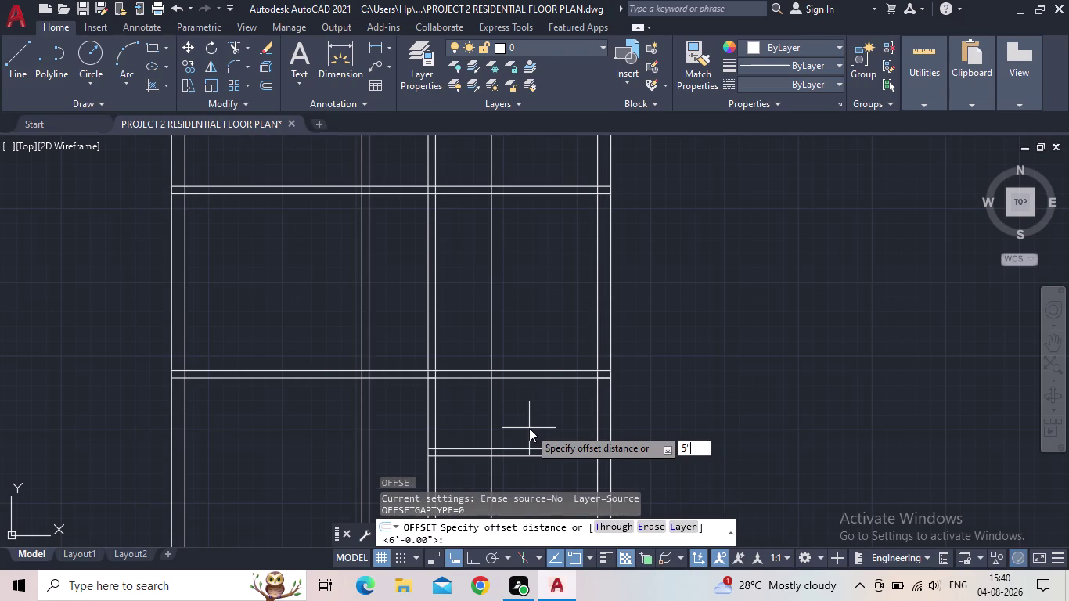
key(Return)
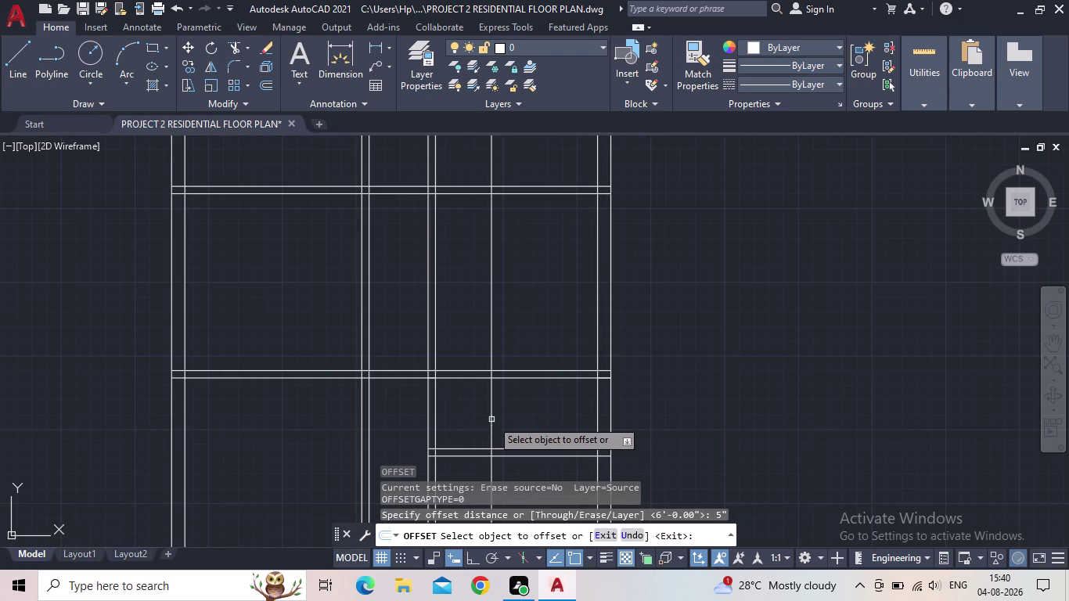
click(492, 419)
click(469, 419)
key(Escape)
scroll(down, 3)
middle_drag(440, 426, 454, 391)
key(t)
key(r)
key(space)
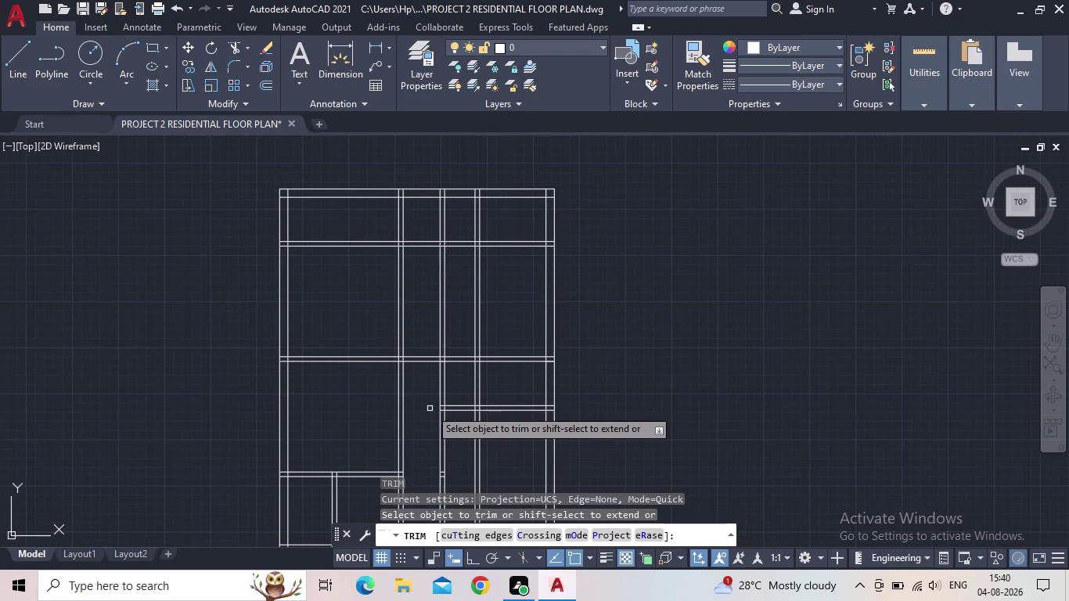
Trim the overlapping wall lines crossing the new partition.
scroll(up, 3)
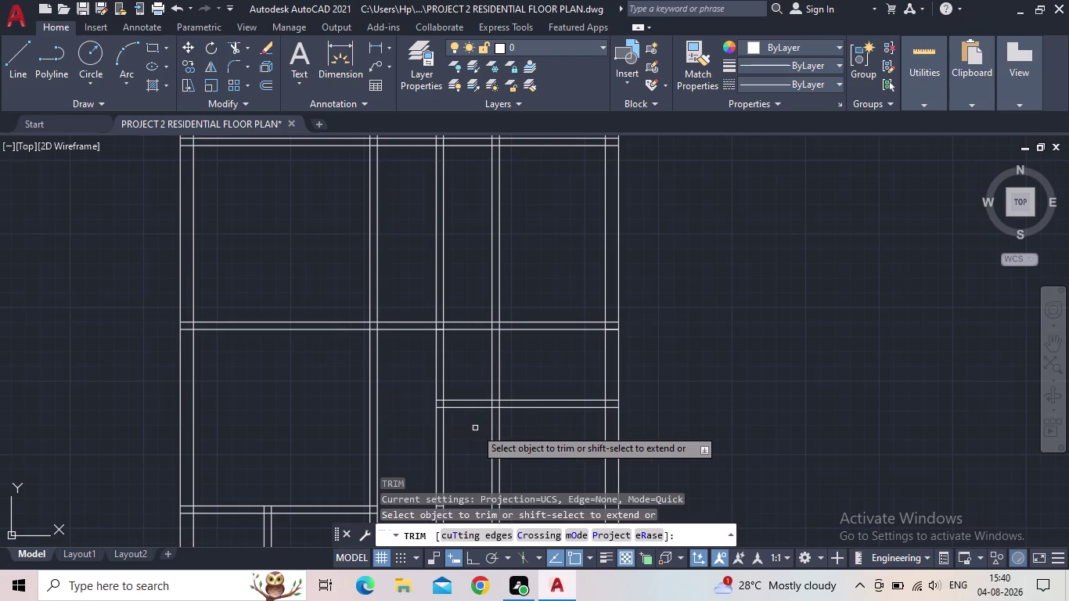
drag(475, 428, 462, 301)
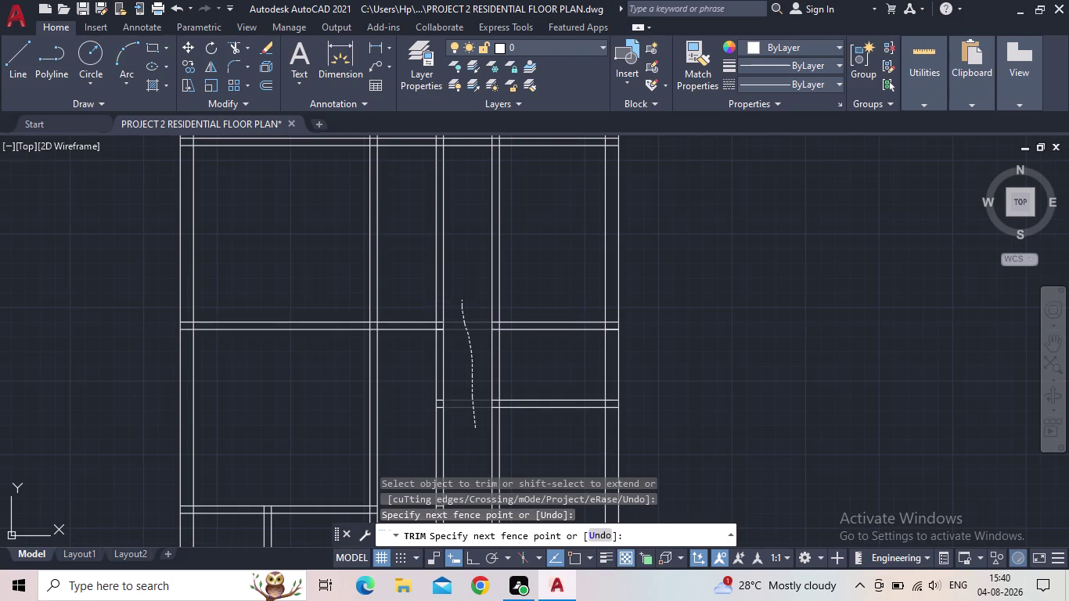
scroll(up, 3)
scroll(down, 3)
middle_drag(457, 382, 390, 377)
scroll(down, 3)
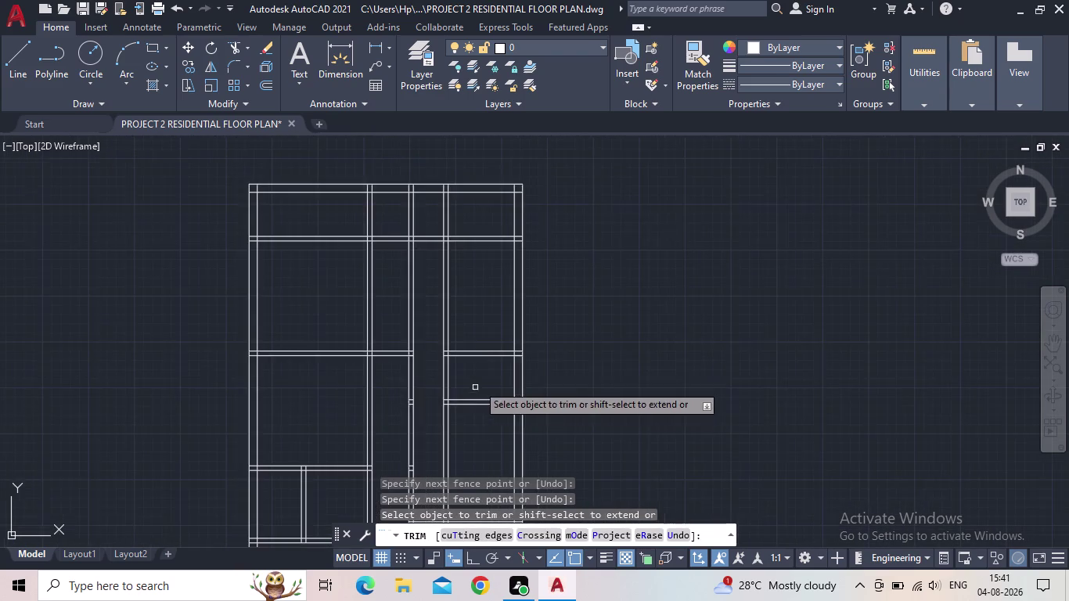
scroll(down, 3)
middle_drag(482, 433, 493, 351)
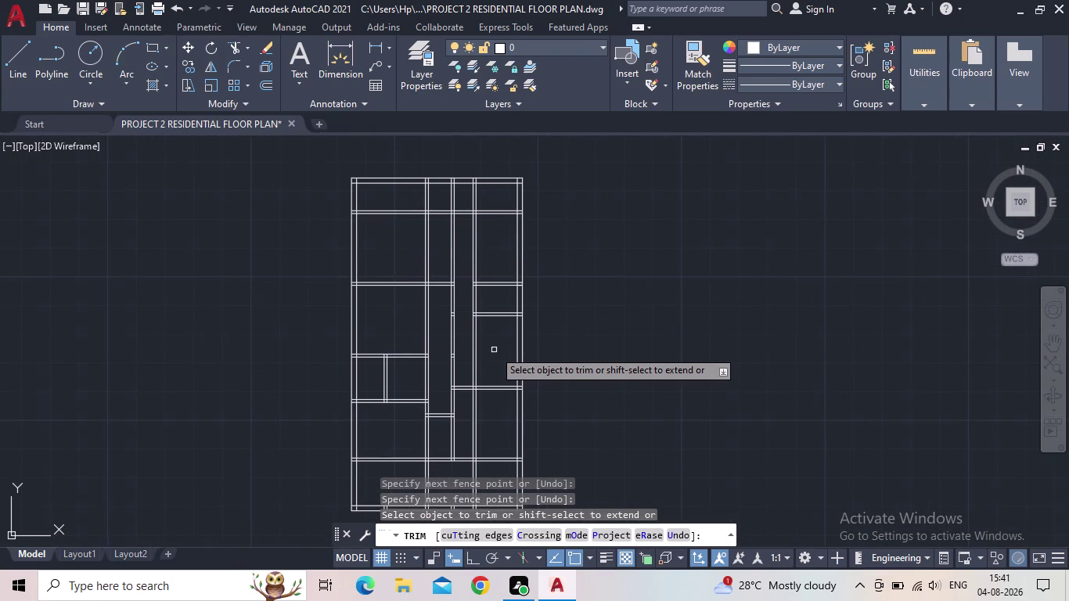
drag(495, 350, 475, 351)
click(462, 348)
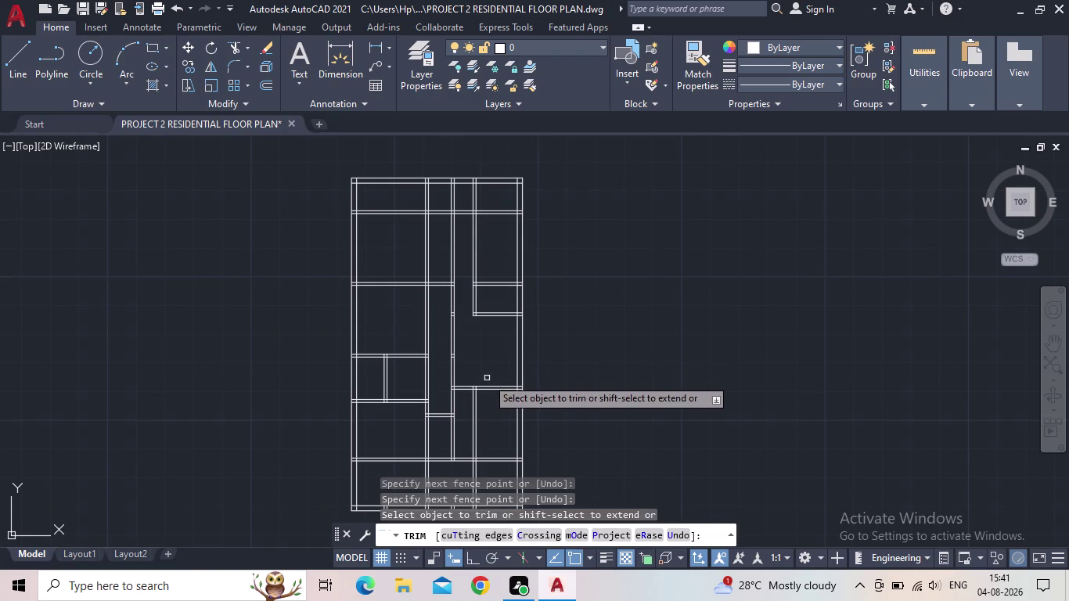
key(Escape)
Erase two stray line segments beside the partition.
middle_drag(485, 405, 501, 359)
click(504, 376)
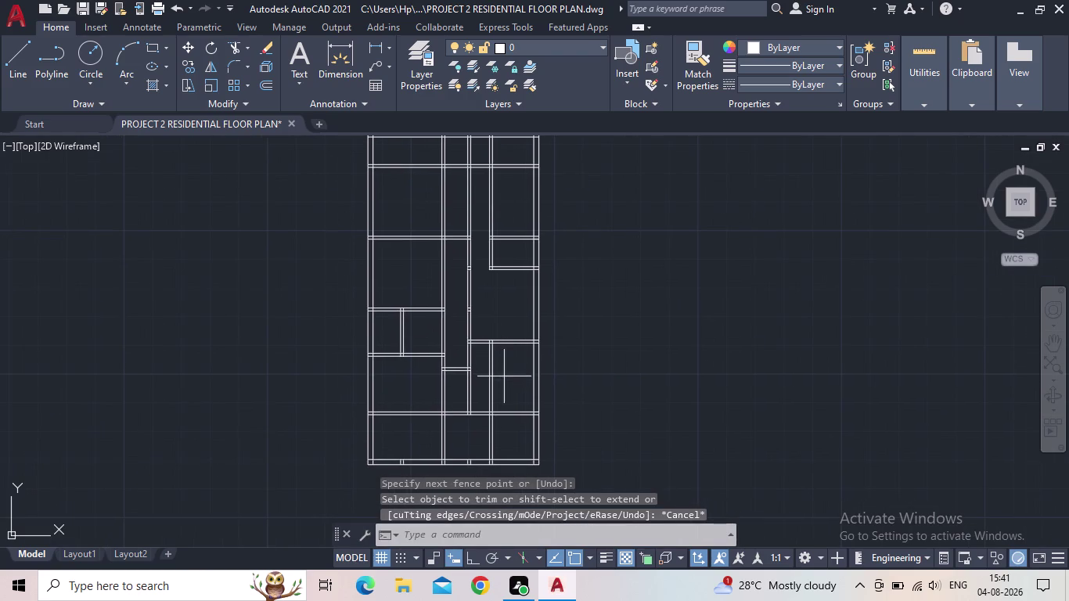
click(479, 380)
key(Delete)
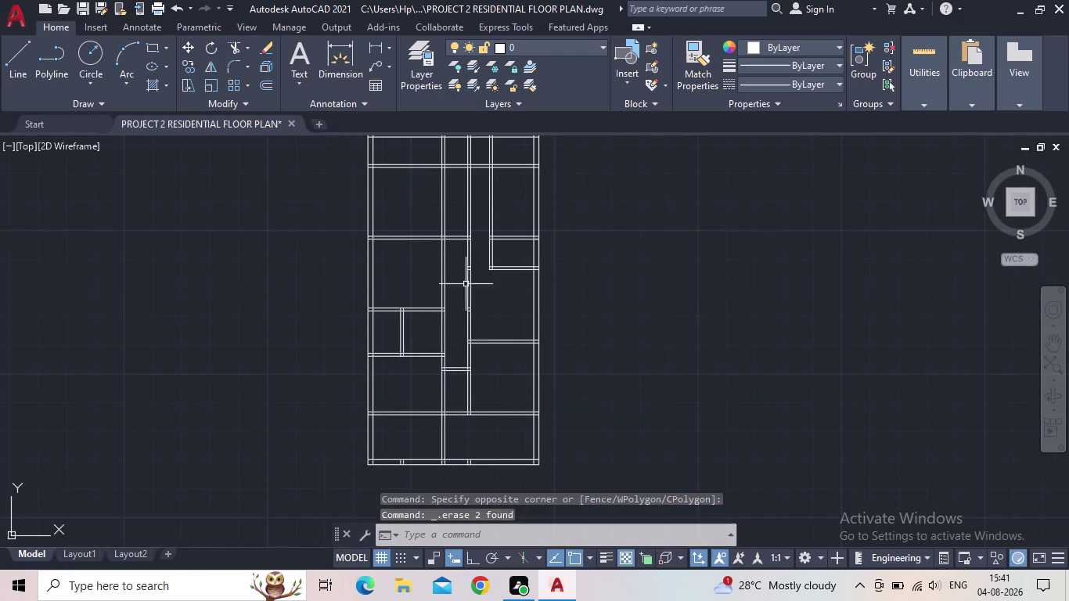
Trim the crossing wall lines at the room corner using TR.
middle_drag(466, 283, 461, 395)
scroll(up, 3)
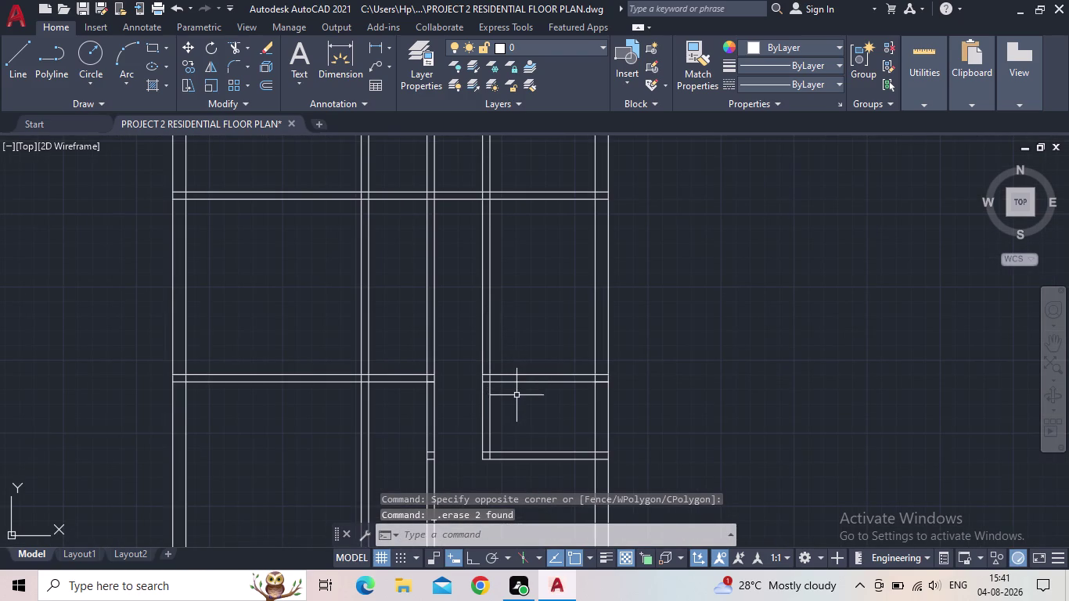
scroll(down, 3)
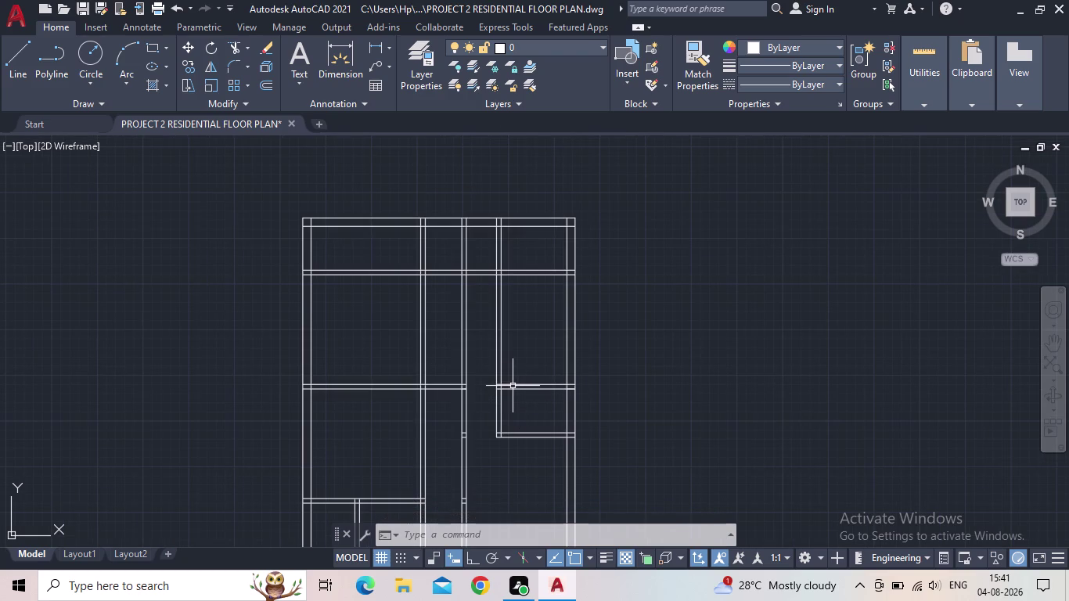
scroll(up, 3)
click(515, 361)
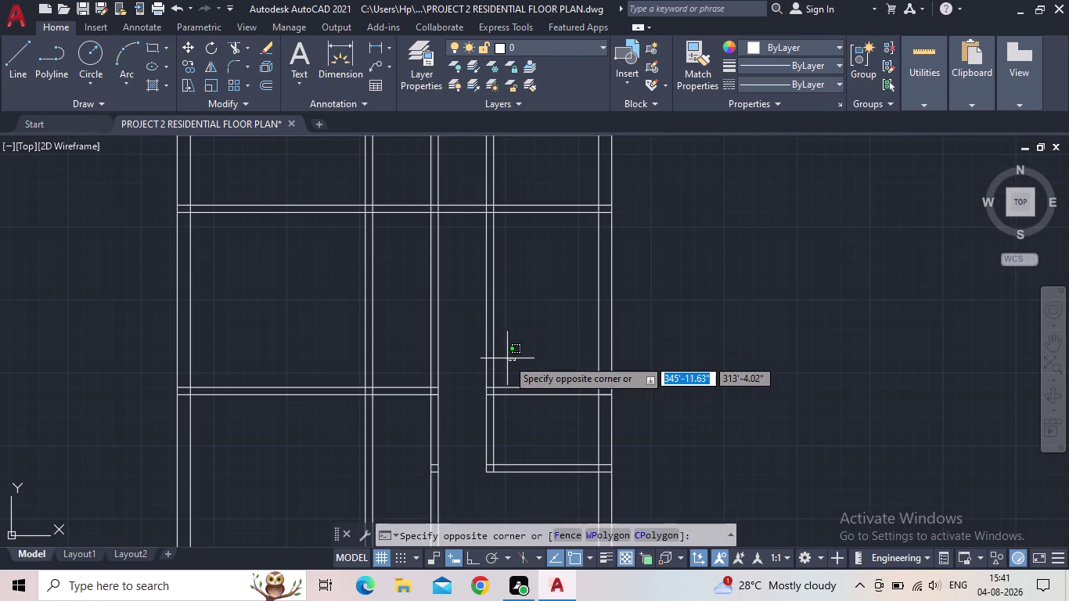
click(511, 361)
key(t)
text(R)
key(space)
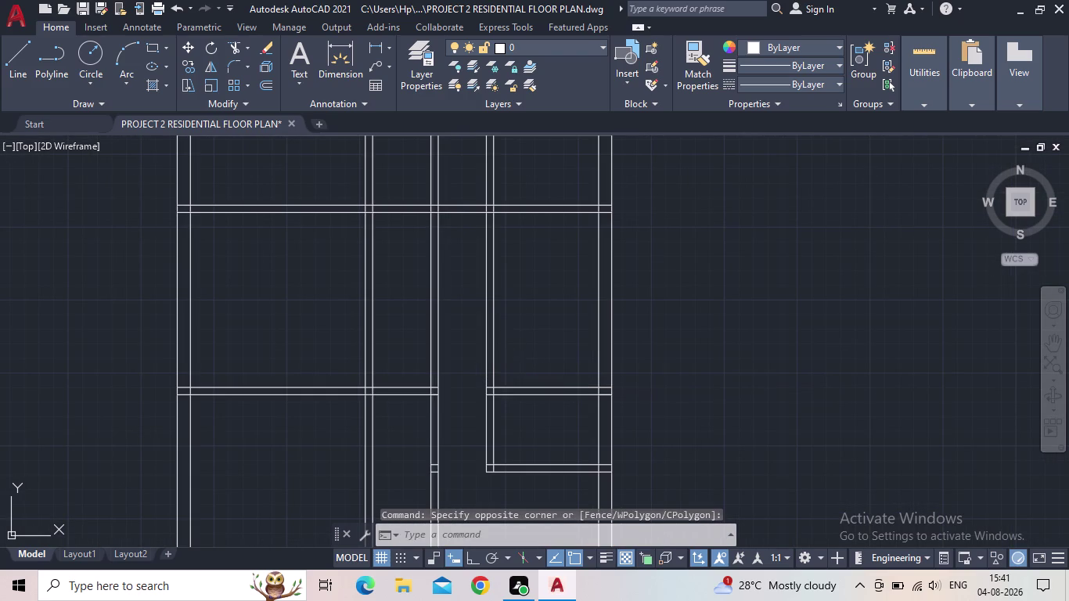
drag(510, 364, 479, 365)
middle_drag(477, 272, 478, 366)
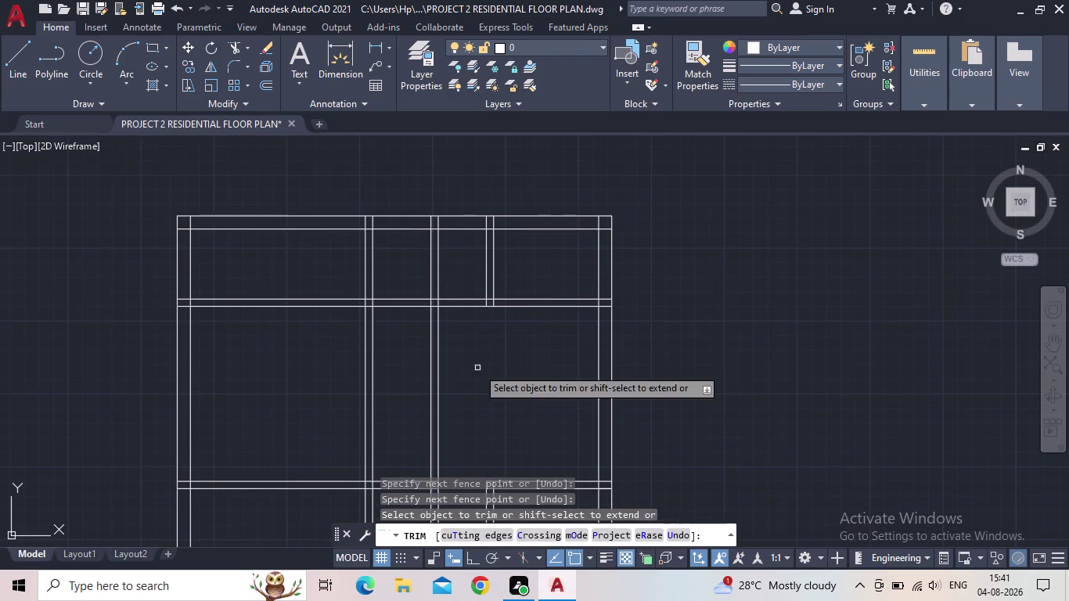
key(Escape)
Window-select the two remaining stray lines above and delete them.
drag(515, 273, 500, 270)
click(468, 267)
key(Delete)
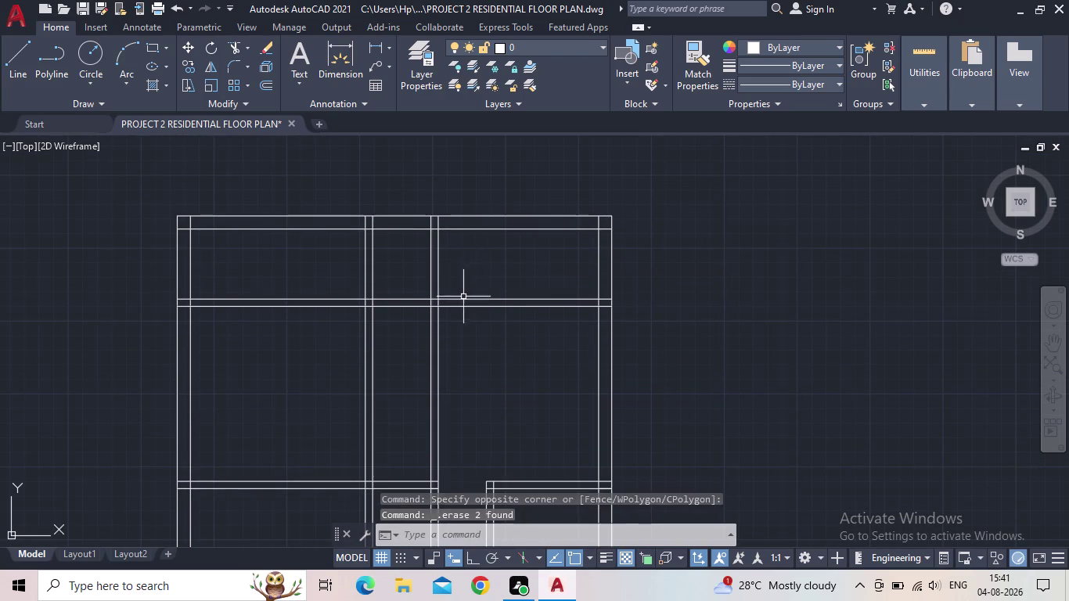
scroll(down, 3)
middle_drag(474, 313, 456, 267)
scroll(up, 3)
middle_drag(457, 277, 452, 345)
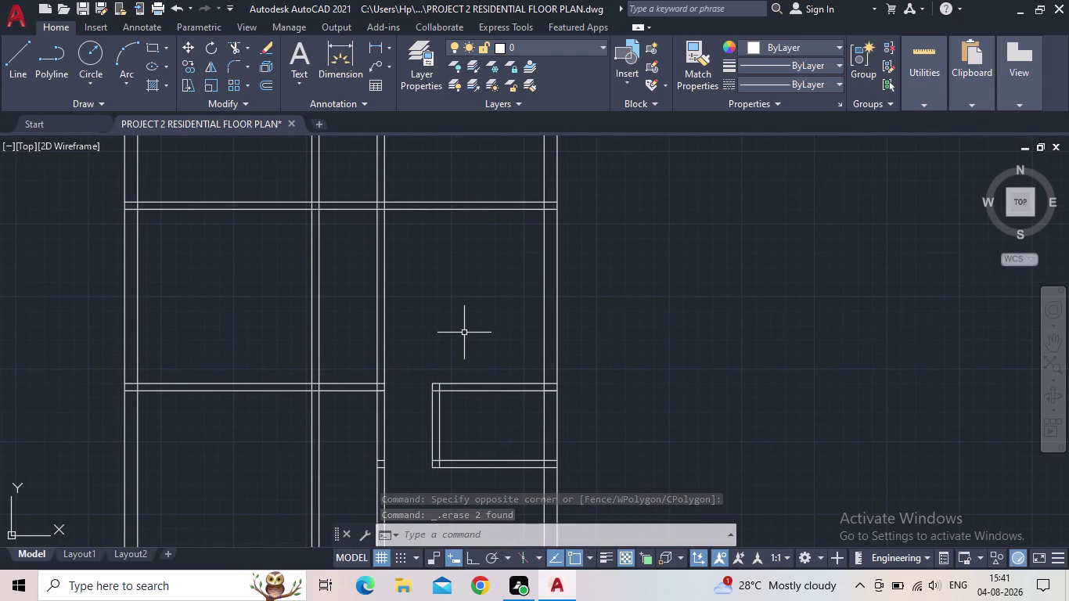
key(o)
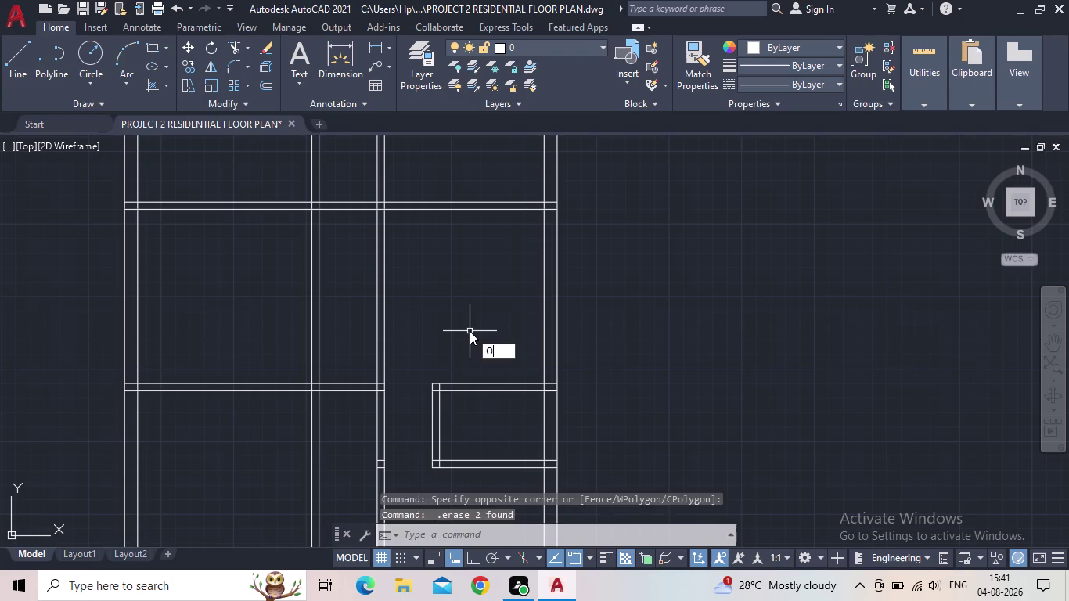
key(Return)
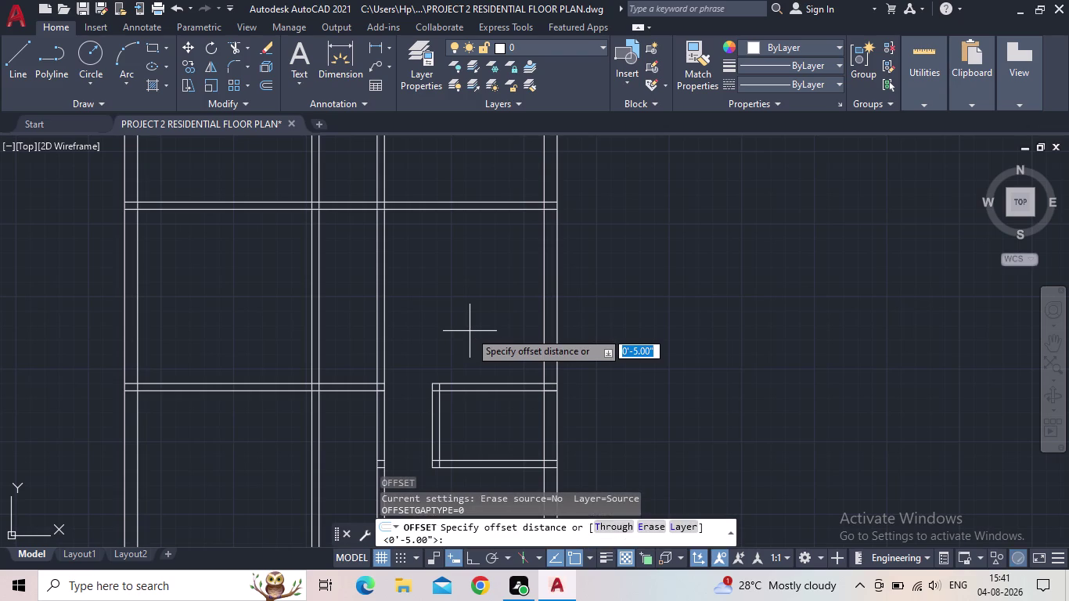
text(10')
key(Return)
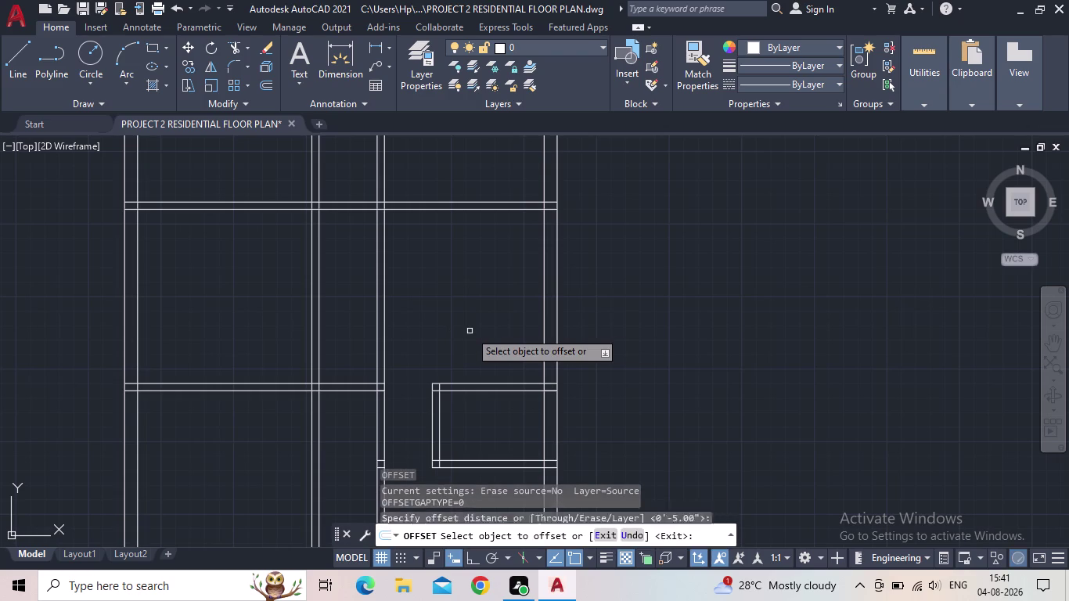
click(483, 384)
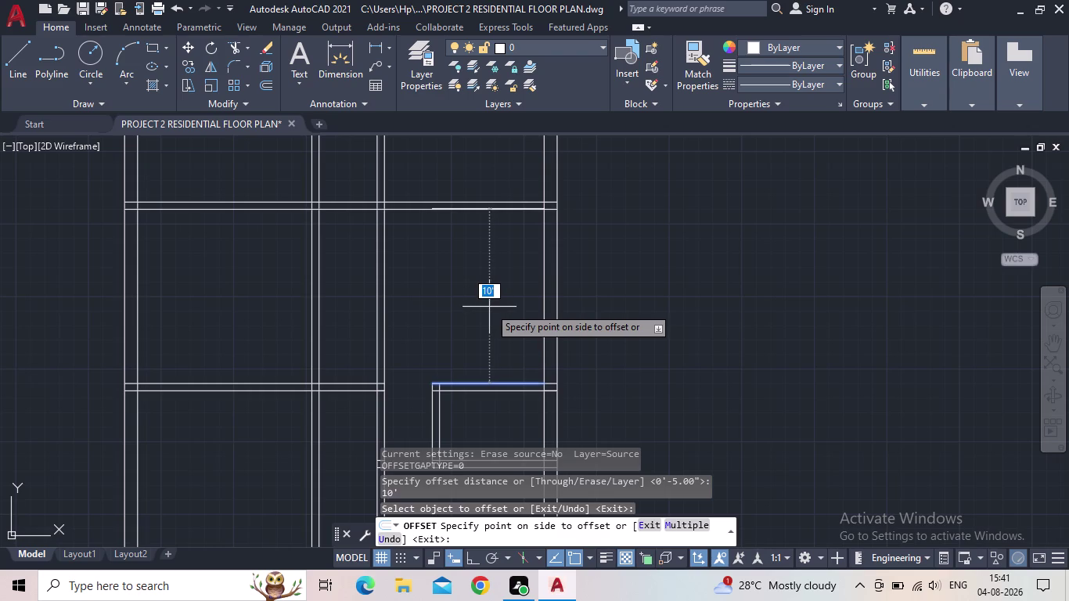
key(Escape)
scroll(down, 3)
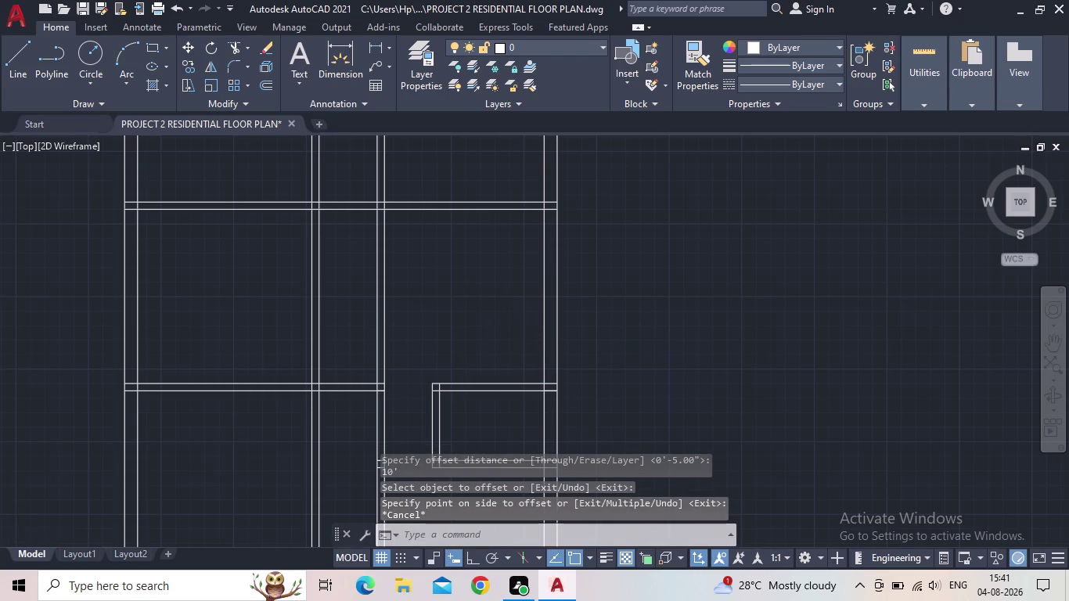
middle_drag(518, 318, 494, 448)
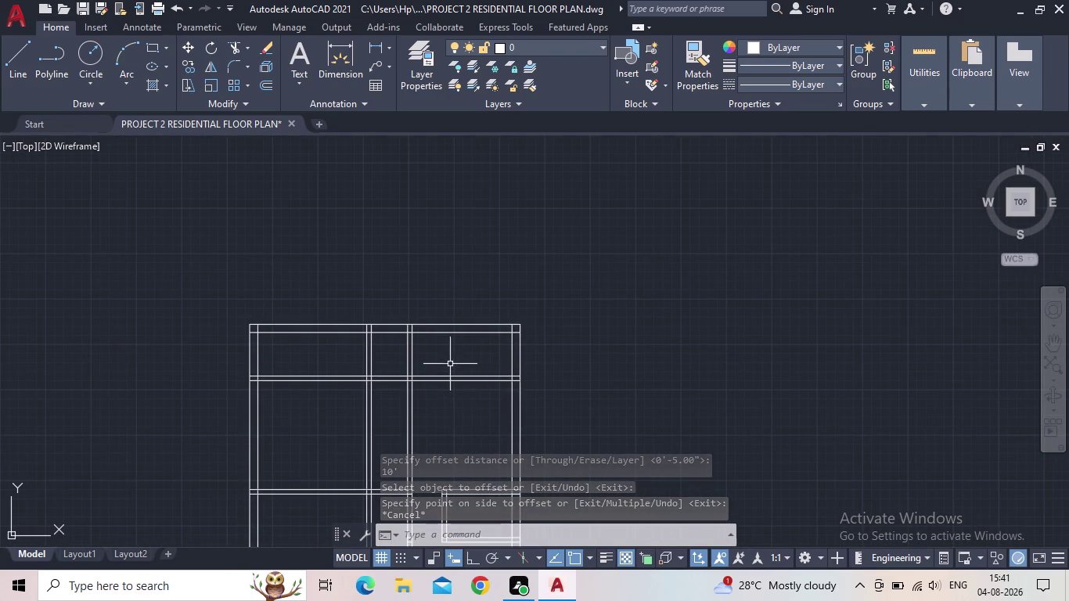
middle_drag(459, 358, 517, 345)
middle_drag(543, 392, 535, 371)
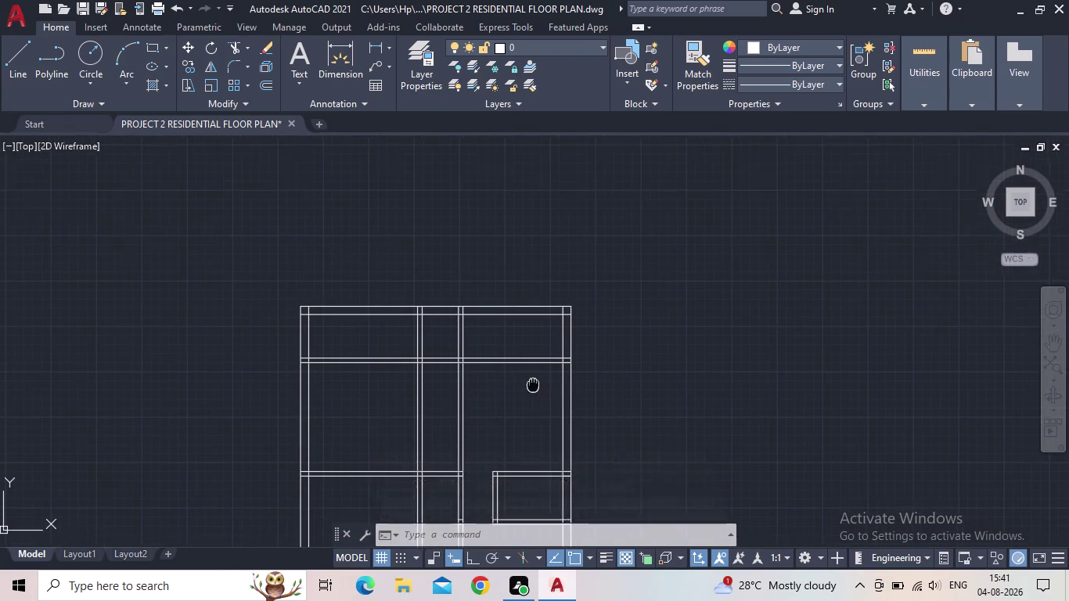
middle_drag(535, 371, 537, 361)
key(o)
key(Return)
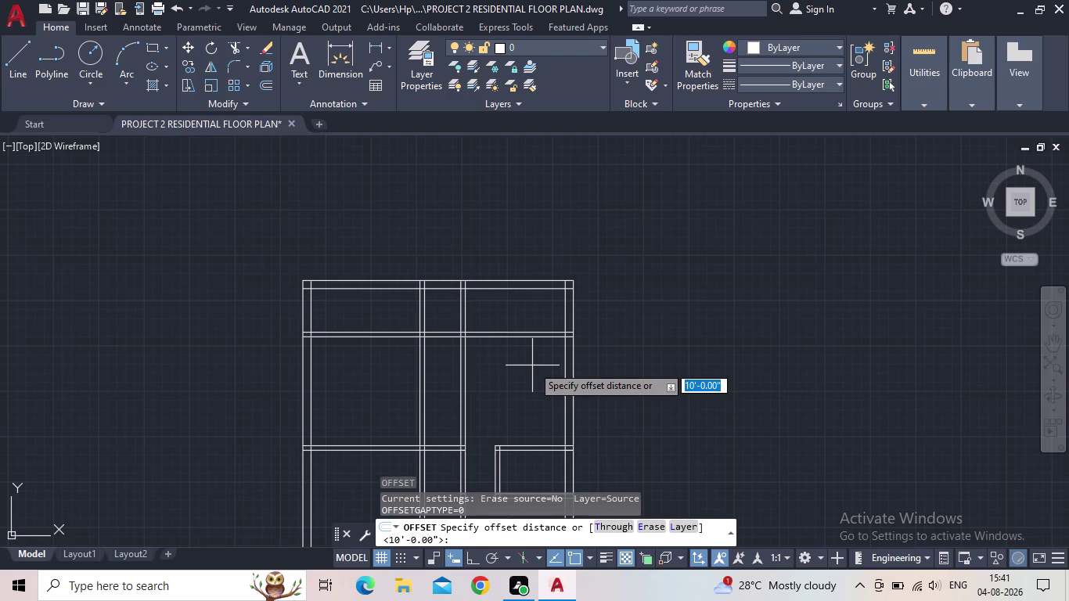
text(9')
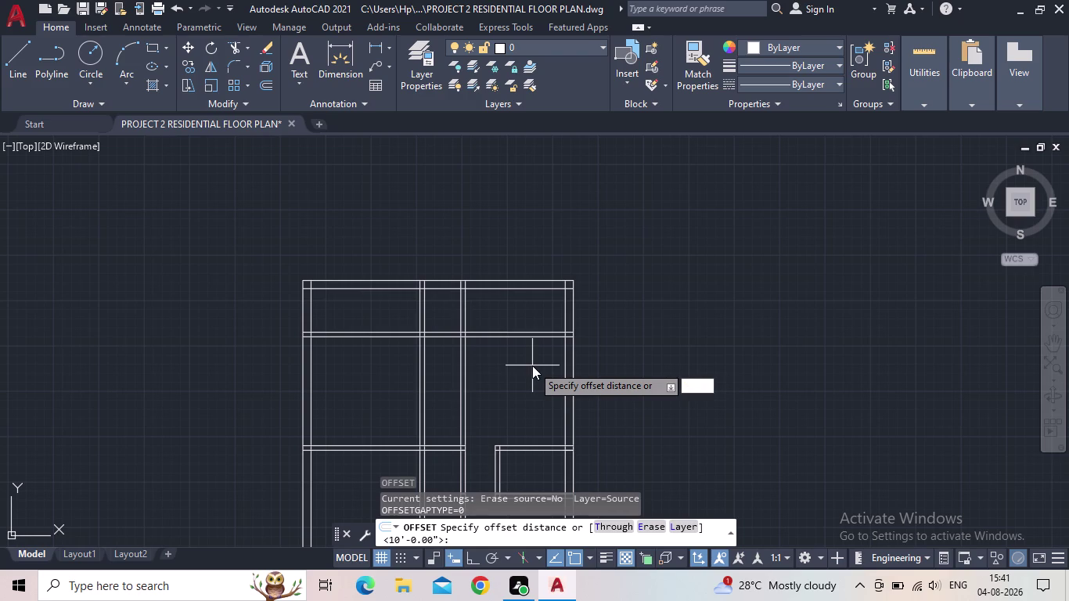
text(6)
key(shift+quotedbl)
key(Return)
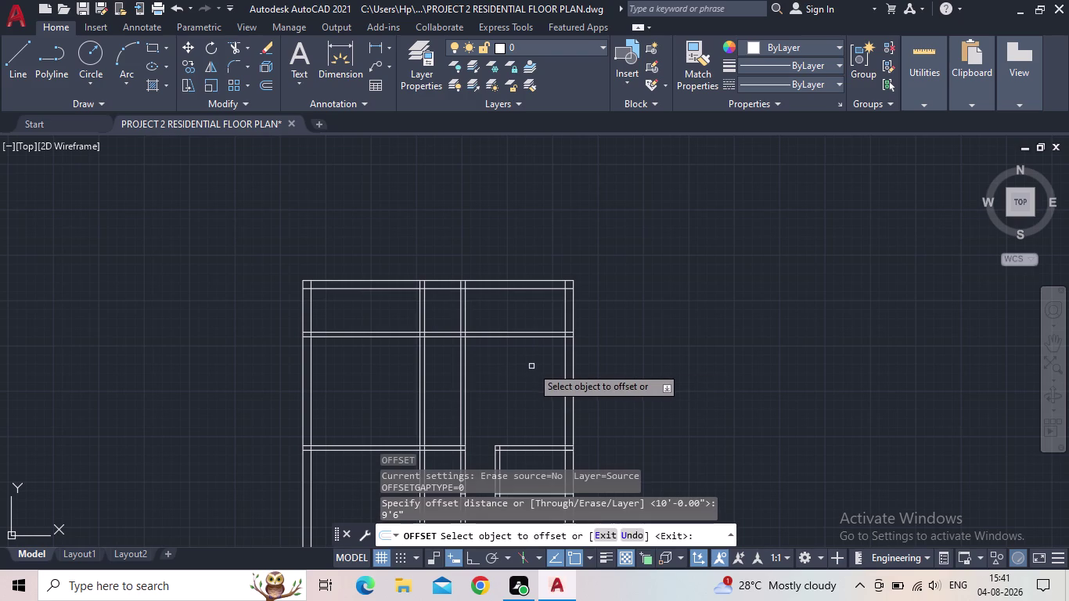
click(566, 378)
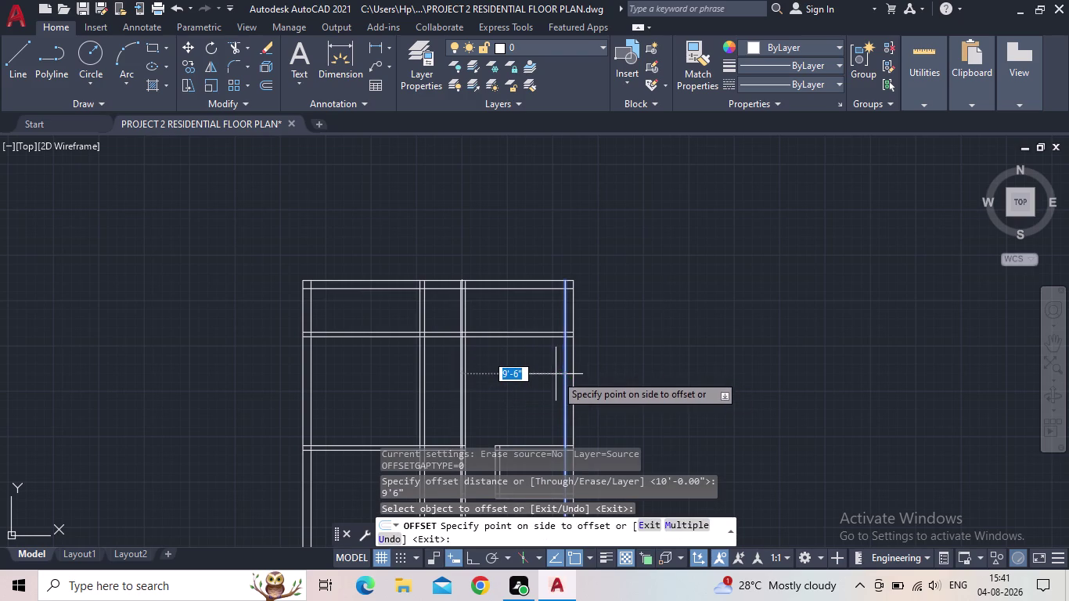
key(Escape)
middle_drag(532, 401, 566, 233)
scroll(down, 3)
middle_drag(554, 247, 529, 405)
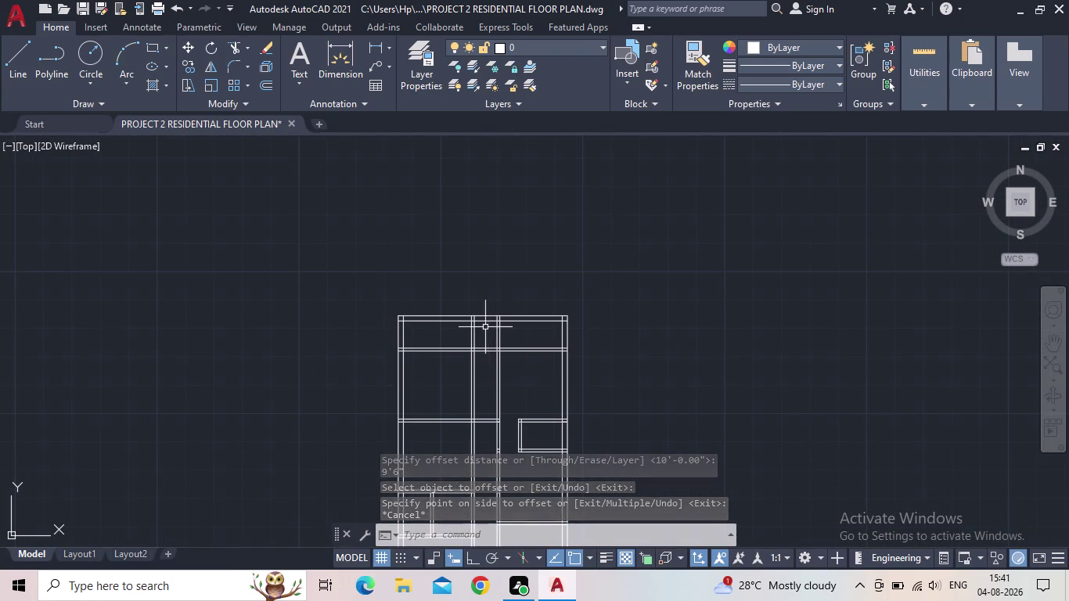
scroll(up, 3)
middle_drag(515, 323, 498, 368)
key(o)
key(Return)
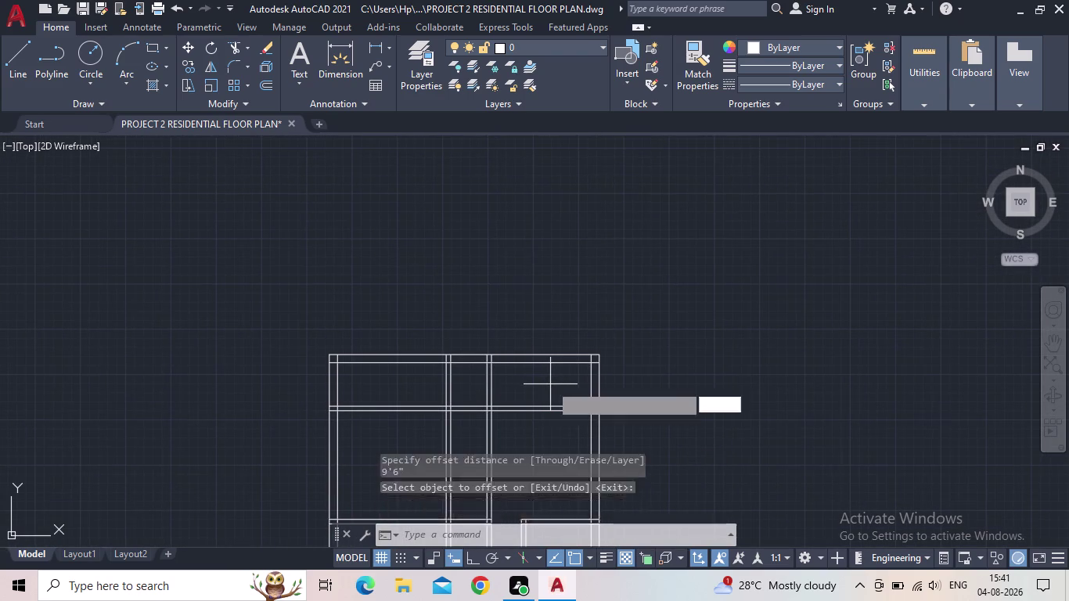
Try entering a 13'11" distance, then cancel the rejected entry.
double_click(551, 384)
text(13)
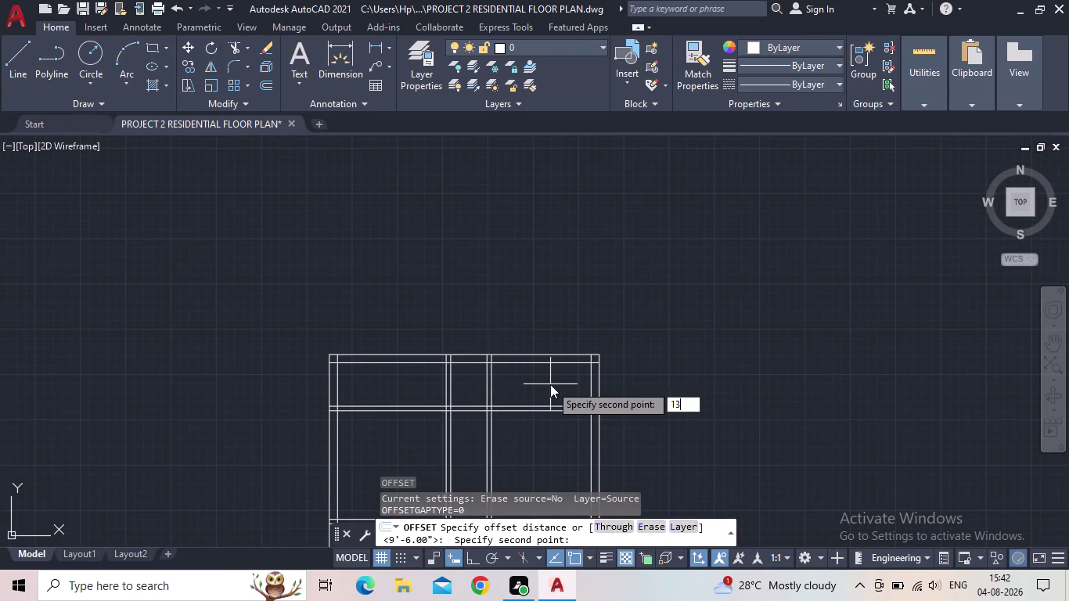
text(')
text(11")
key(Return)
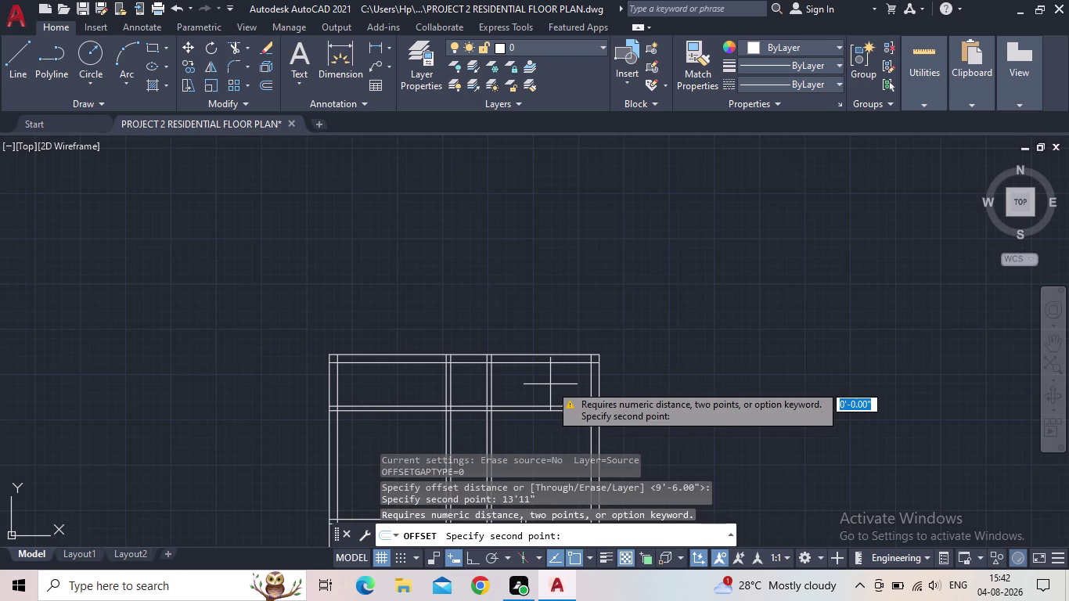
click(551, 384)
key(Escape)
key(Escape)
Offset the right outer wall line 13'11" to its left with OFFSET.
key(o)
key(Return)
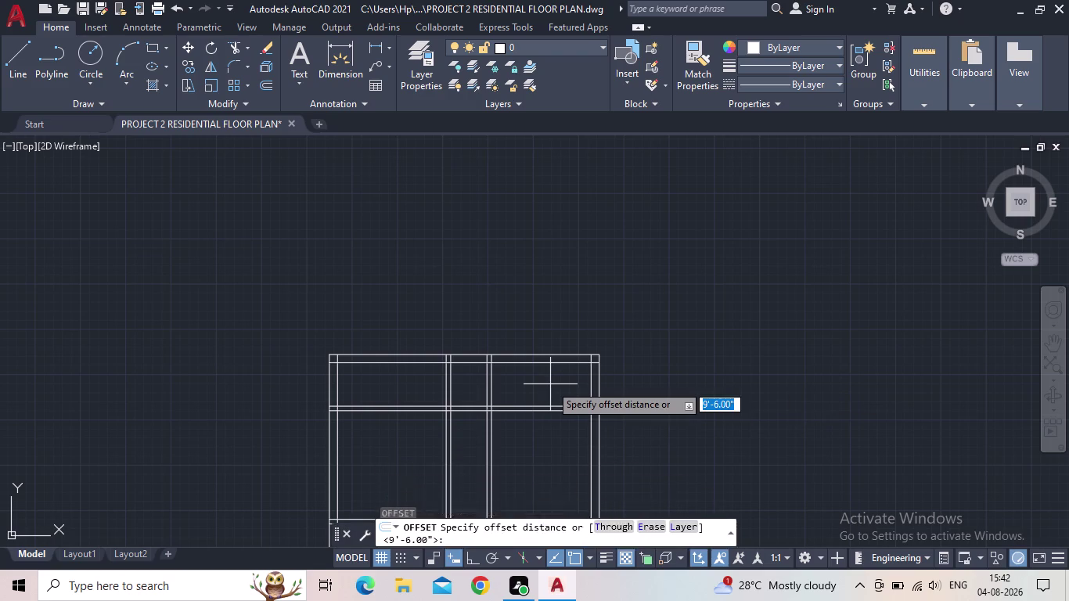
text(13')
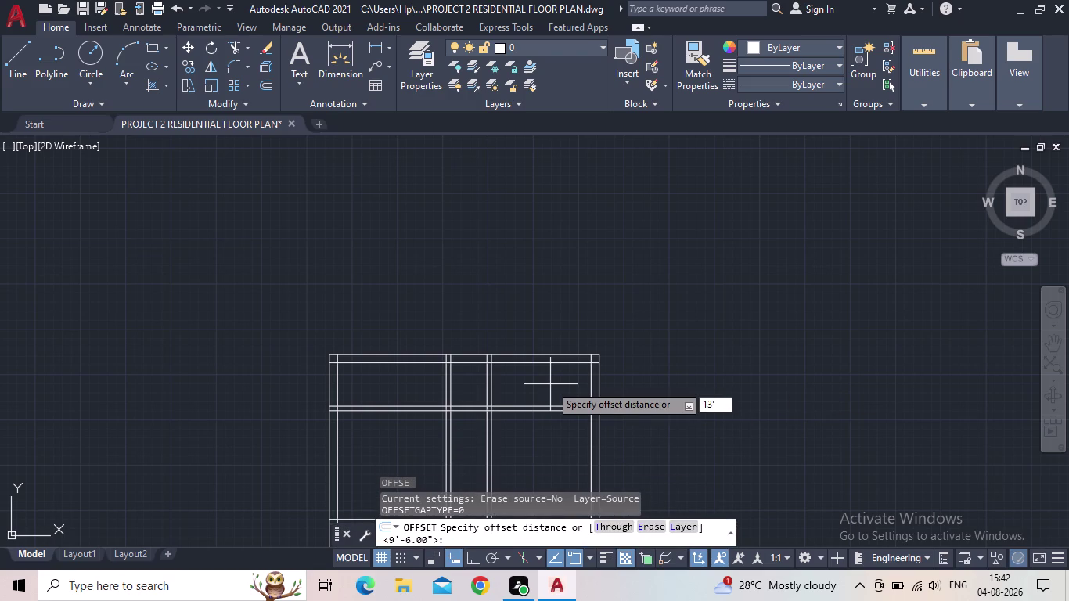
text(11")
key(Return)
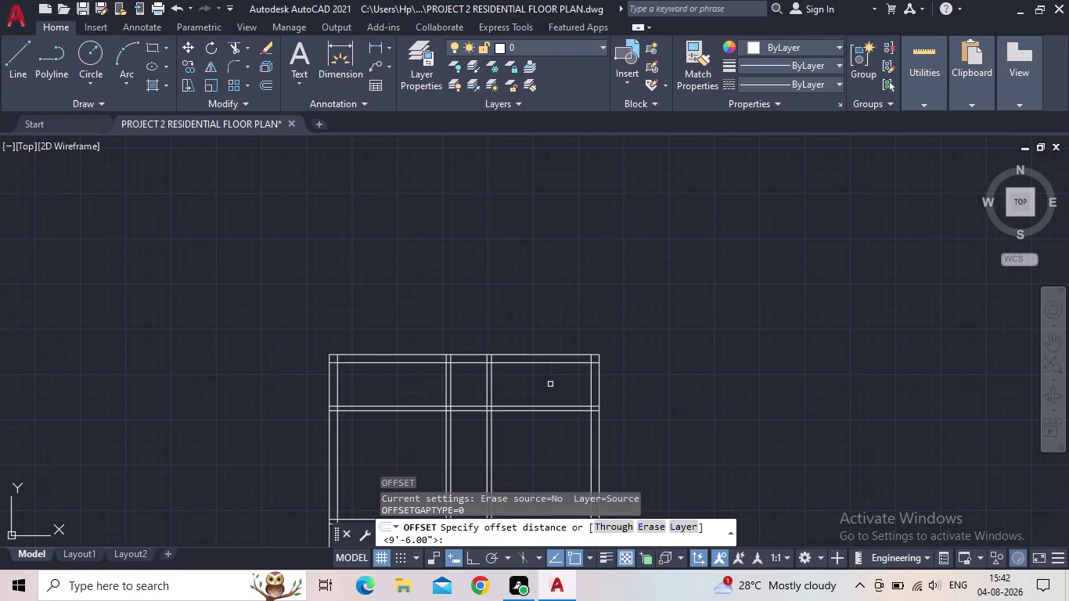
click(593, 387)
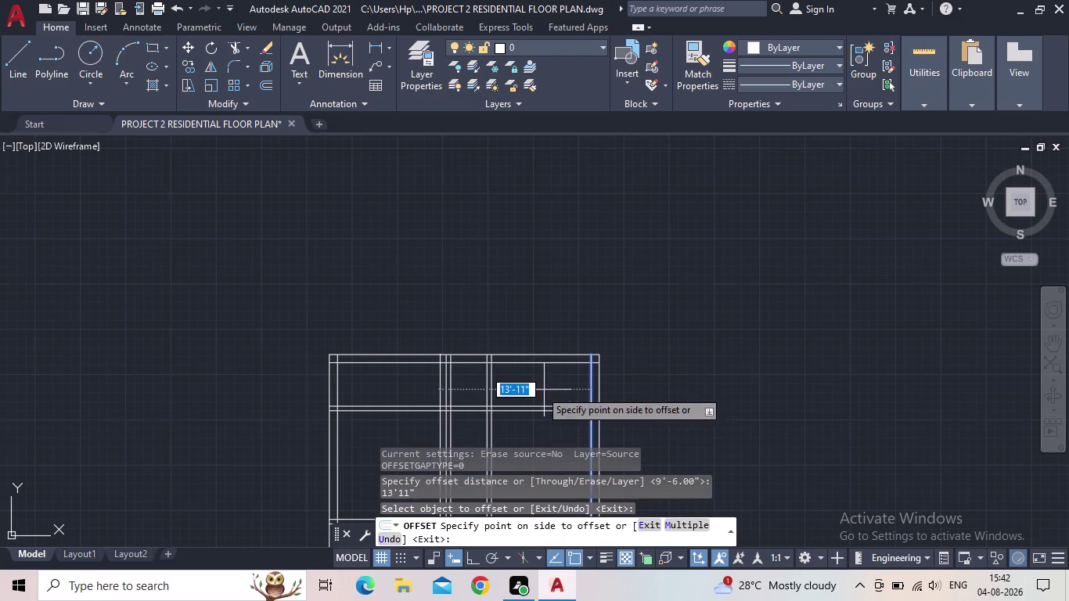
click(461, 384)
key(Escape)
key(t)
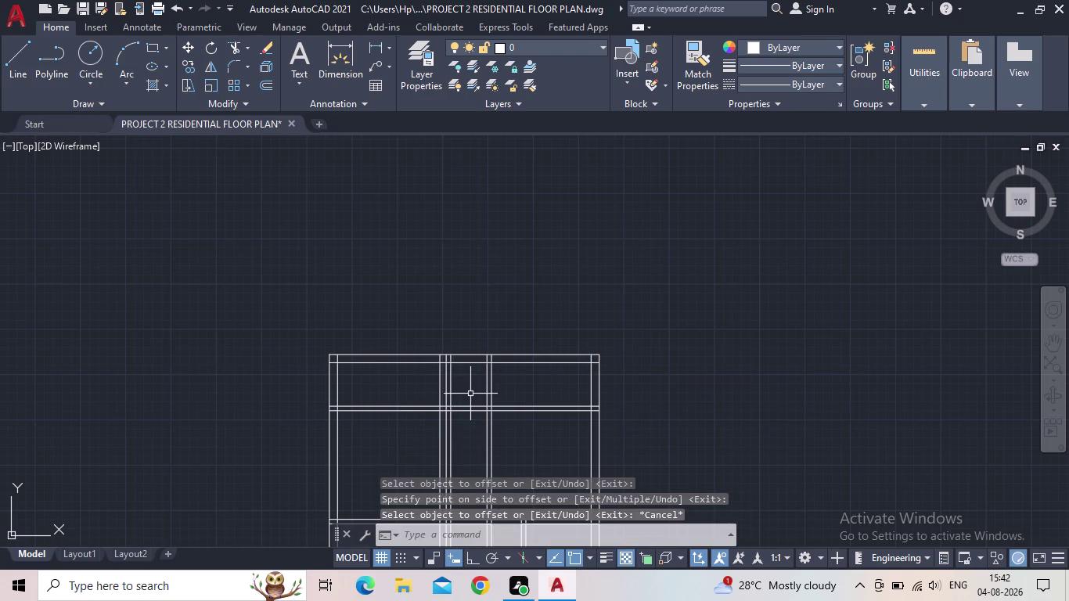
key(r)
key(space)
Trim away the unwanted portions of the new 13'11" line inside the room.
drag(515, 384, 470, 378)
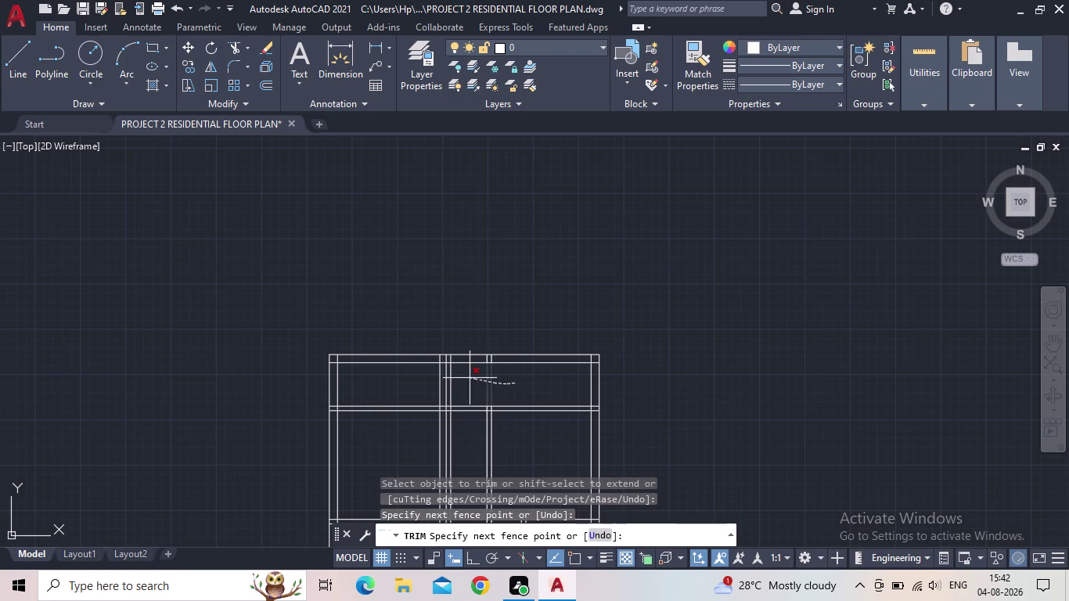
drag(470, 378, 443, 382)
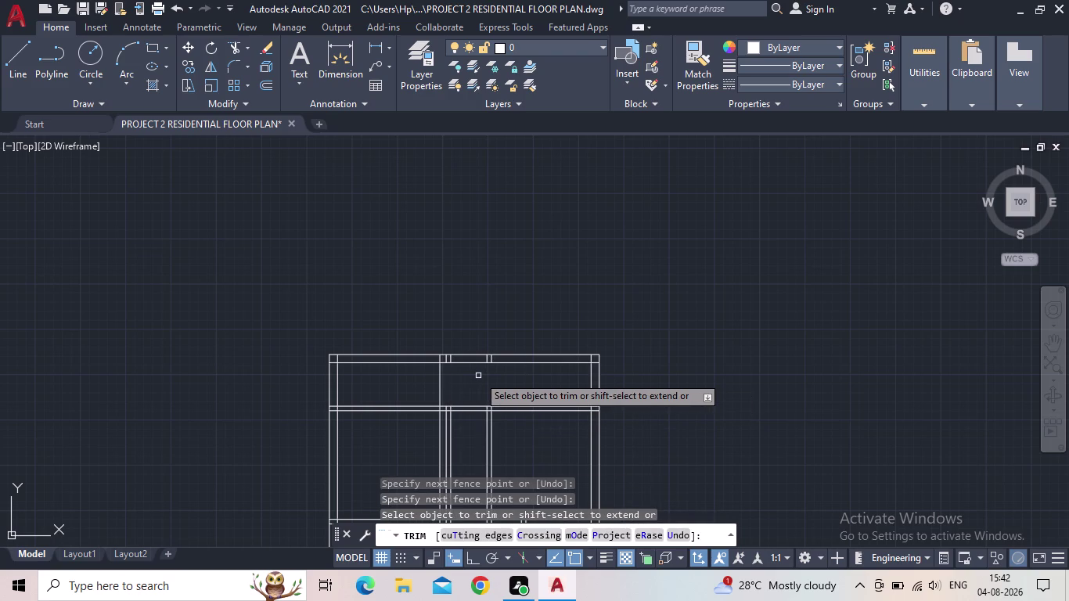
click(477, 375)
key(Escape)
scroll(up, 3)
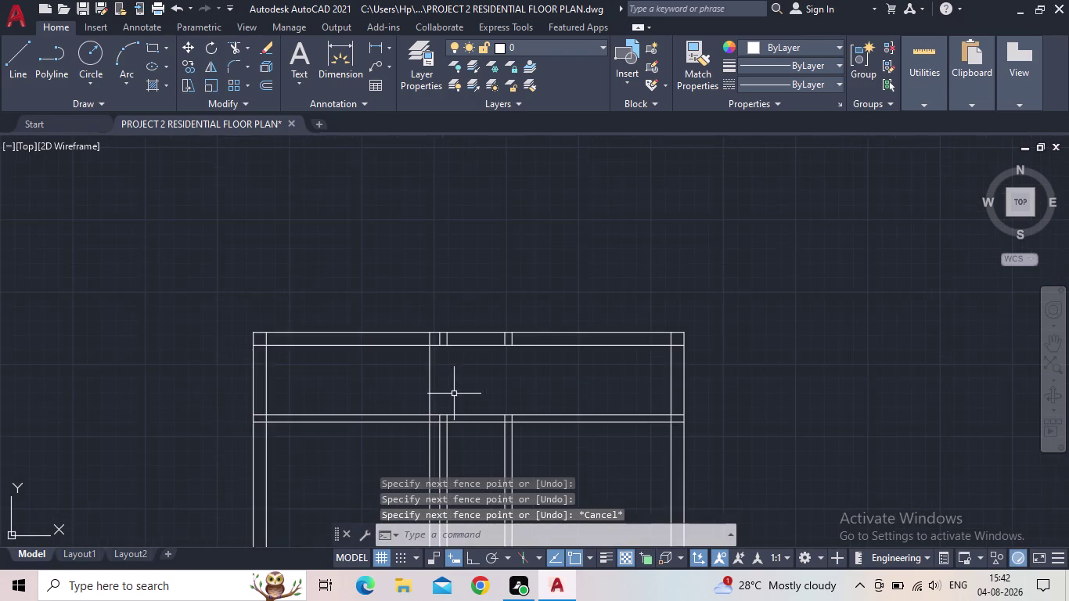
Offset the vertical wall line 5" to the left.
key(o)
key(Return)
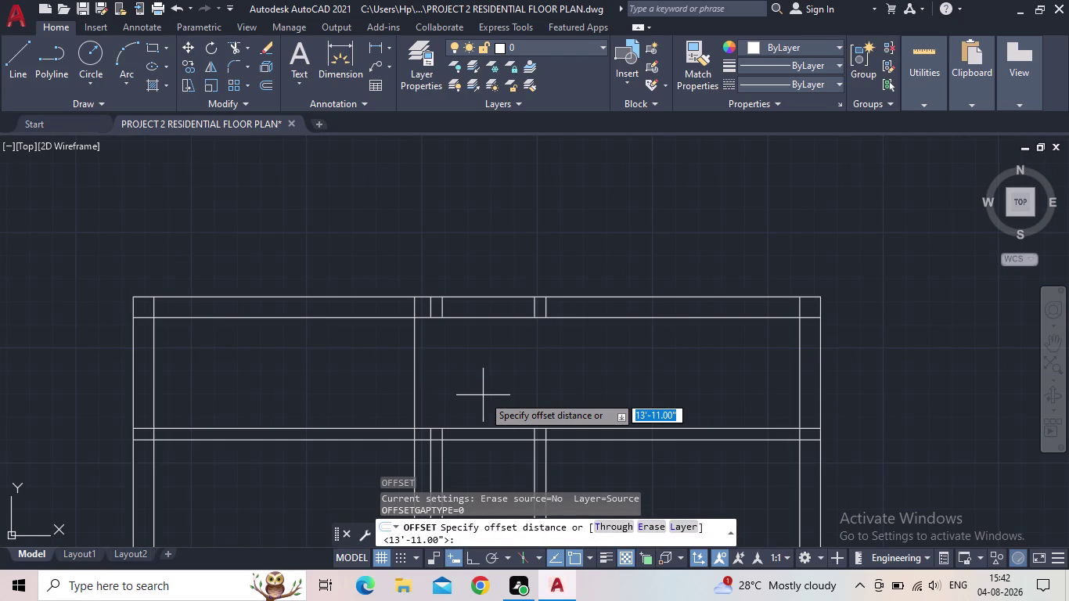
key(5)
key(shift+quotedbl)
key(Return)
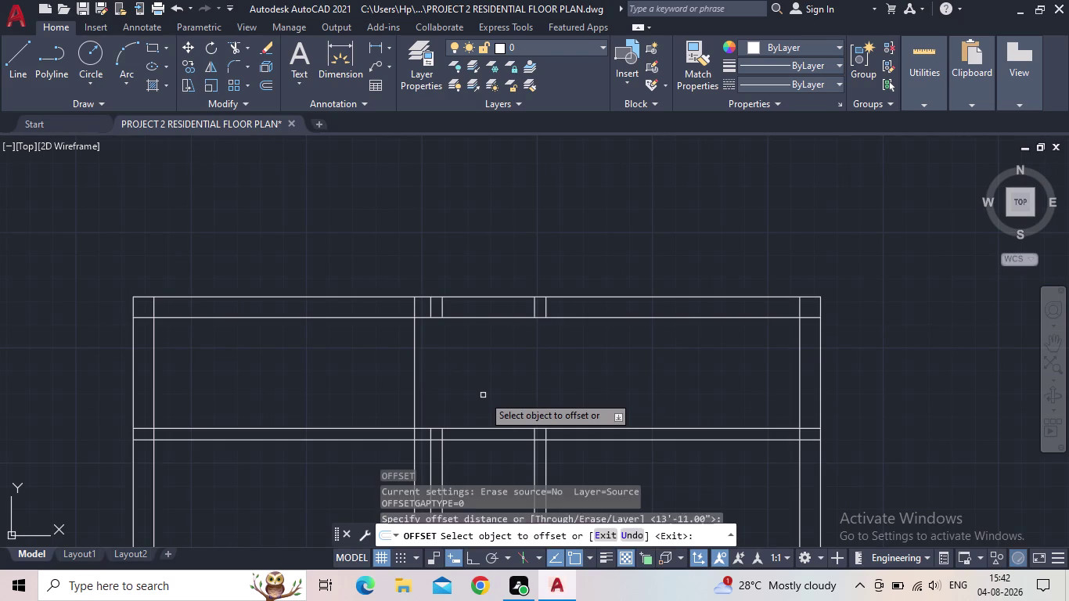
drag(416, 392, 410, 394)
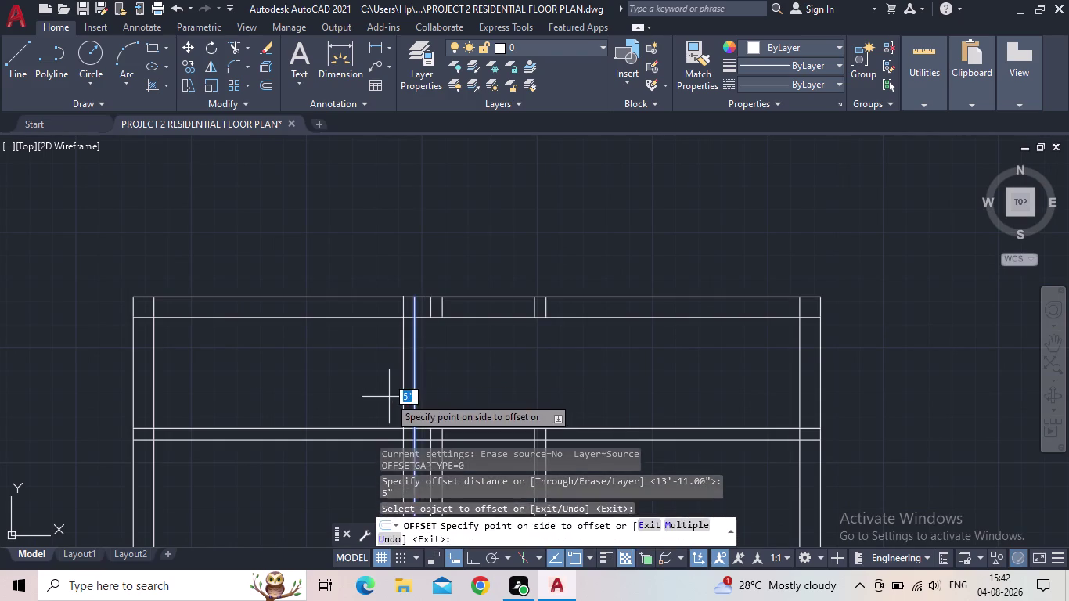
click(389, 397)
key(Escape)
key(t)
key(r)
key(space)
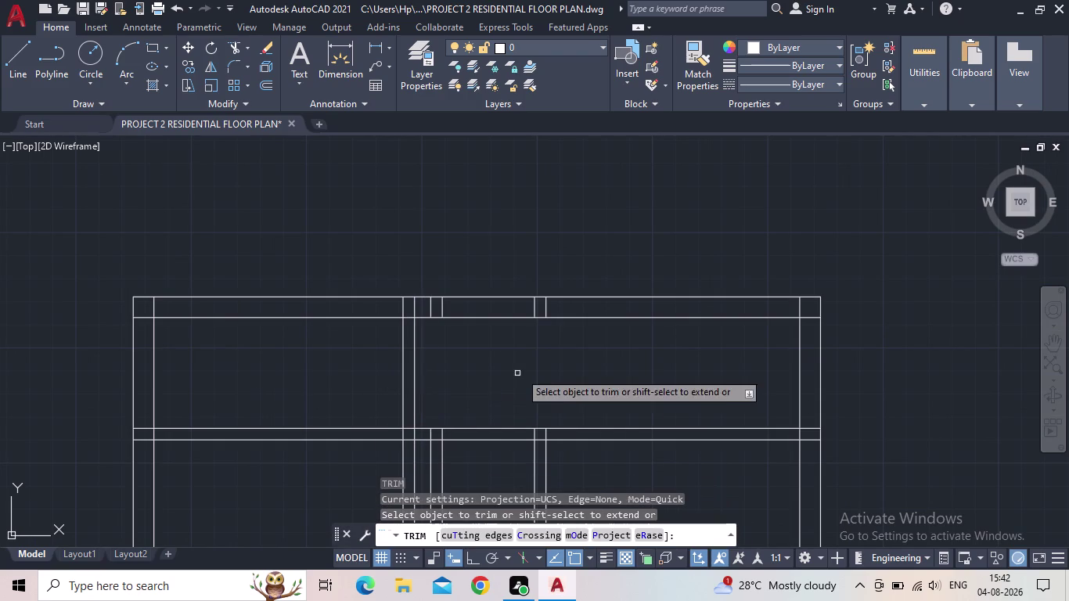
Fence-trim the wall line ends at the opening.
scroll(up, 3)
drag(572, 286, 519, 293)
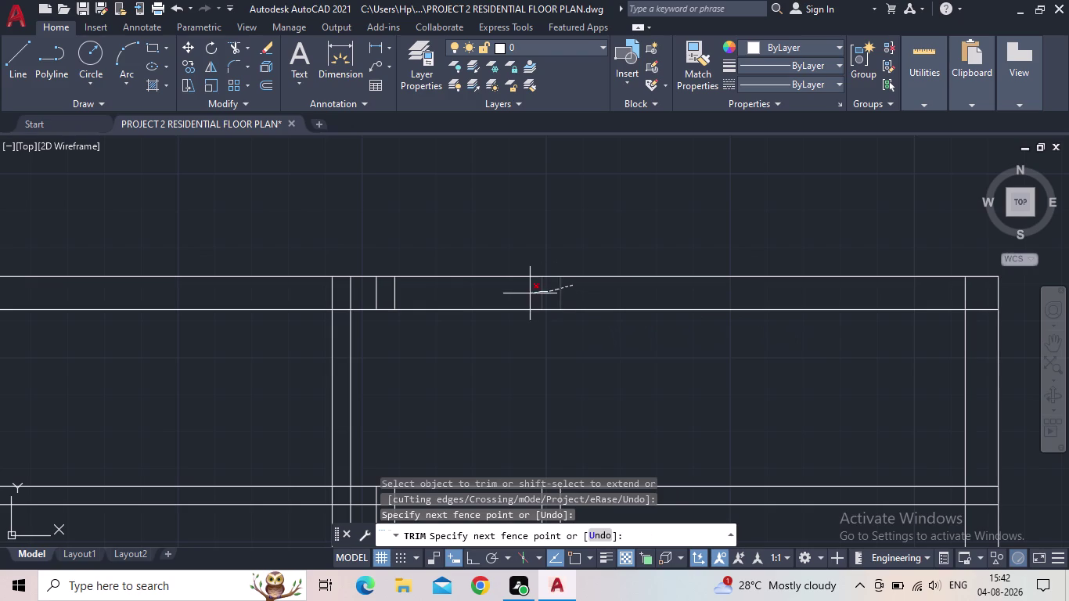
drag(519, 294, 370, 293)
scroll(down, 3)
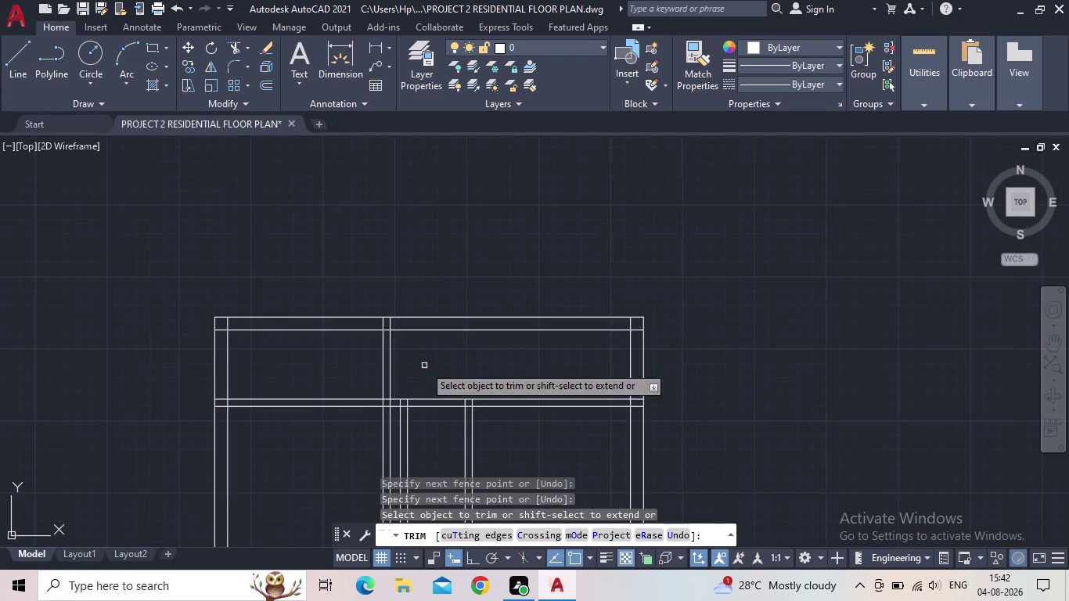
middle_drag(425, 365, 448, 289)
scroll(up, 3)
middle_drag(443, 385, 491, 349)
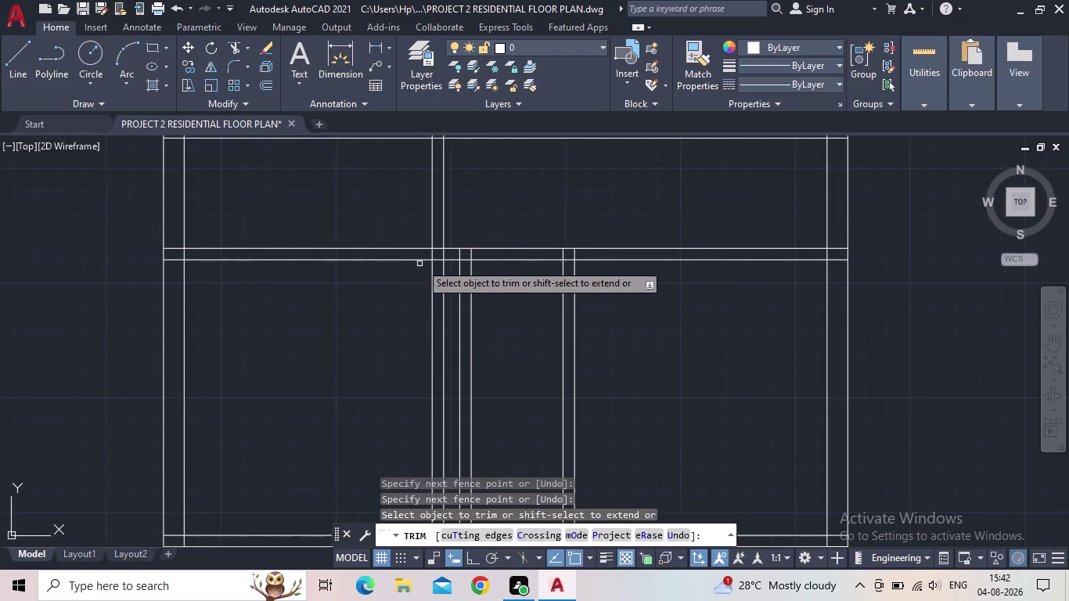
scroll(up, 3)
scroll(up, 3)
drag(458, 249, 389, 254)
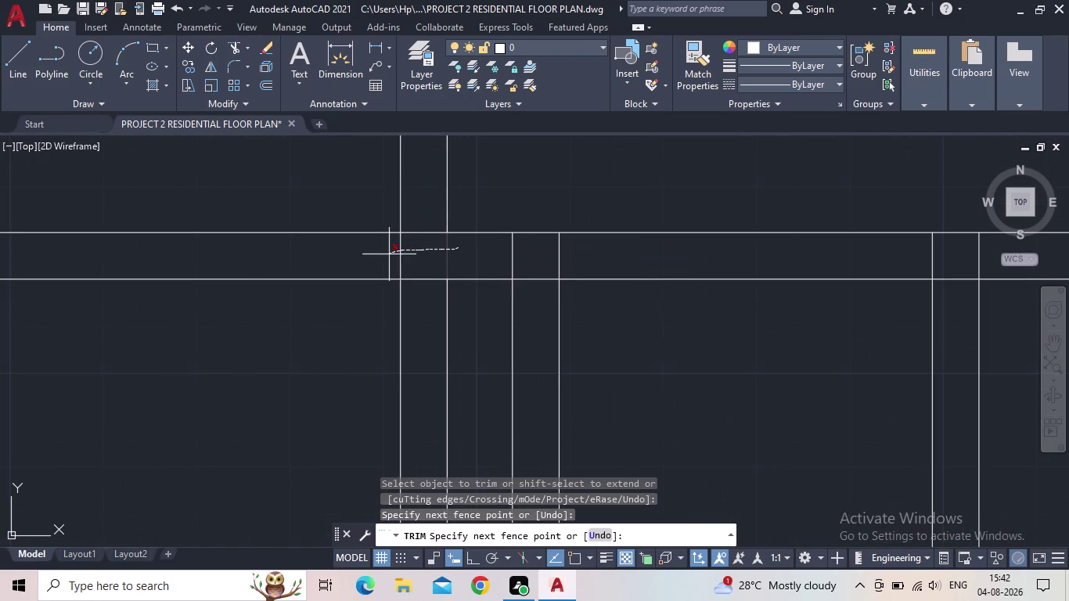
drag(389, 255, 388, 255)
scroll(down, 3)
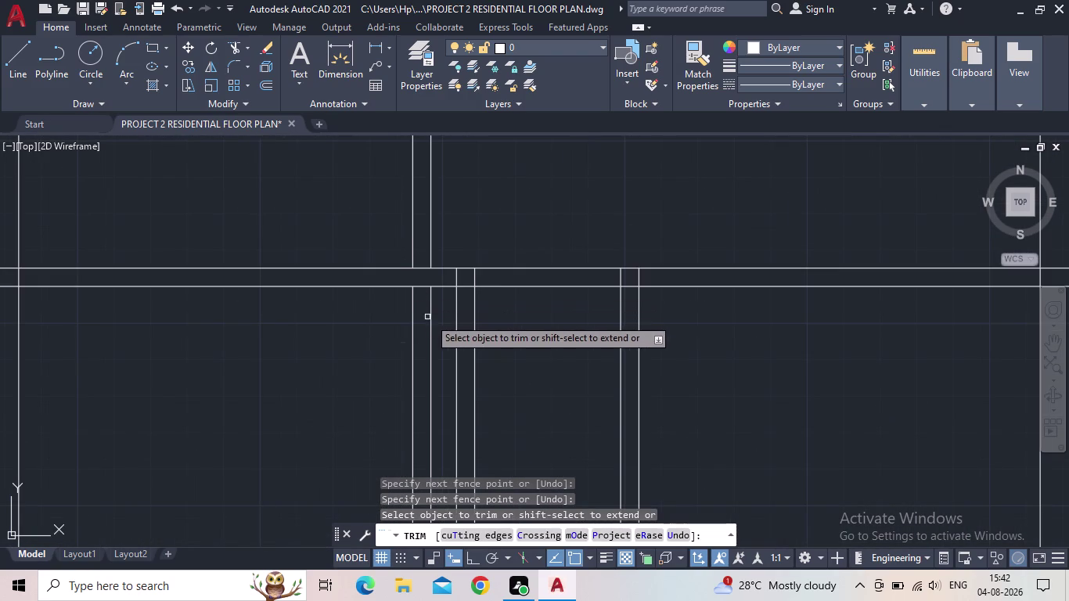
key(Escape)
Delete the two leftover vertical wall lines and center the whole plan.
drag(444, 325, 431, 325)
click(401, 325)
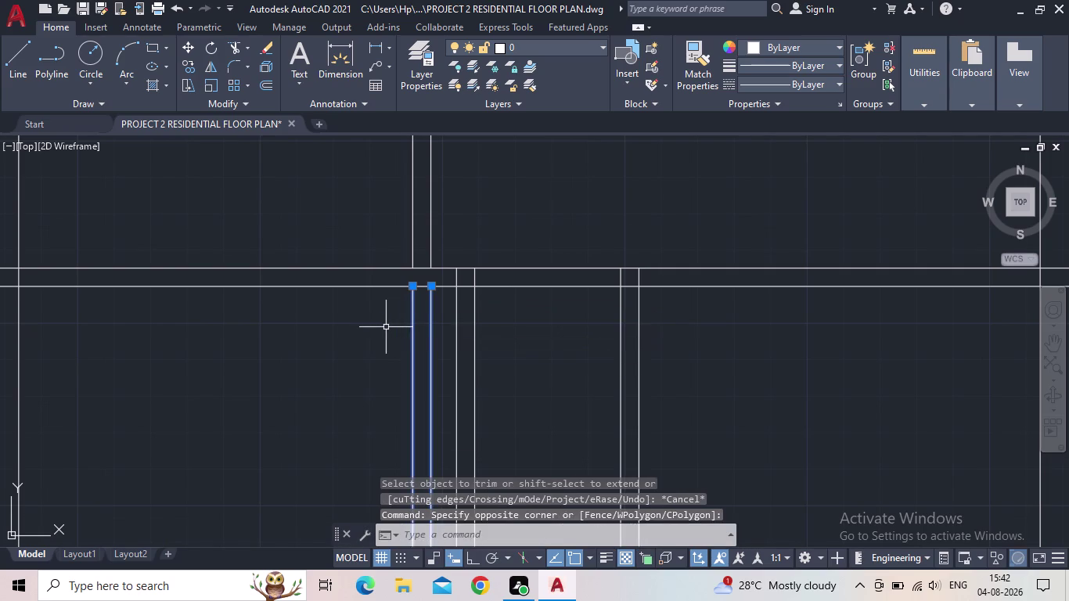
key(Delete)
scroll(down, 3)
middle_drag(437, 316, 483, 226)
scroll(down, 3)
middle_drag(522, 316, 540, 222)
middle_drag(505, 157, 496, 250)
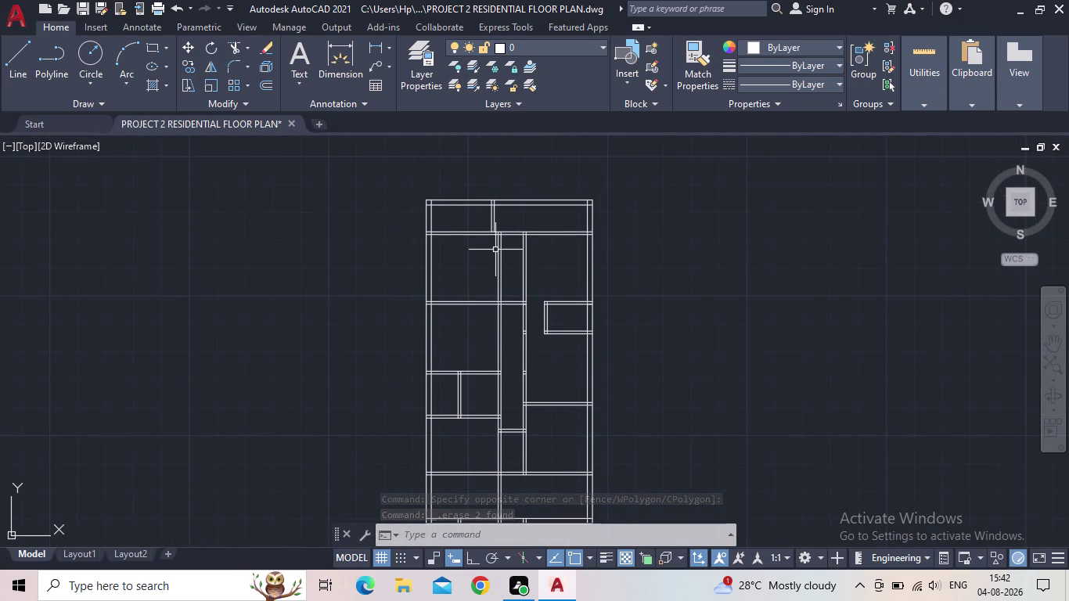
scroll(up, 3)
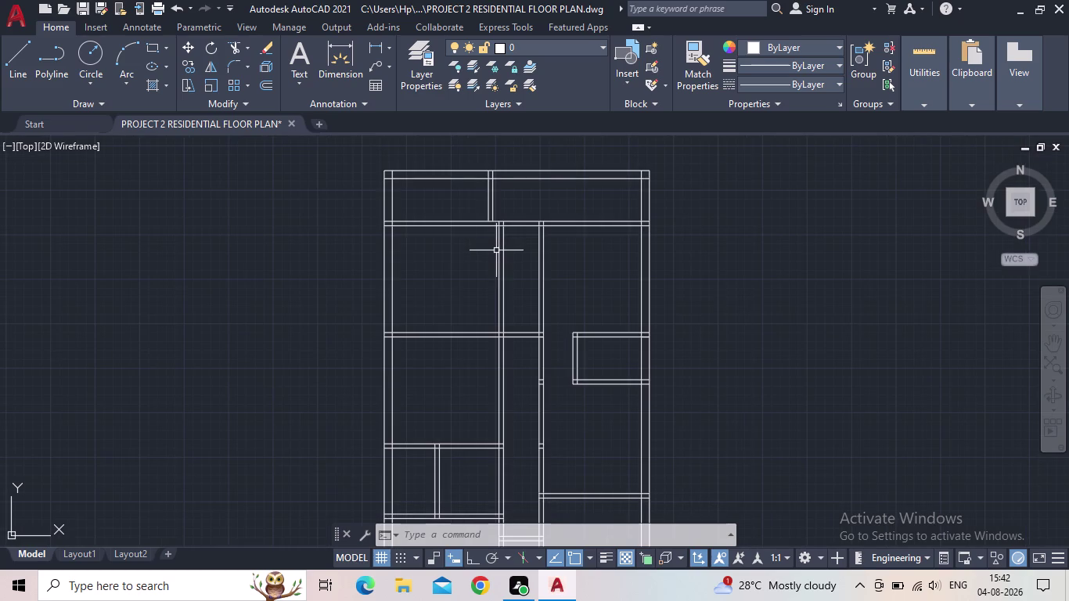
scroll(up, 3)
middle_click(524, 263)
scroll(down, 3)
scroll(down, 3)
middle_drag(520, 254, 522, 233)
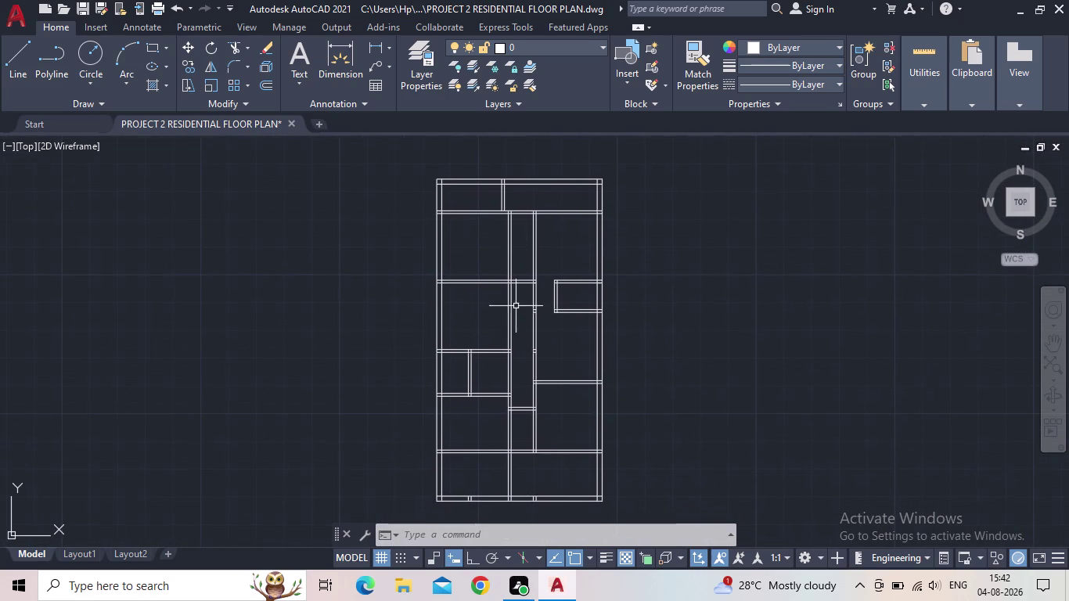
Start TR and fence across the wall lines at the corridor junction.
key(t)
key(r)
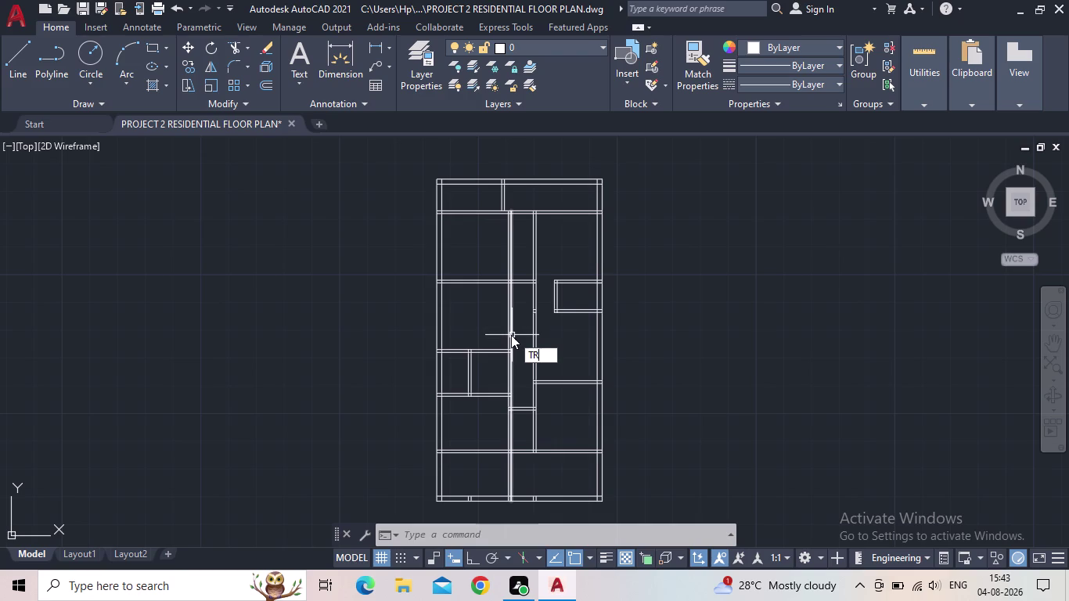
key(space)
middle_drag(507, 327, 521, 267)
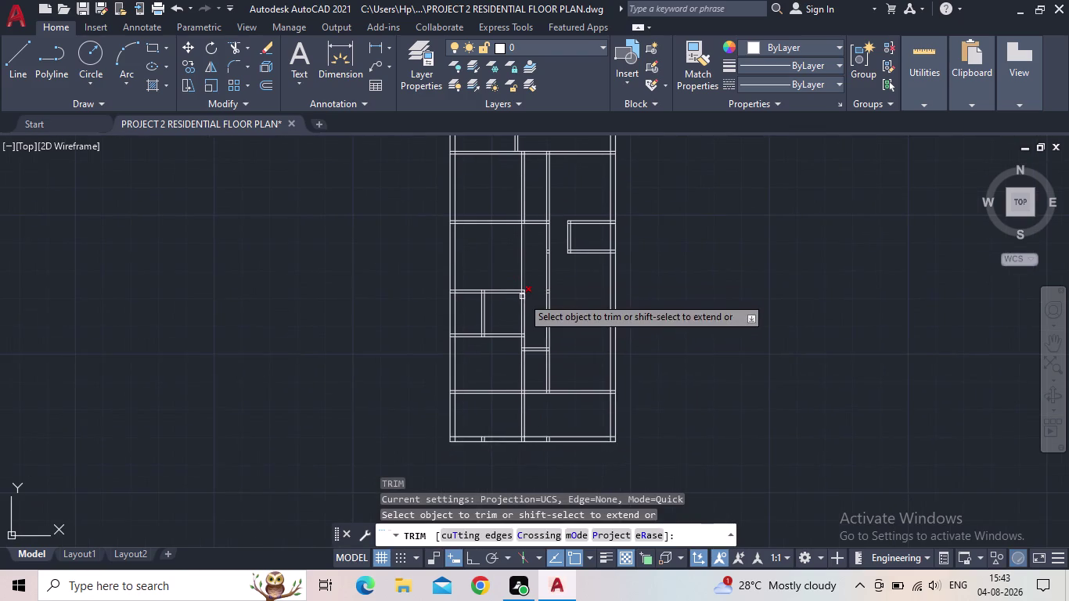
scroll(up, 3)
scroll(up, 3)
drag(530, 276, 514, 278)
click(504, 278)
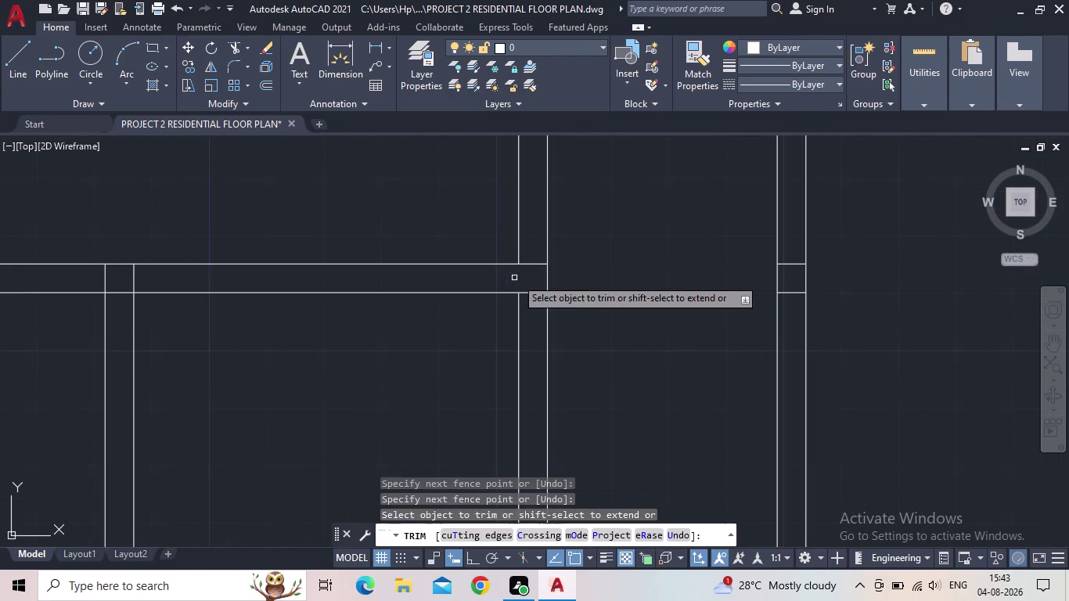
Fence-trim the remaining junction wall lines, then return to the full plan.
middle_drag(533, 238, 531, 281)
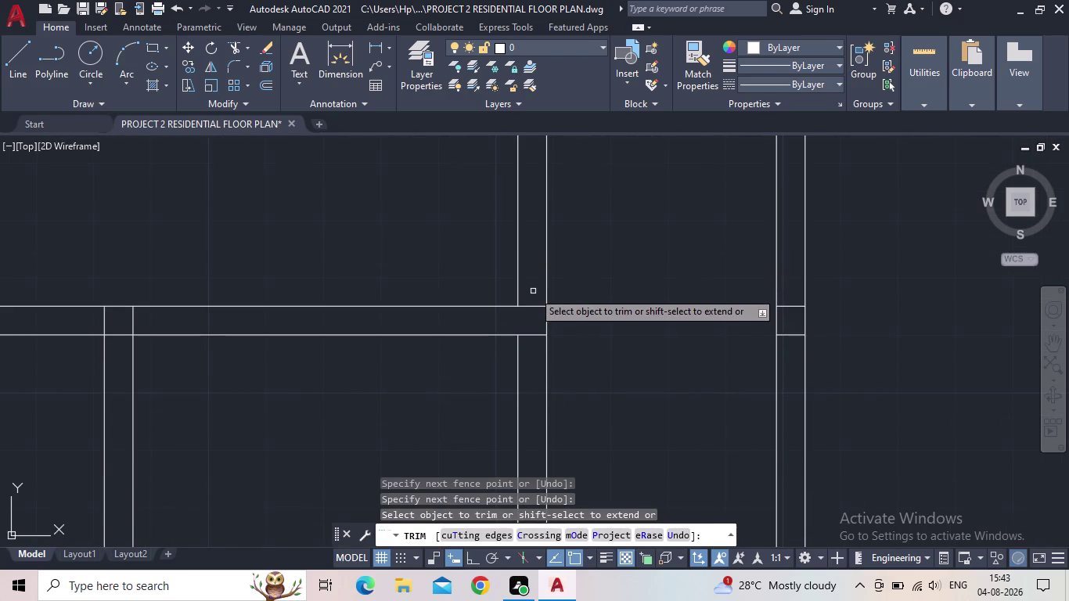
scroll(down, 3)
drag(553, 284, 509, 284)
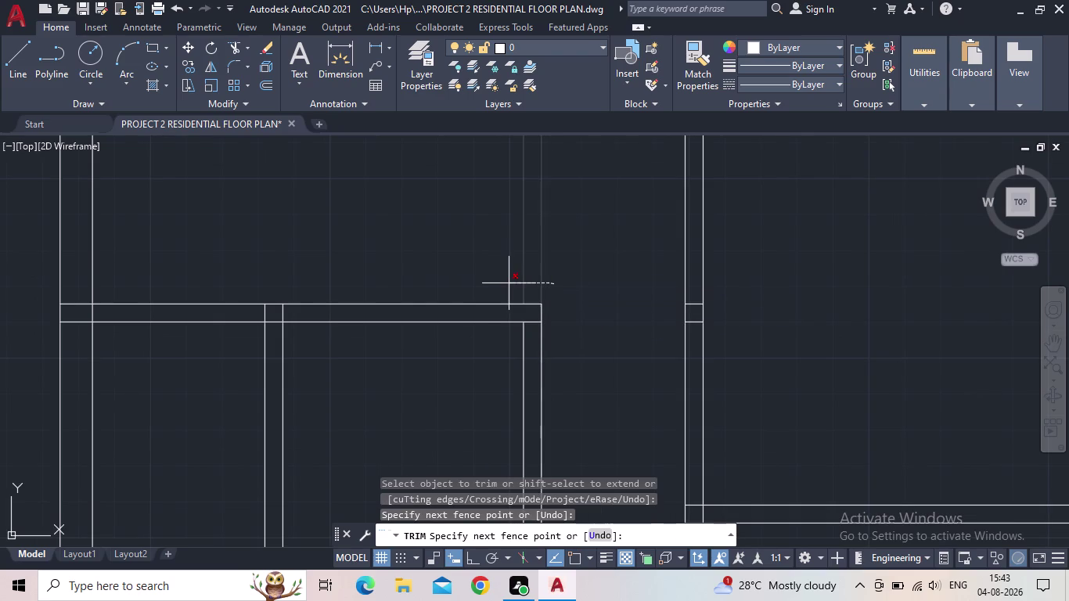
drag(510, 283, 503, 284)
drag(503, 284, 569, 277)
key(Escape)
scroll(down, 3)
middle_drag(518, 282, 509, 354)
scroll(down, 3)
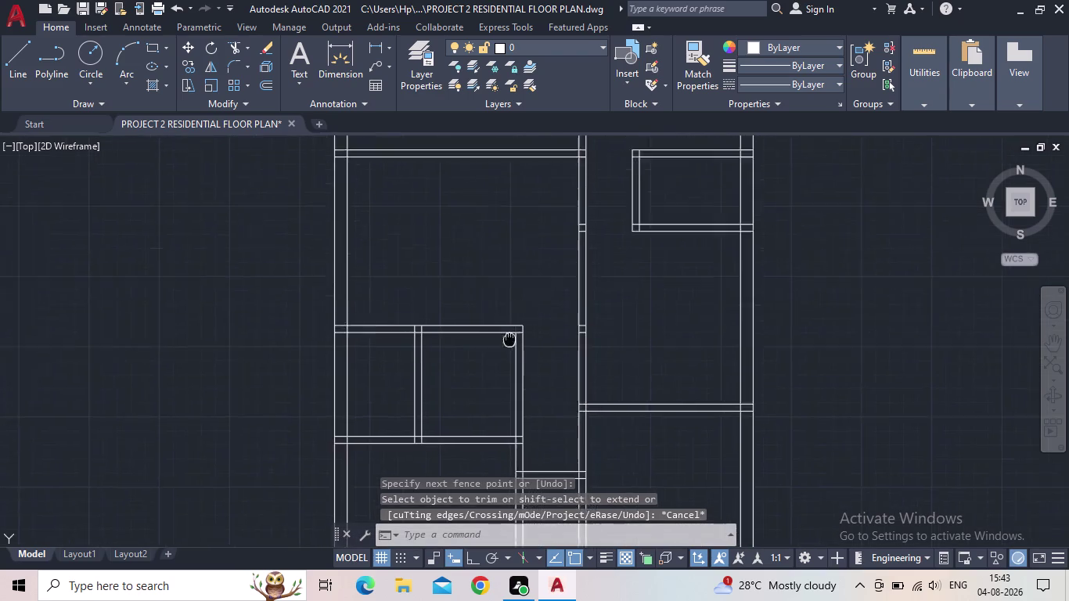
middle_drag(509, 354, 509, 357)
scroll(down, 3)
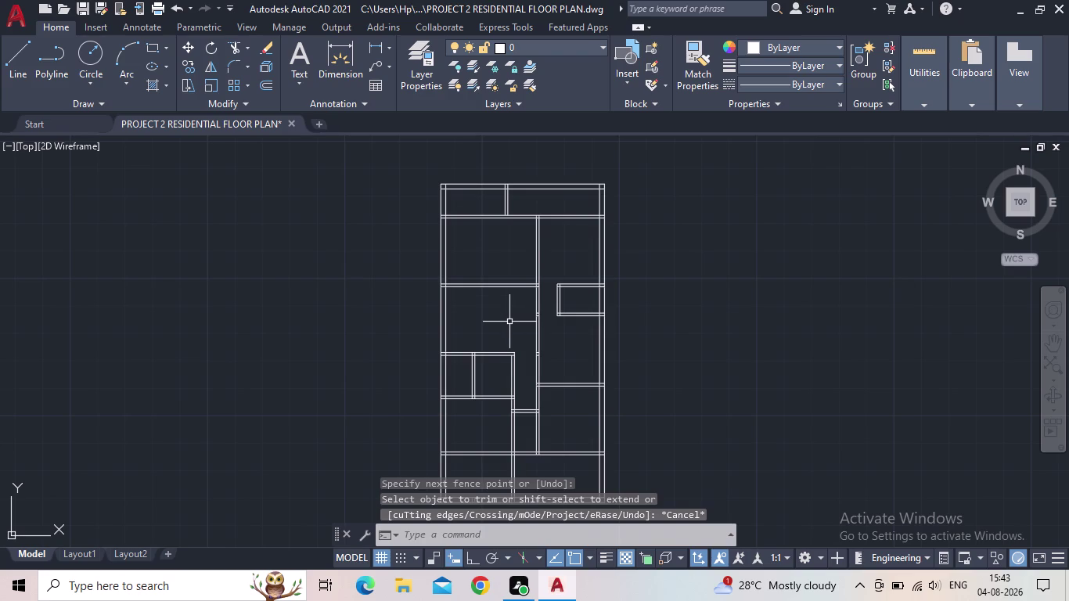
text(L)
key(space)
Draw a capping line between the open wall line endpoints beside the corridor.
scroll(up, 3)
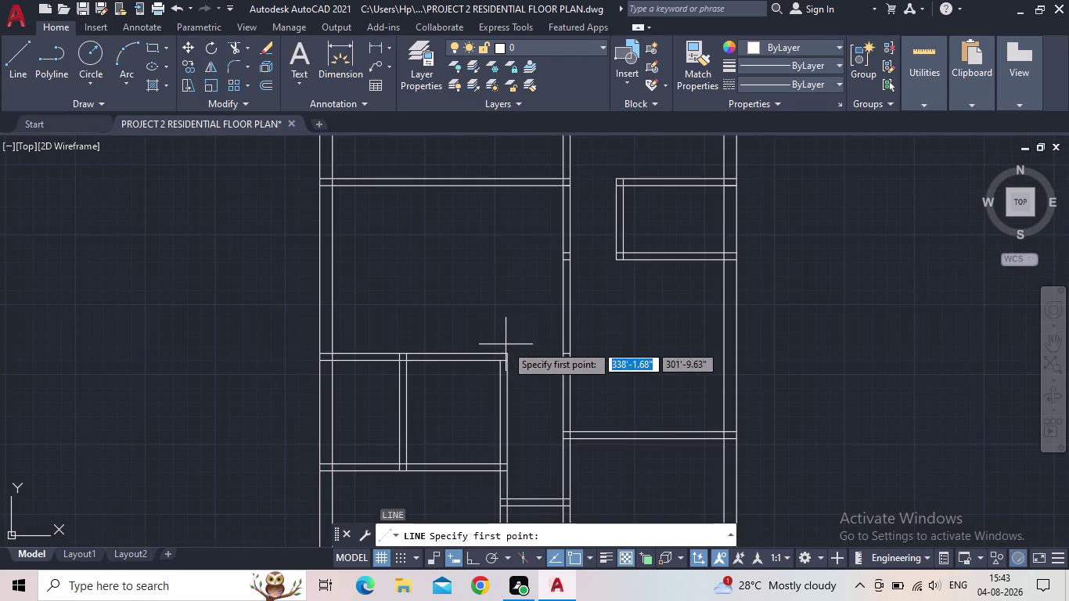
scroll(up, 3)
scroll(up, 3)
click(497, 373)
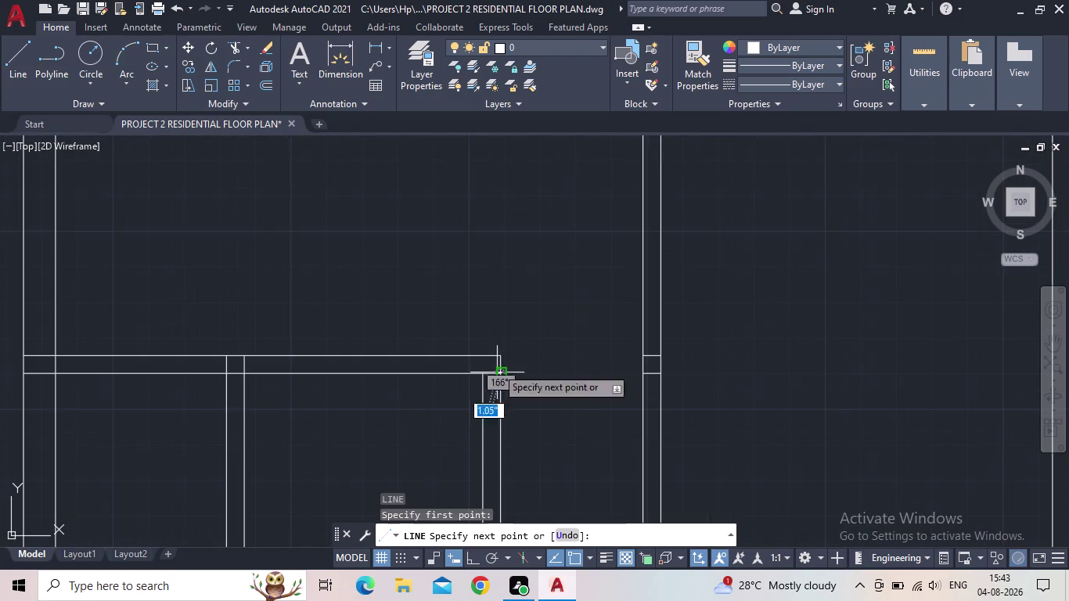
scroll(up, 3)
middle_drag(505, 245, 514, 352)
click(471, 556)
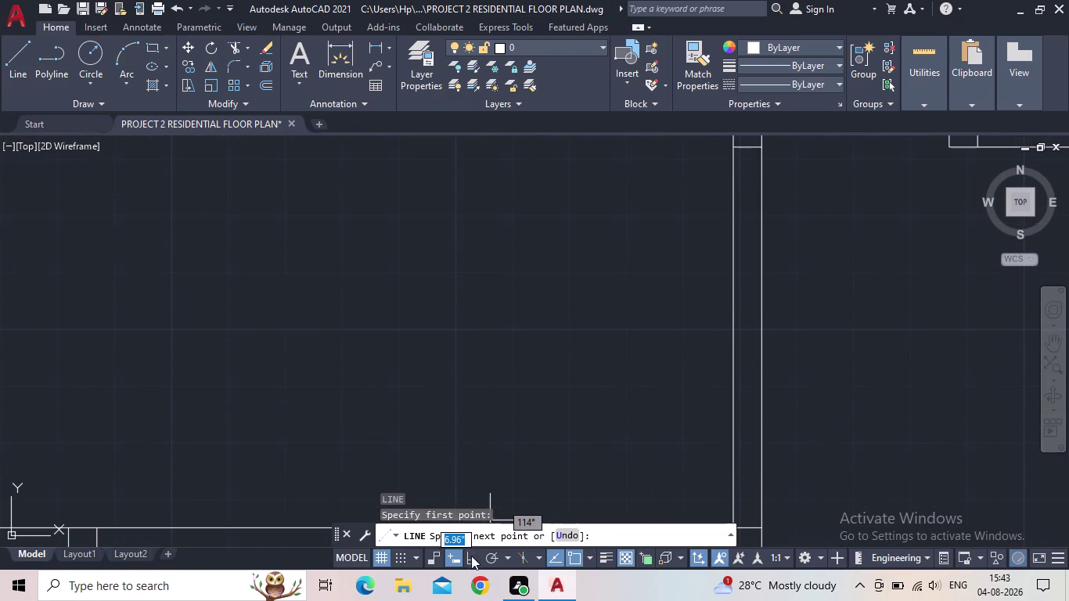
middle_drag(491, 235, 499, 259)
scroll(down, 3)
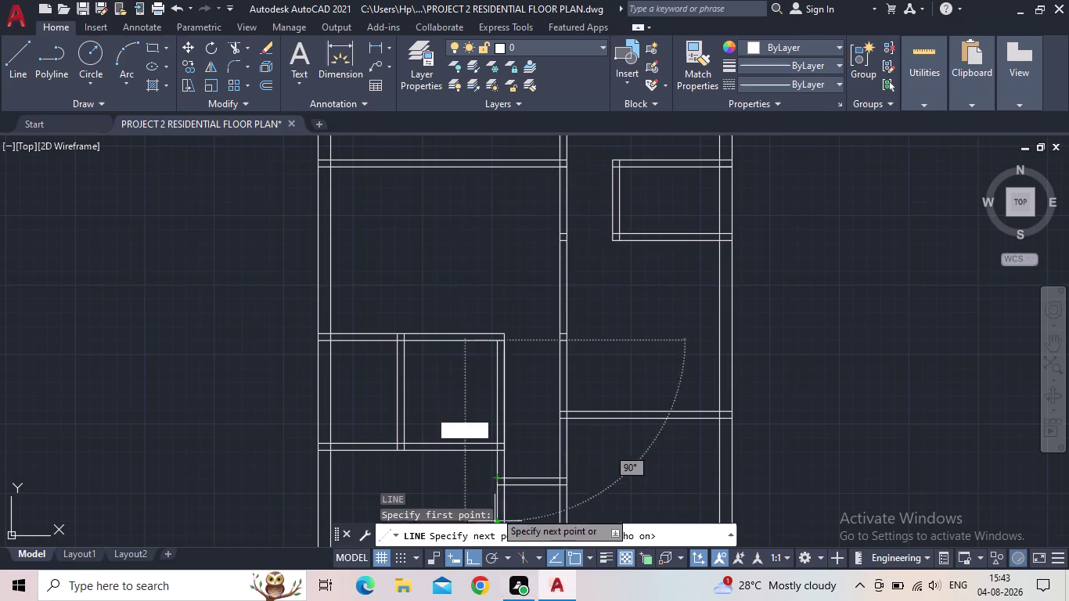
click(502, 157)
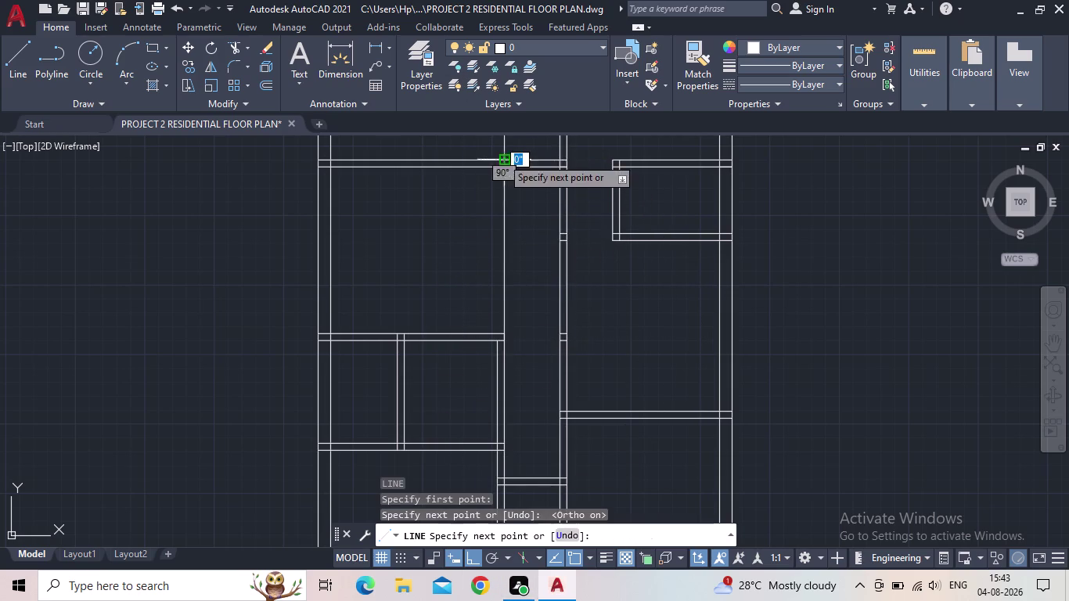
key(Escape)
Try extending the wall line to its boundary with EXTEND fences, then cancel.
scroll(up, 3)
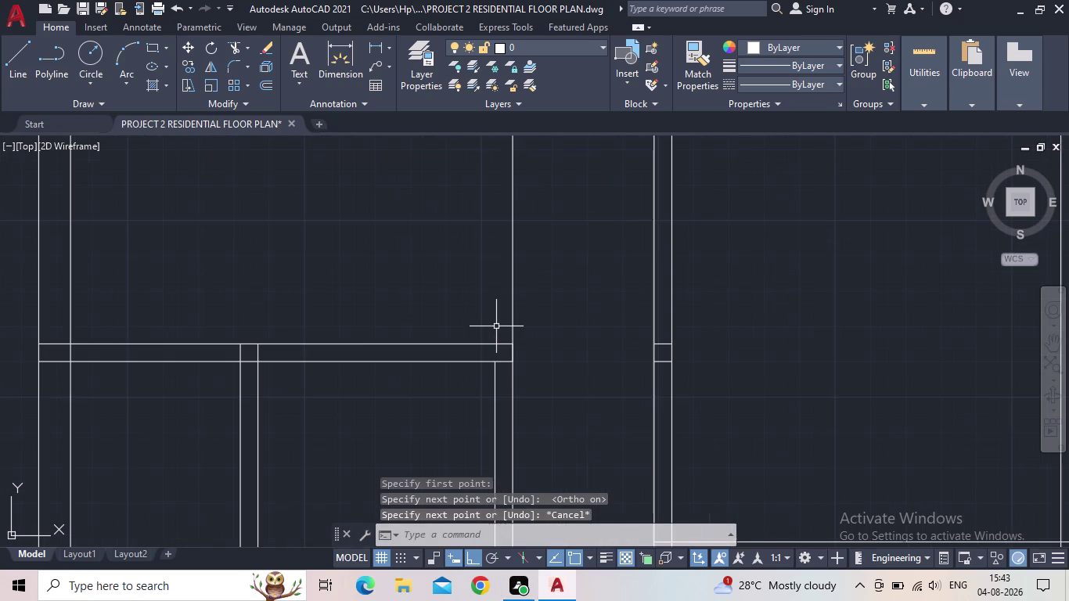
text(EX)
key(space)
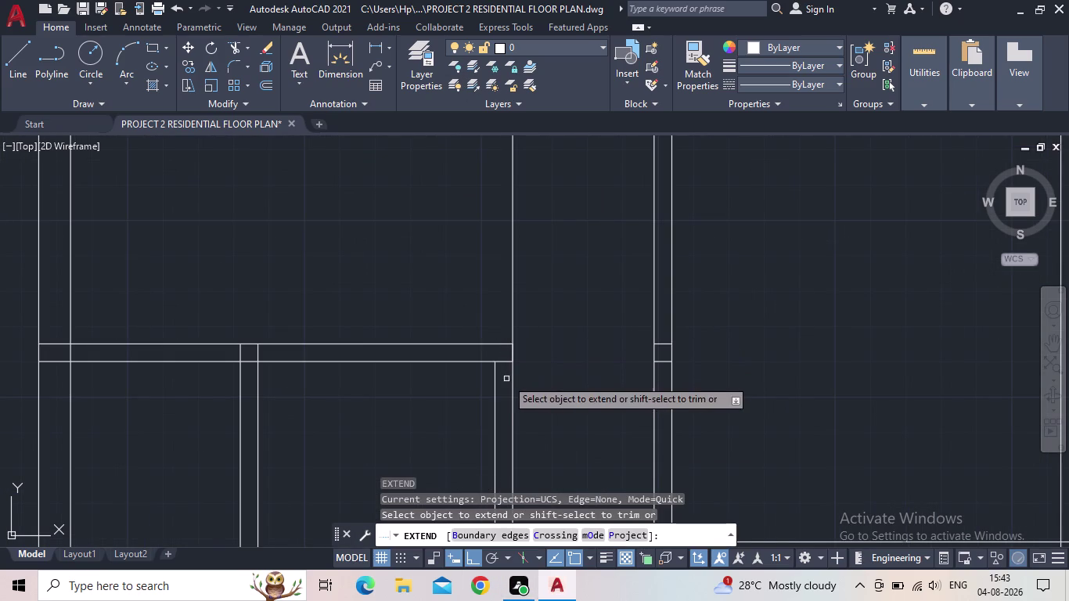
drag(505, 380, 481, 382)
drag(505, 388, 467, 399)
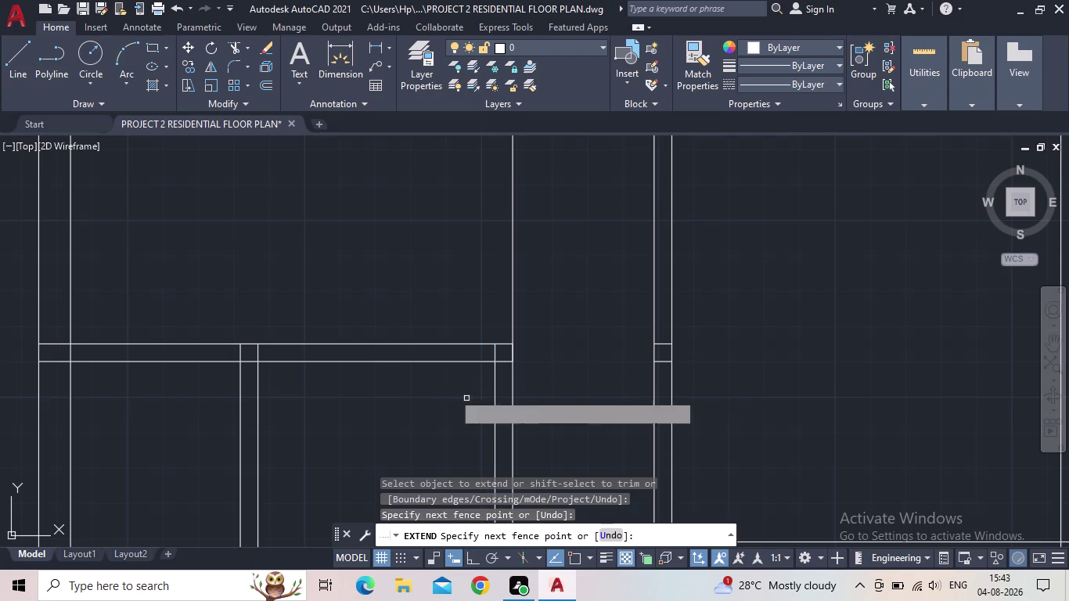
drag(502, 374, 473, 382)
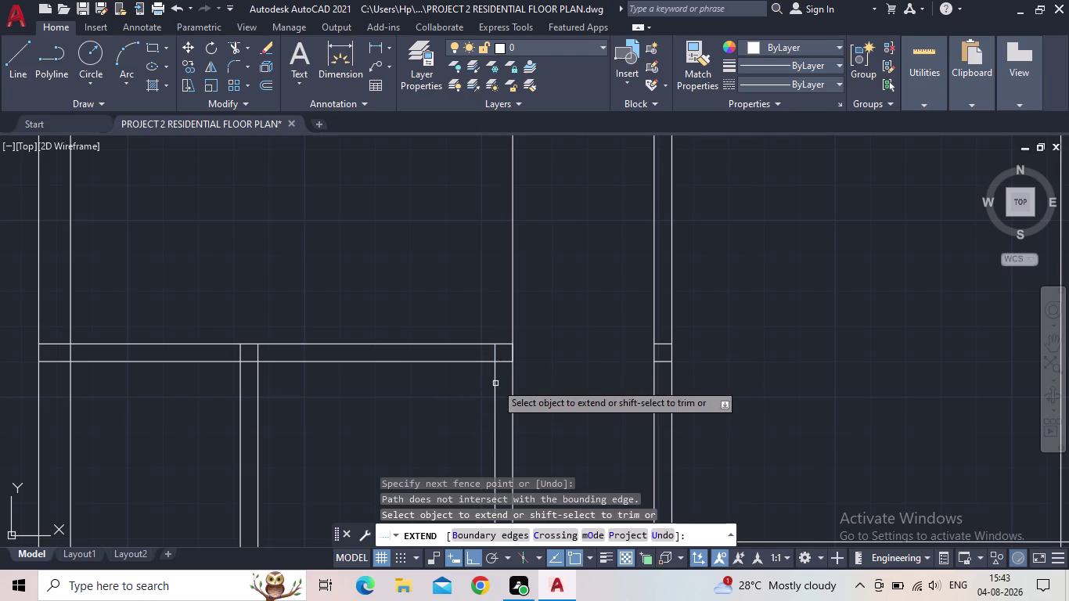
key(Escape)
Draw a second capping line across the wall end with LINE.
key(k)
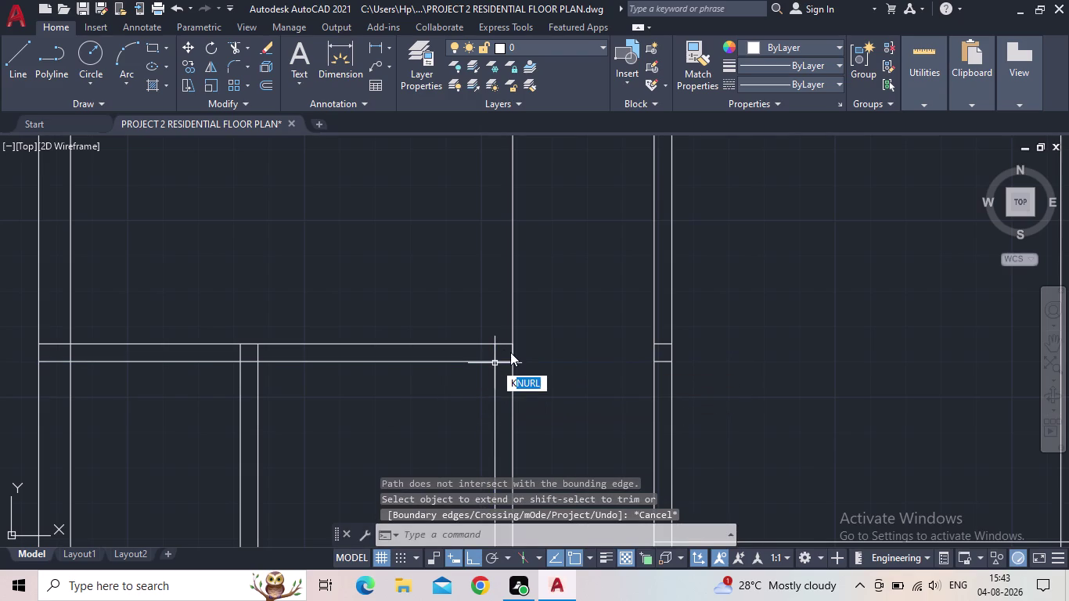
key(BackSpace)
key(l)
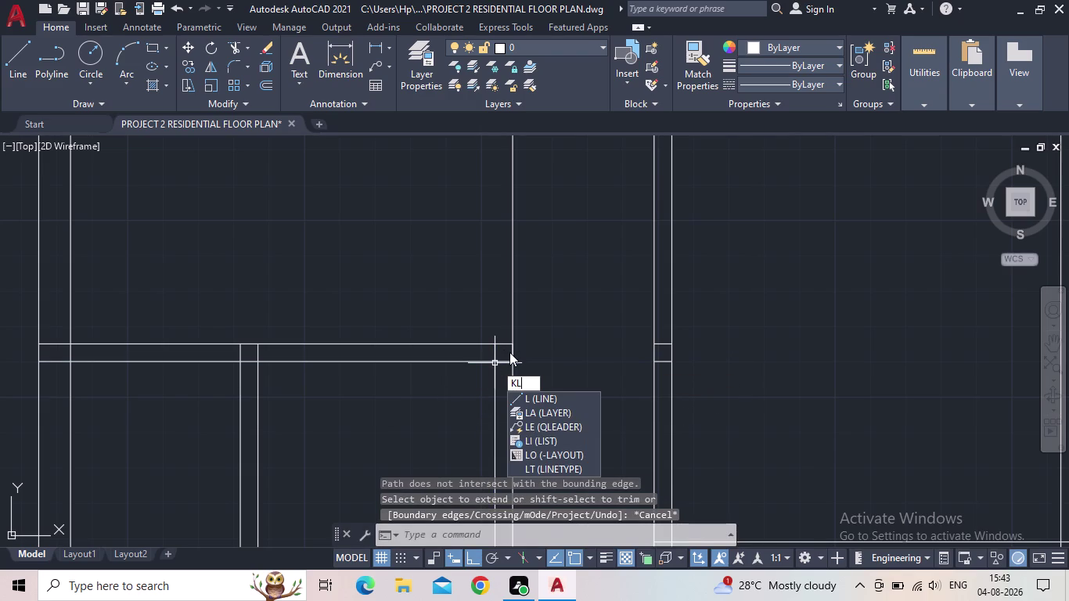
key(BackSpace)
key(BackSpace)
key(l)
key(Return)
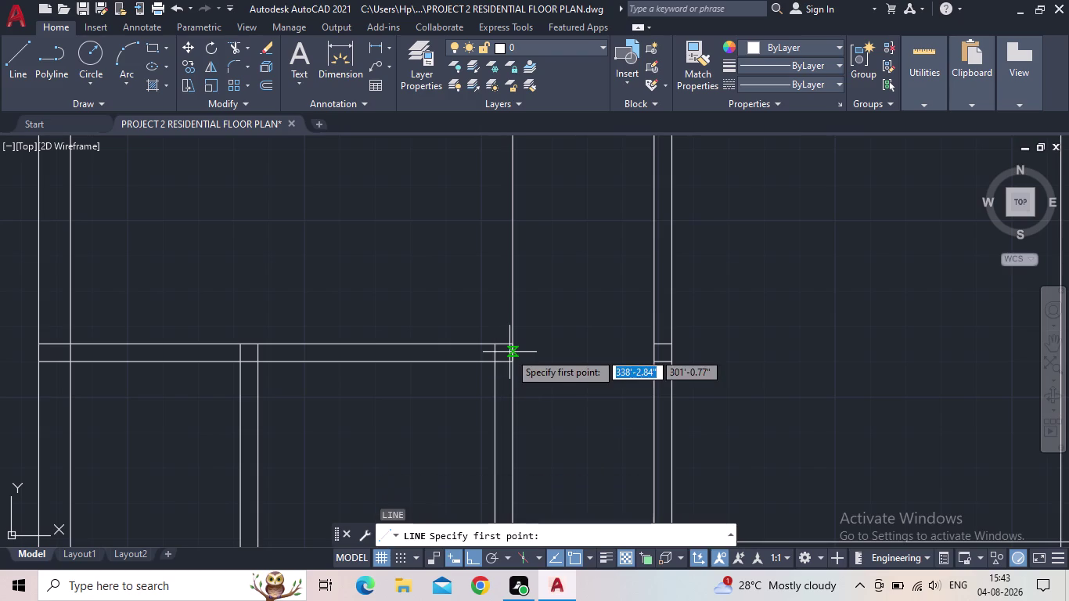
click(495, 342)
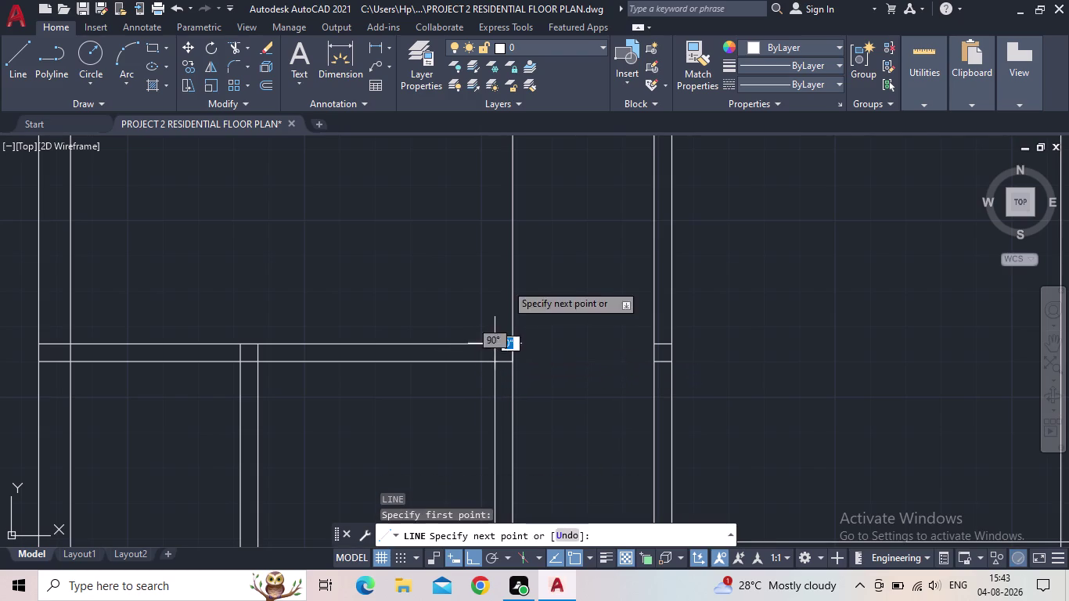
middle_drag(494, 257, 441, 423)
scroll(down, 3)
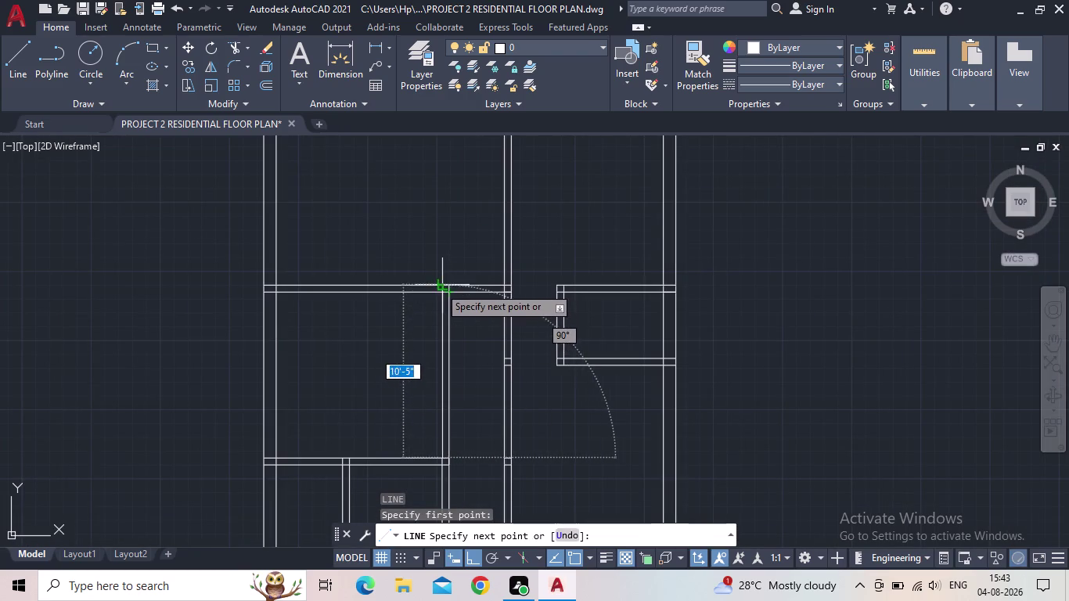
scroll(up, 3)
scroll(up, 3)
click(448, 285)
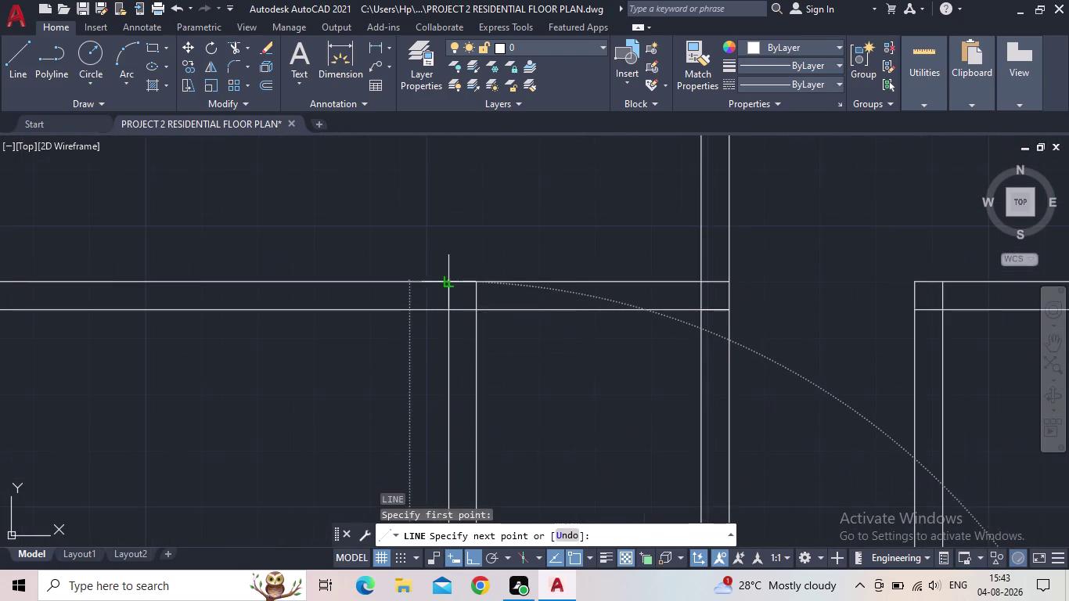
key(Escape)
Pan down the floor plan to the lower rooms.
scroll(down, 3)
middle_drag(500, 381, 494, 256)
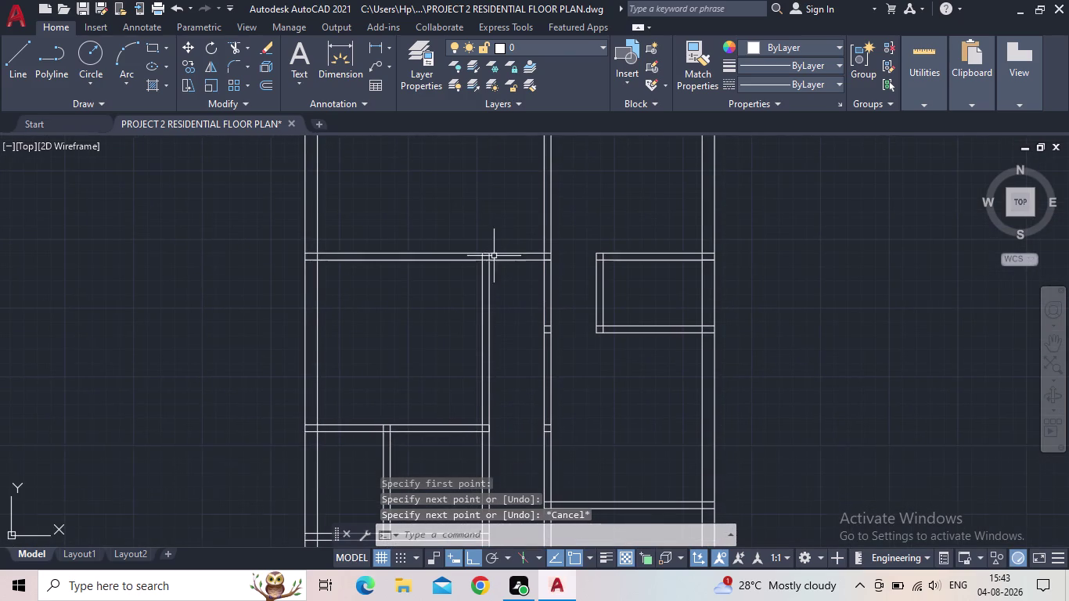
scroll(down, 3)
middle_drag(540, 221, 532, 216)
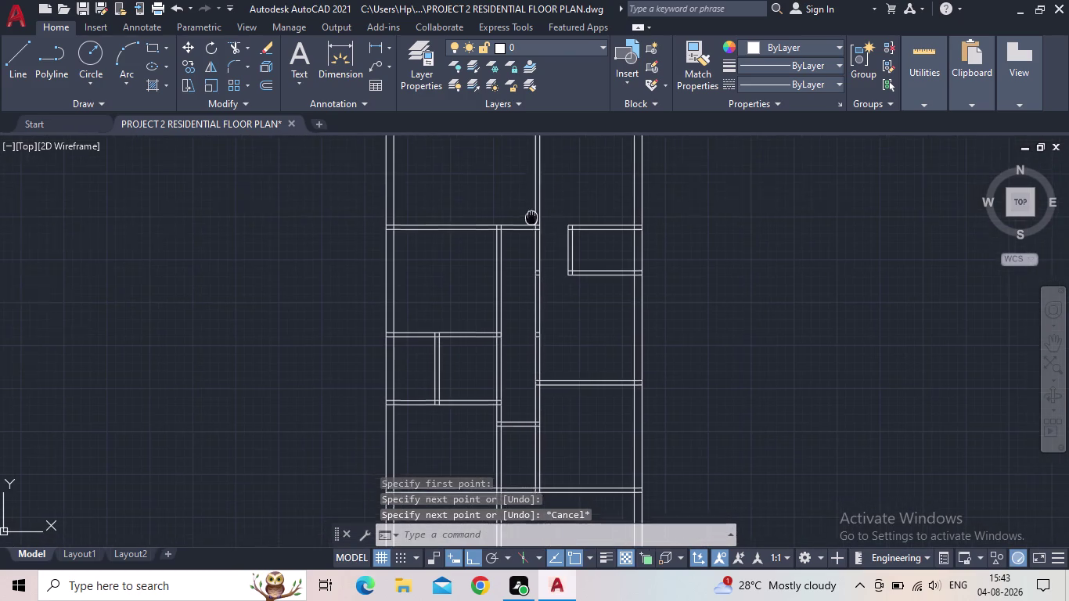
middle_drag(532, 216, 525, 173)
middle_drag(507, 290, 528, 139)
middle_drag(525, 163, 523, 231)
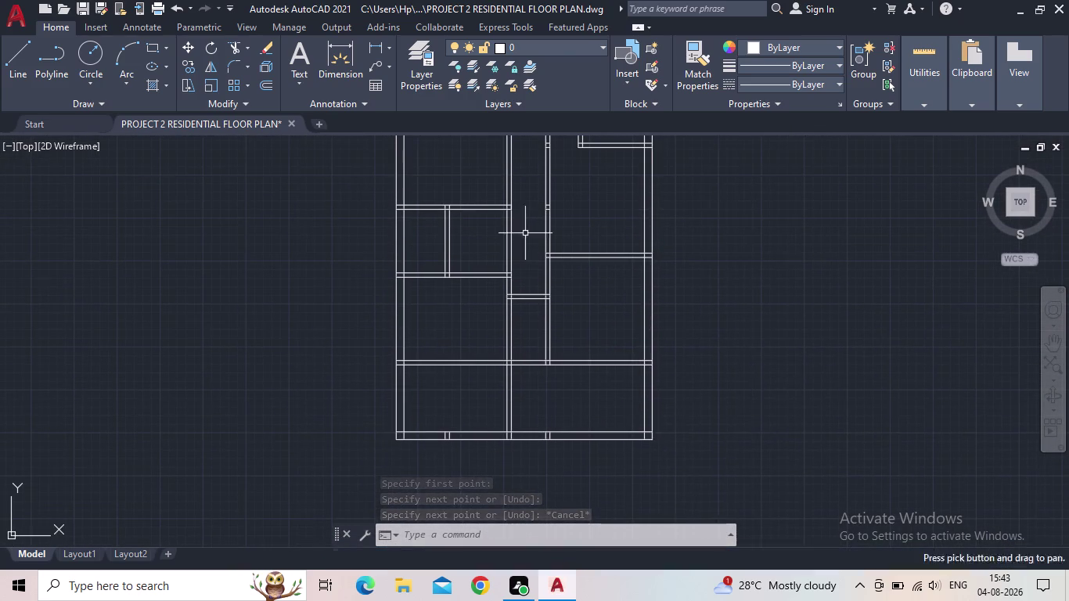
scroll(up, 3)
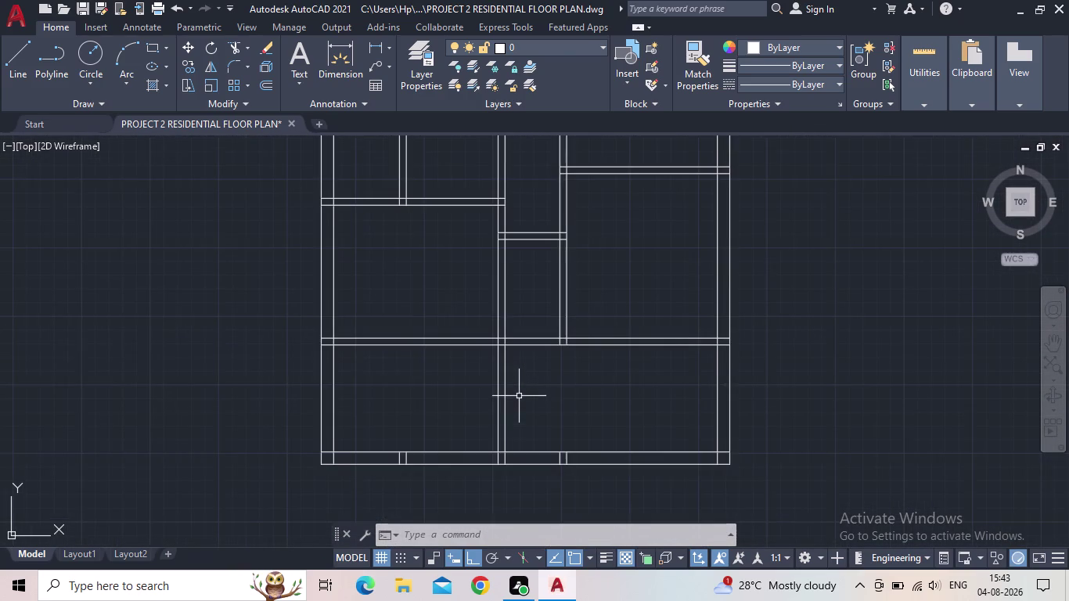
middle_drag(527, 392, 539, 359)
scroll(up, 3)
Trim wall lines crossed by fences at the start of the central passage.
text(TR)
key(space)
drag(548, 376, 438, 374)
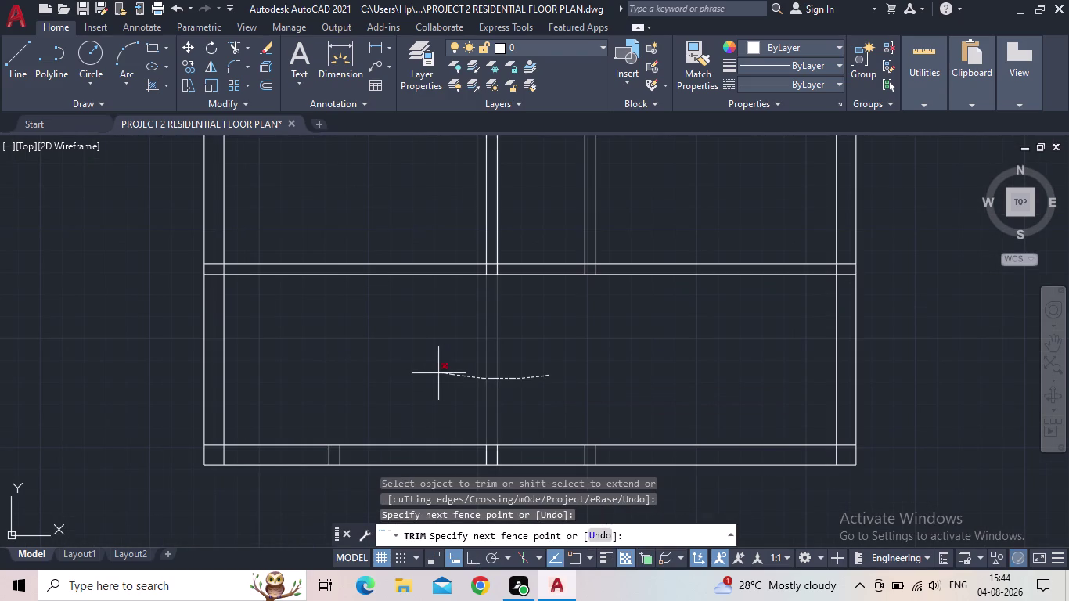
drag(438, 373, 438, 374)
scroll(down, 3)
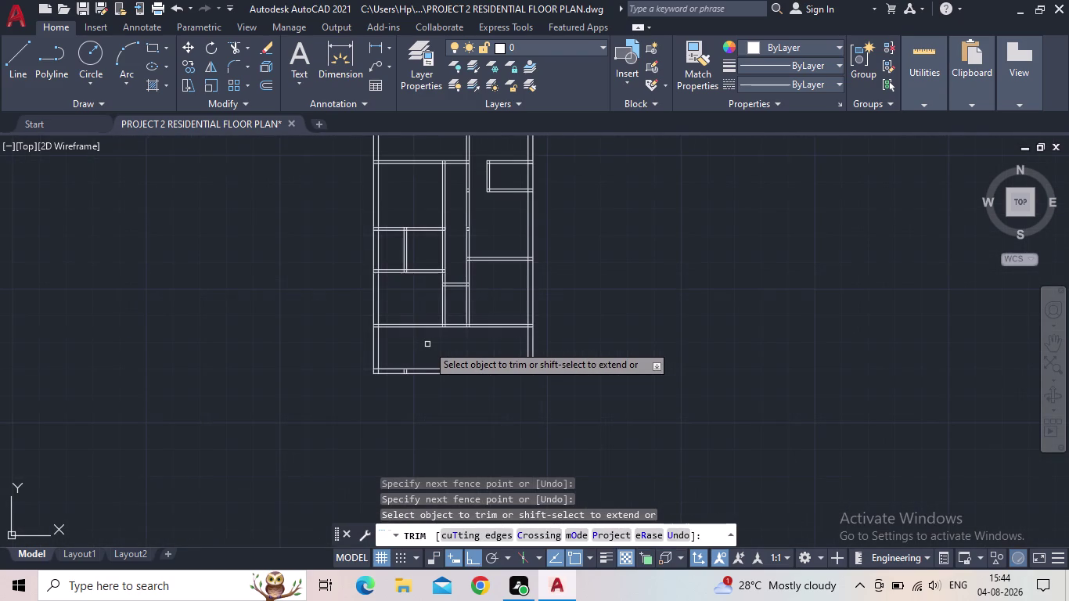
drag(416, 348, 403, 311)
middle_drag(412, 334, 392, 345)
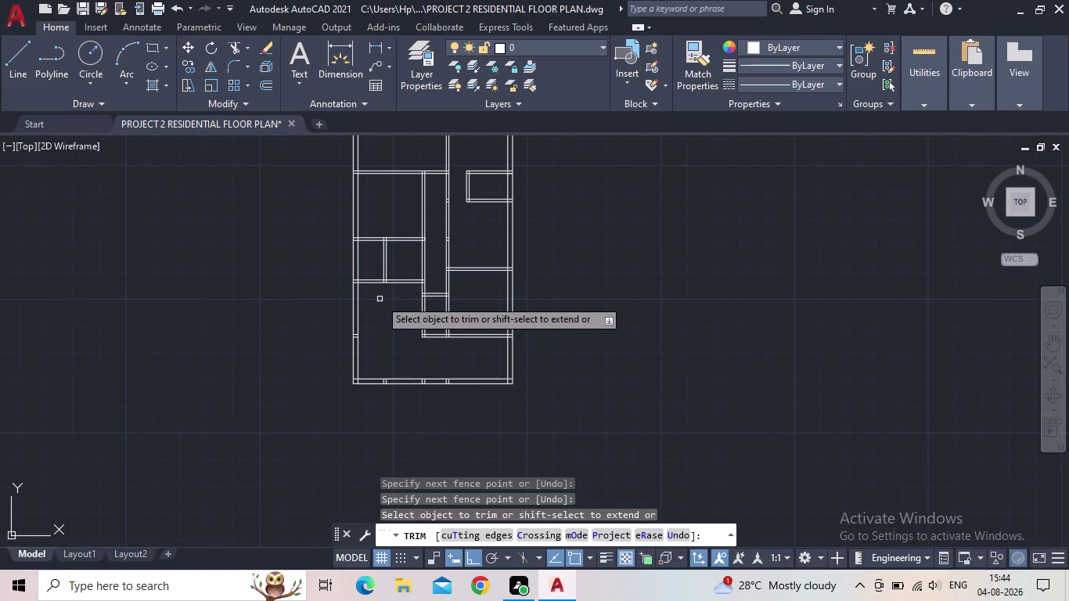
middle_drag(380, 301, 405, 361)
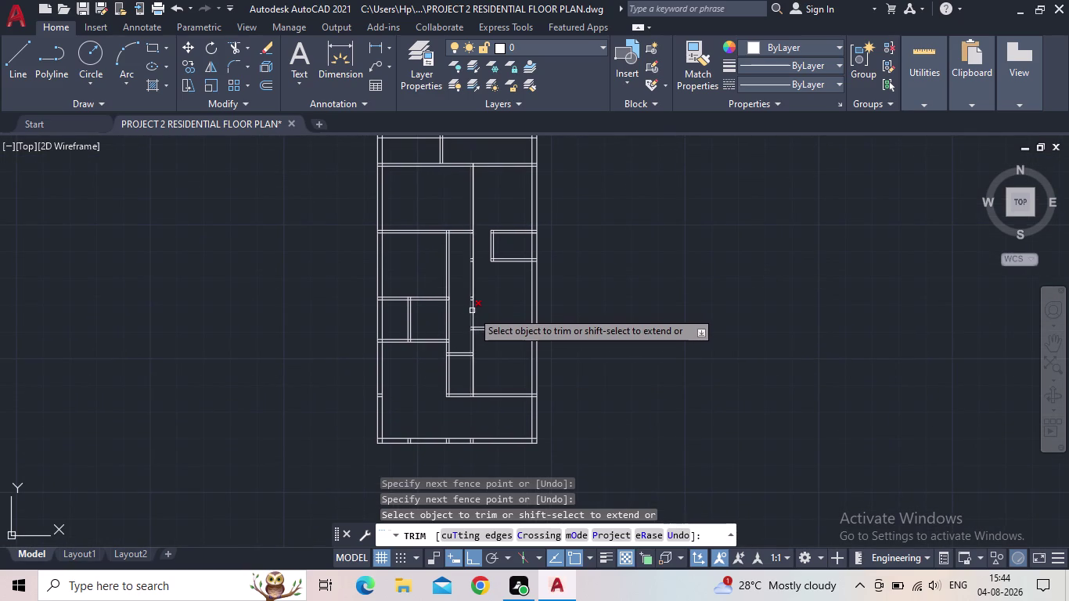
Trim remaining passage wall pieces near the small room, then select the leftover pieces.
drag(477, 315, 471, 316)
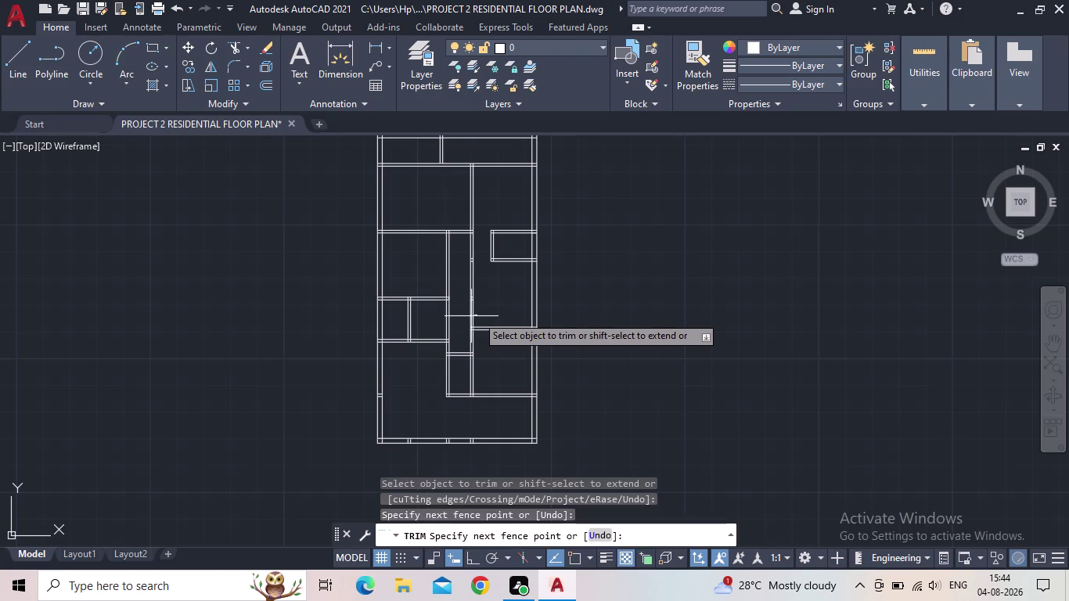
drag(471, 316, 467, 317)
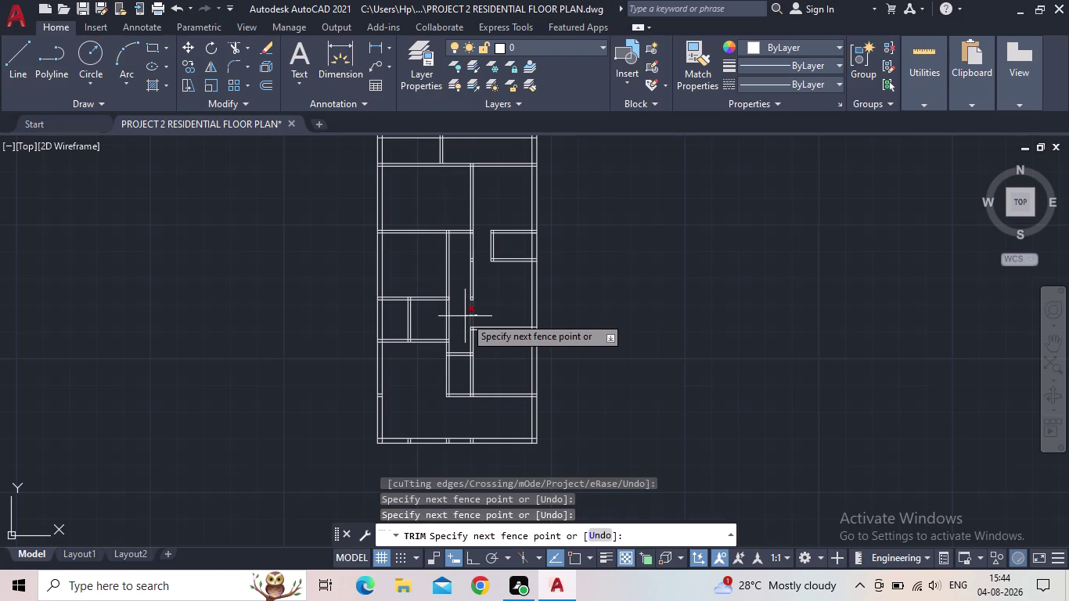
click(471, 291)
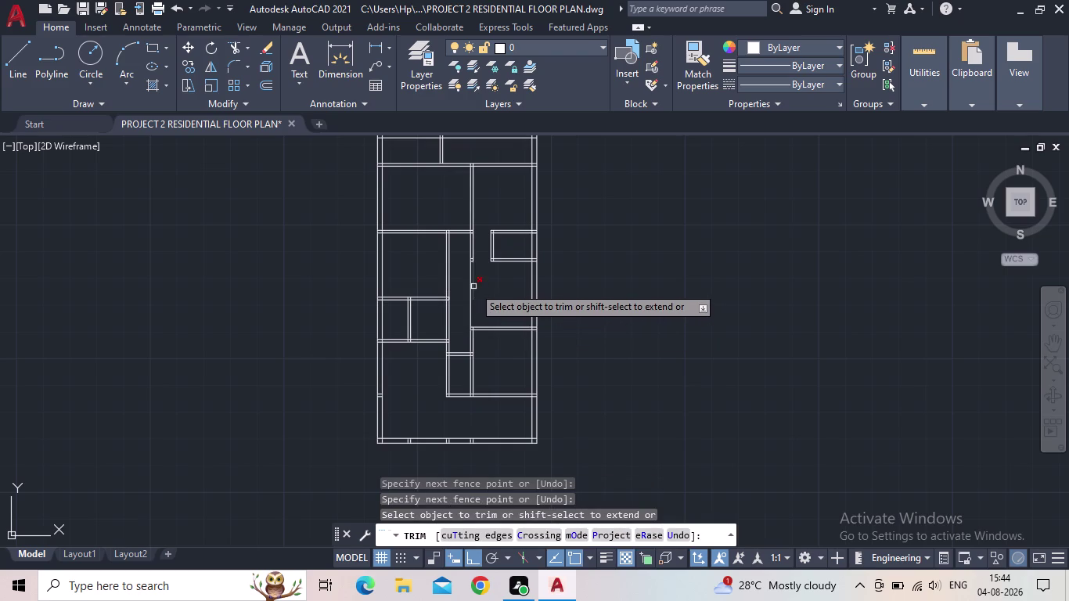
drag(479, 288, 466, 279)
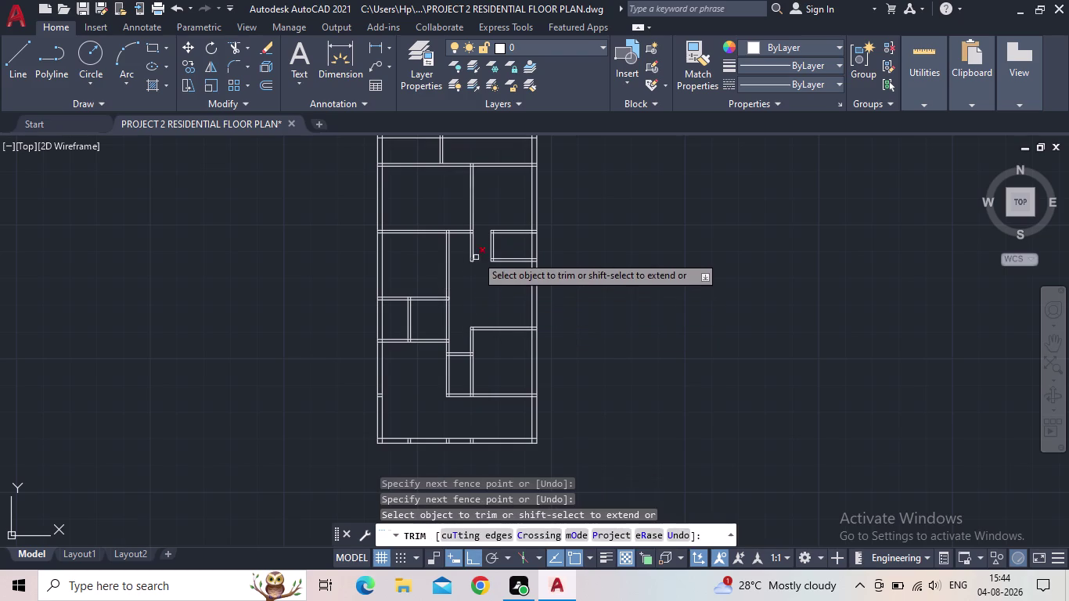
click(475, 251)
drag(469, 249, 486, 249)
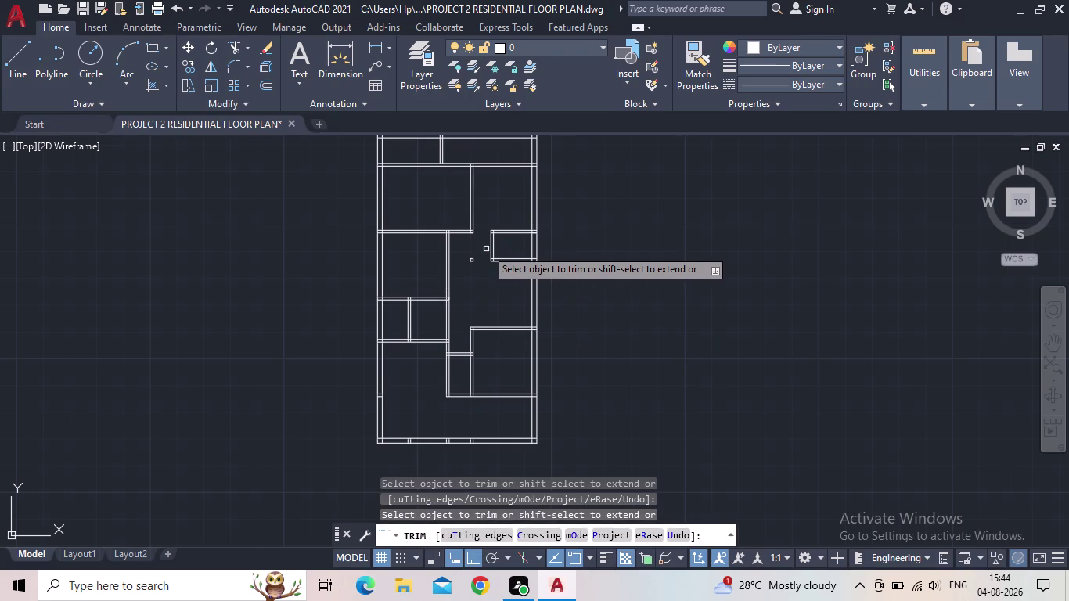
drag(486, 249, 484, 250)
scroll(up, 3)
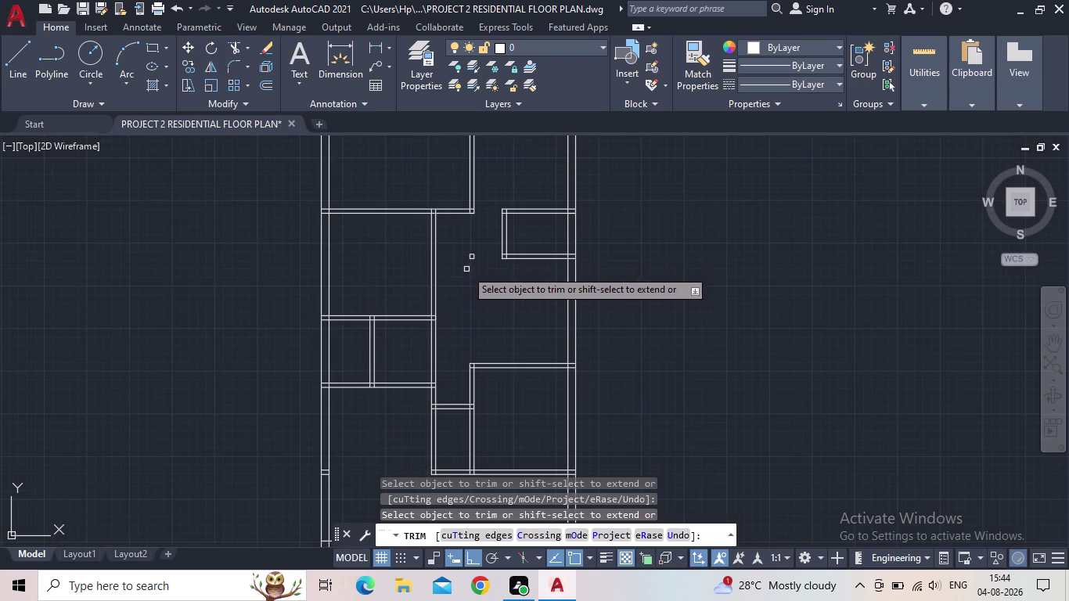
key(Escape)
click(480, 274)
click(465, 247)
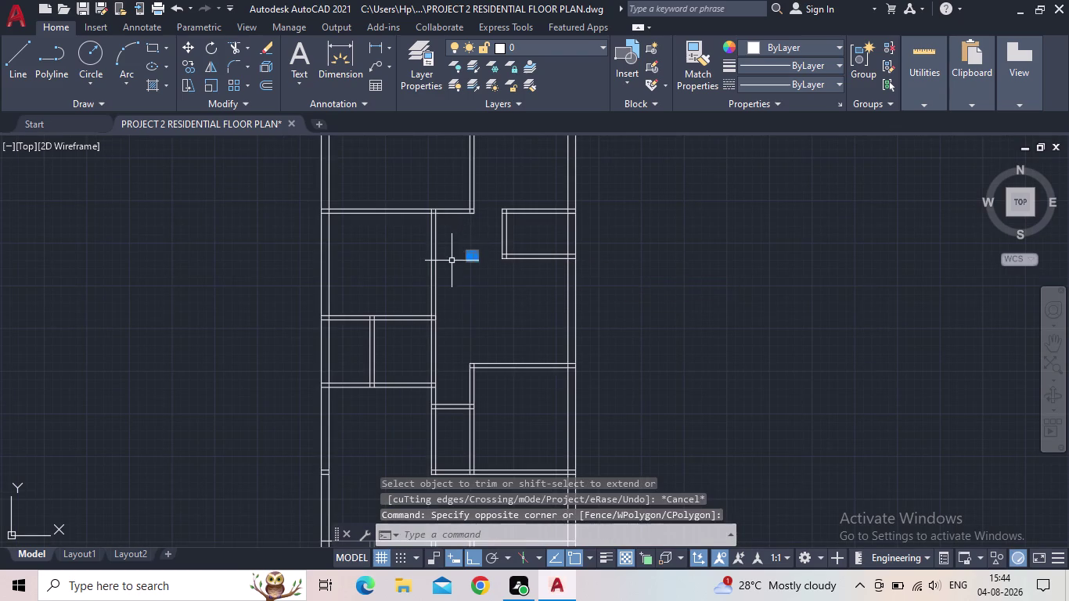
Delete the selected leftover wall line pieces.
key(Delete)
scroll(down, 3)
middle_drag(451, 263, 463, 327)
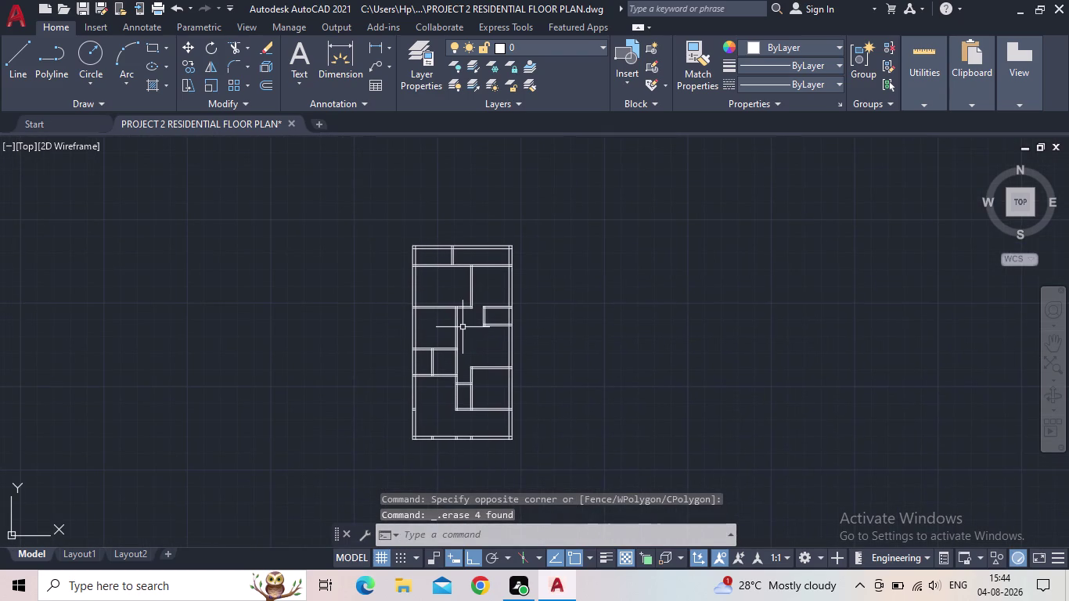
scroll(up, 3)
scroll(up, 3)
scroll(up, 3)
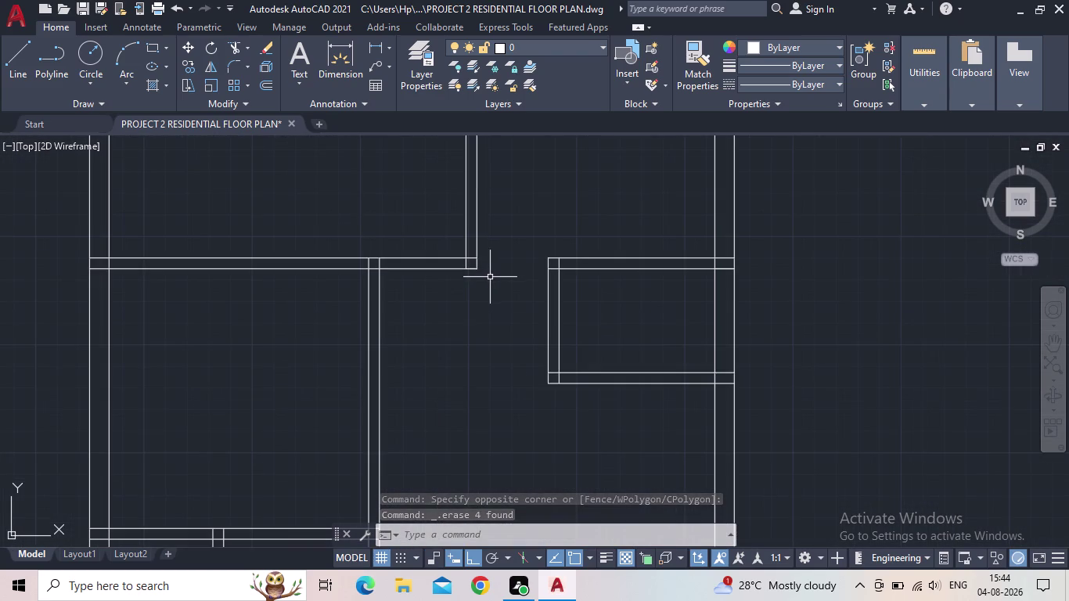
Extend the short wall lines beside the small right-hand room to their boundary wall.
text(EX)
key(space)
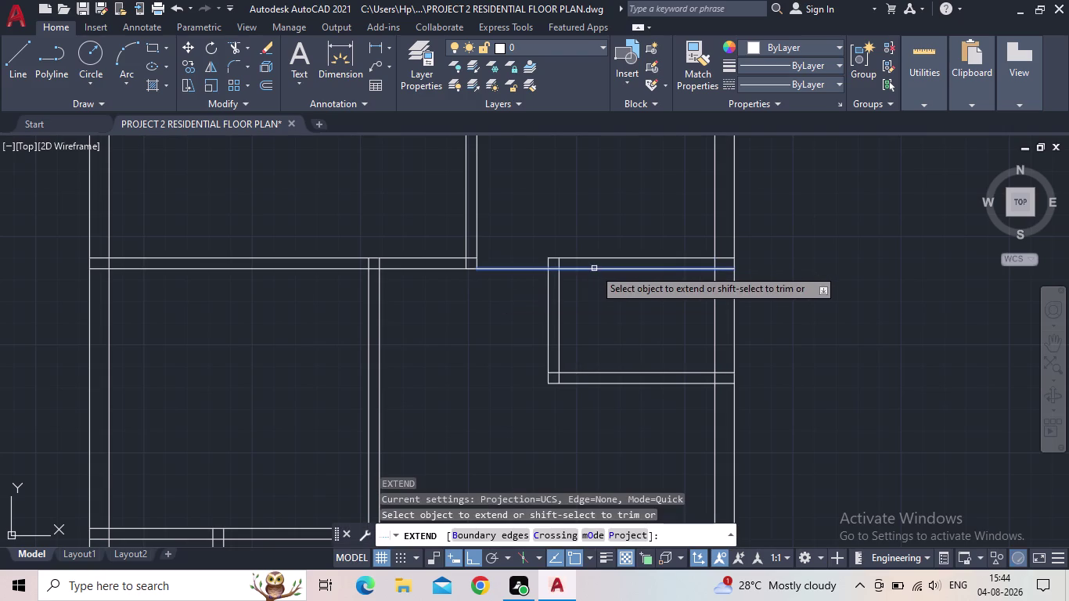
drag(595, 266, 593, 243)
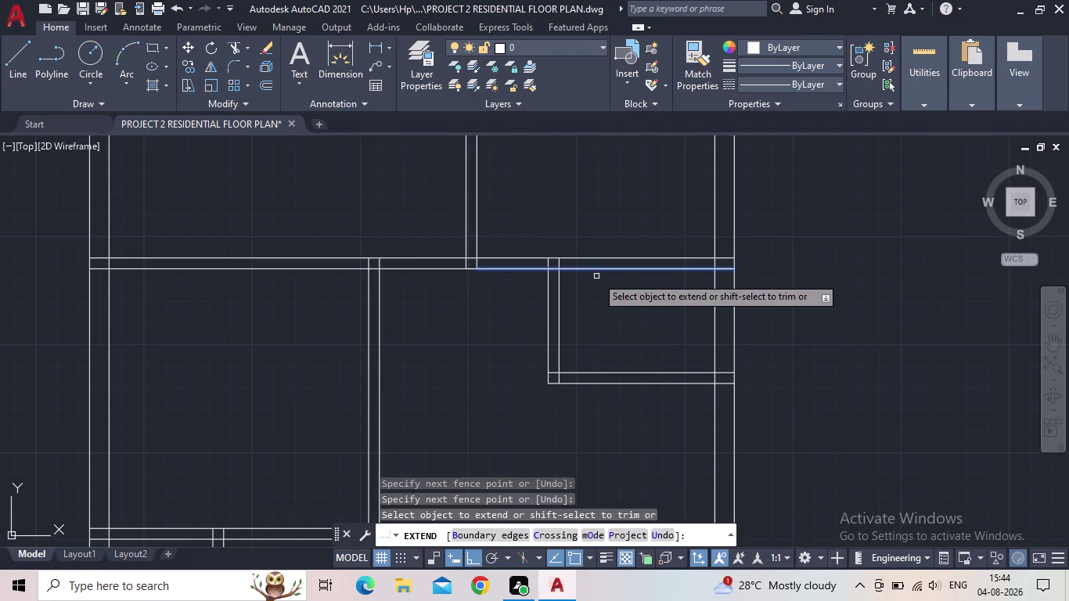
drag(596, 276, 596, 267)
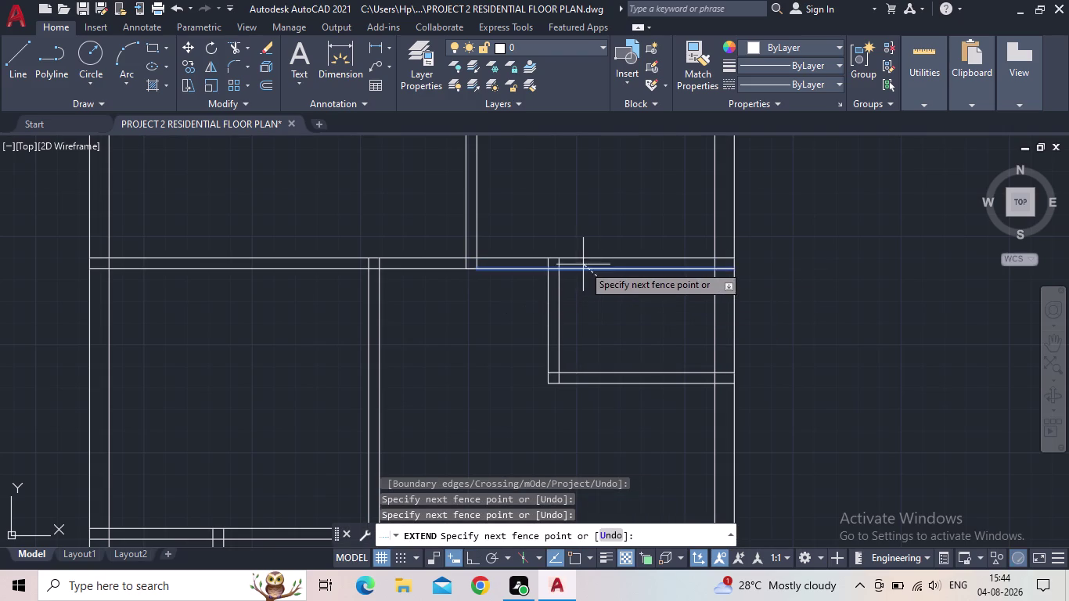
click(584, 263)
scroll(down, 3)
middle_drag(529, 300, 509, 316)
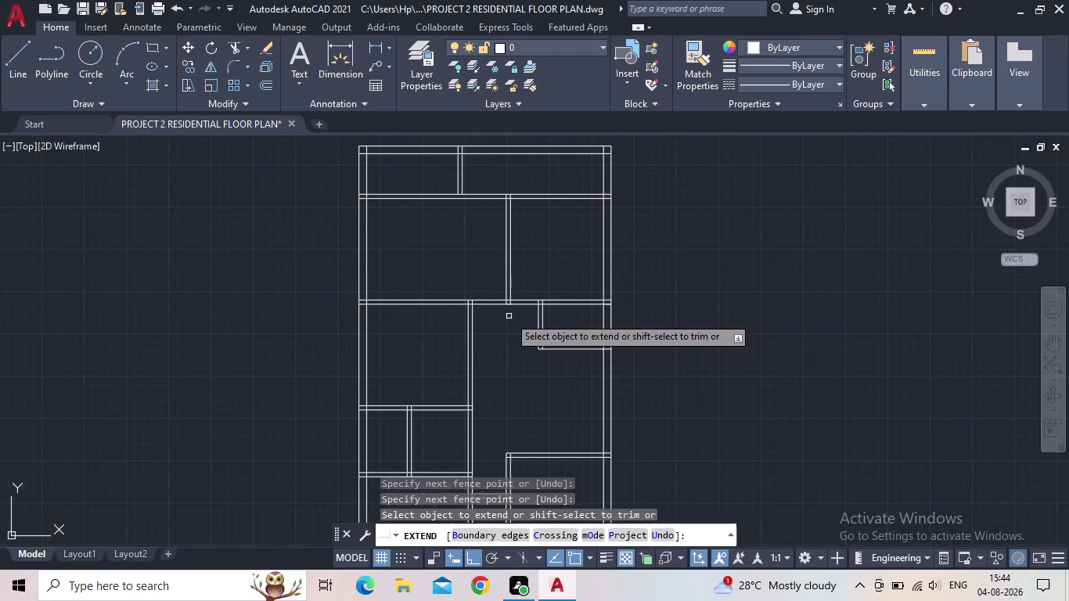
middle_drag(507, 314, 498, 298)
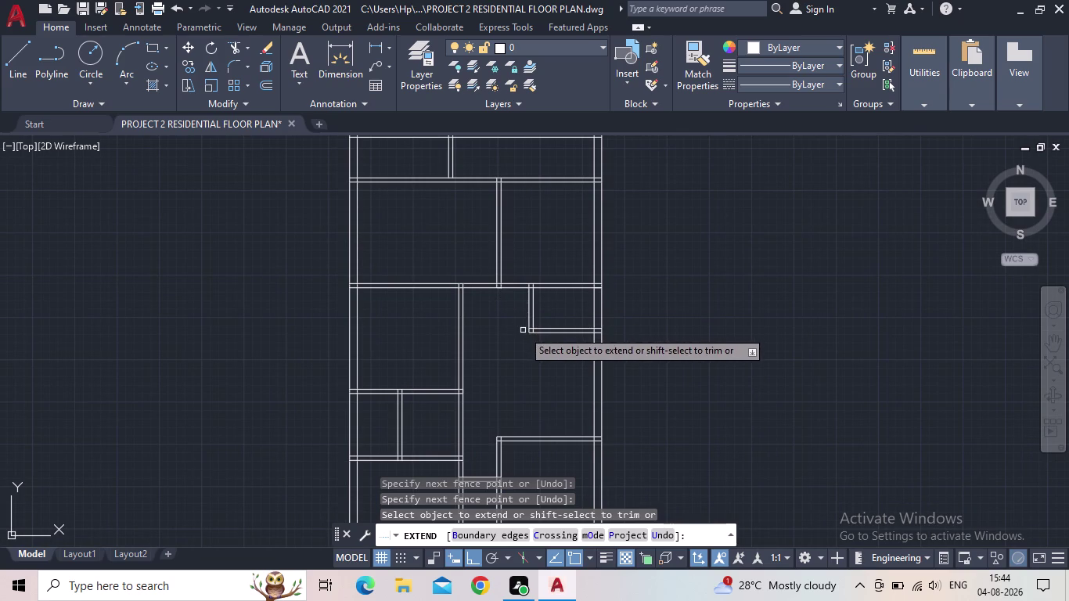
key(Escape)
Pan across the plan and center the whole floor plan in view.
middle_drag(545, 317, 538, 285)
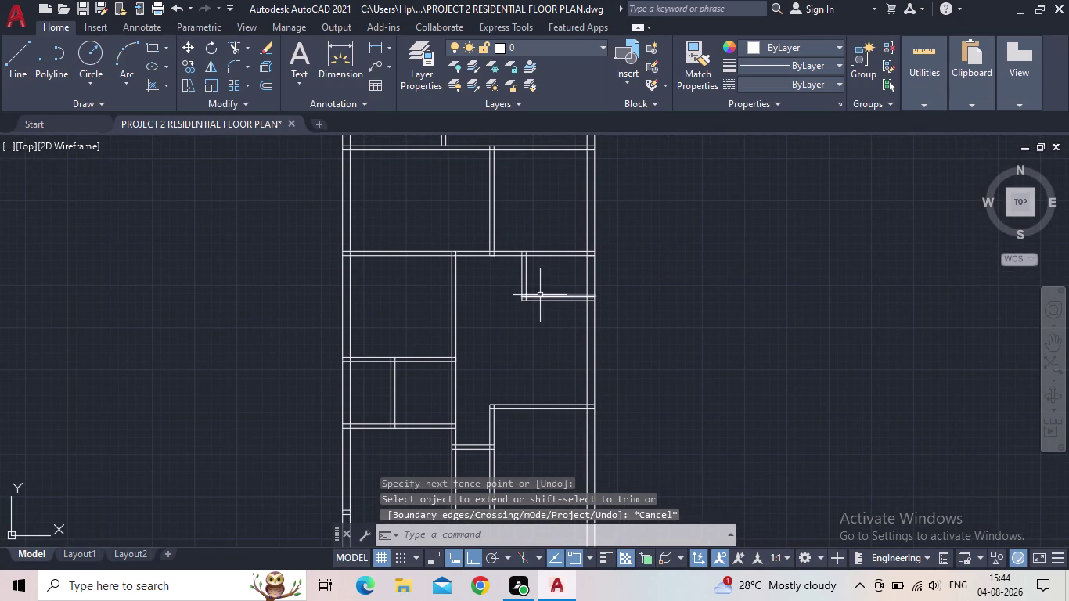
middle_drag(551, 366, 577, 304)
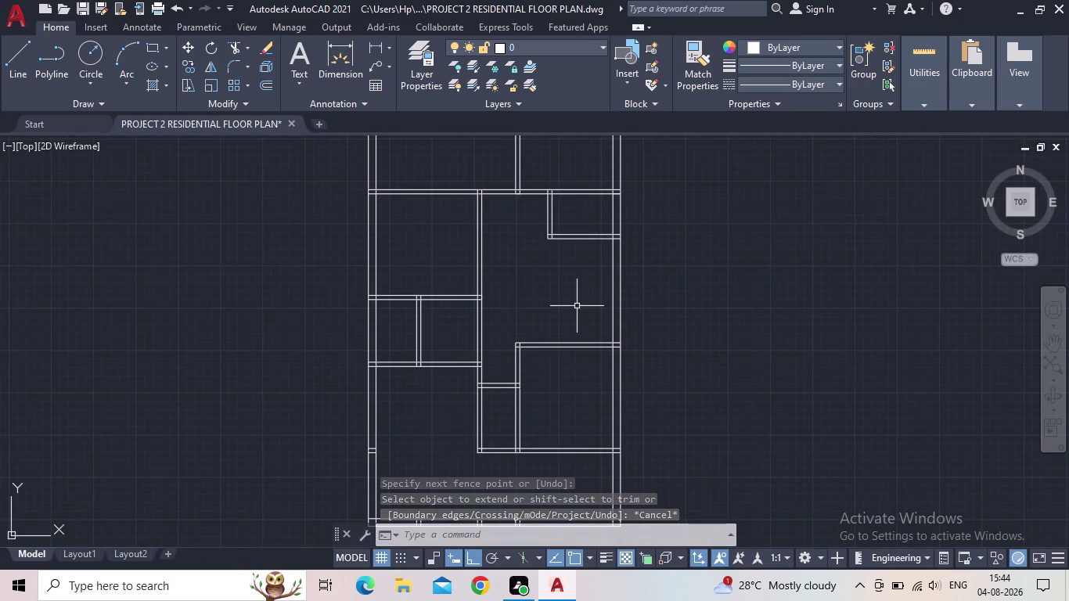
middle_drag(601, 322, 613, 295)
scroll(down, 3)
middle_drag(590, 297, 595, 365)
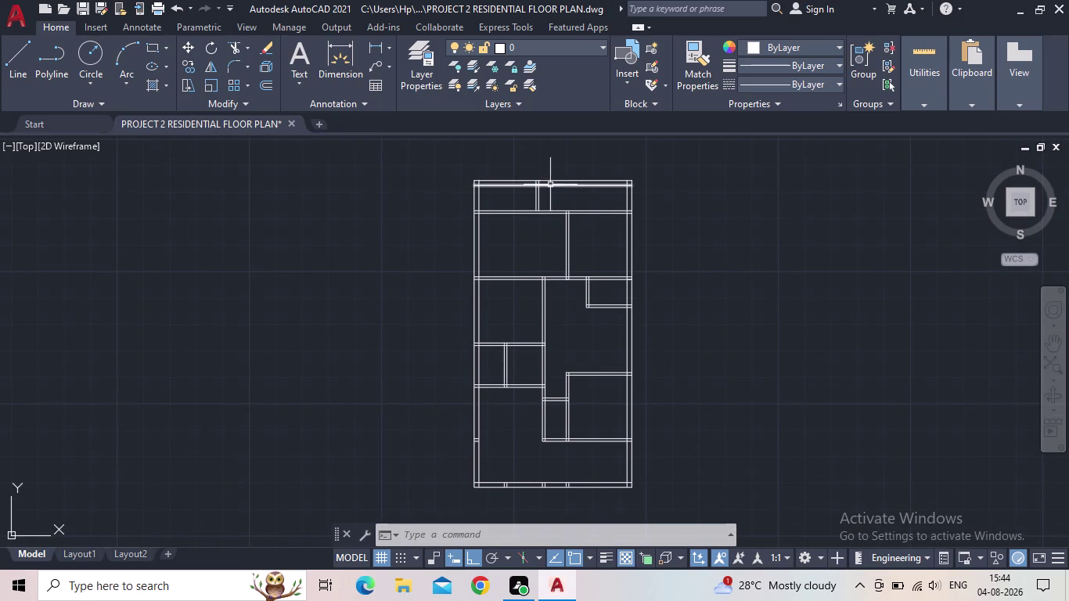
scroll(up, 3)
middle_drag(499, 239, 476, 294)
Start TRIM (TR) and fence-trim the stray wall lines near the top wall.
text(T)
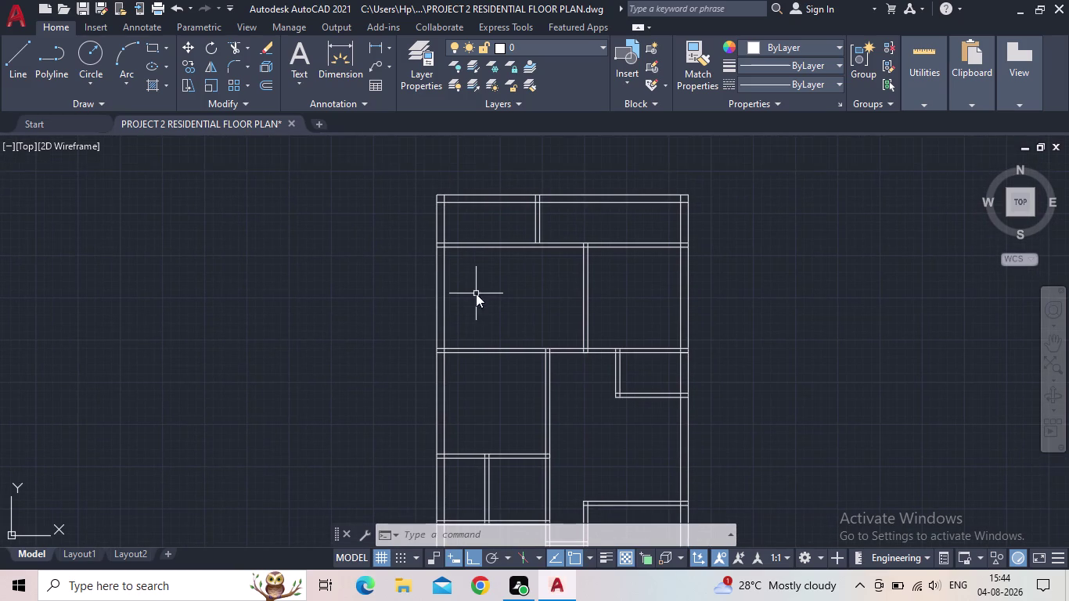
text(R)
key(space)
scroll(up, 3)
drag(397, 249, 387, 199)
scroll(down, 3)
middle_drag(398, 214, 421, 311)
scroll(up, 3)
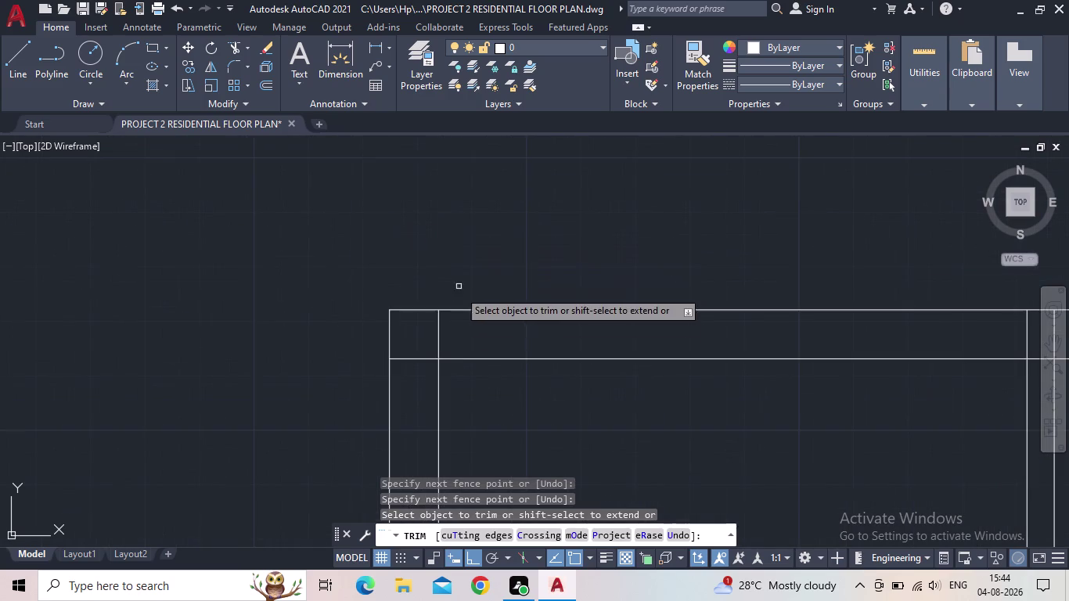
drag(456, 326, 411, 377)
scroll(down, 3)
middle_drag(493, 374, 490, 371)
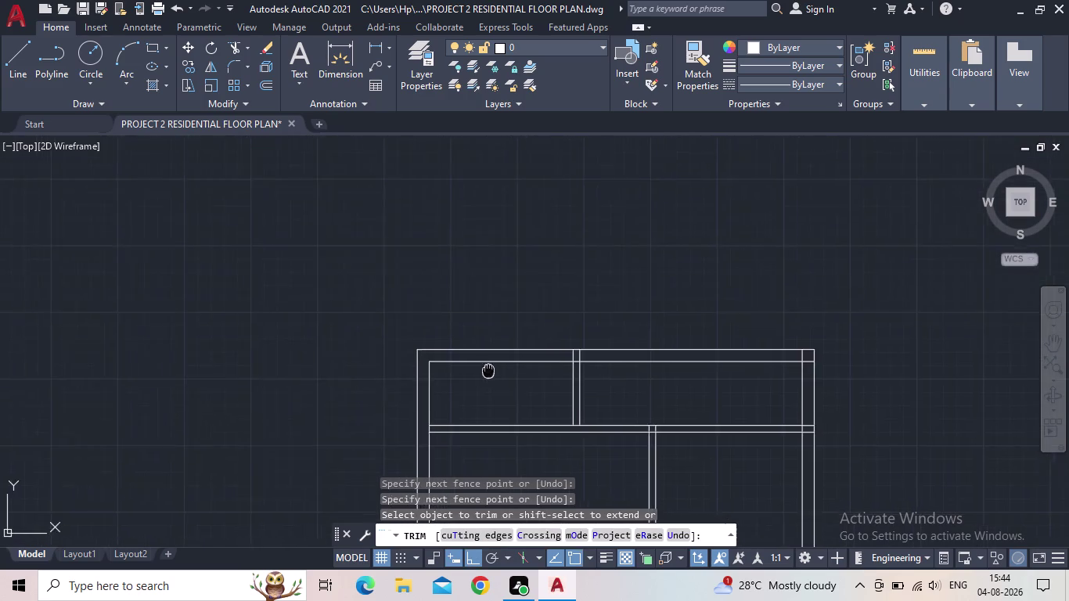
middle_drag(489, 371, 399, 352)
scroll(up, 3)
drag(533, 330, 449, 321)
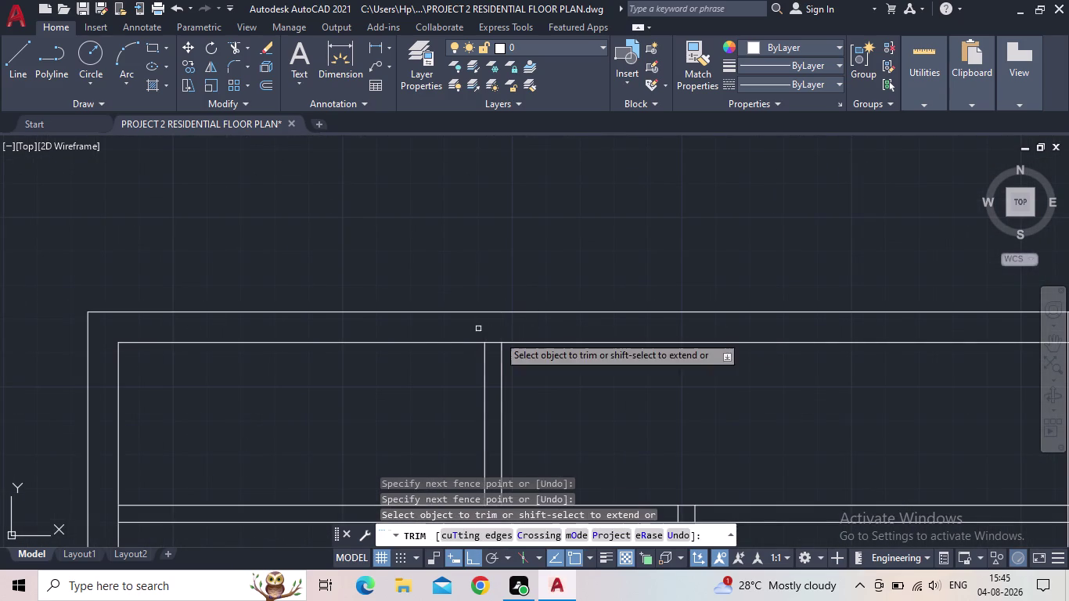
scroll(down, 3)
Fence-trim the overlapping wall lines along the upper part of the right wall.
middle_drag(620, 362, 472, 298)
middle_drag(488, 355, 542, 177)
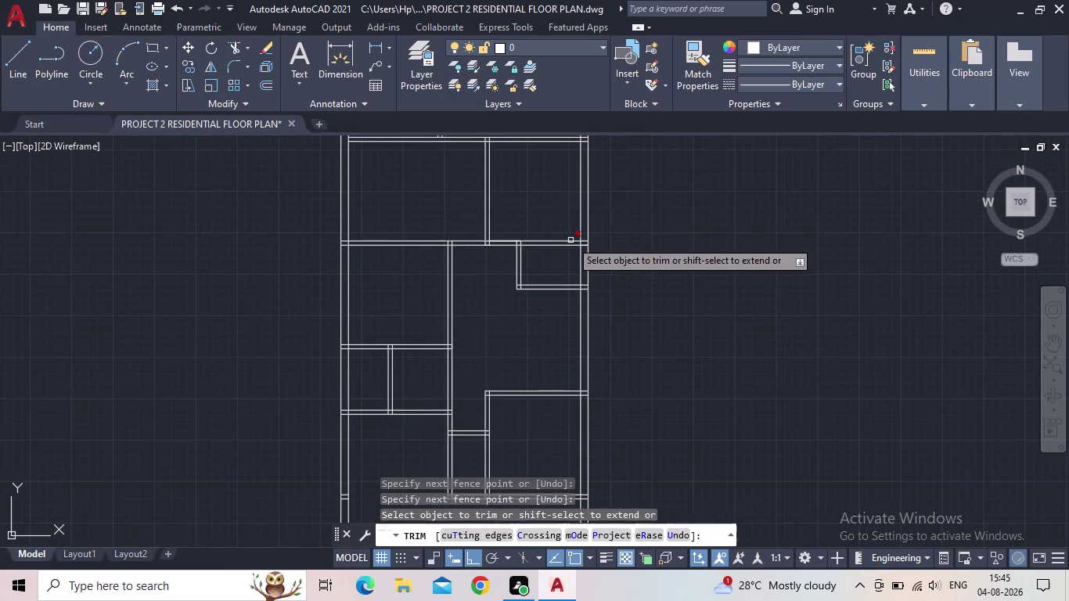
middle_drag(589, 215, 572, 265)
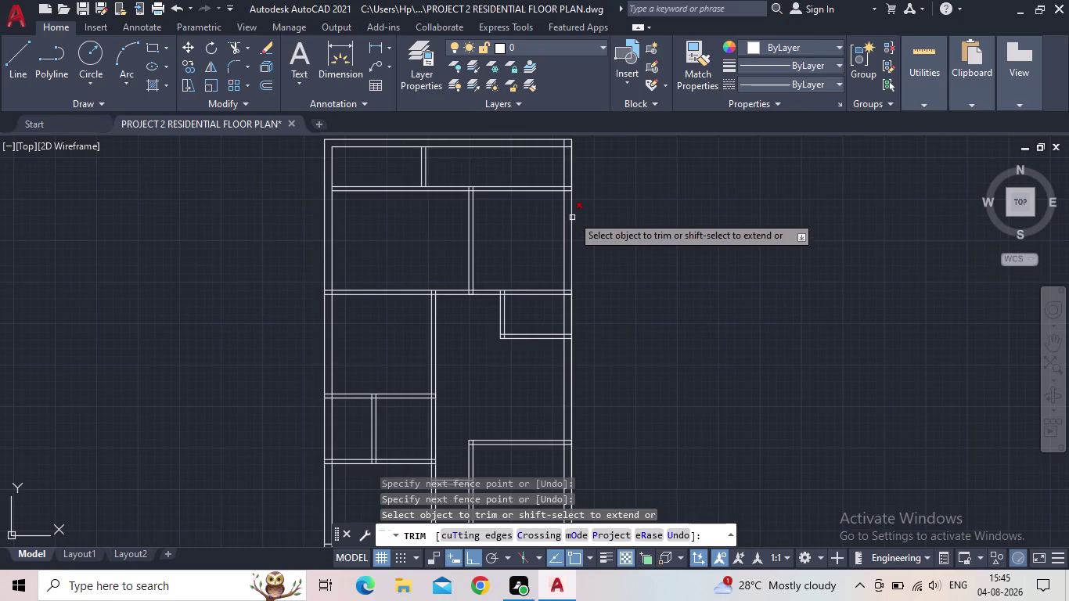
scroll(up, 3)
drag(574, 185, 574, 230)
scroll(down, 3)
middle_drag(570, 236, 580, 150)
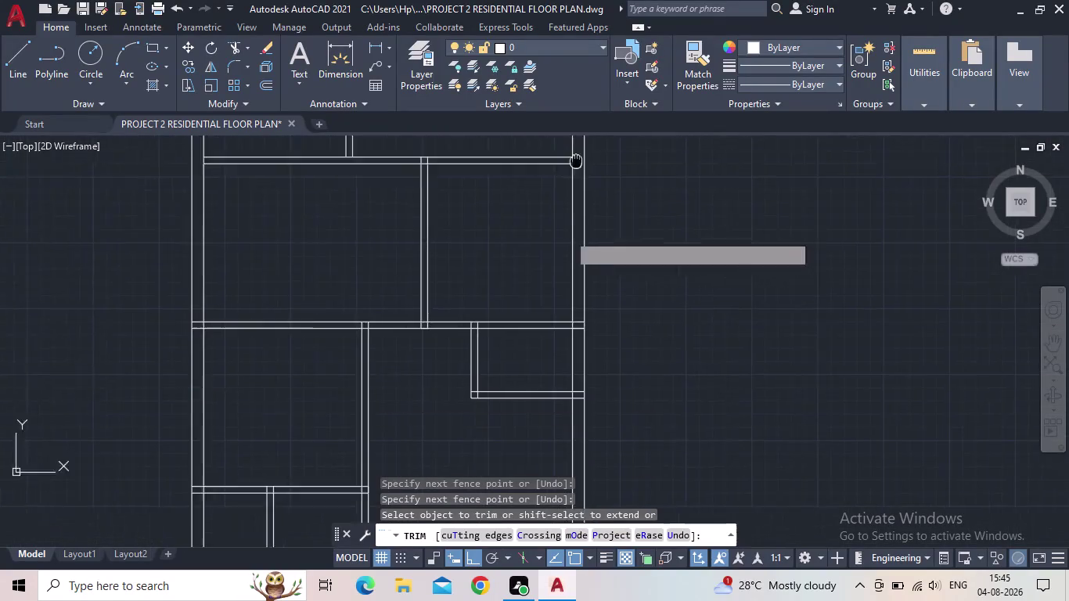
middle_drag(579, 150, 584, 134)
scroll(up, 3)
drag(584, 269, 579, 364)
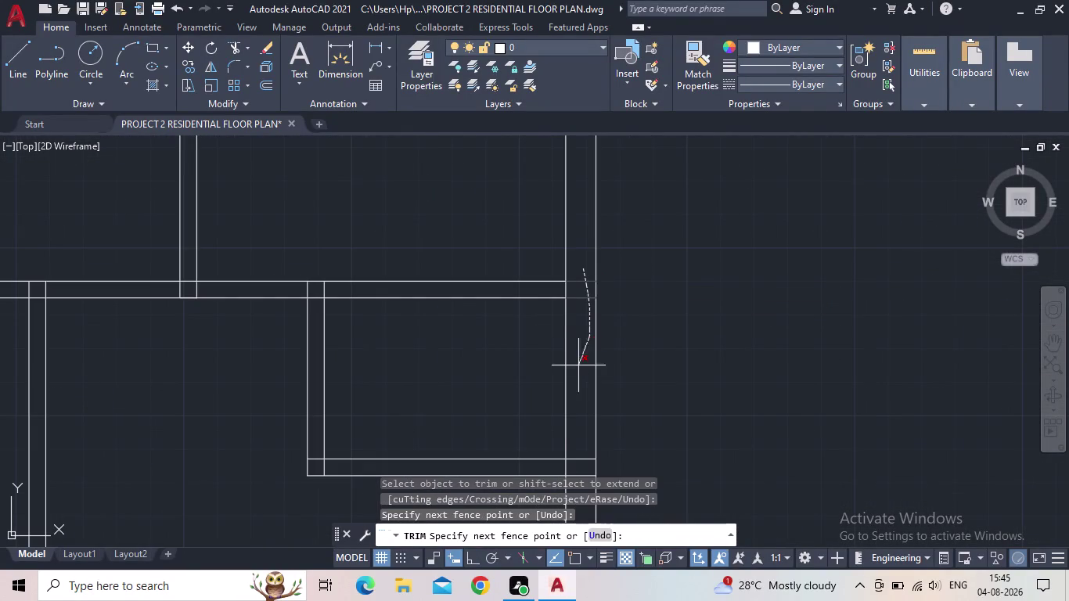
drag(579, 364, 577, 472)
Trim the remaining wall lines crossing the right wall.
middle_drag(576, 459, 581, 389)
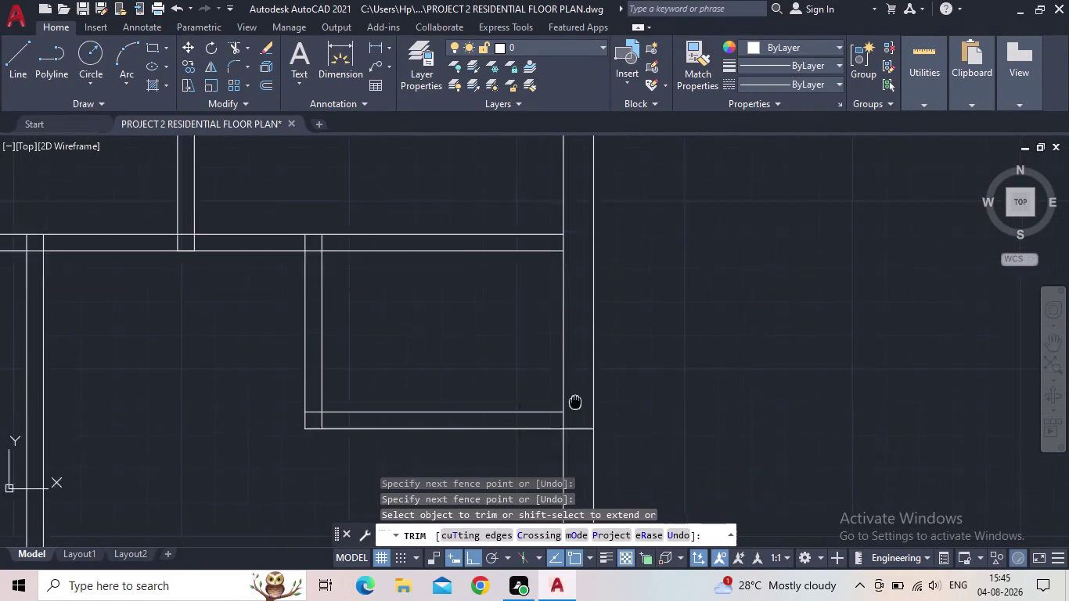
middle_drag(581, 389, 583, 380)
drag(587, 373, 588, 408)
scroll(down, 3)
middle_drag(584, 402, 610, 223)
scroll(down, 3)
scroll(up, 3)
drag(596, 280, 603, 323)
scroll(down, 3)
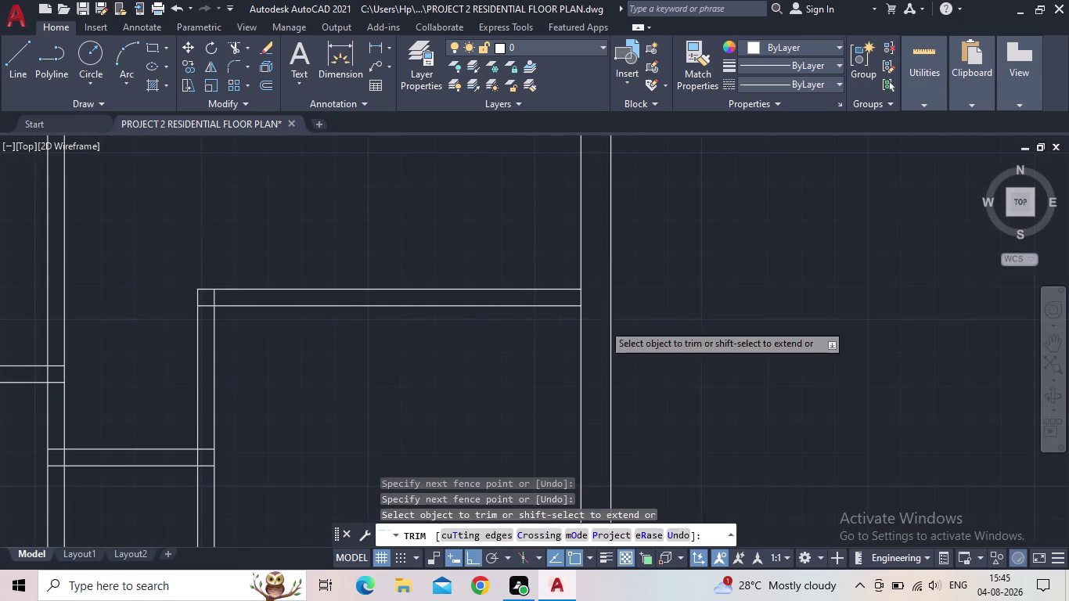
scroll(down, 3)
middle_drag(601, 322, 625, 196)
scroll(up, 3)
drag(624, 336, 625, 348)
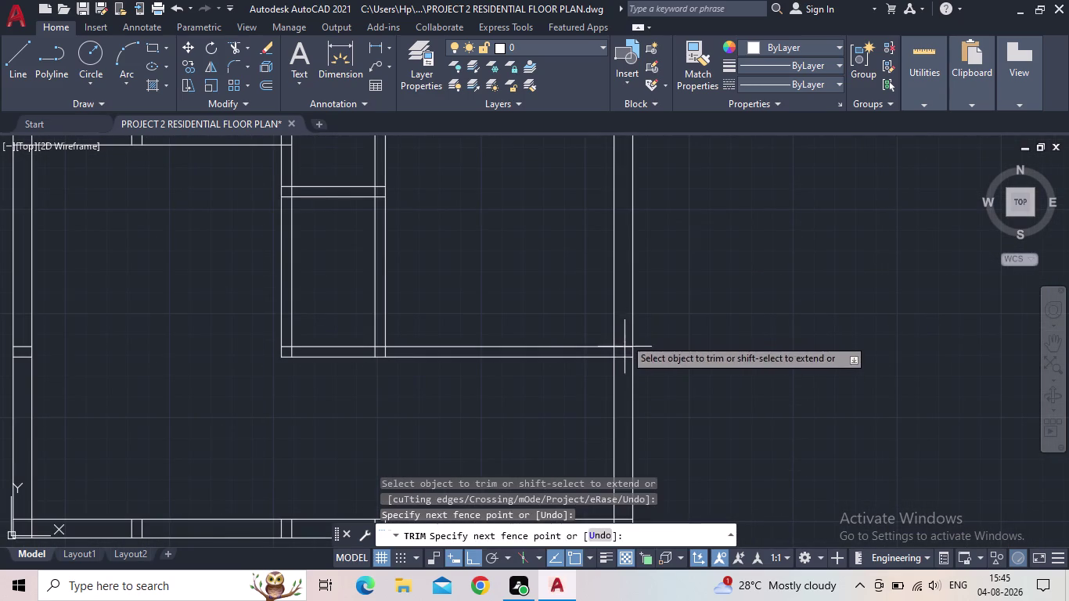
drag(625, 349, 626, 364)
Trim the wall stubs along the bottom wall, from bottom-right to bottom-left corner.
middle_drag(618, 361, 665, 228)
scroll(down, 3)
scroll(up, 3)
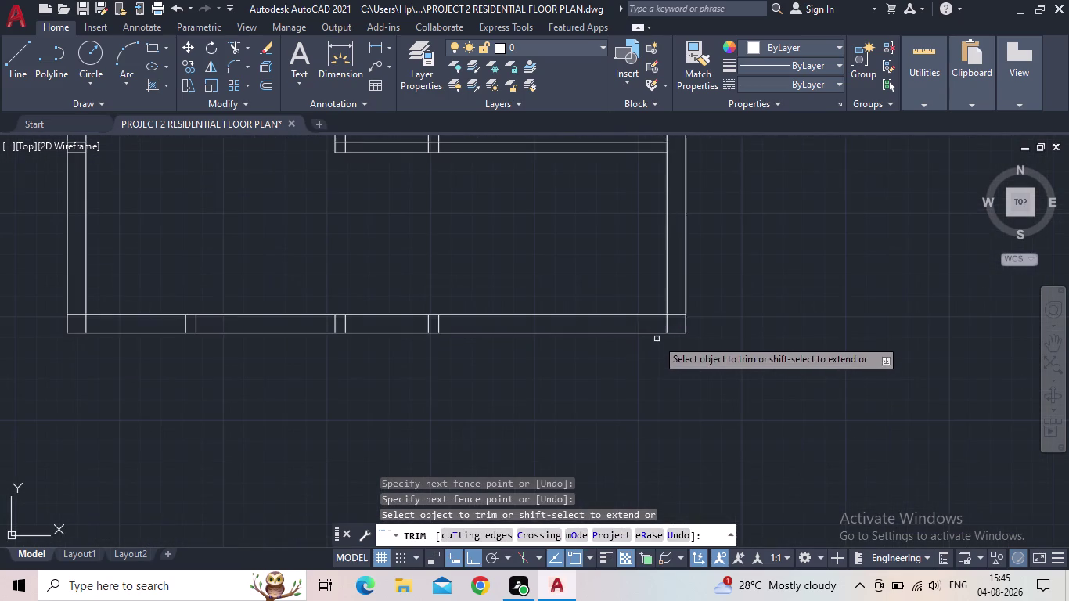
drag(675, 307, 661, 330)
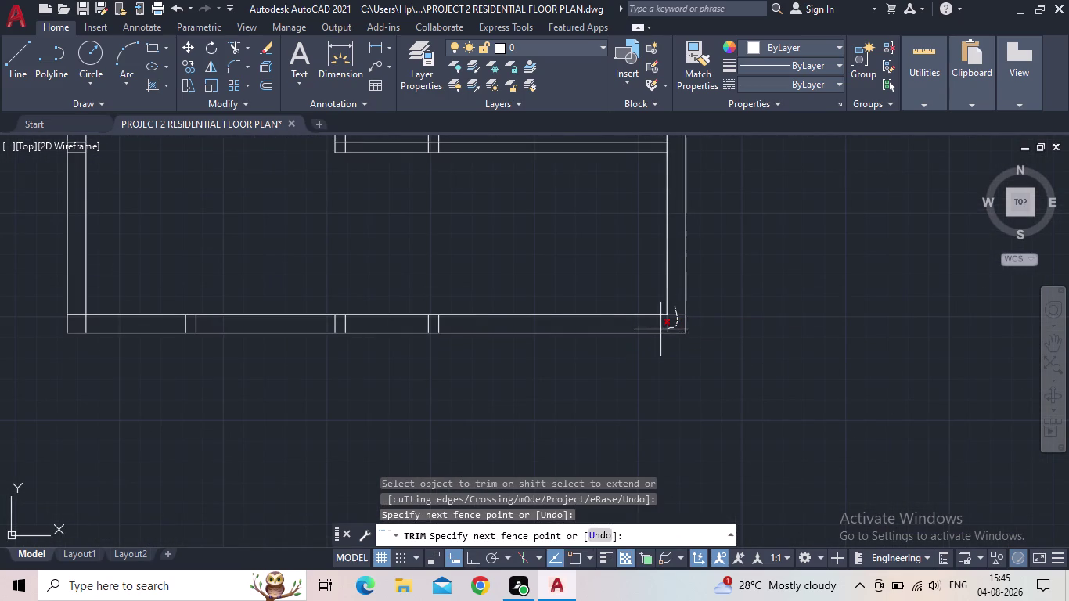
drag(661, 330, 660, 328)
drag(450, 328, 393, 327)
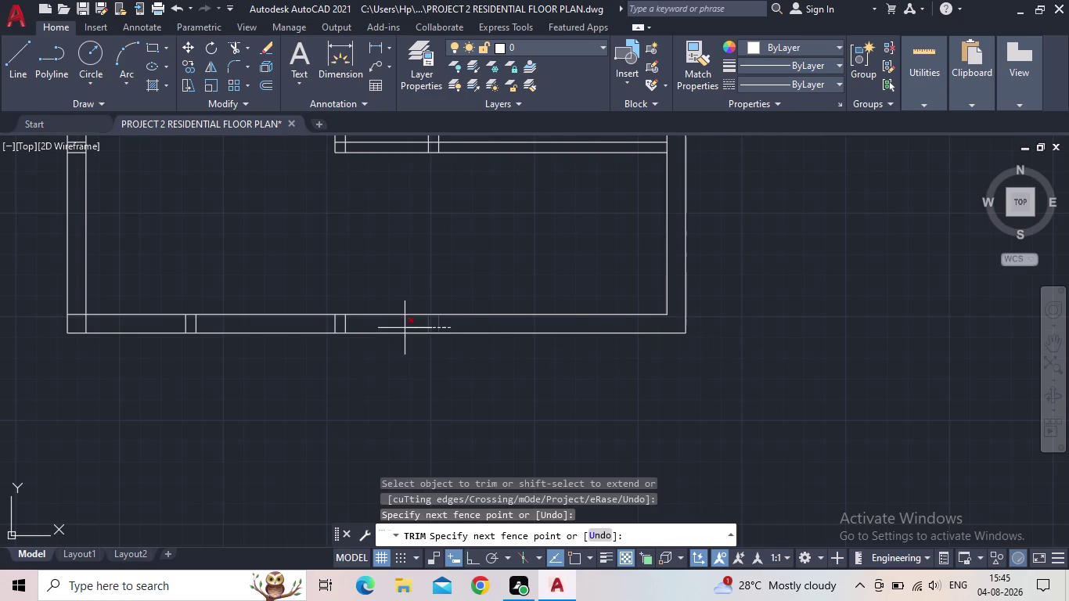
drag(392, 326, 375, 321)
drag(358, 325, 328, 326)
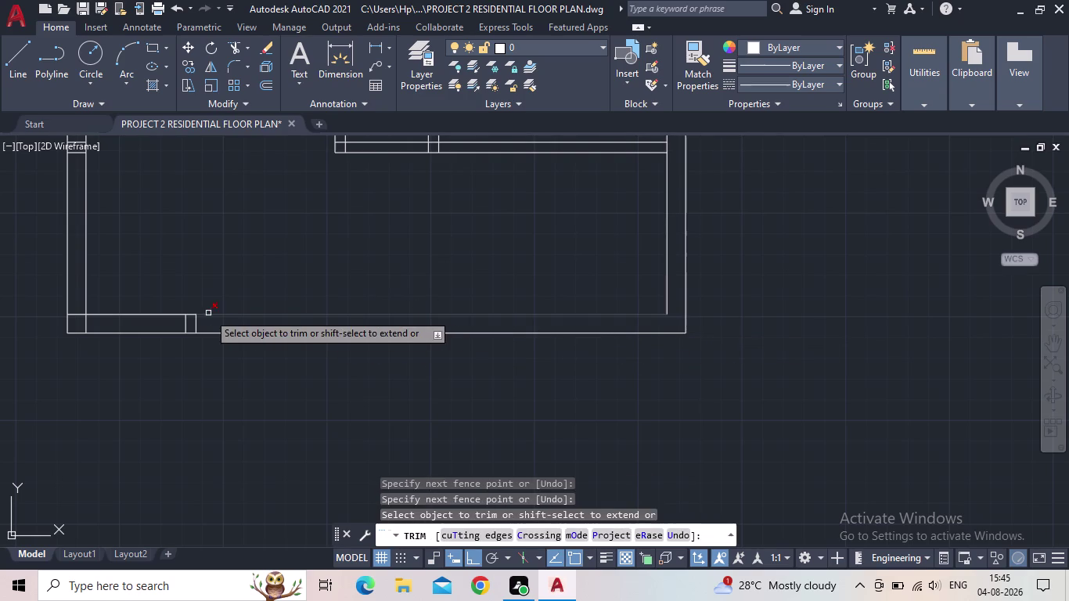
drag(202, 325, 179, 327)
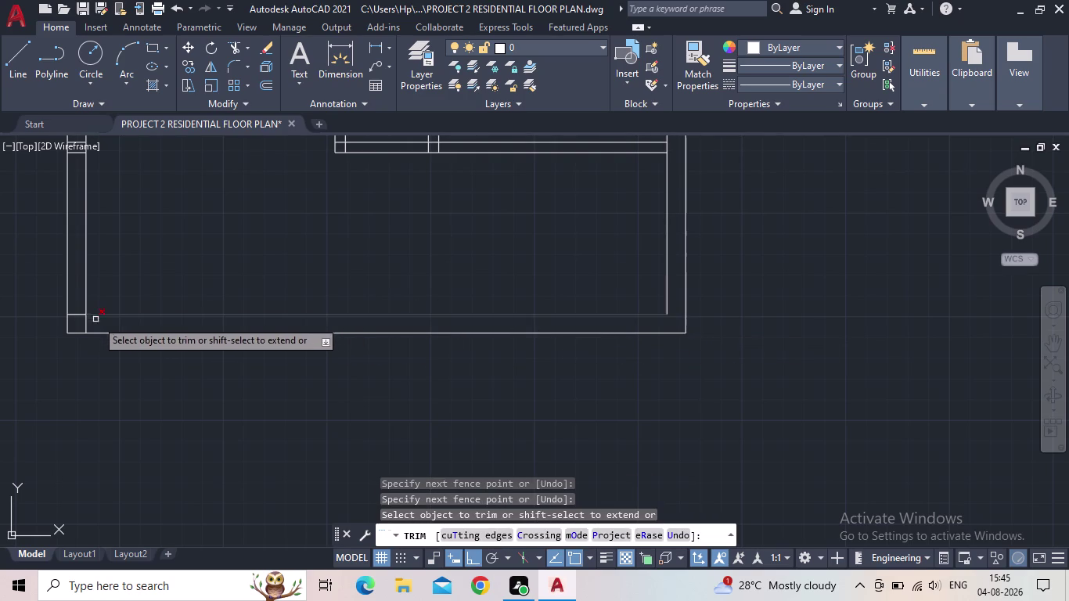
drag(97, 325, 71, 309)
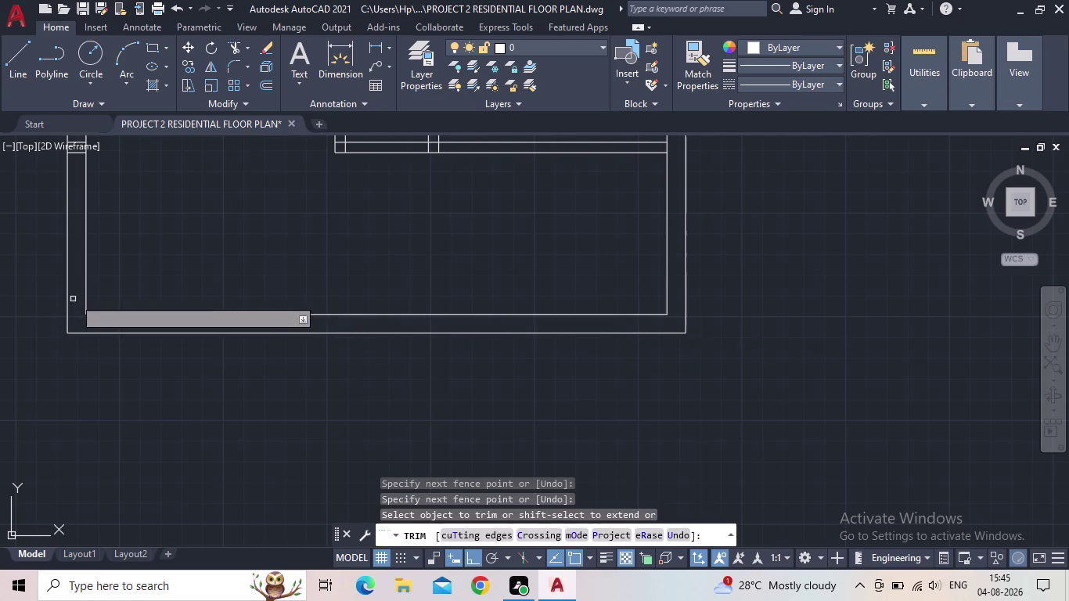
scroll(down, 3)
Trim the crossing wall lines at the left wall junctions.
middle_drag(118, 267, 303, 340)
scroll(up, 3)
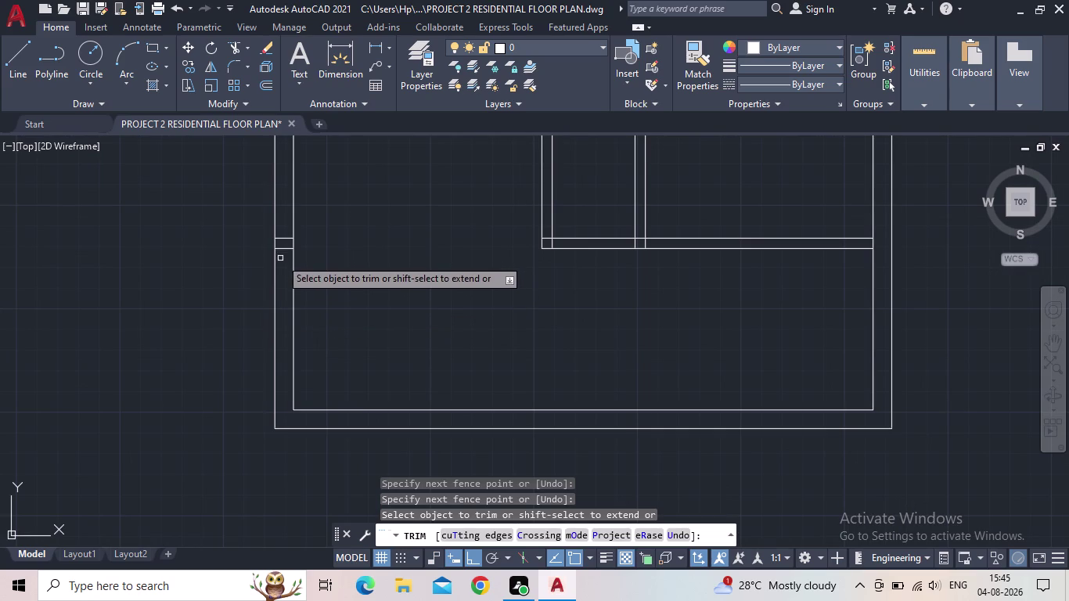
drag(280, 258, 285, 230)
scroll(down, 3)
middle_drag(324, 246, 407, 400)
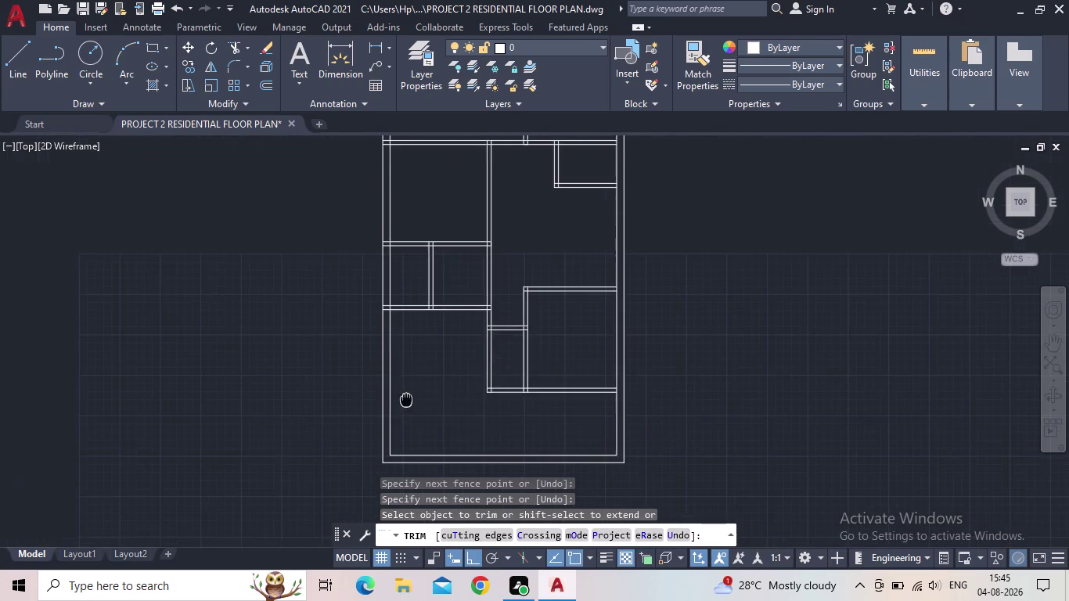
scroll(up, 3)
drag(352, 326, 351, 273)
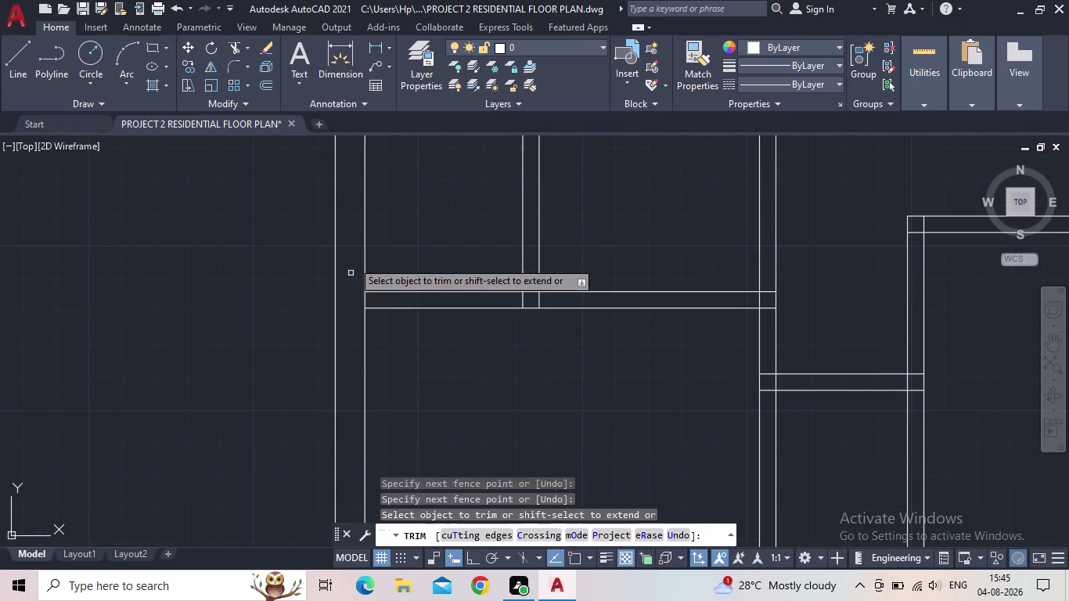
middle_drag(352, 263, 349, 476)
drag(344, 276, 342, 231)
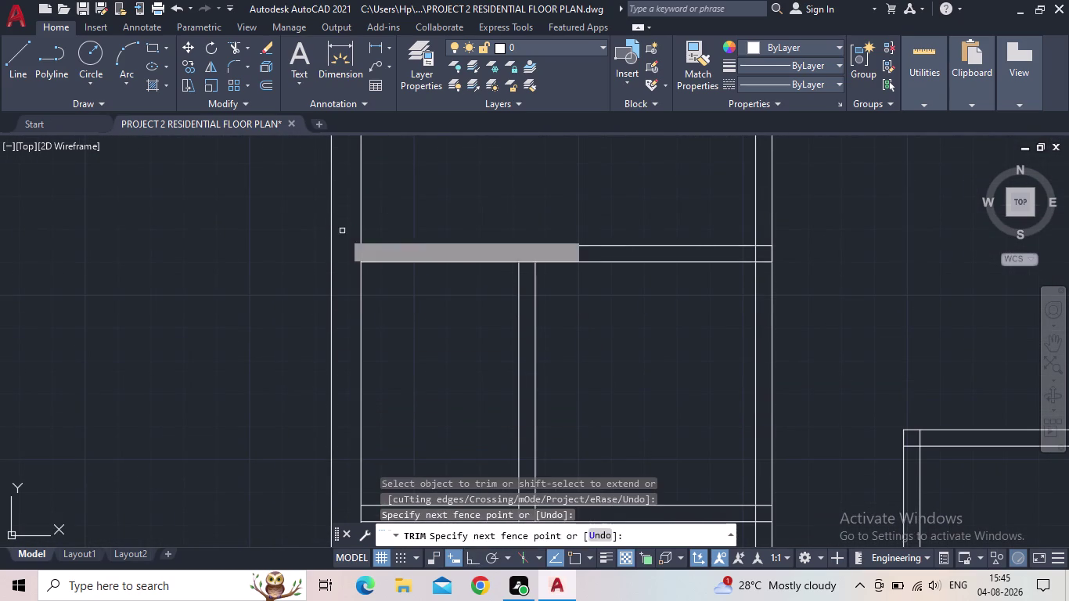
scroll(down, 3)
middle_drag(320, 271, 262, 330)
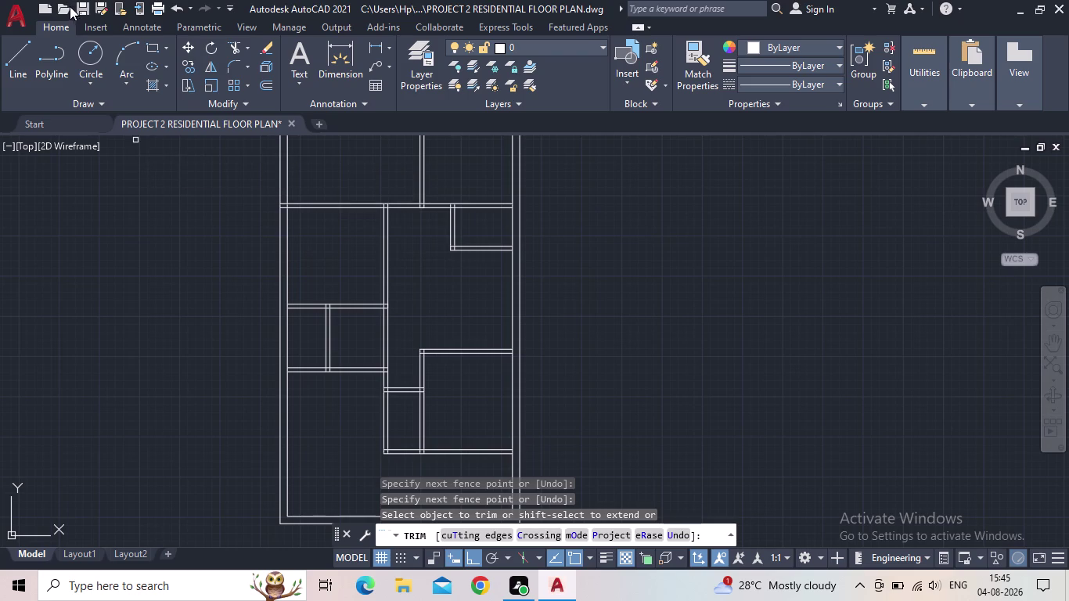
Save the drawing and recentre the floor plan.
click(81, 7)
scroll(down, 3)
middle_drag(372, 284, 363, 333)
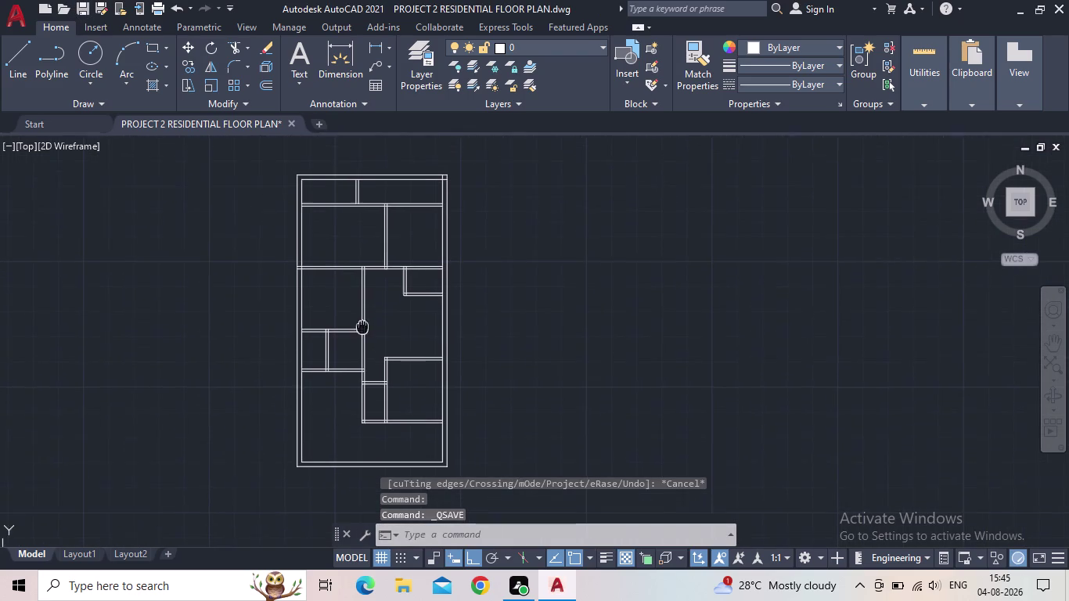
Save from the Quick Access Toolbar and open Layer Properties, showing only 0 and Defpoints.
middle_drag(362, 333, 362, 335)
middle_drag(389, 313, 389, 292)
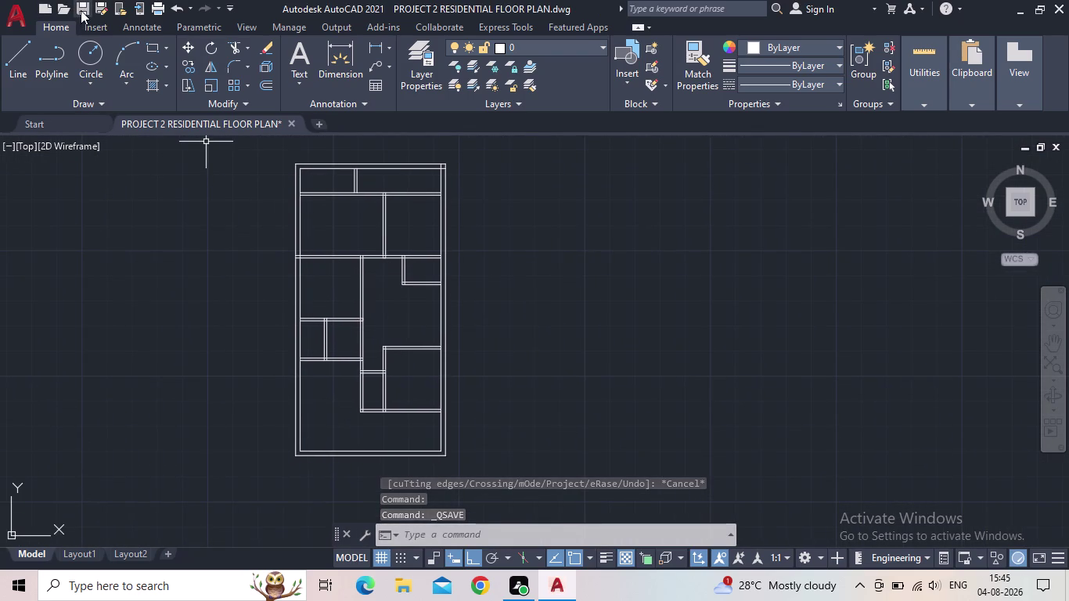
click(81, 10)
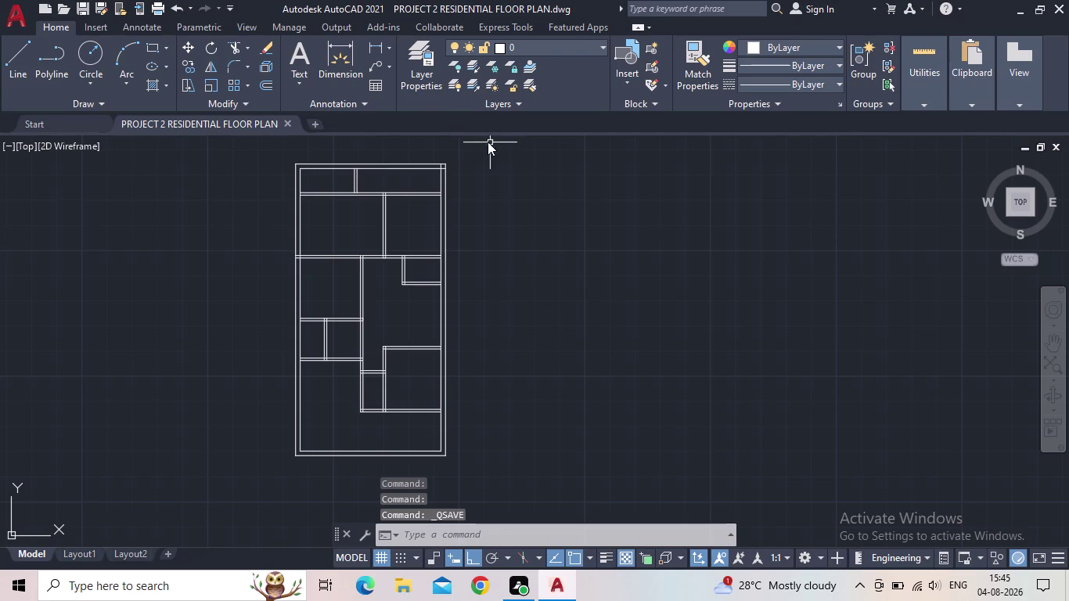
click(433, 74)
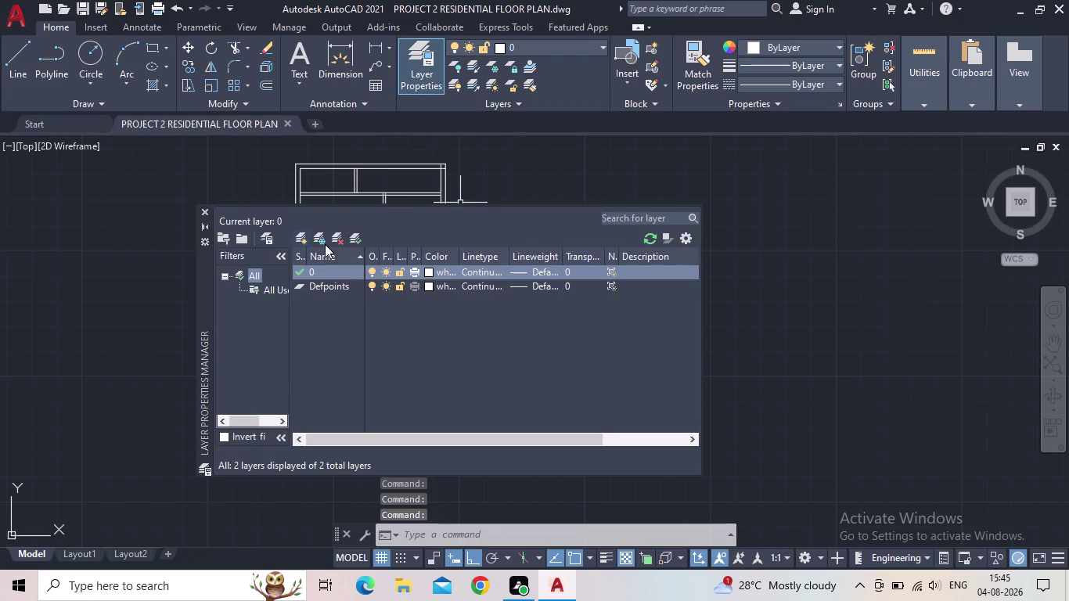
Create new layers named FLOOR, DOOR and WINDOW.
click(300, 238)
text(F)
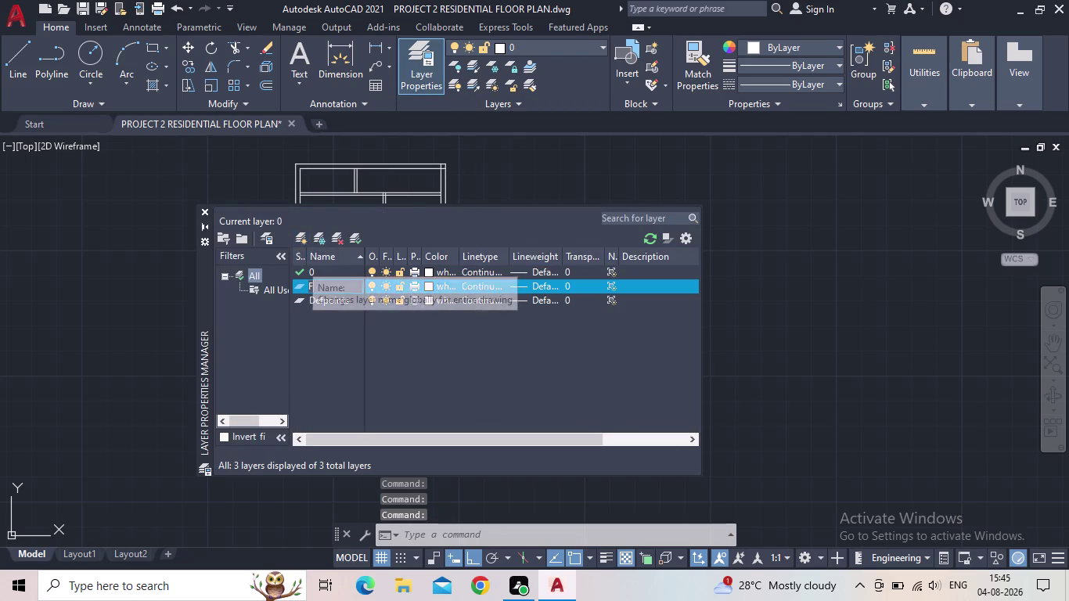
text(LO)
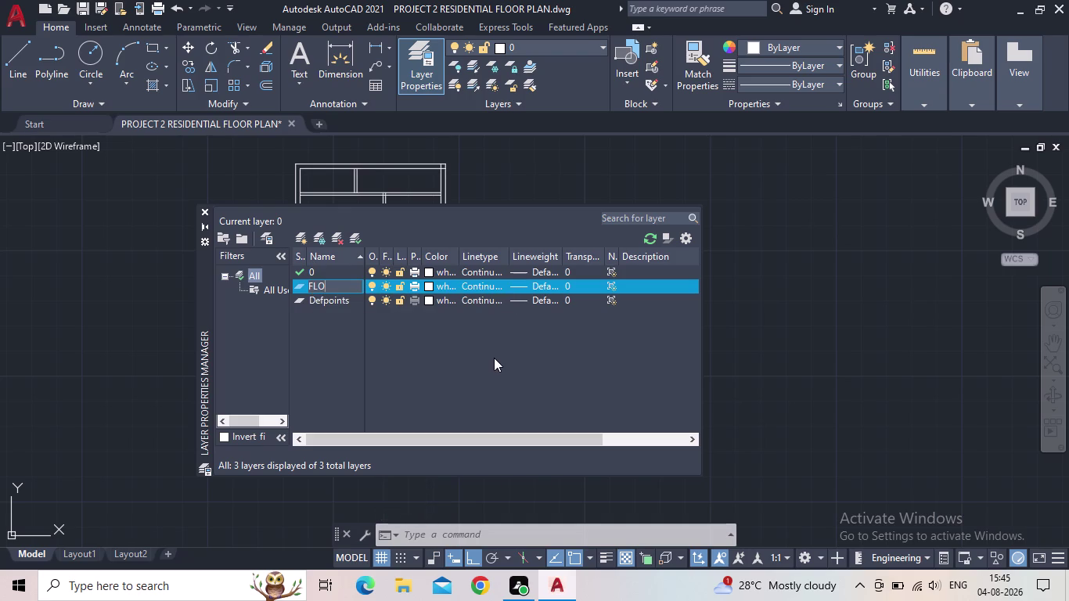
text(OR)
key(Return)
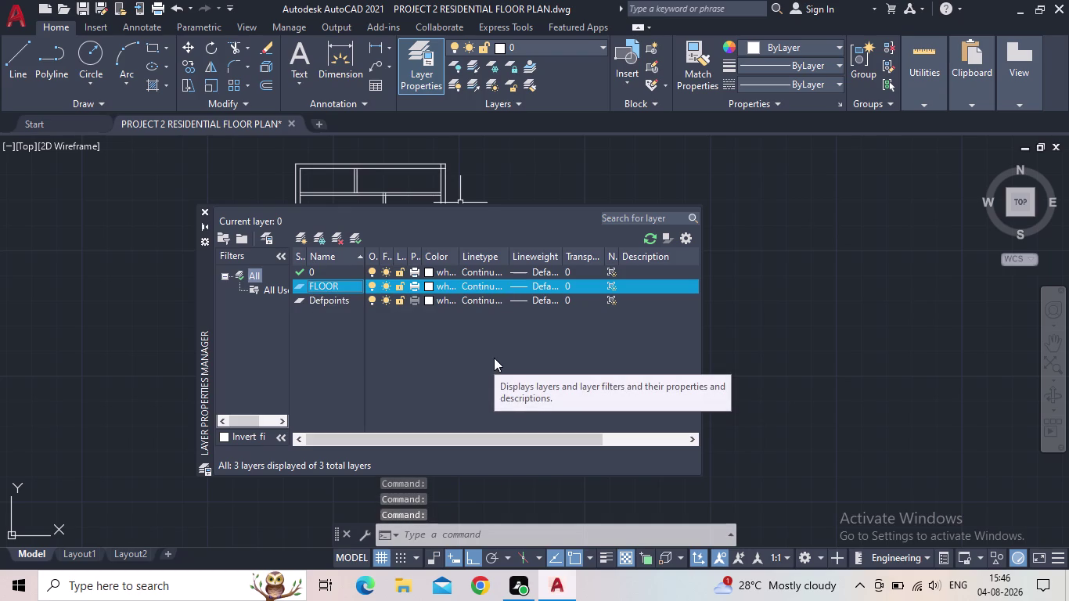
click(306, 244)
text(DOOR)
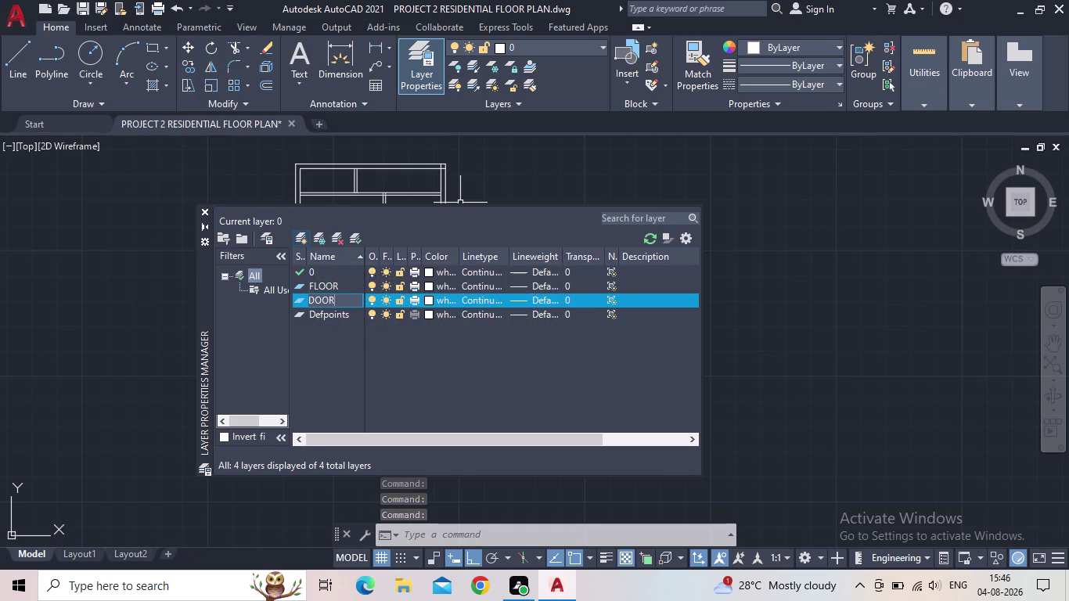
key(Return)
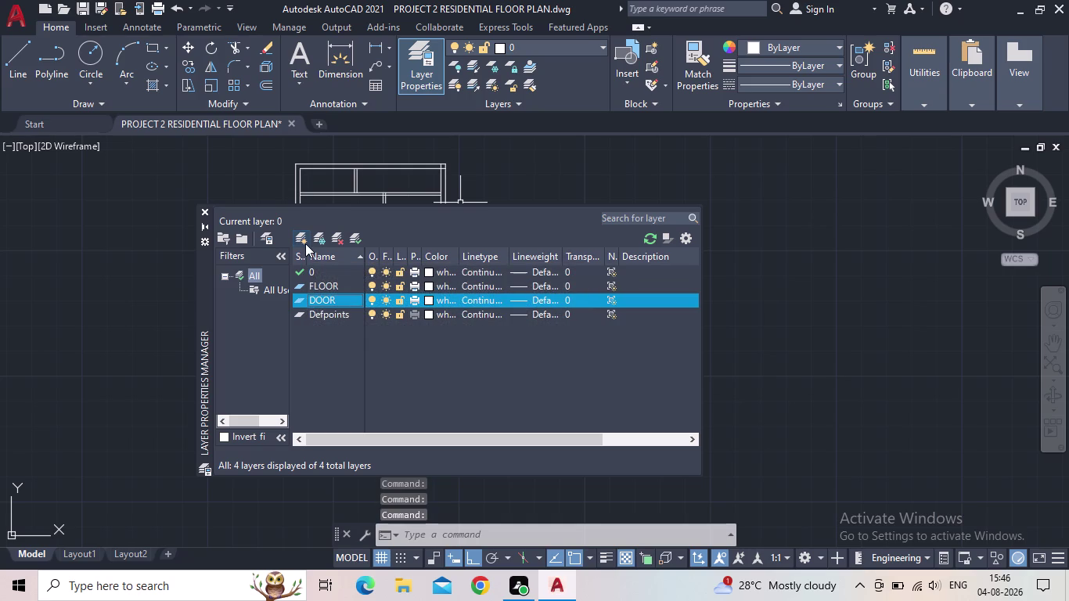
click(303, 237)
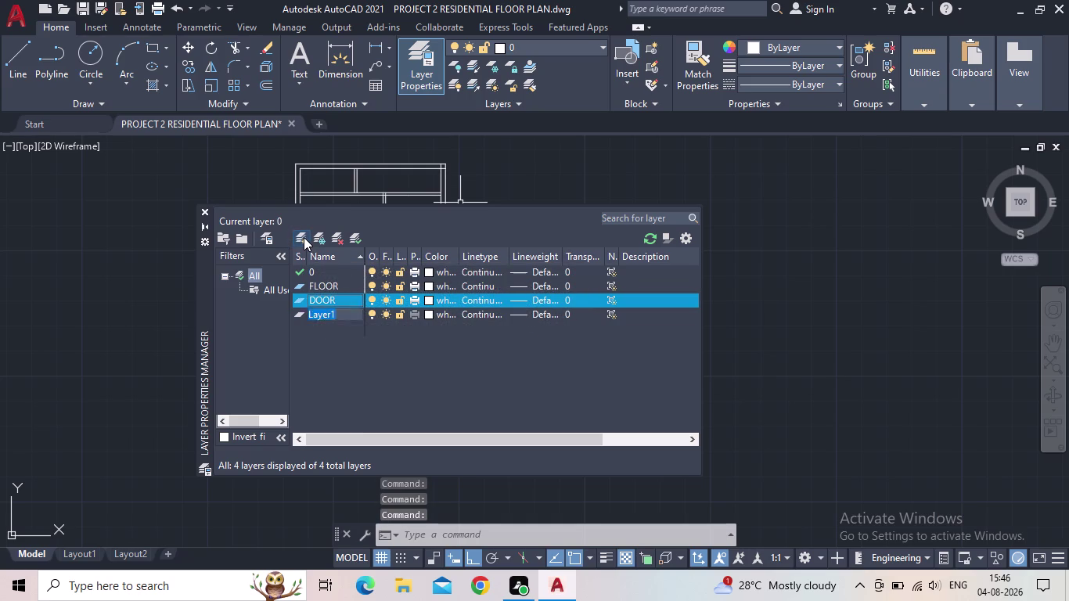
text(WINDOW)
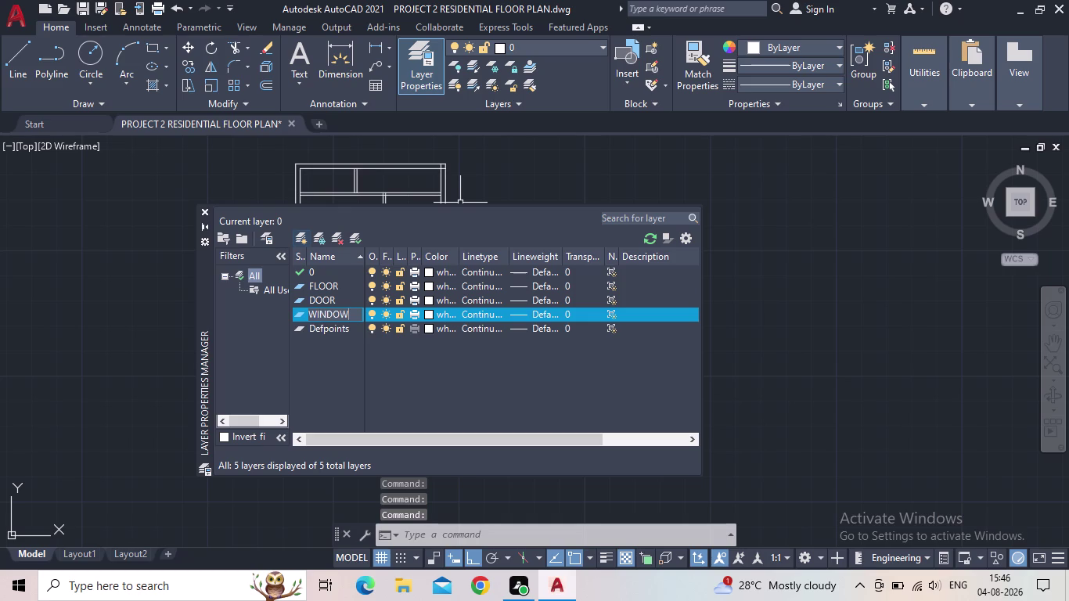
key(Return)
Create new layers named FURNITURES and STAIRS.
click(303, 238)
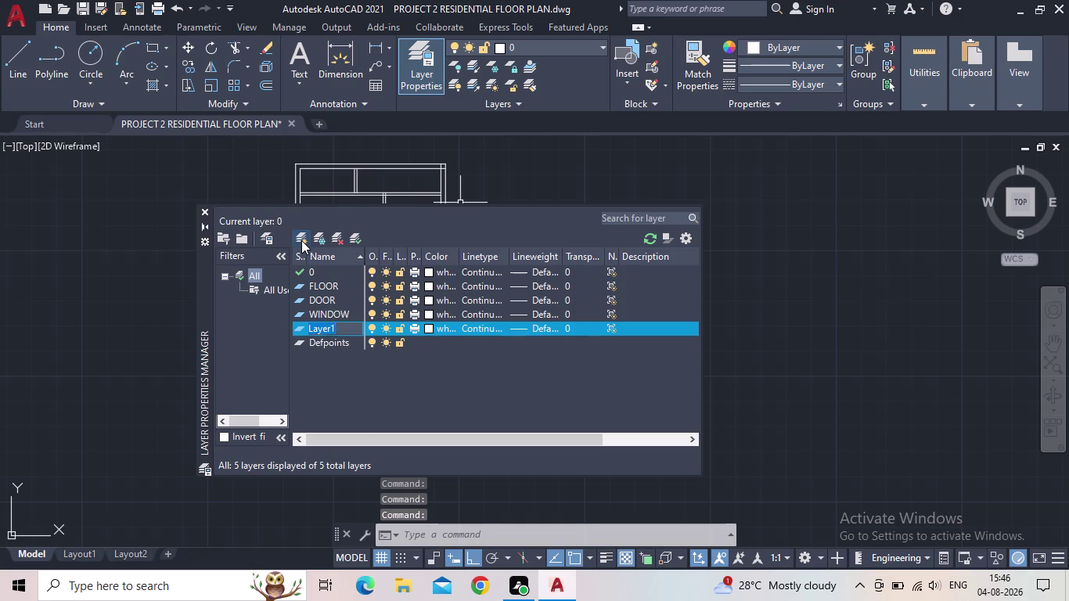
text(FUR)
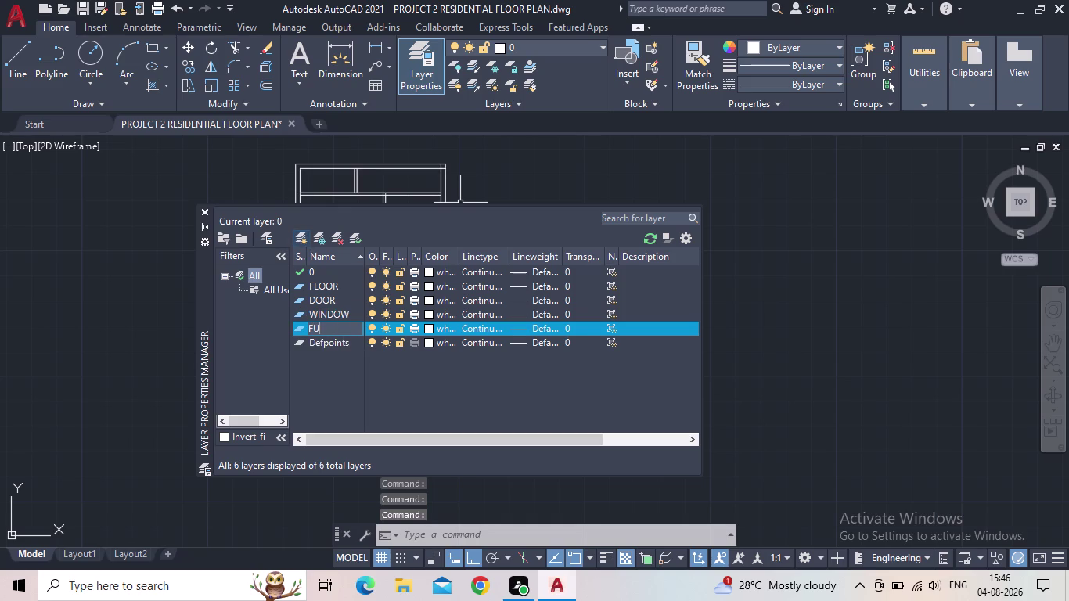
text(NITURES)
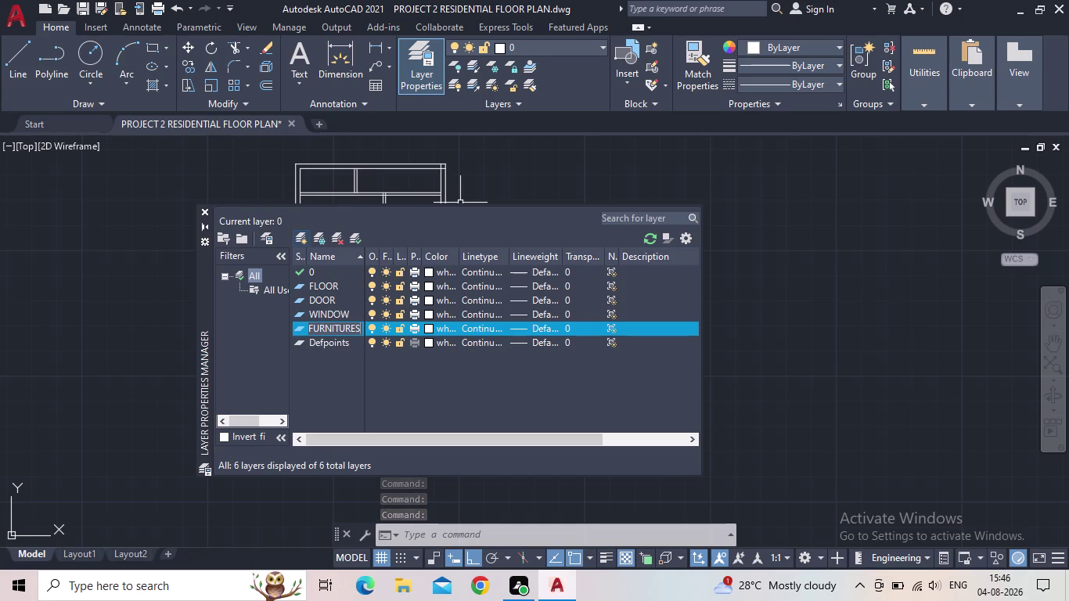
key(Return)
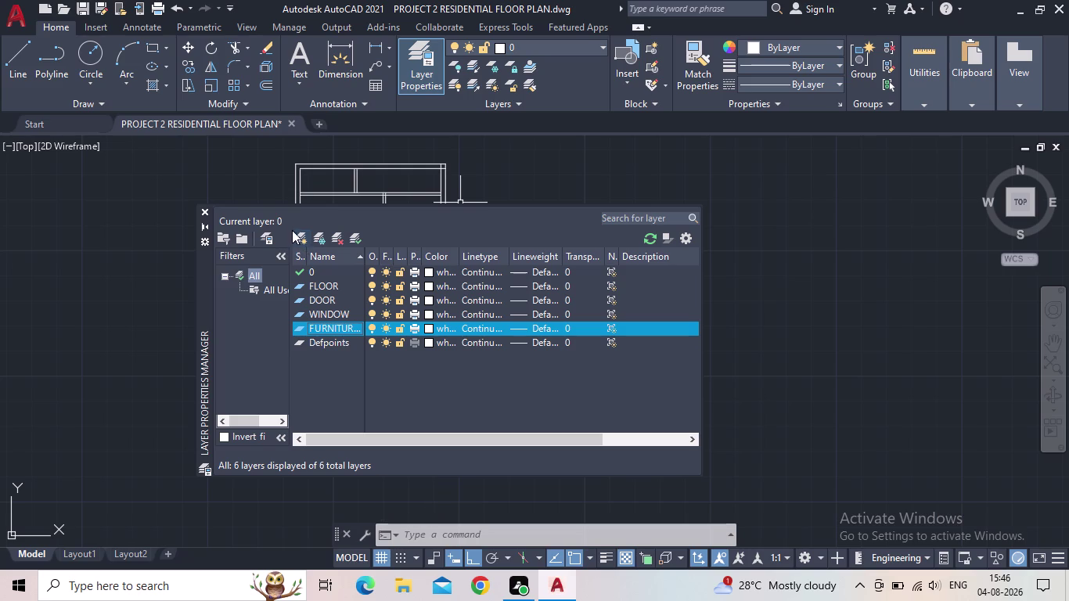
click(299, 237)
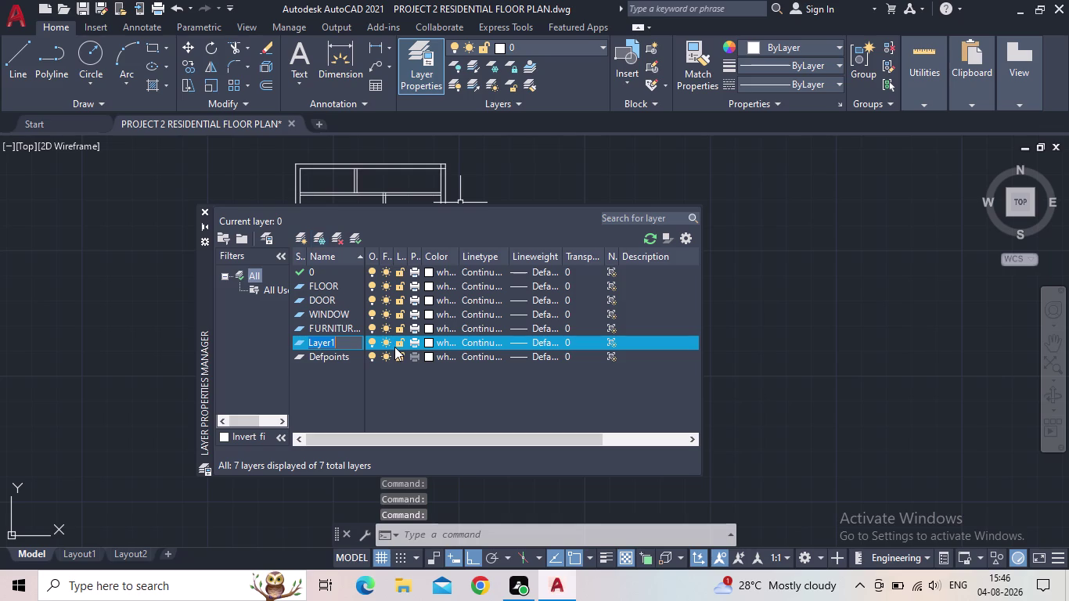
text(S)
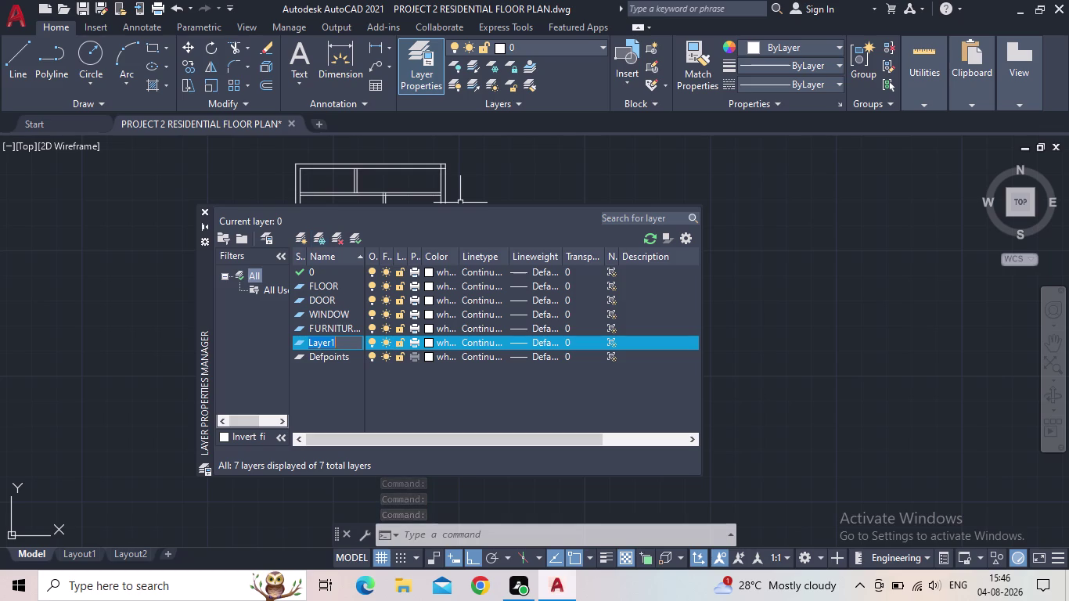
text(TAIRS)
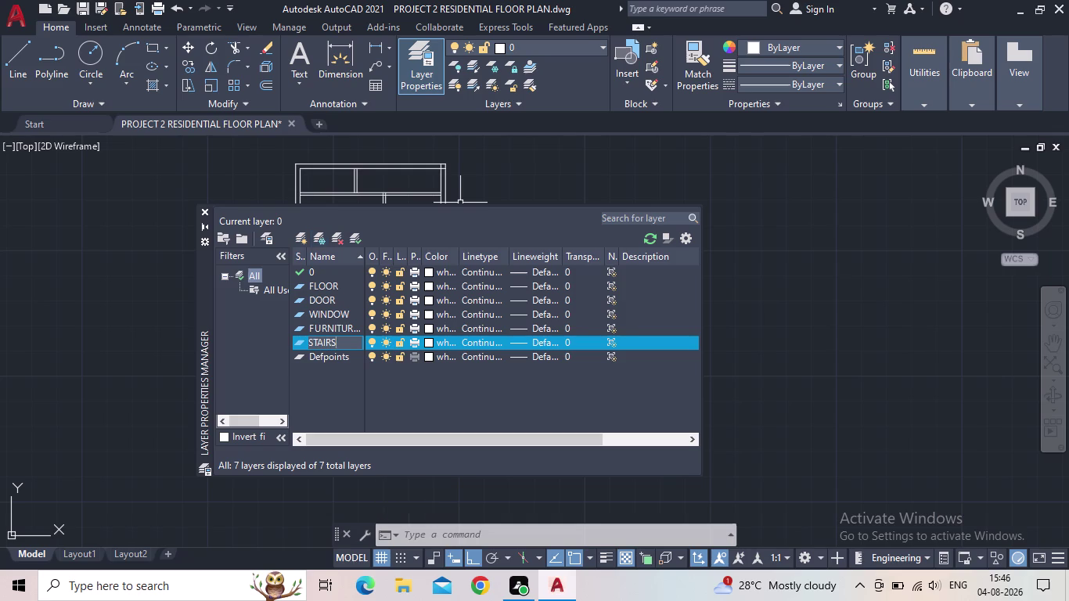
key(Return)
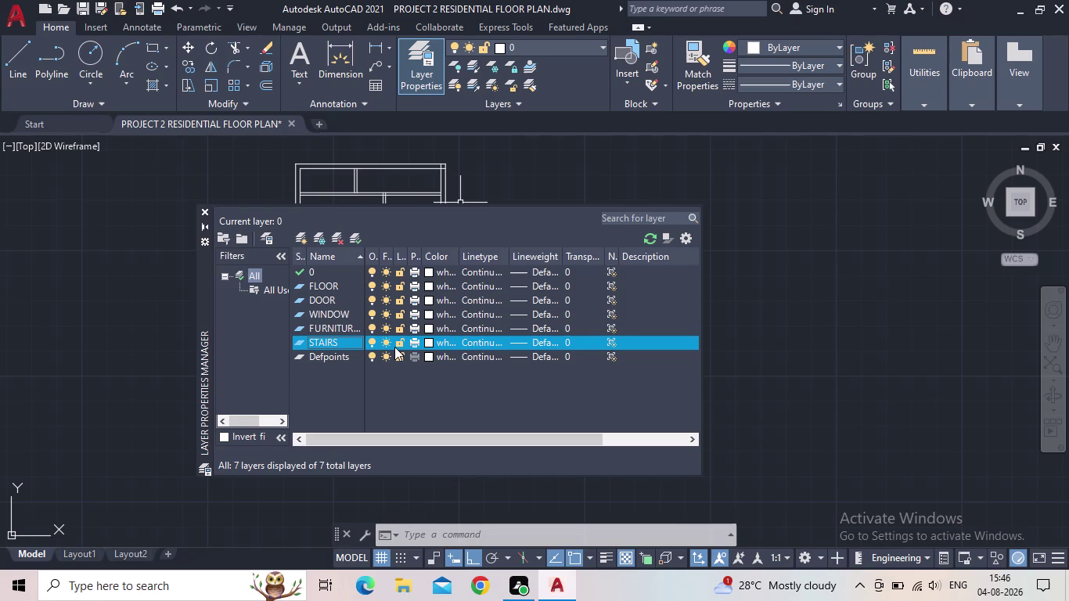
Create new layers named CAR and TEXT.
click(302, 236)
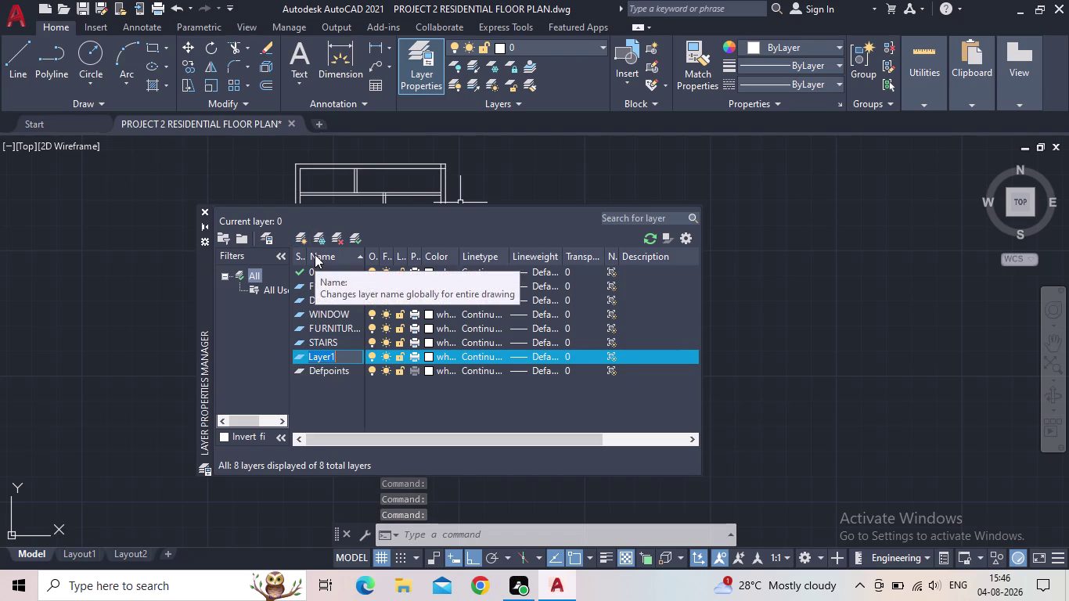
text(CR)
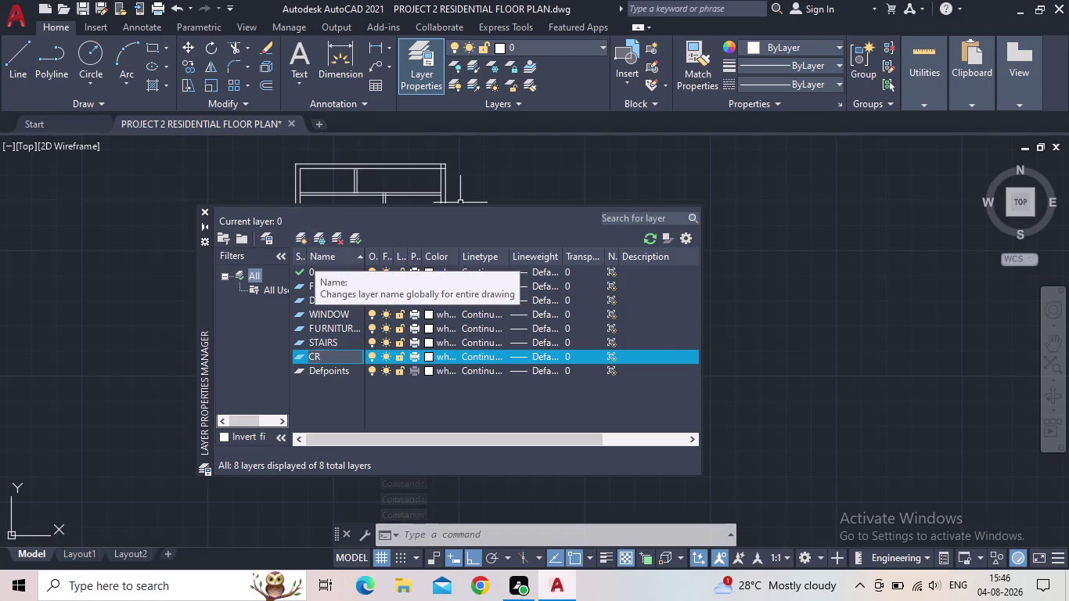
key(BackSpace)
text(AR)
key(Return)
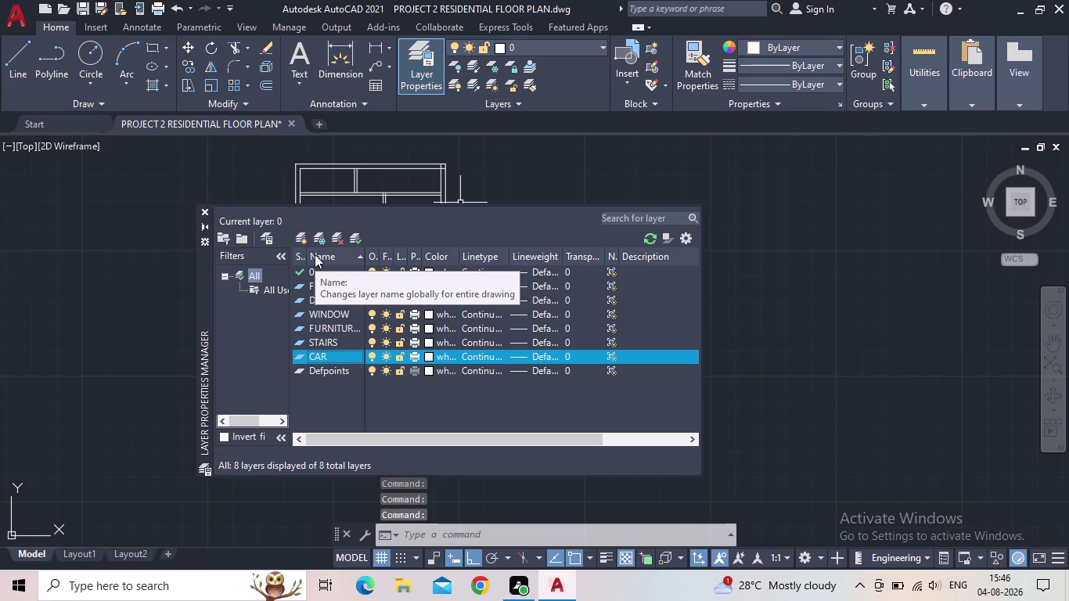
click(300, 237)
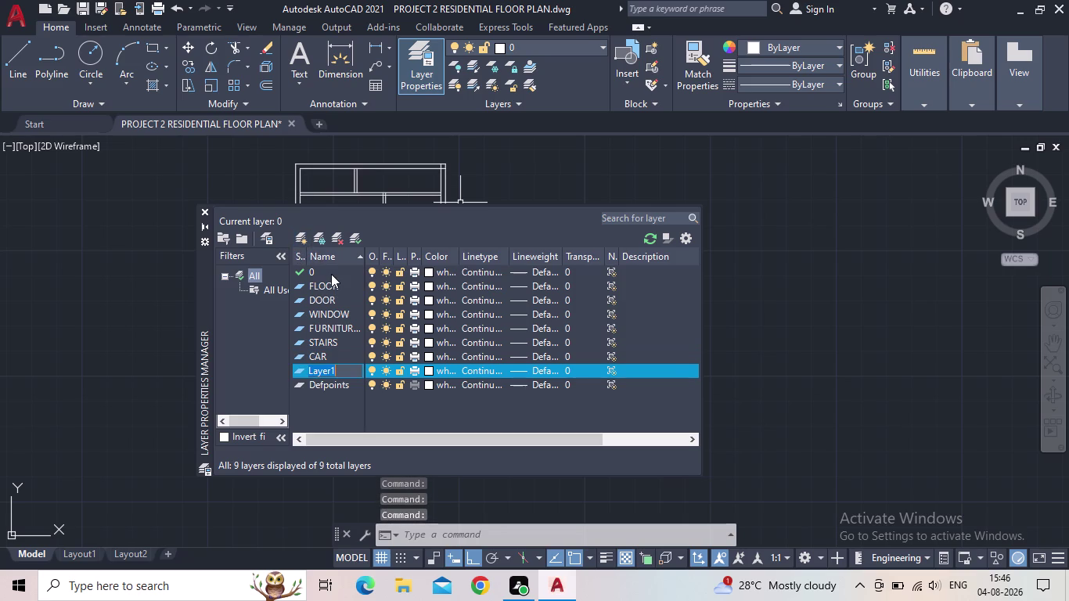
text(TEXT)
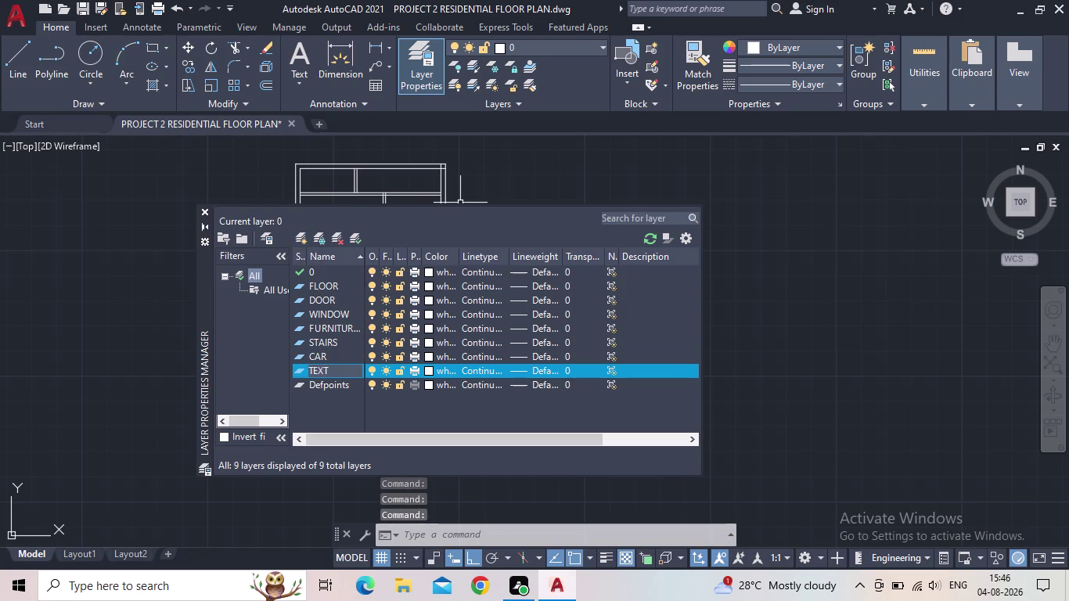
key(Return)
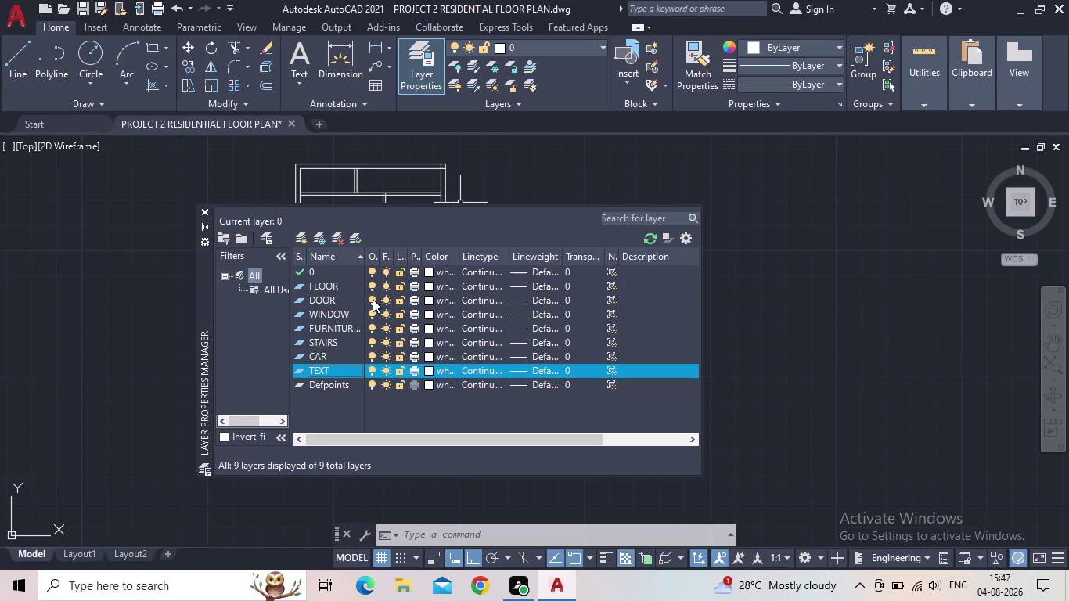
Set the DOOR layer colour to red and WINDOW to green.
click(427, 301)
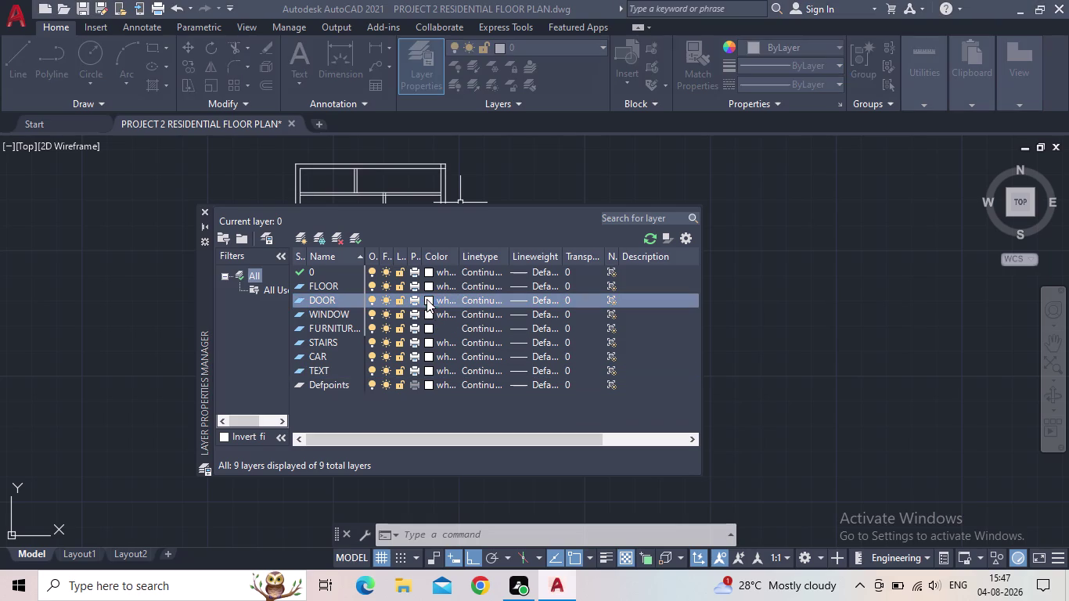
click(648, 334)
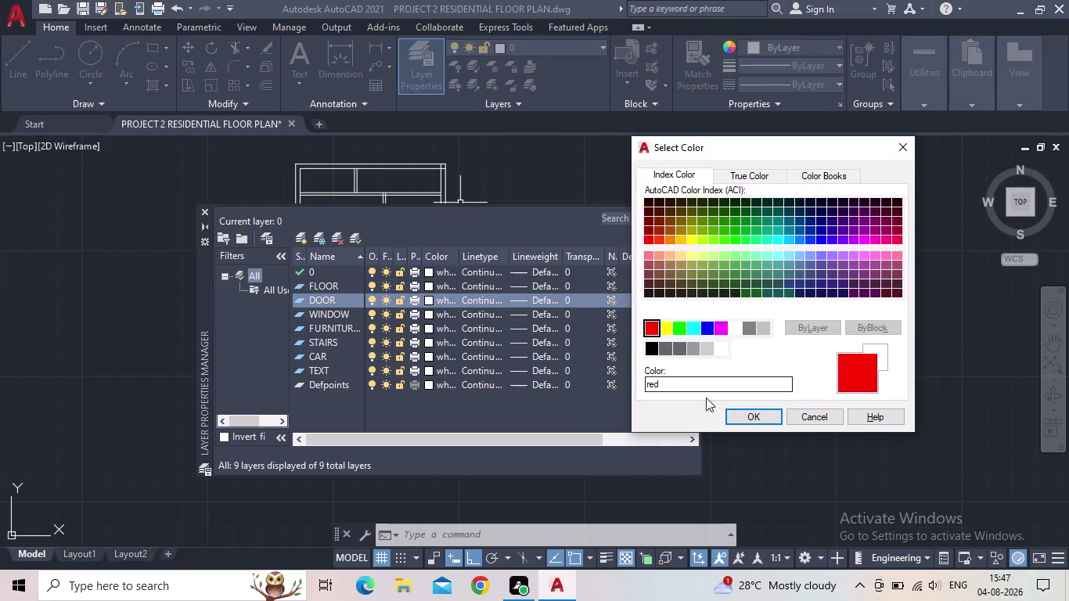
click(735, 418)
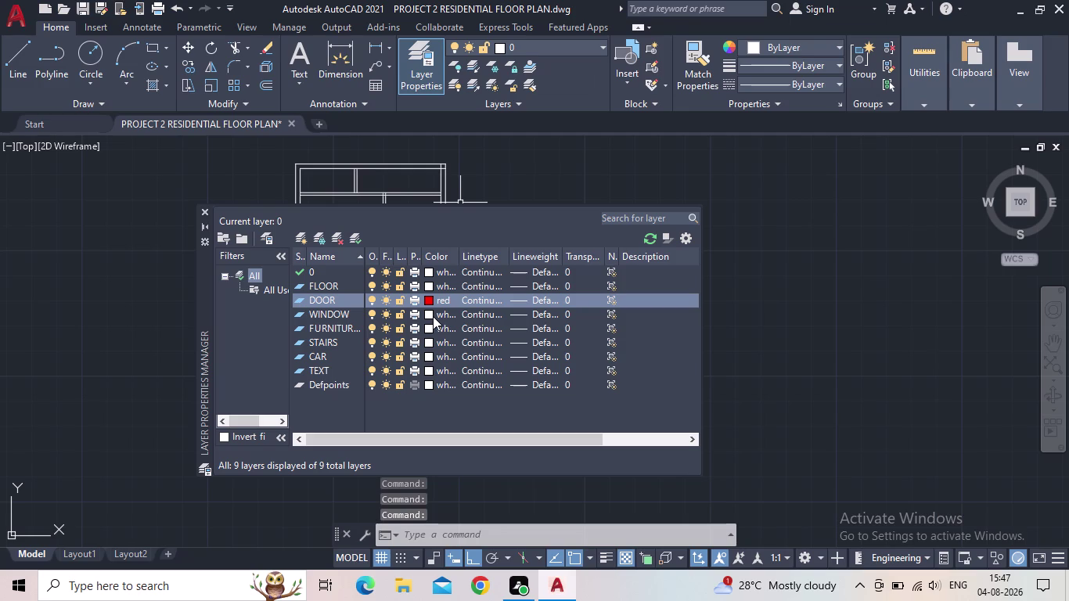
click(432, 316)
click(681, 335)
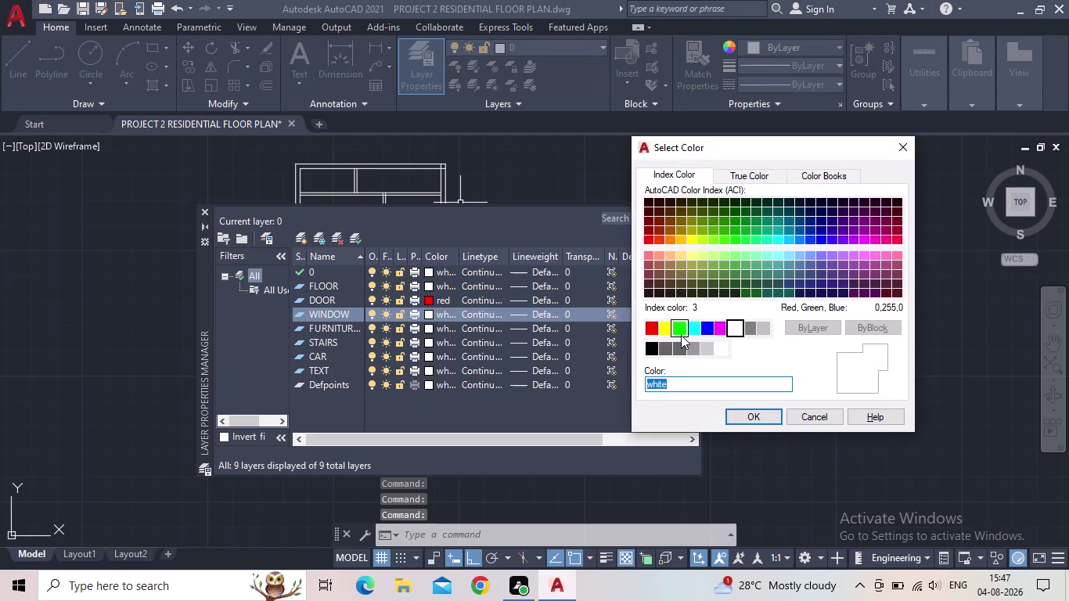
click(734, 411)
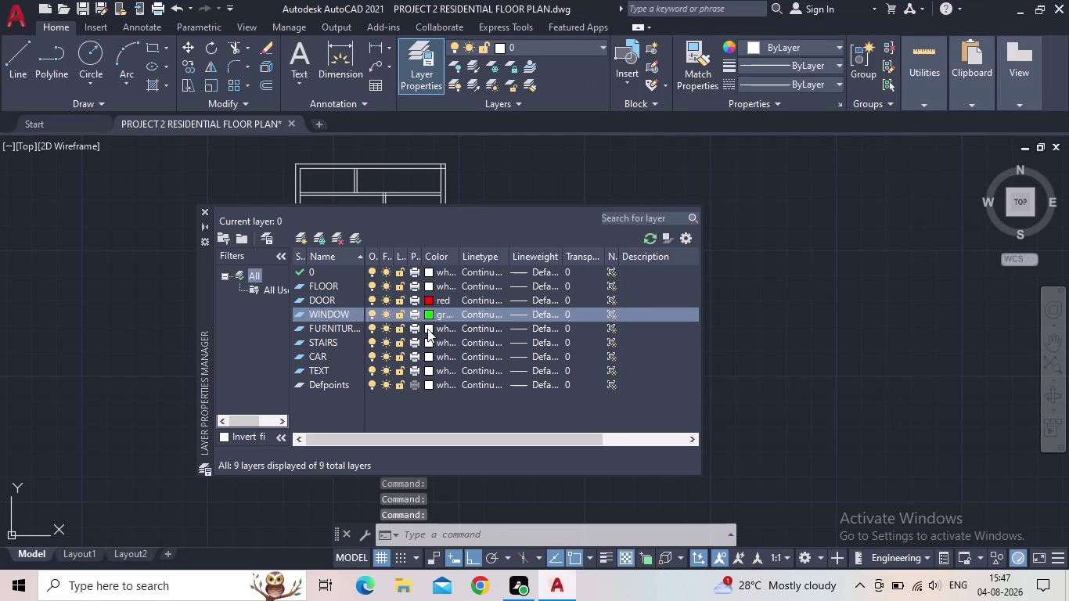
Set the furniture layer colour to 130 and STAIRS to magenta.
click(427, 329)
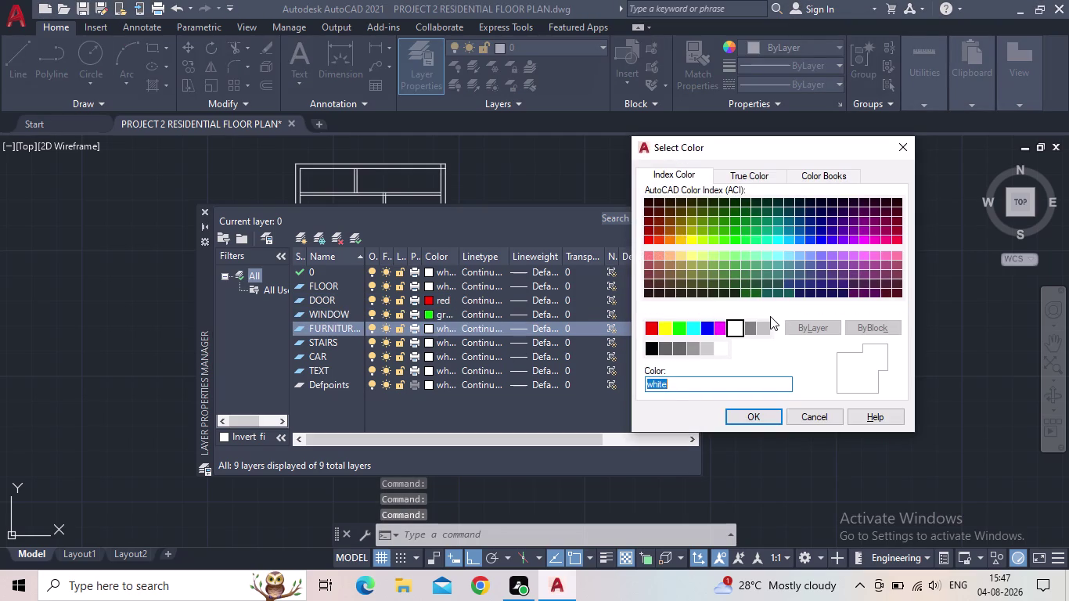
click(781, 240)
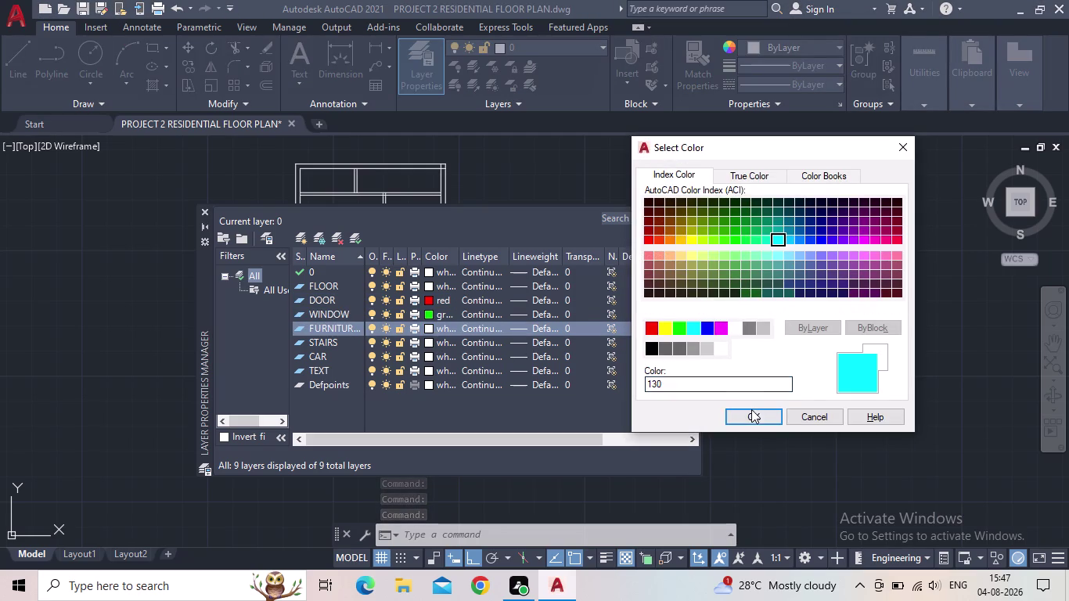
click(752, 411)
click(431, 342)
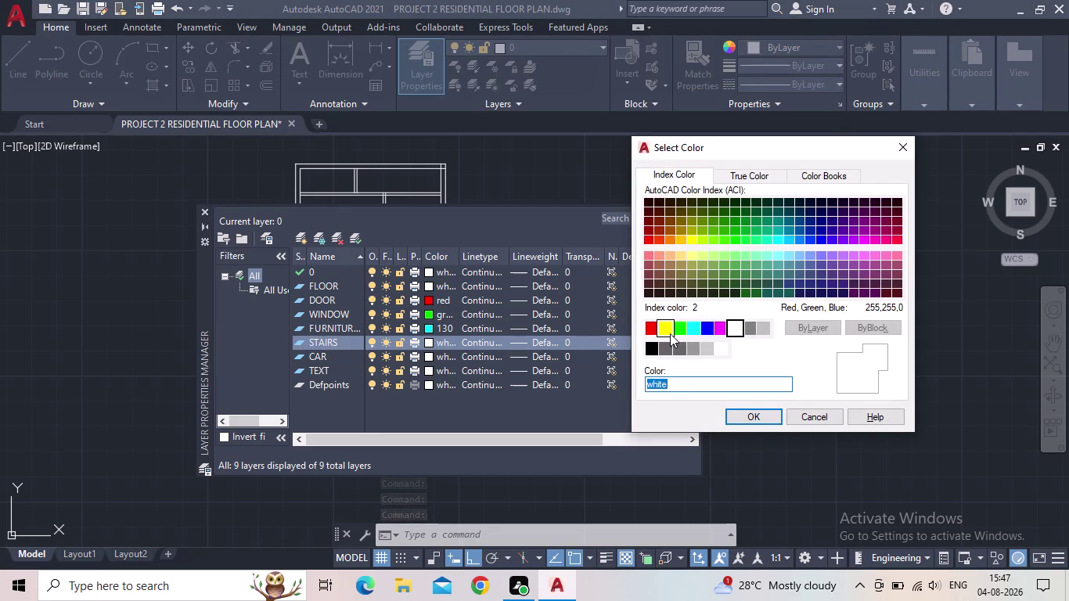
click(724, 334)
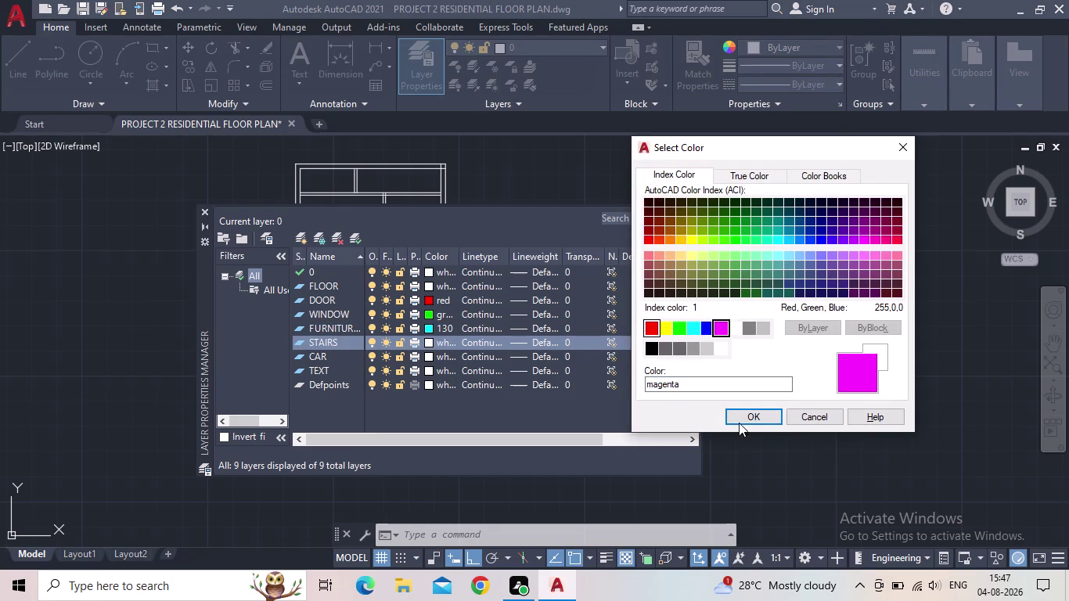
click(743, 419)
Colour CAR 20 and TEXT 11, make FLOOR current, and close the layer manager.
click(433, 354)
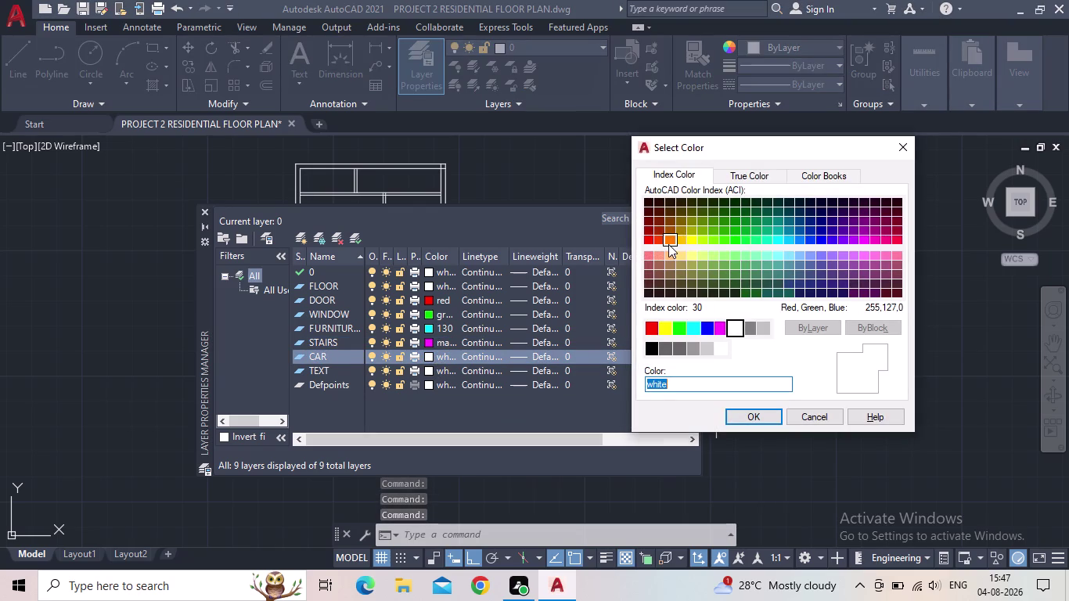
click(665, 242)
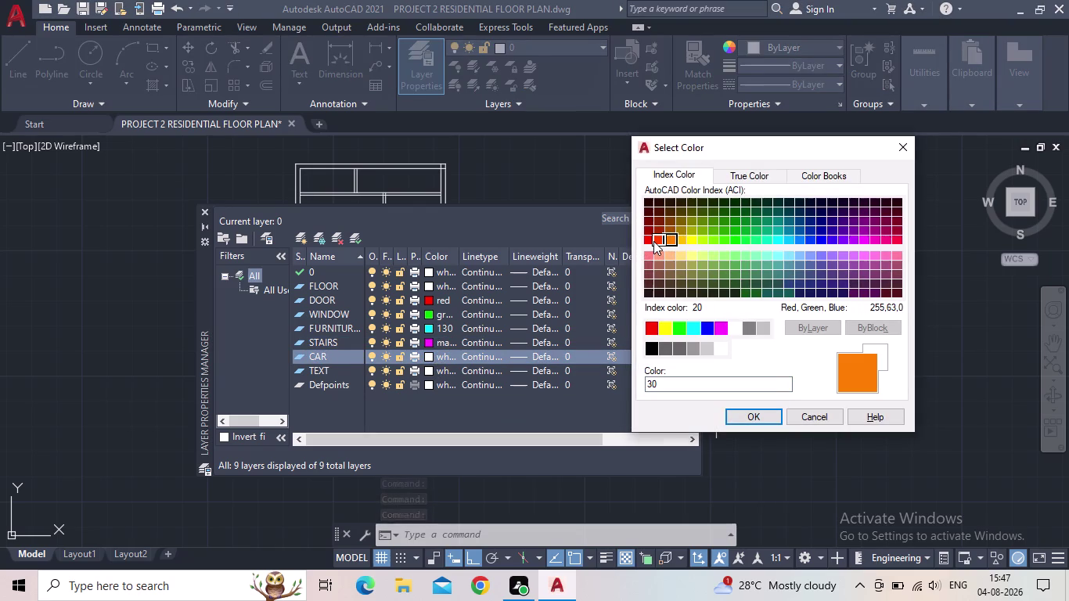
click(656, 239)
click(749, 419)
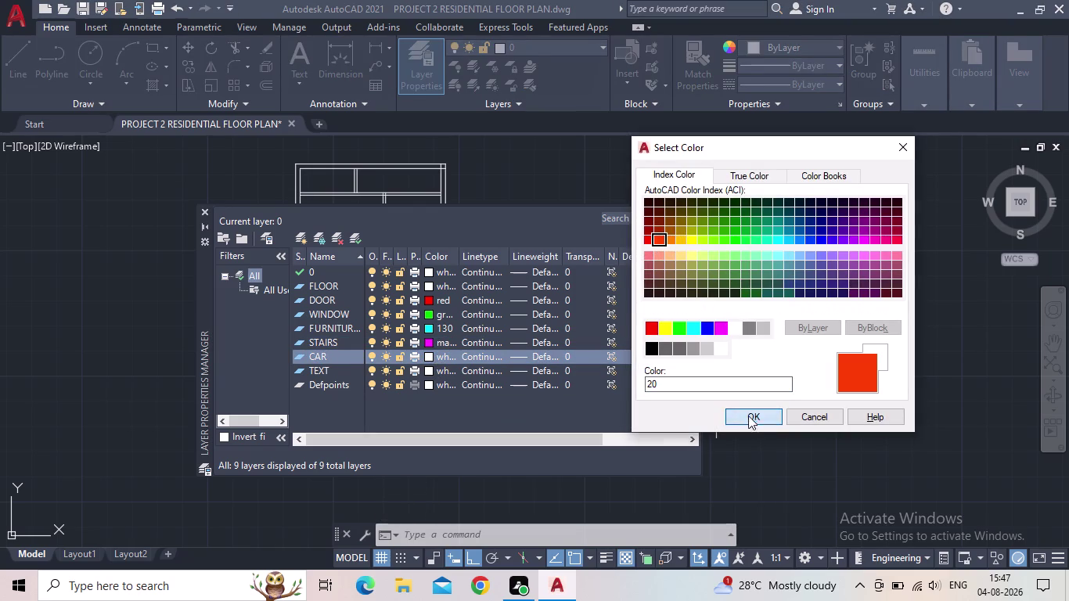
click(430, 368)
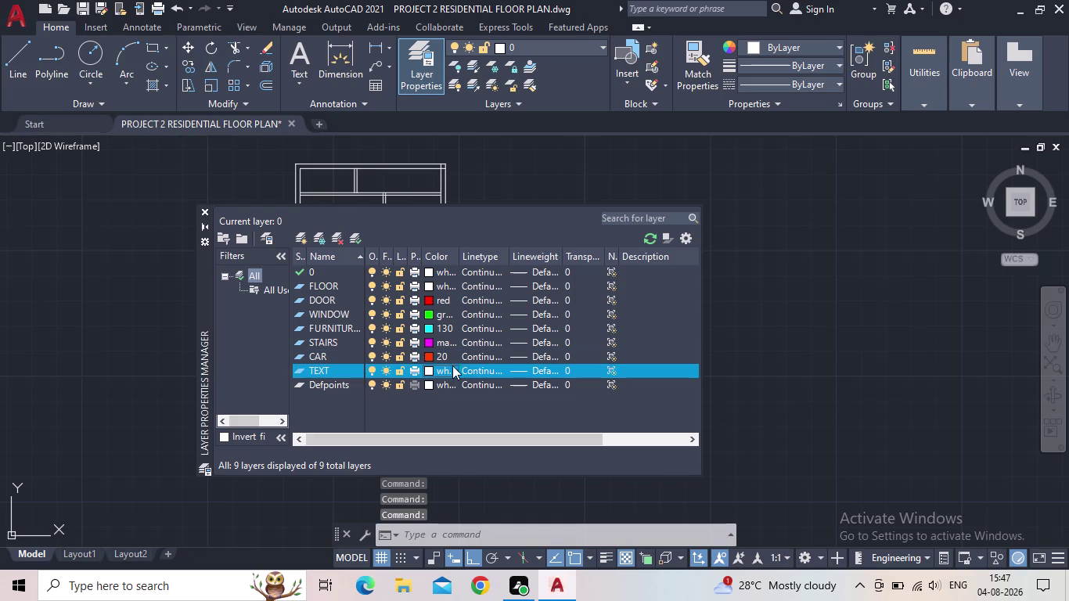
click(655, 259)
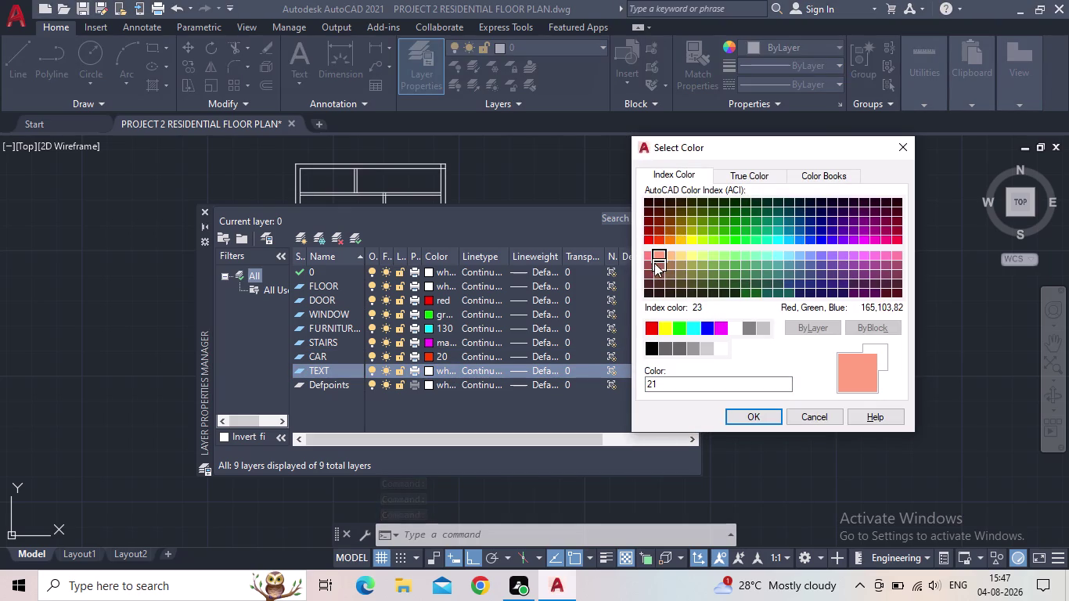
click(651, 257)
click(743, 421)
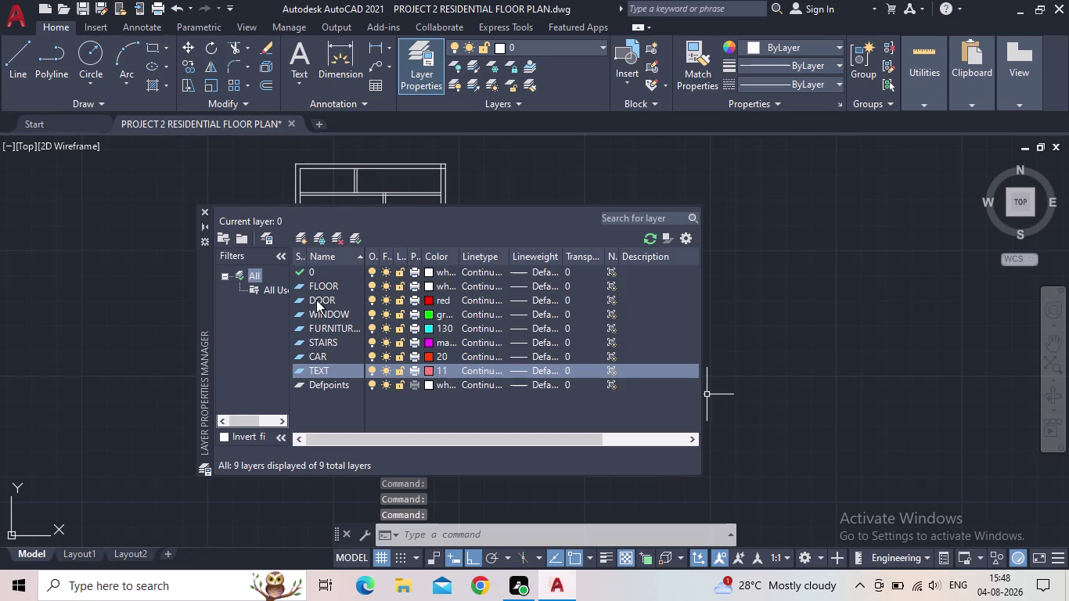
double_click(299, 286)
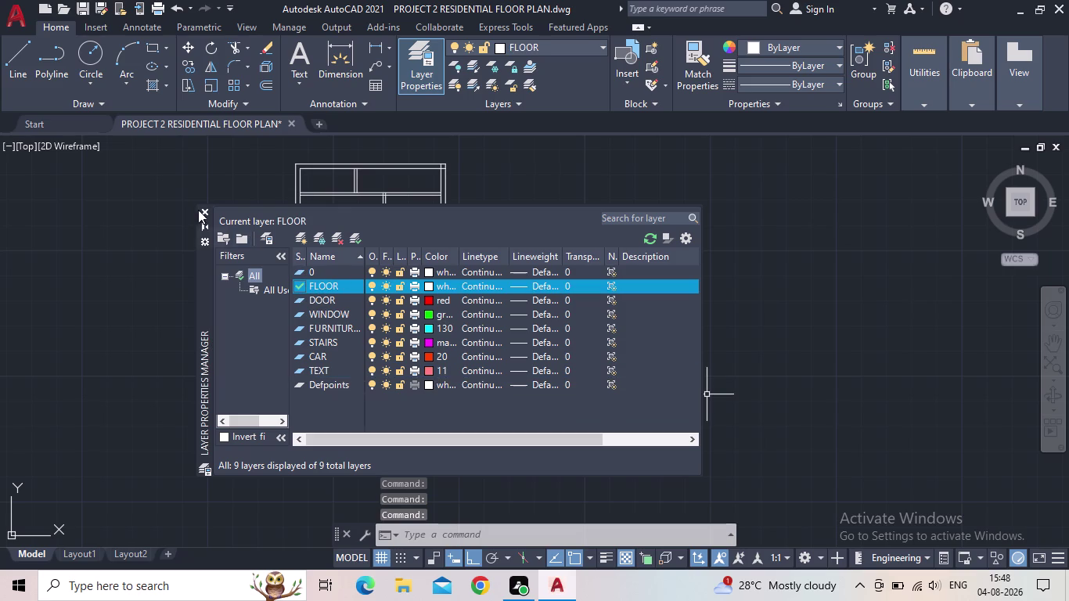
click(203, 210)
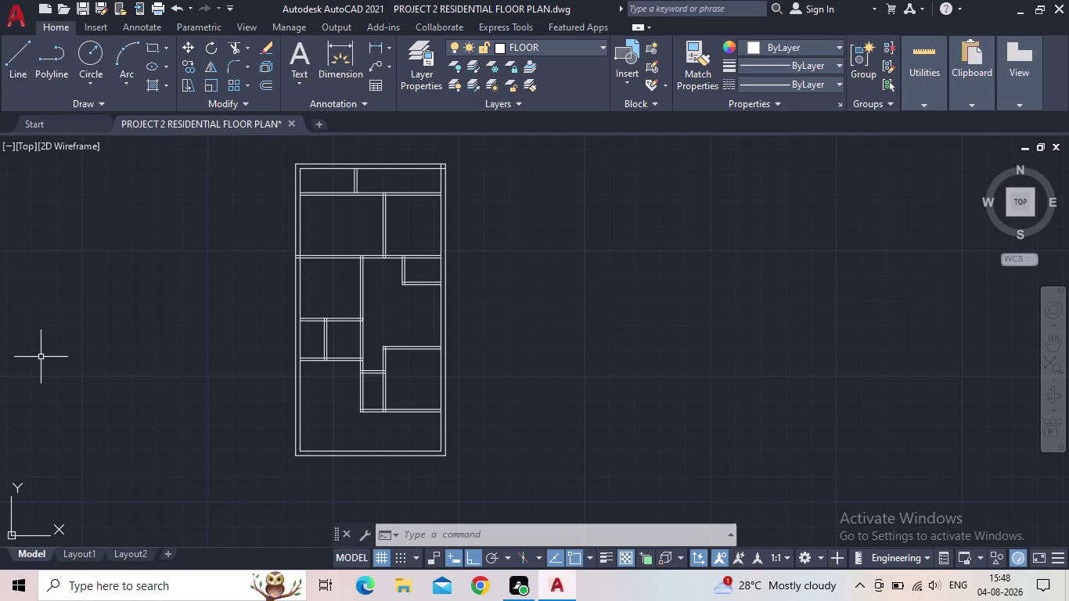
Window-select all wall lines, assign them to the FLOOR layer, and clear the selection.
drag(500, 495, 438, 472)
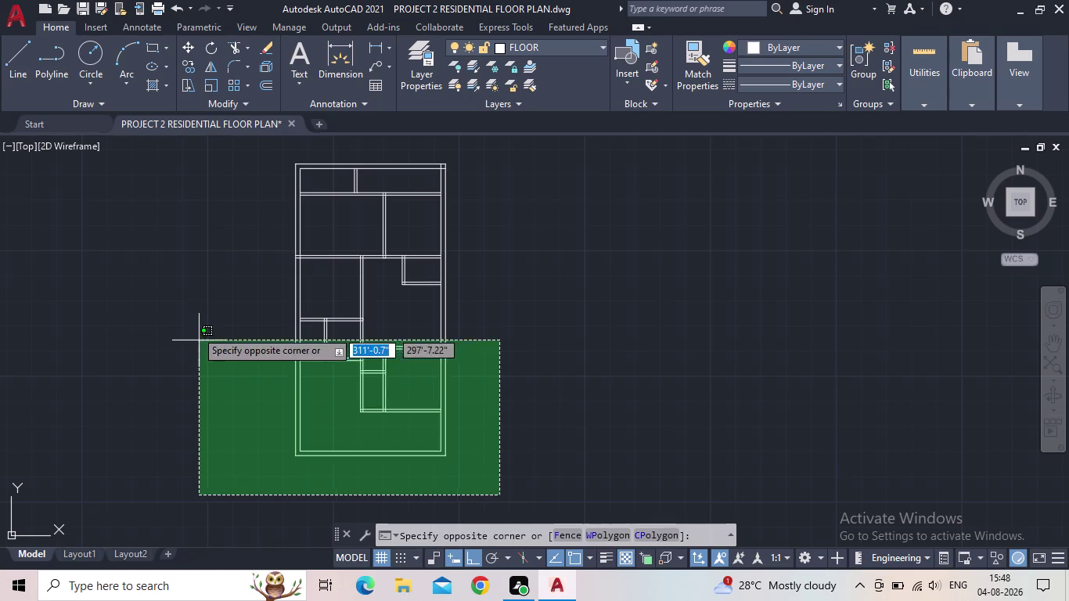
click(224, 148)
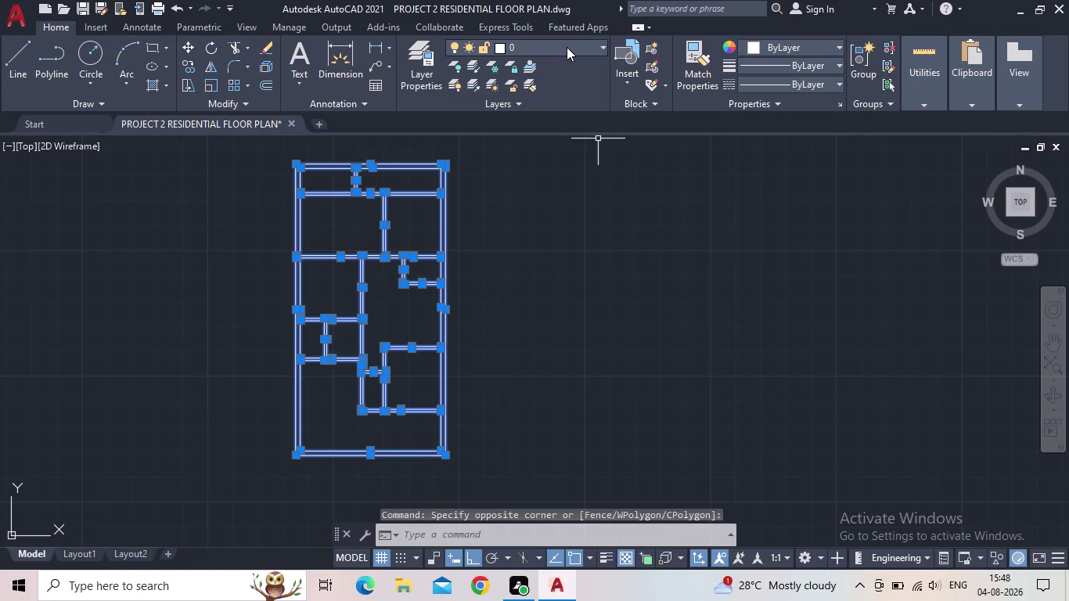
click(567, 47)
click(530, 142)
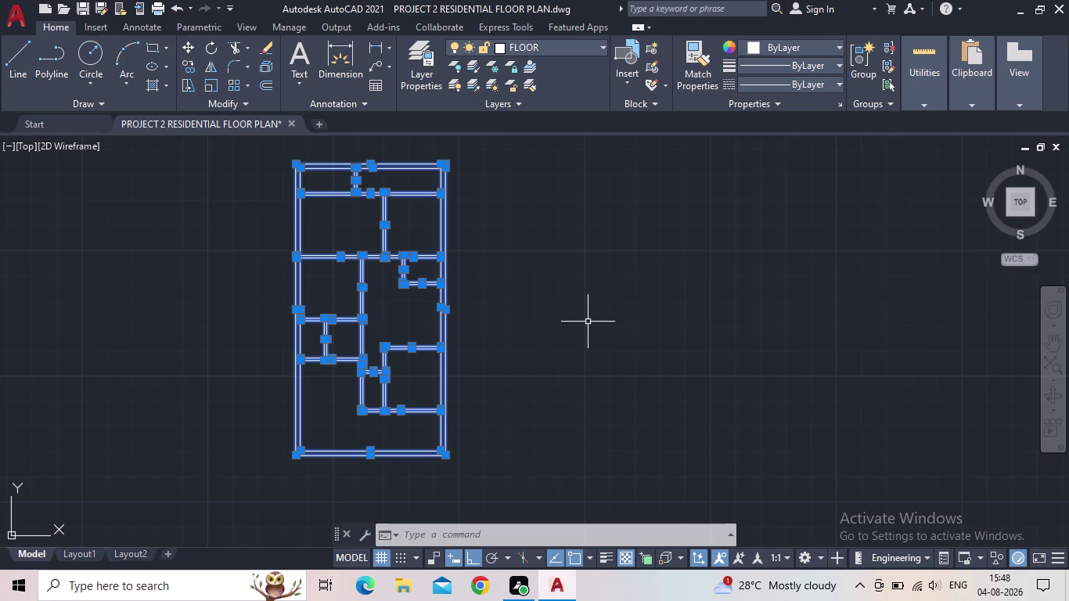
key(Escape)
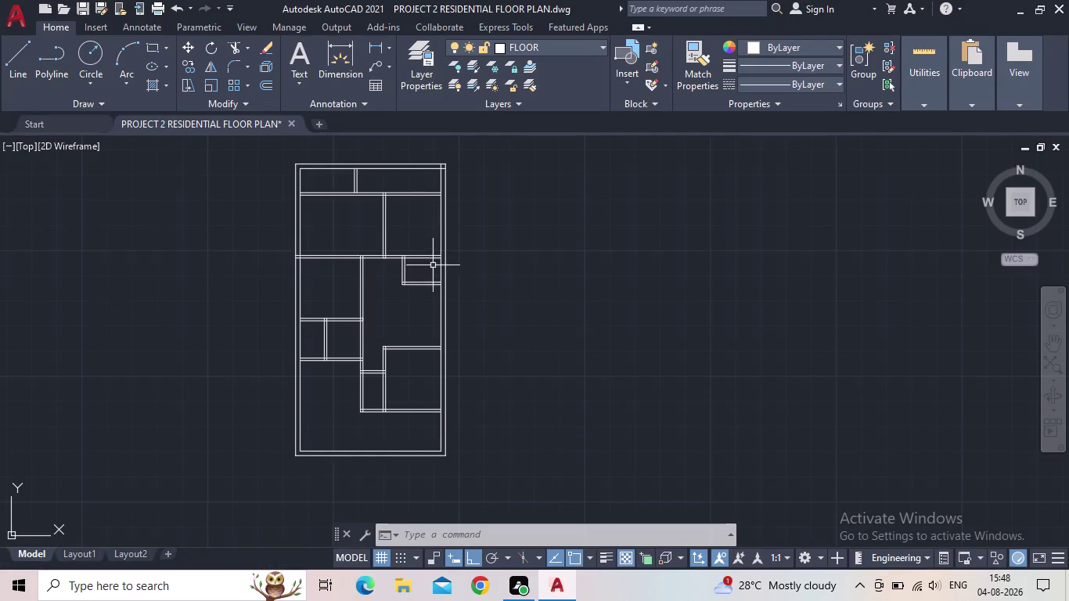
Pan and zoom around the floor plan to review the rooms.
middle_drag(667, 360, 652, 351)
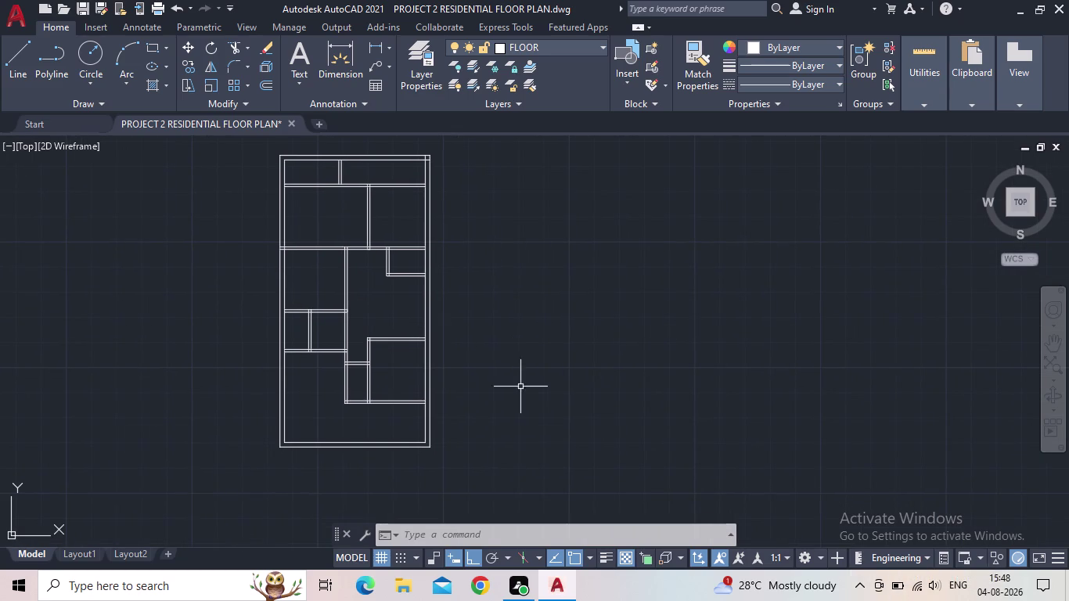
middle_drag(522, 388, 647, 410)
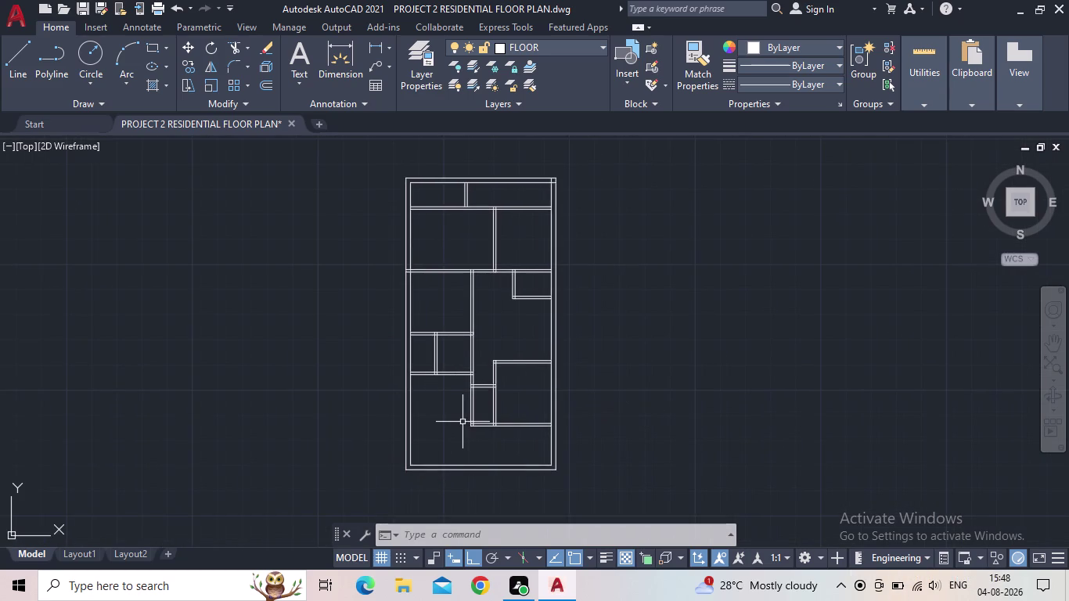
scroll(up, 3)
middle_click(491, 409)
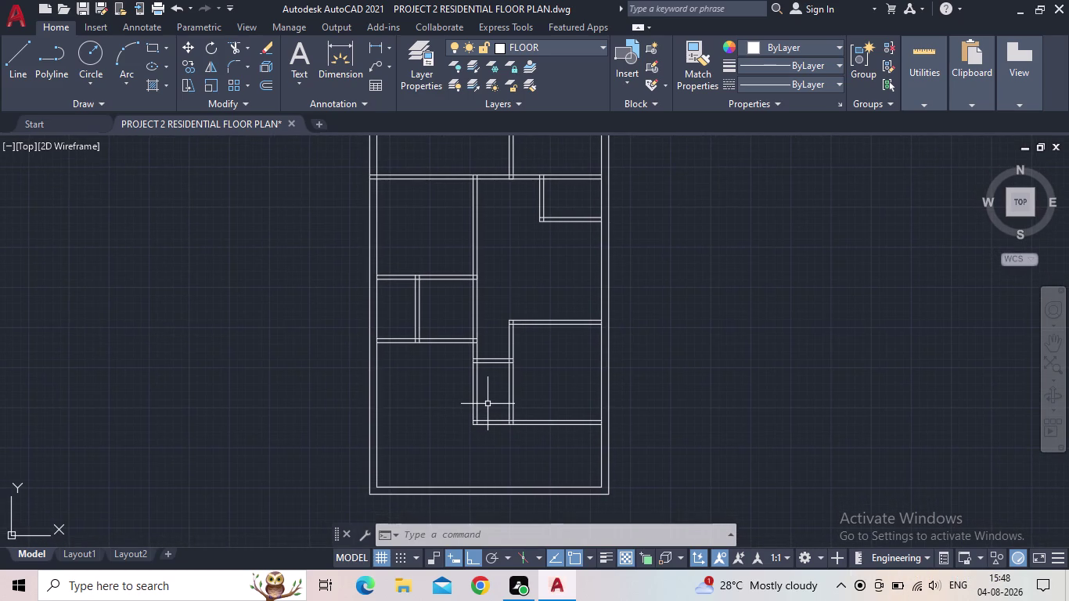
middle_drag(488, 412, 485, 474)
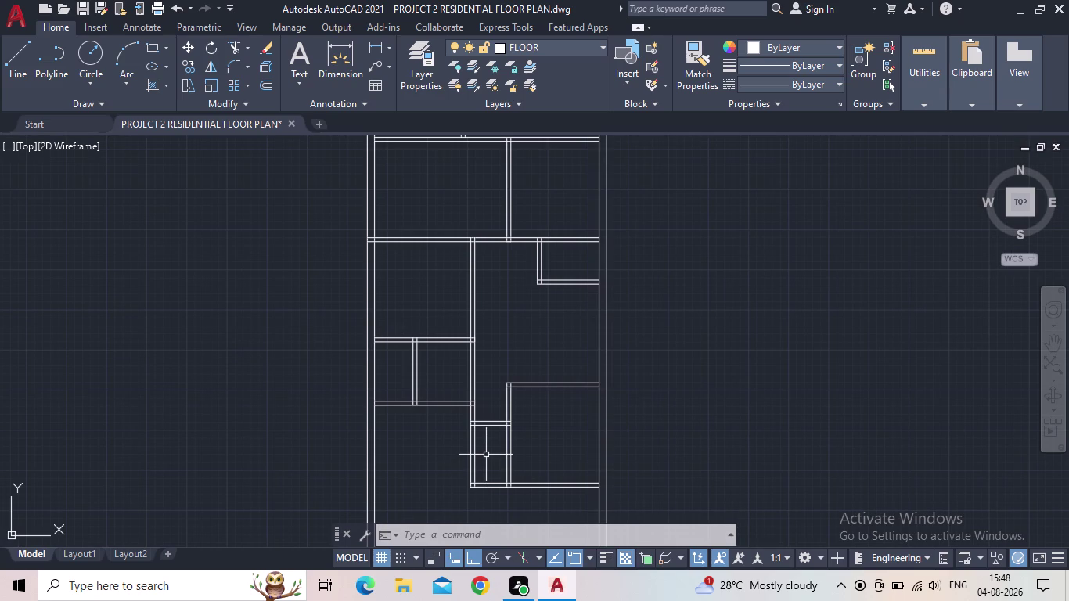
scroll(up, 3)
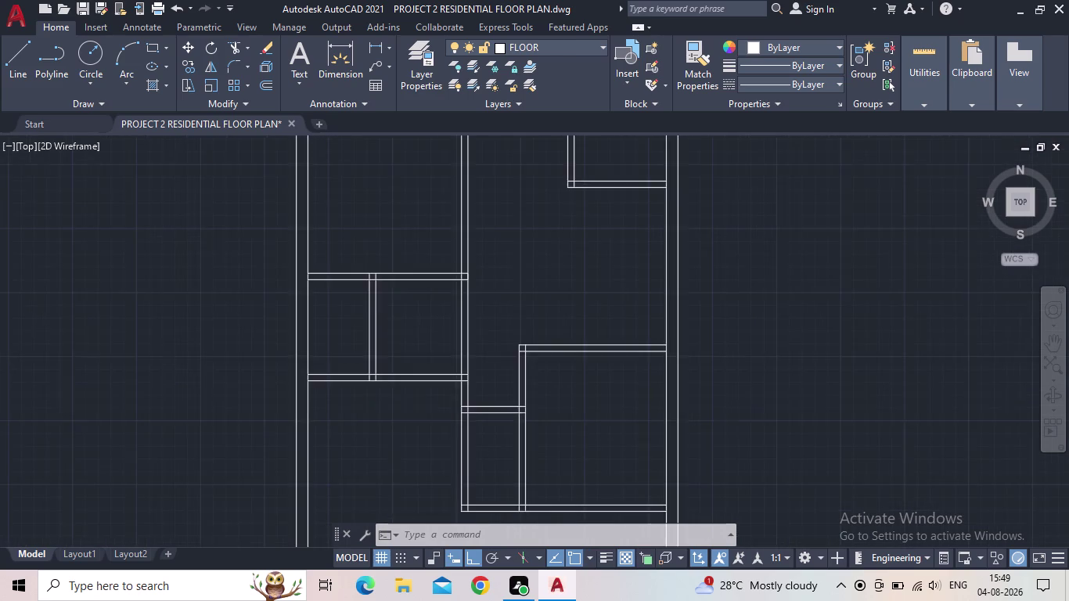
scroll(down, 3)
middle_drag(504, 392, 493, 411)
scroll(down, 3)
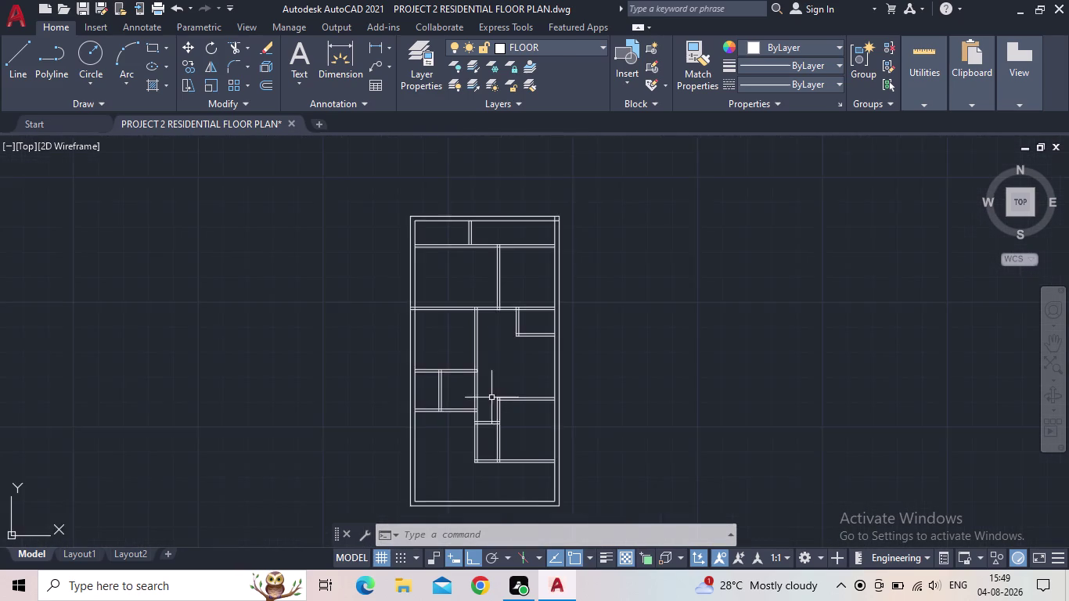
middle_drag(495, 387, 428, 446)
scroll(up, 3)
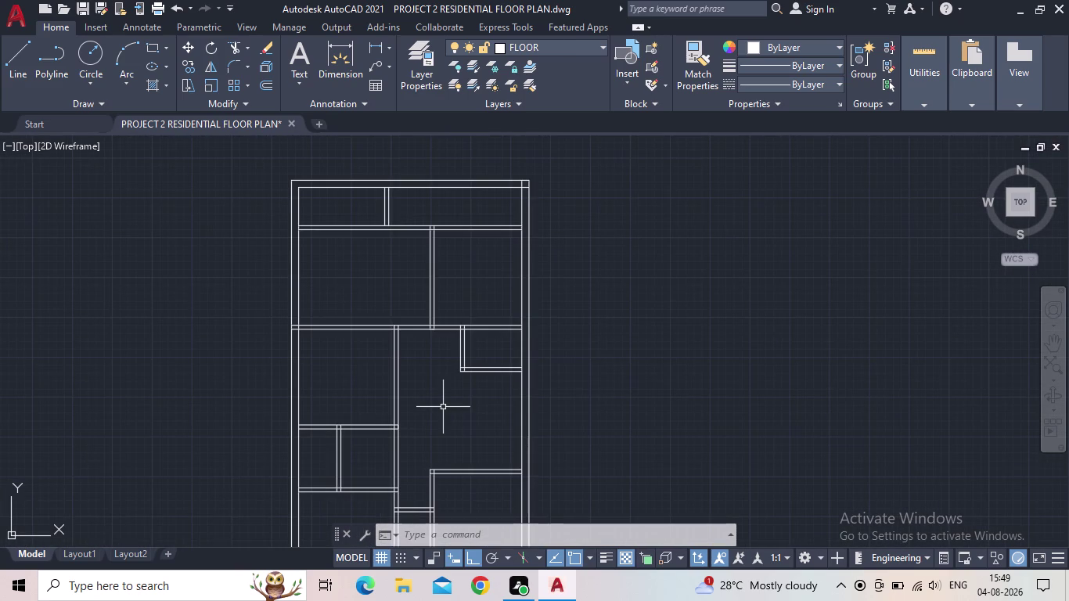
Open the tool palettes with TOOLPALETTES and make DOOR the current layer.
text(TO)
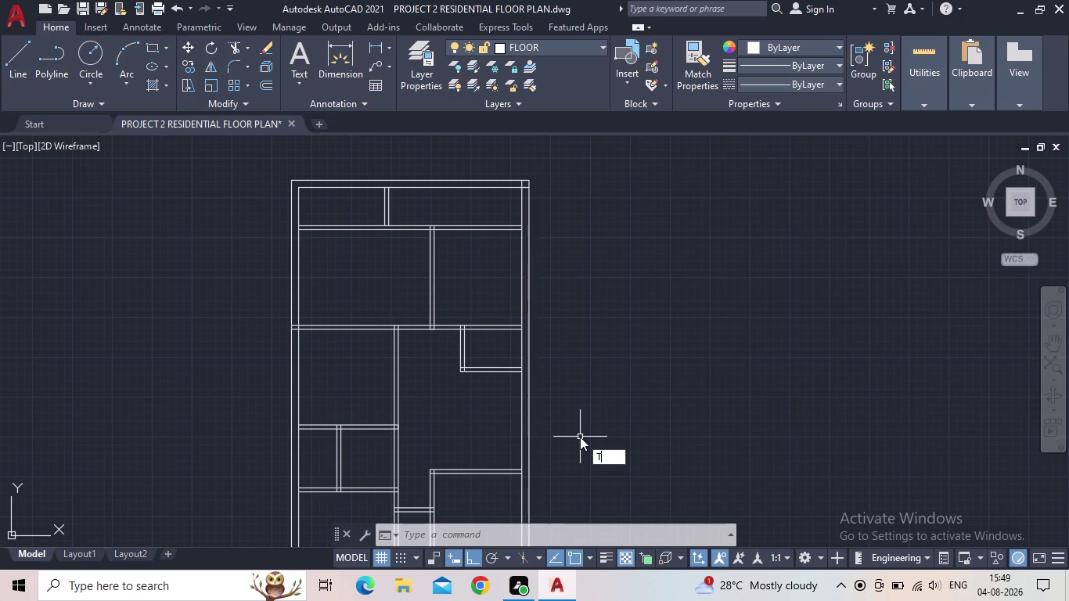
text(OL)
key(Return)
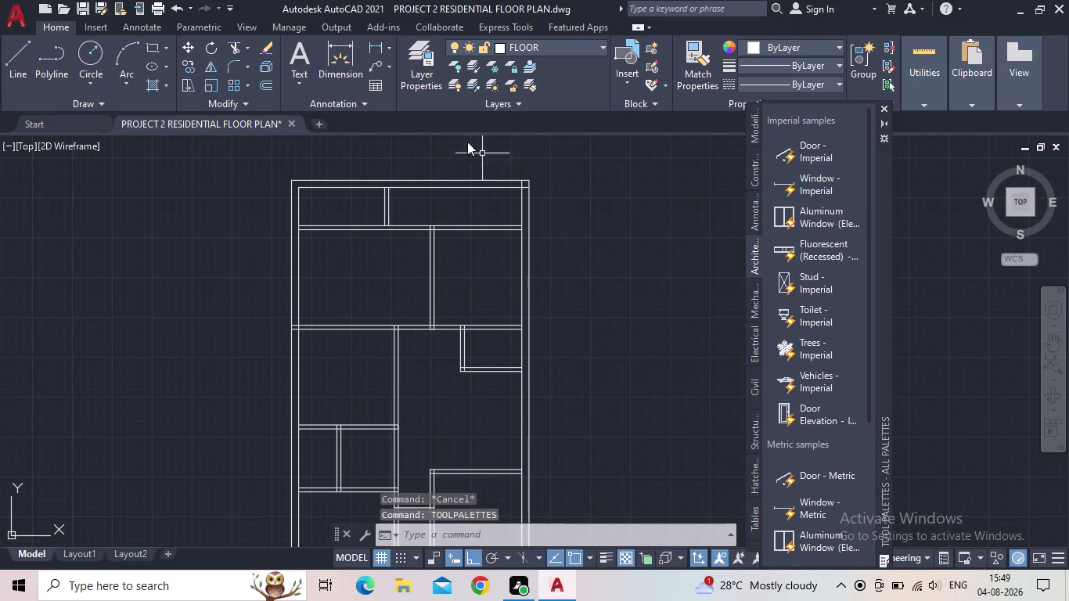
click(421, 80)
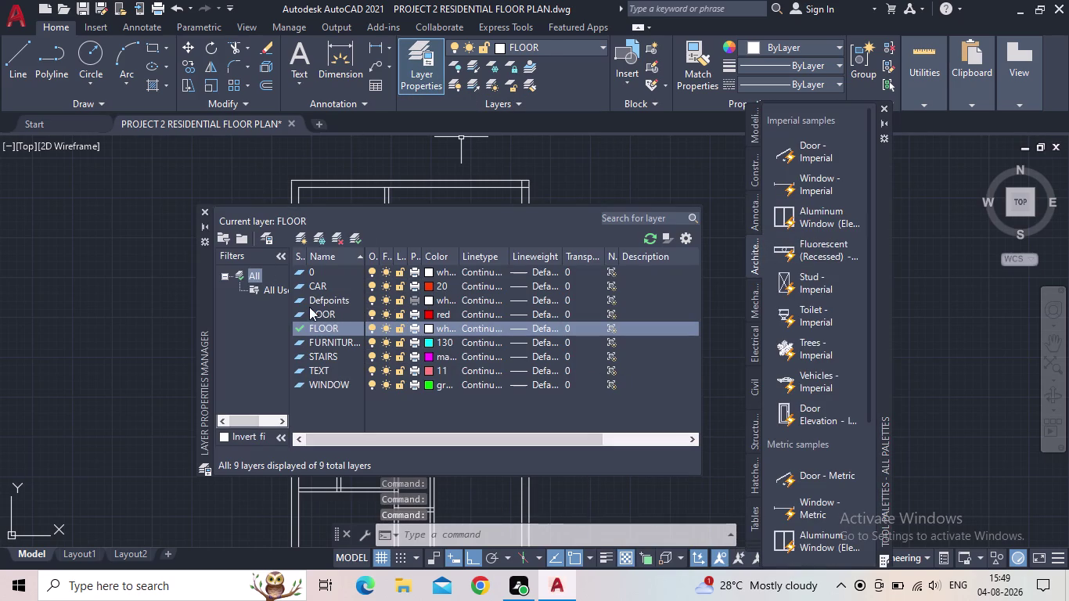
click(302, 313)
click(301, 313)
click(302, 313)
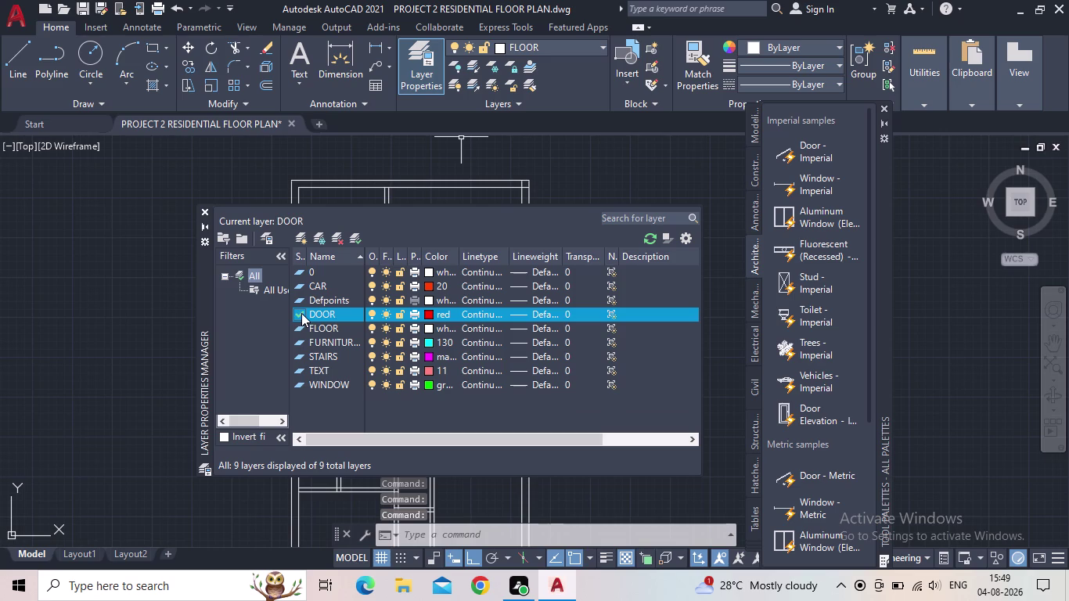
click(205, 207)
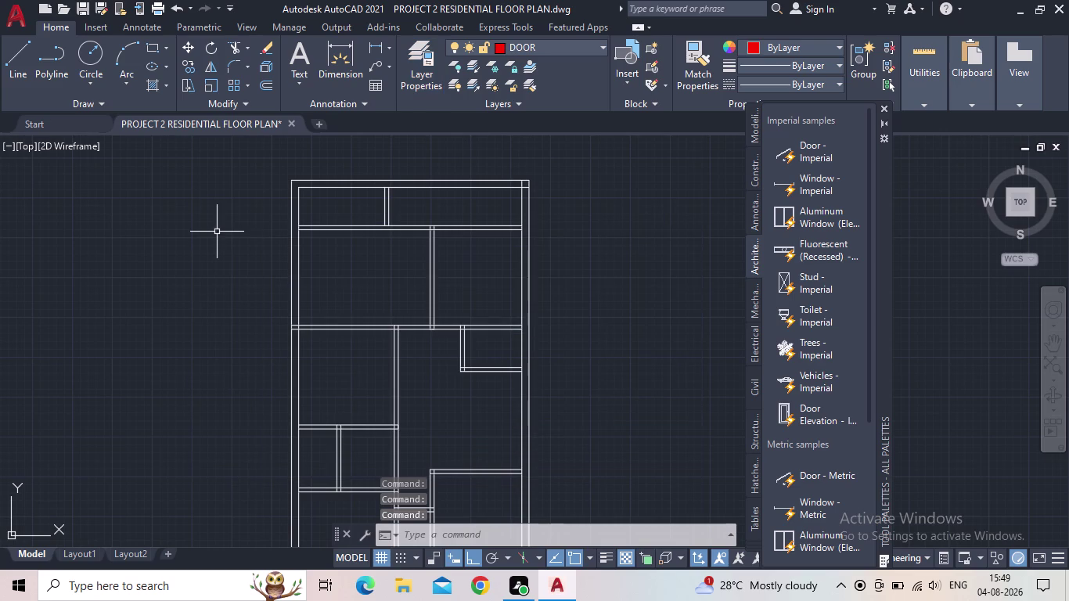
Drag the Door - Imperial block into the empty space left of the plan.
drag(803, 152, 685, 255)
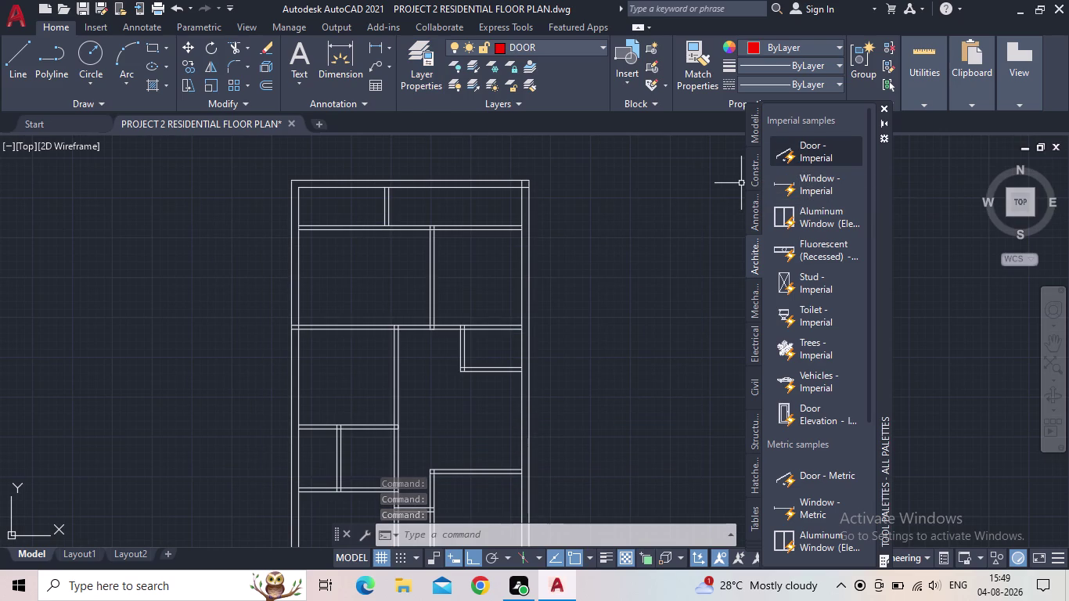
drag(685, 254, 630, 283)
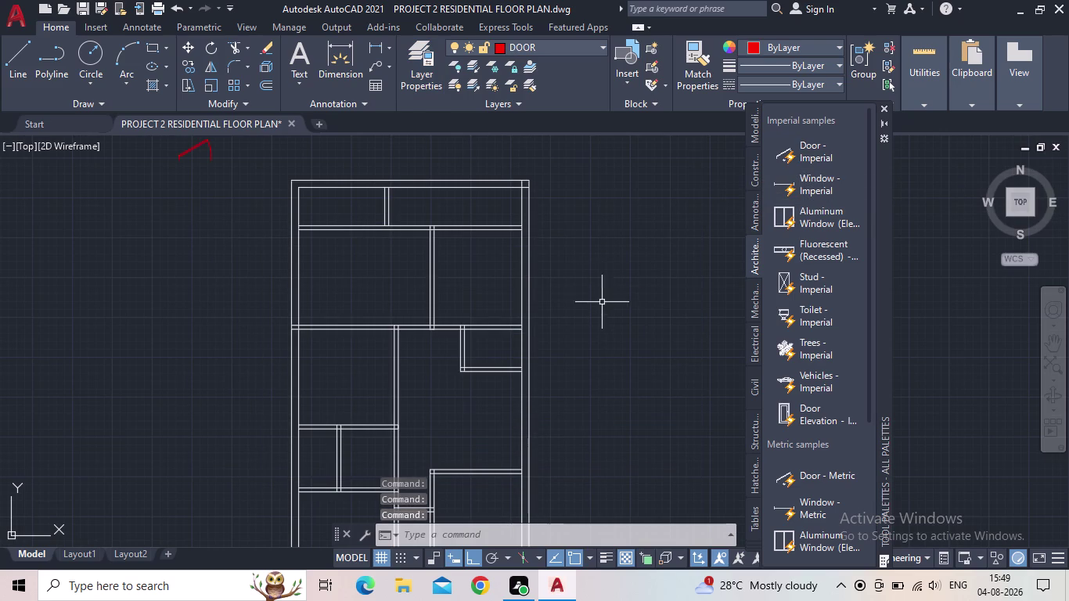
middle_drag(273, 217, 334, 289)
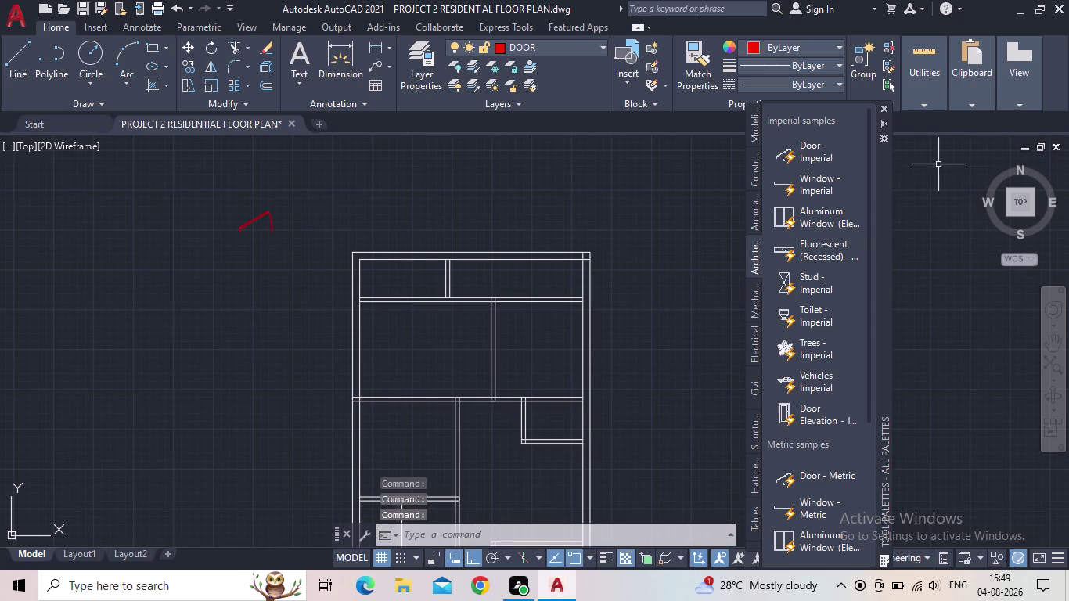
Close the tool palettes and swing the placed door further open via its angle grip.
click(882, 106)
click(261, 223)
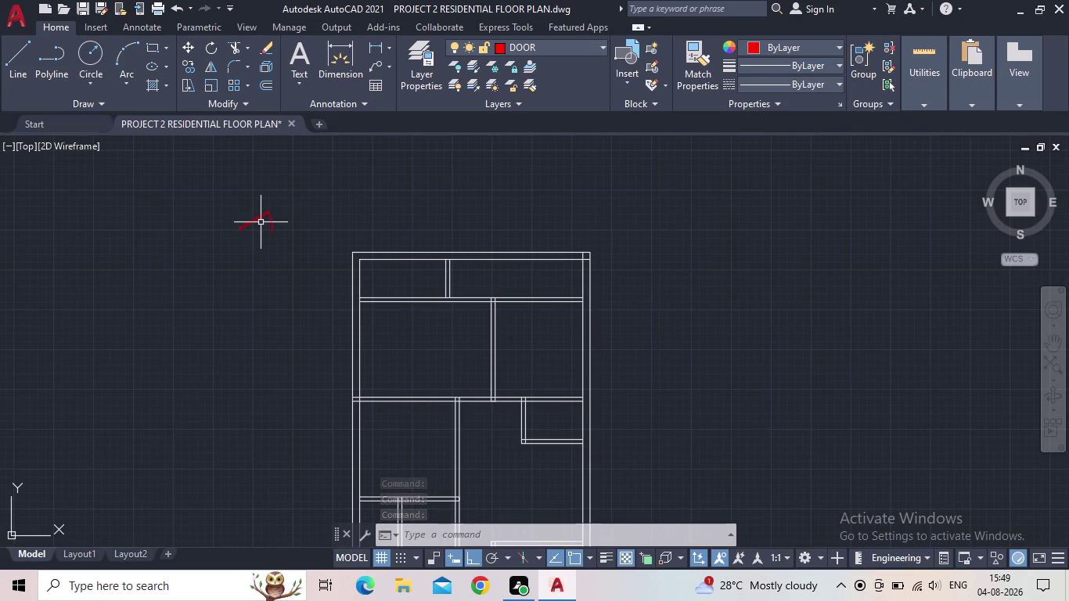
click(234, 222)
click(236, 216)
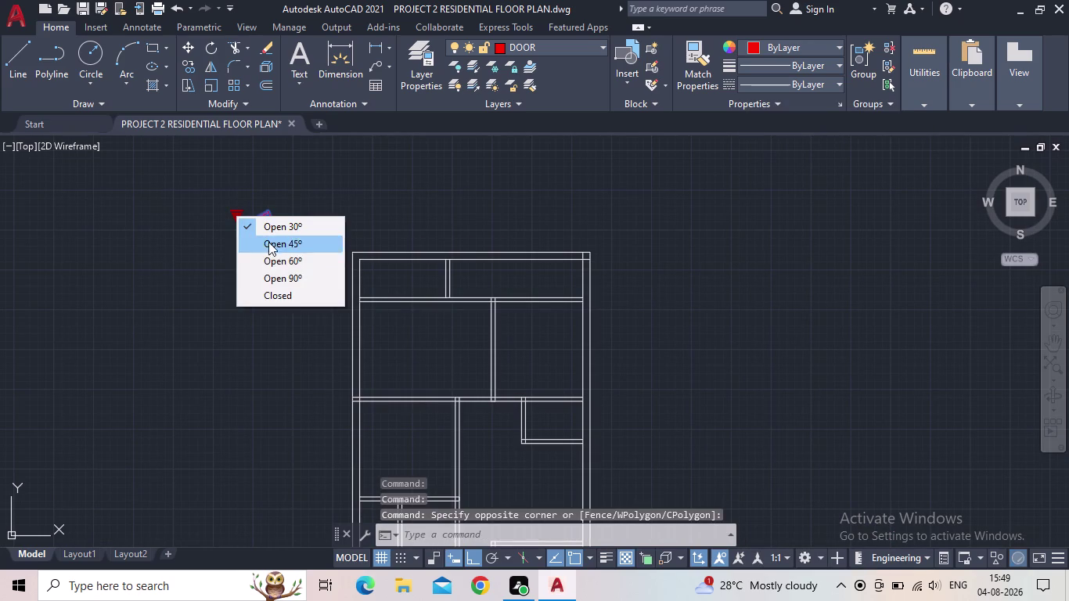
click(276, 276)
middle_drag(260, 220, 261, 226)
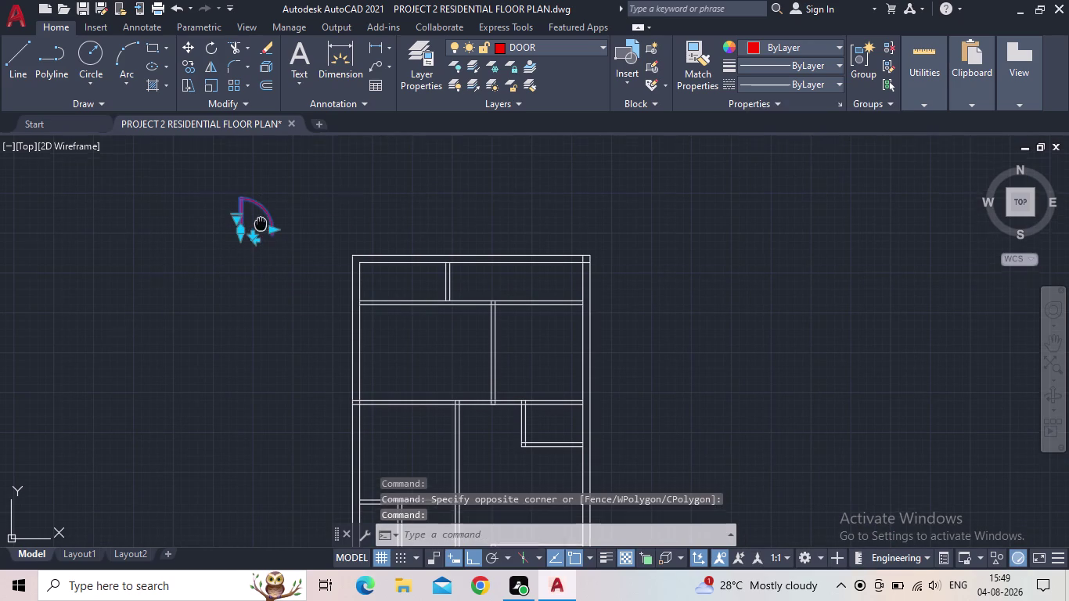
middle_drag(260, 226, 261, 239)
key(Escape)
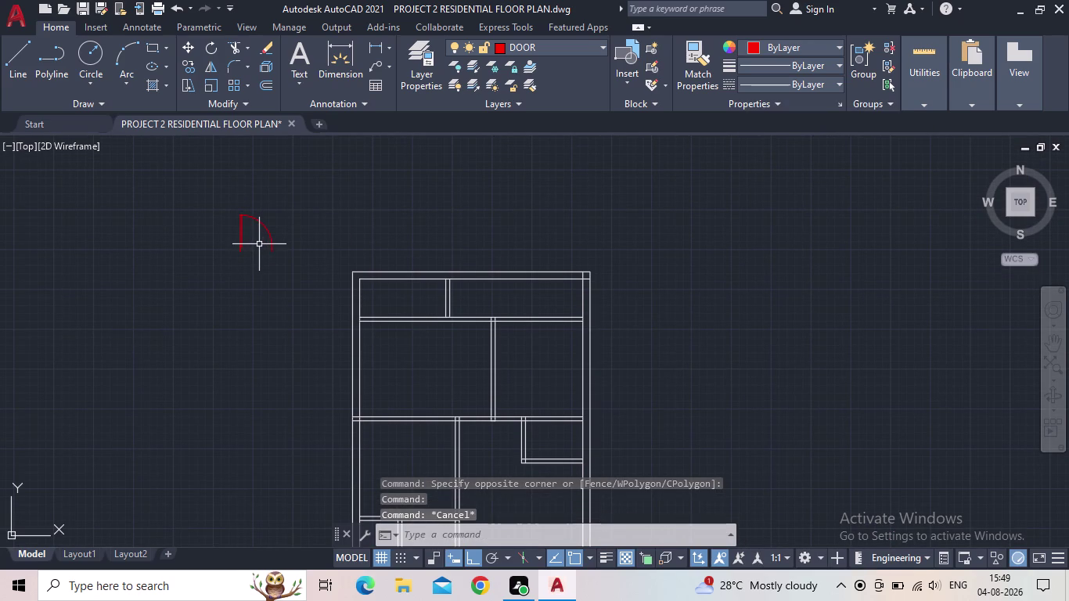
Copy the door twice to the left of the original.
key(c)
key(o)
key(Return)
click(243, 244)
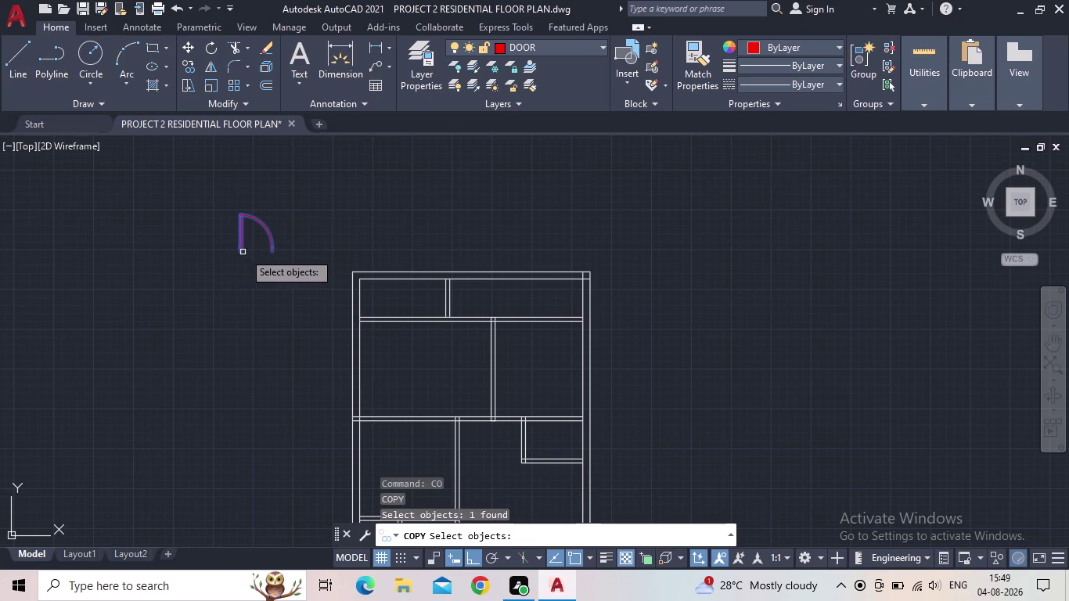
key(space)
click(237, 253)
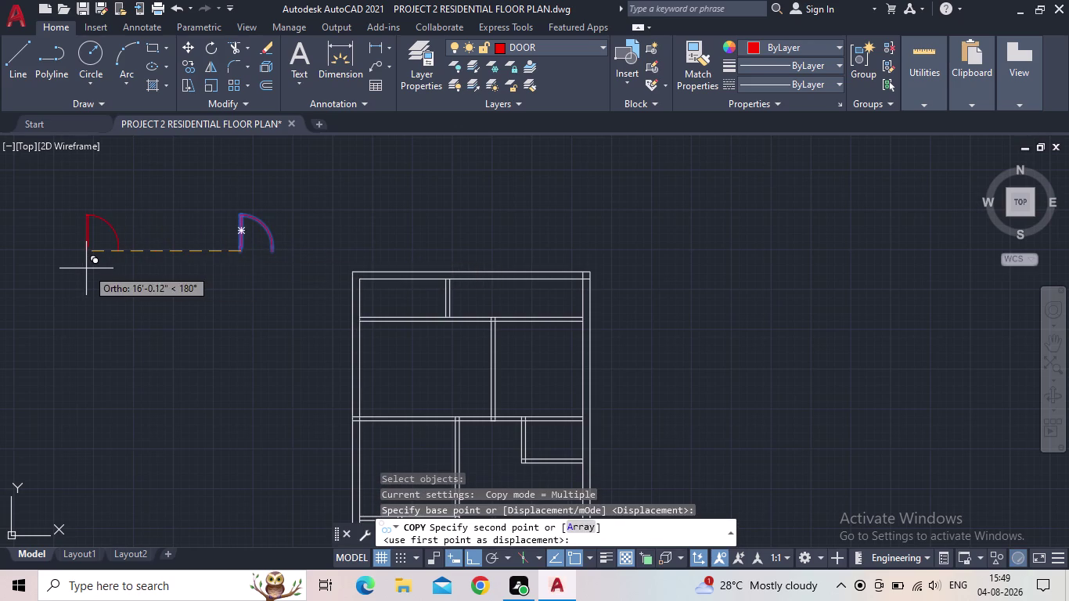
click(85, 268)
middle_drag(102, 265, 326, 315)
scroll(down, 3)
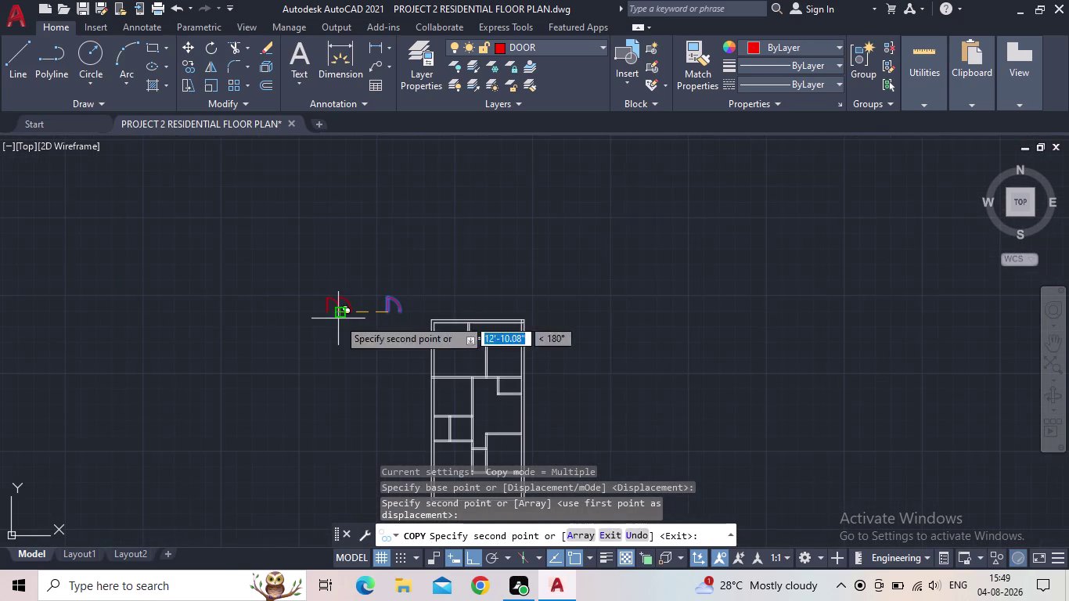
click(252, 311)
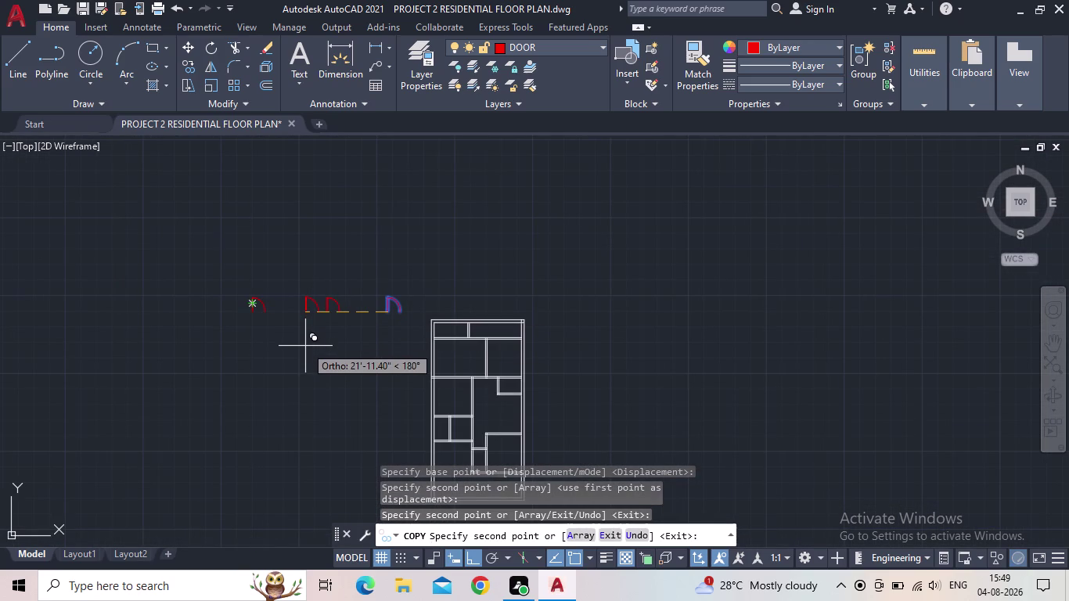
key(Escape)
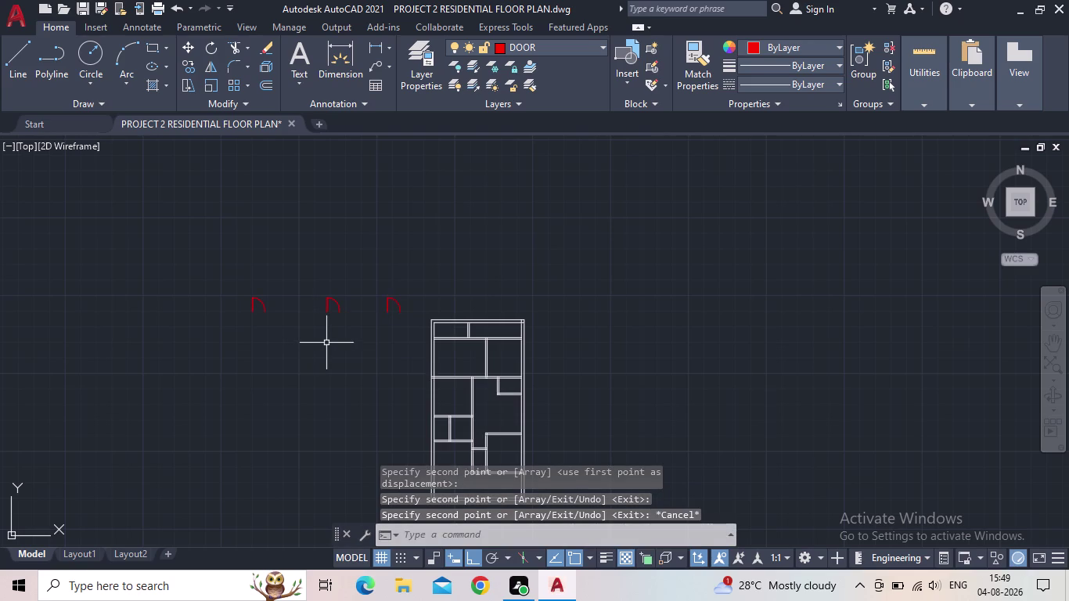
scroll(down, 3)
middle_drag(336, 337, 314, 360)
scroll(up, 3)
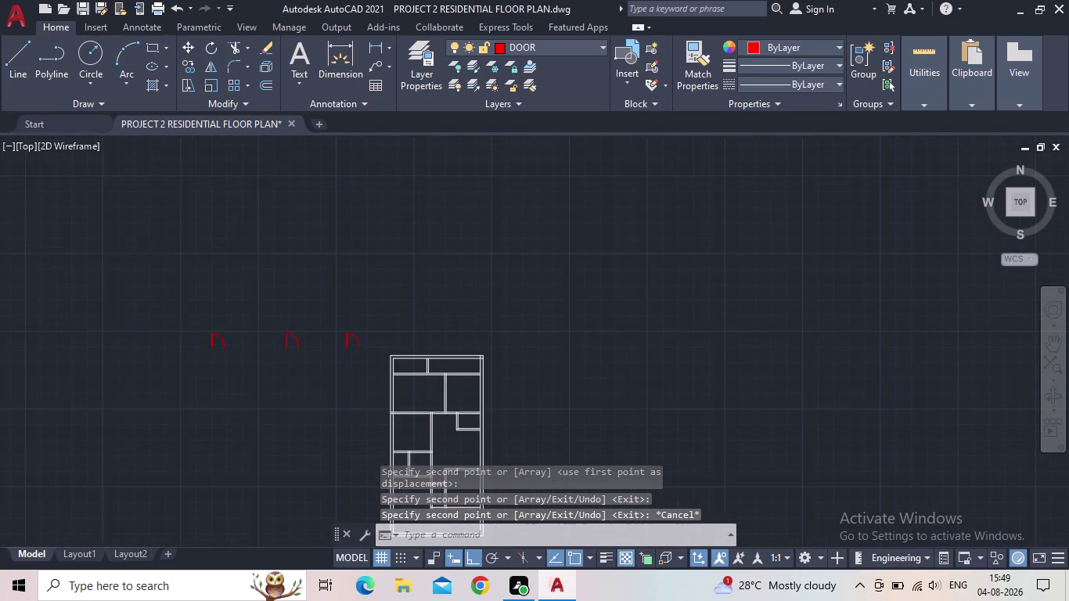
scroll(up, 3)
middle_drag(381, 343, 368, 360)
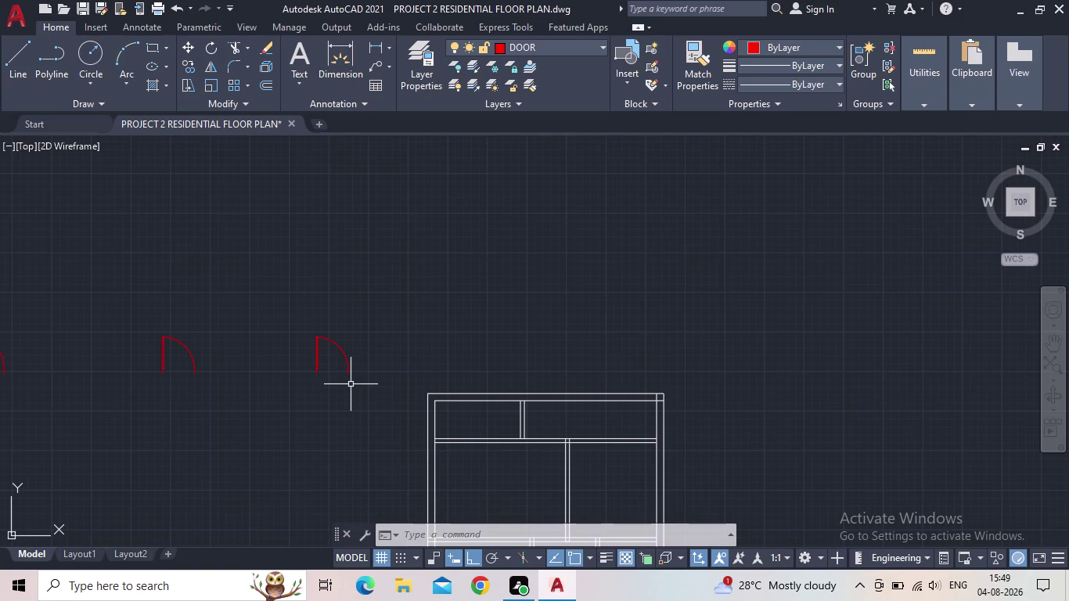
Start scaling the rightmost door copy, then cancel and reposition the view.
click(350, 382)
click(299, 347)
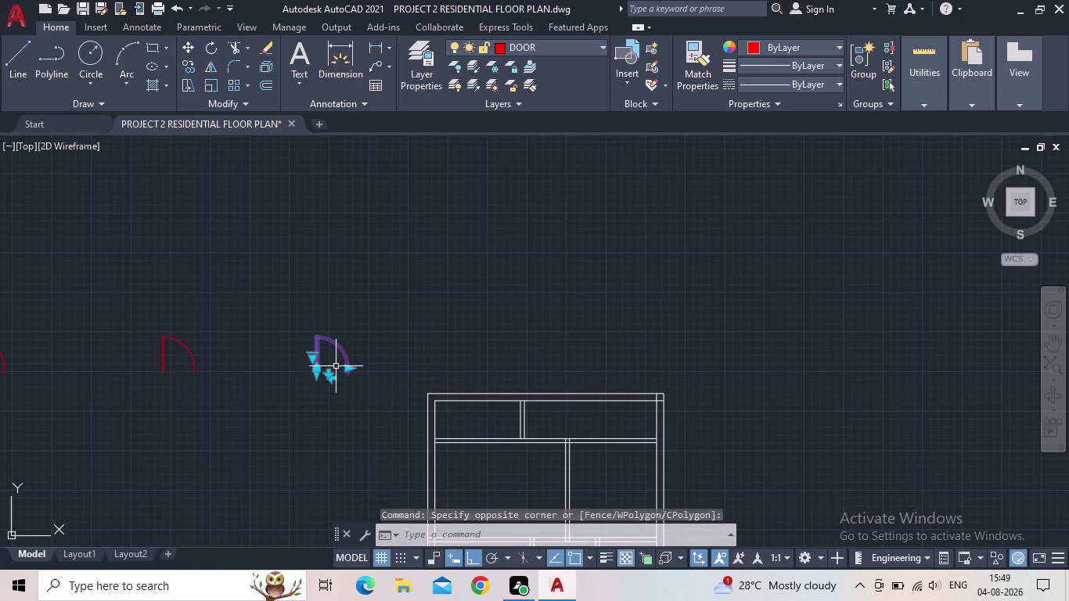
text(SC)
key(space)
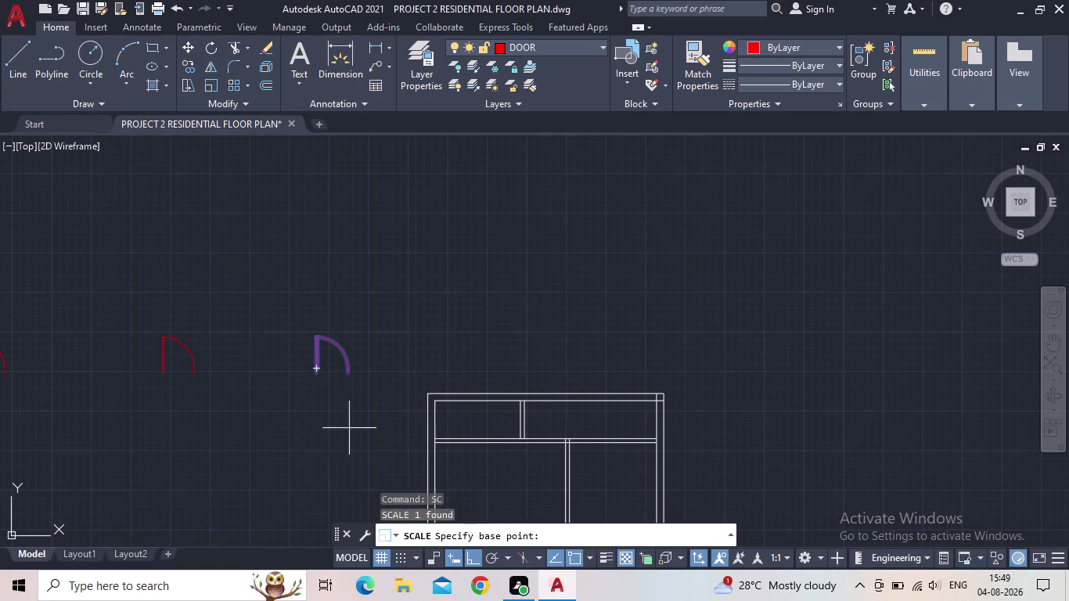
scroll(up, 3)
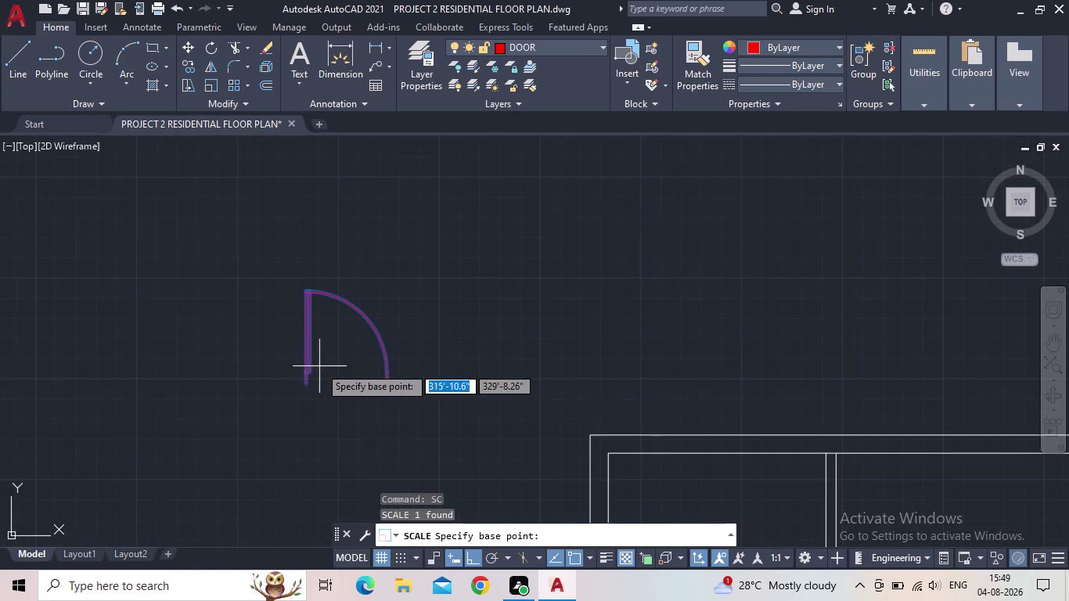
click(304, 385)
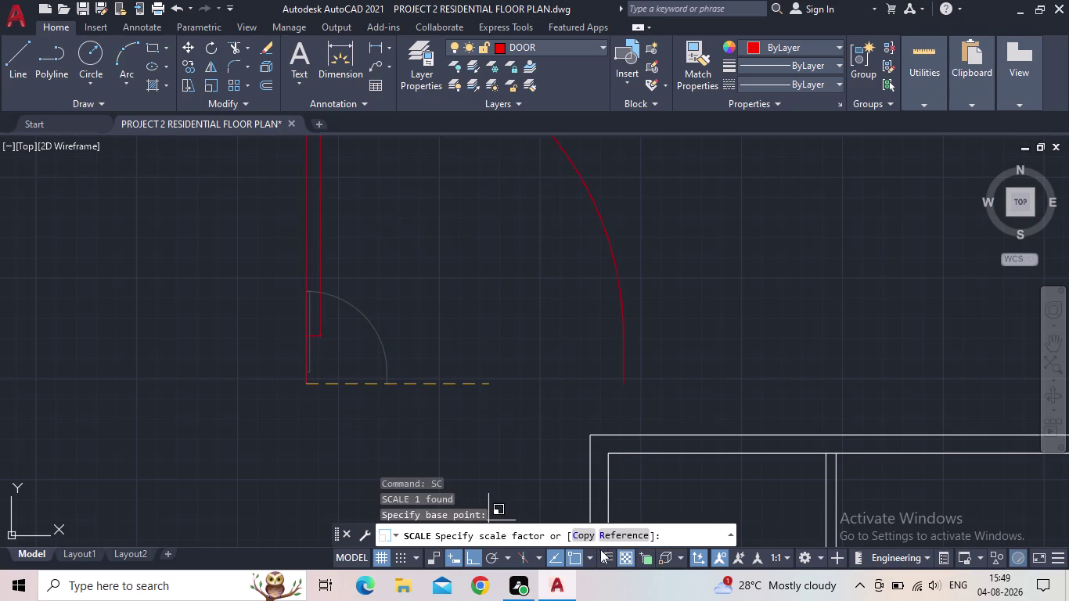
click(620, 534)
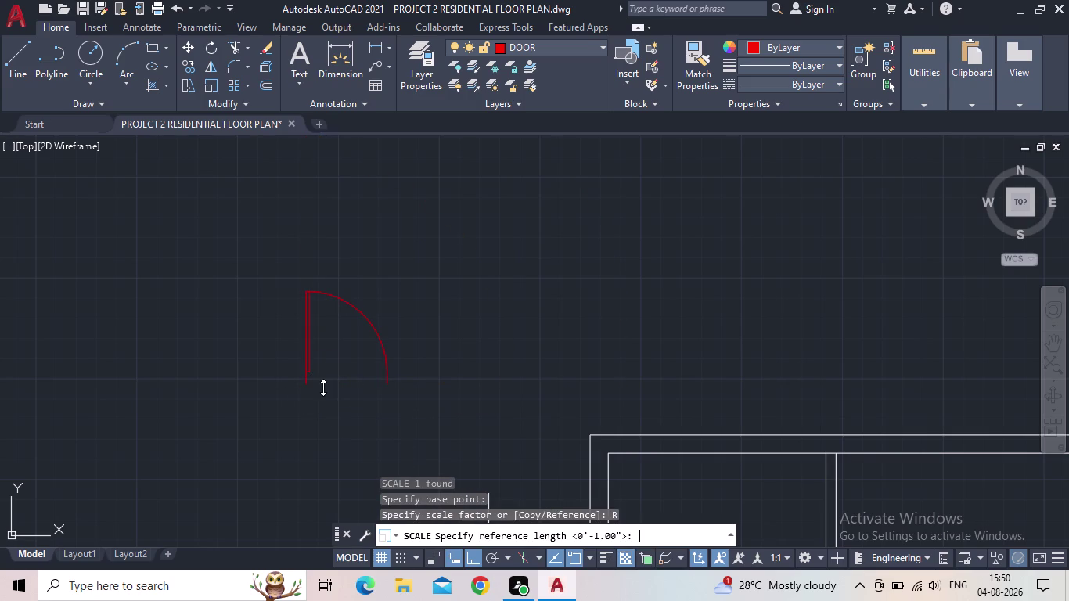
key(Escape)
key(Escape)
key(Escape)
scroll(down, 3)
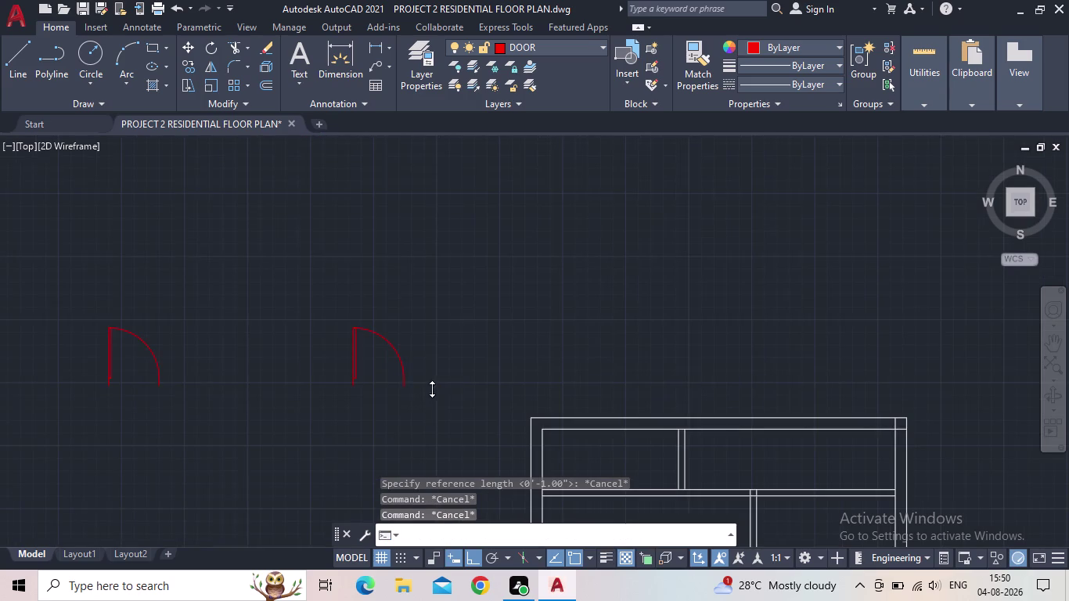
middle_drag(435, 389, 385, 397)
middle_drag(434, 383, 390, 410)
scroll(up, 3)
click(87, 10)
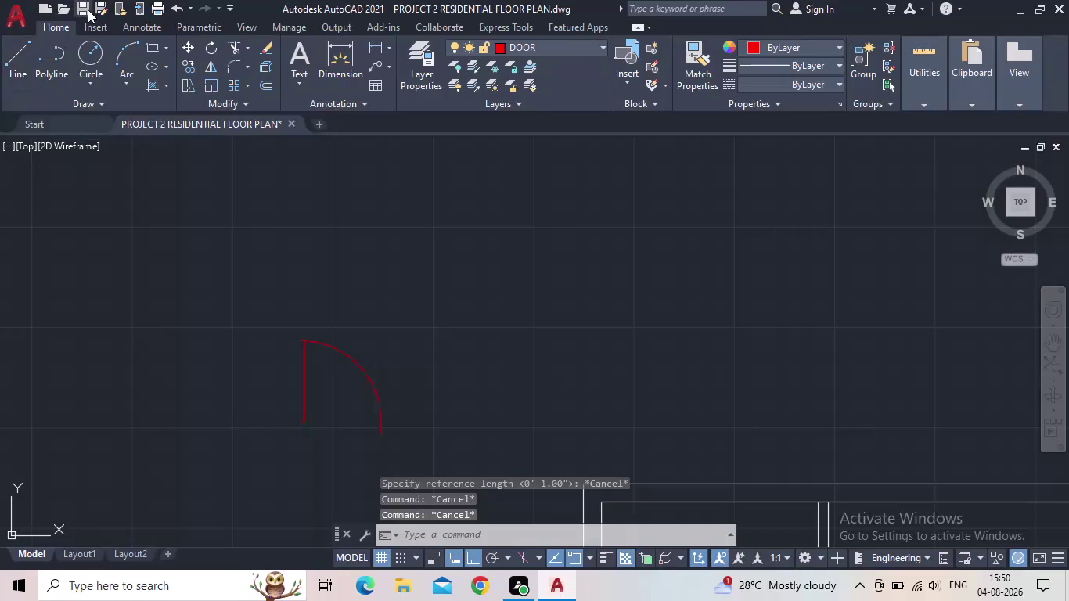
middle_drag(523, 420, 440, 373)
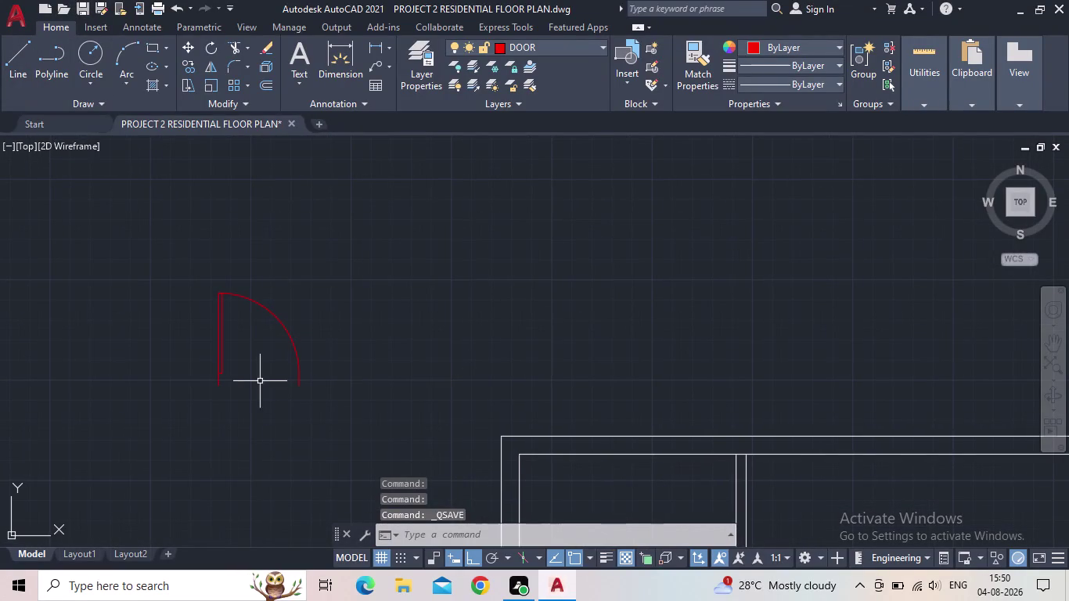
scroll(up, 3)
Scale the door from its hinge by reference, measuring its width and entering 3'.
text(SC)
key(space)
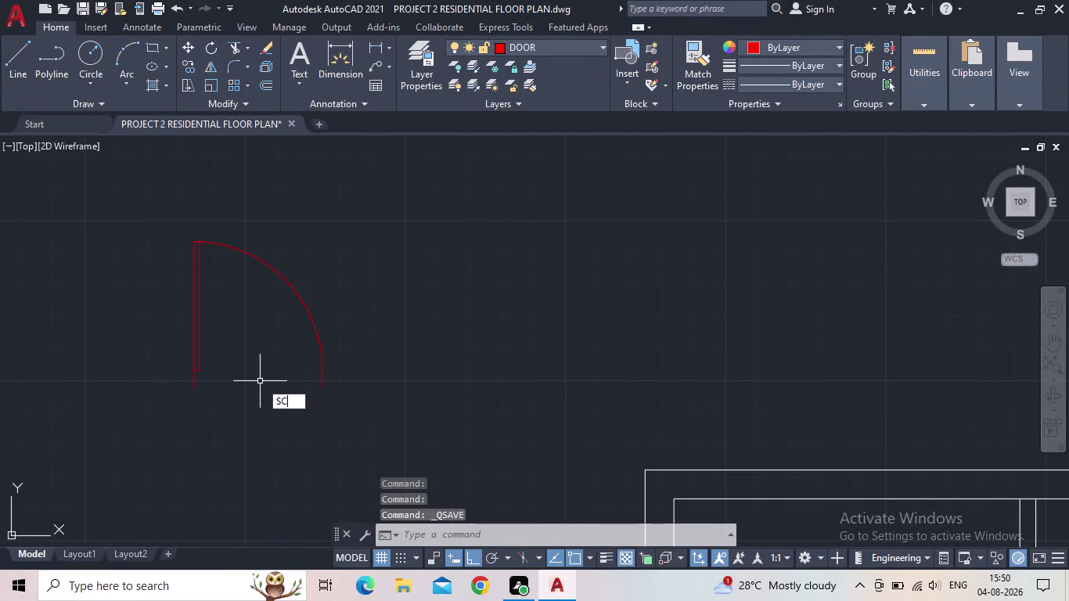
drag(214, 382, 206, 383)
click(175, 369)
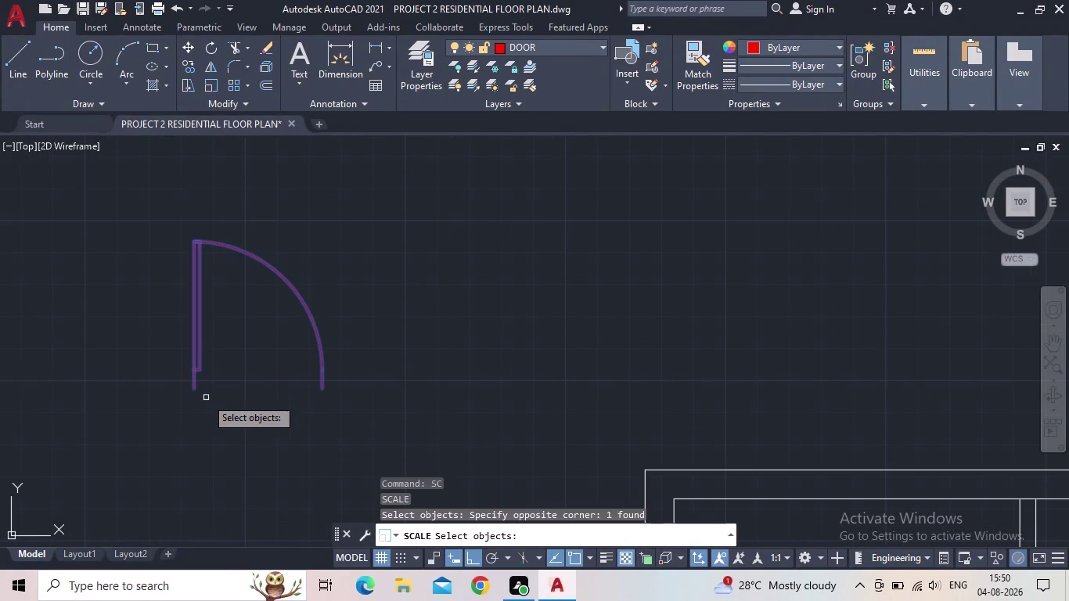
key(space)
click(193, 391)
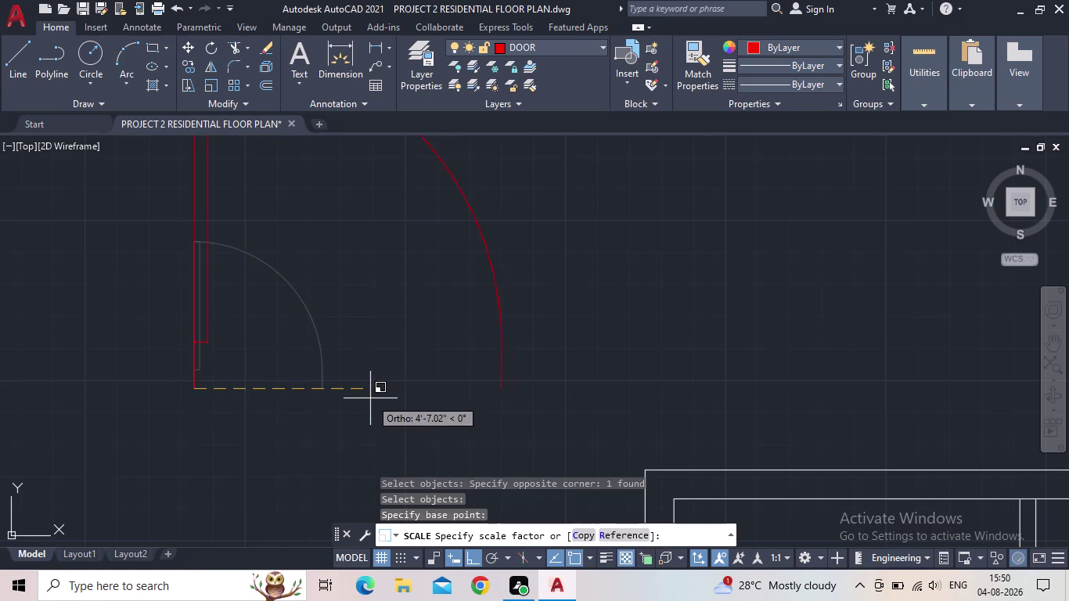
click(616, 531)
click(196, 389)
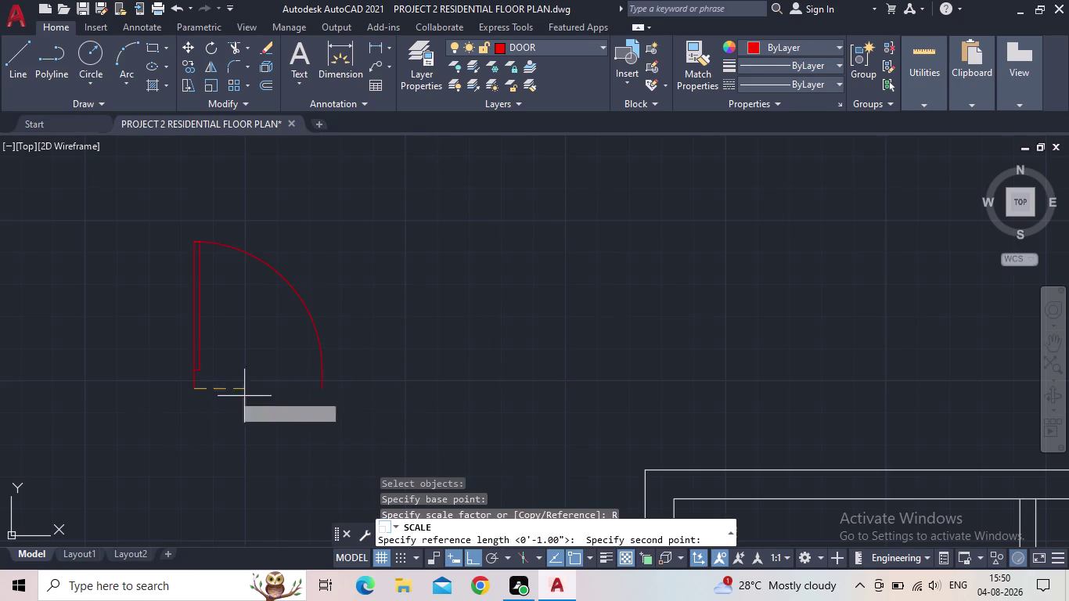
click(317, 387)
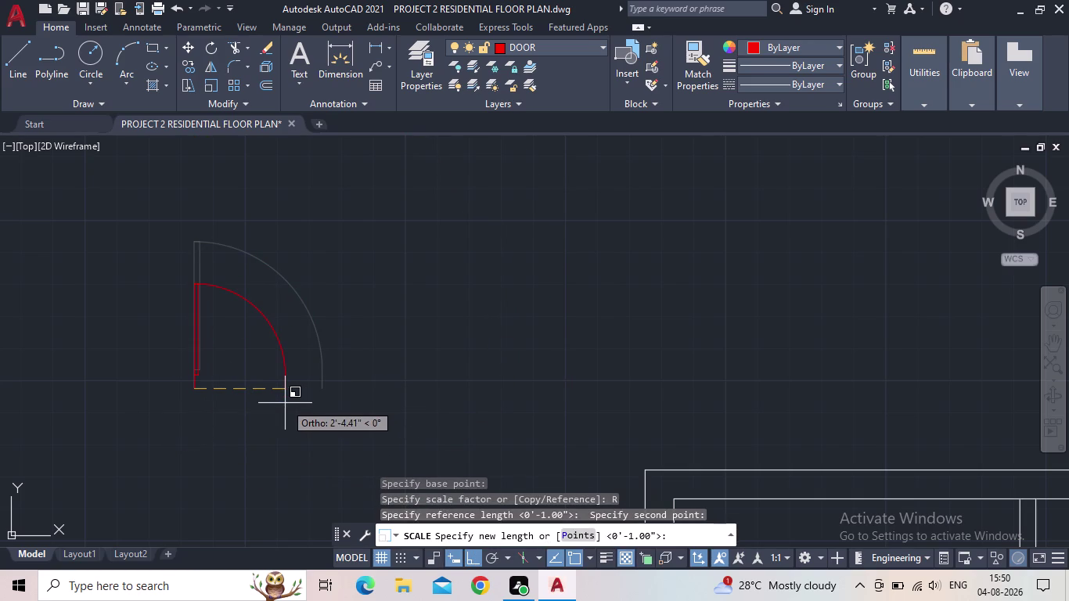
text(3')
key(Return)
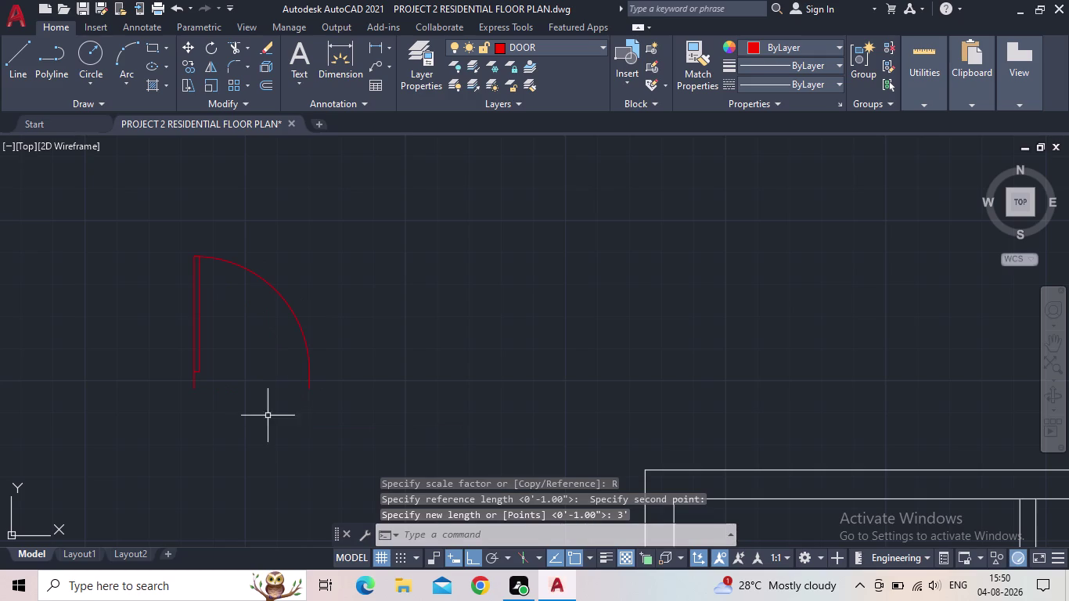
scroll(down, 3)
drag(259, 400, 251, 396)
Copy the door swing twice downward from its hinge point.
click(171, 372)
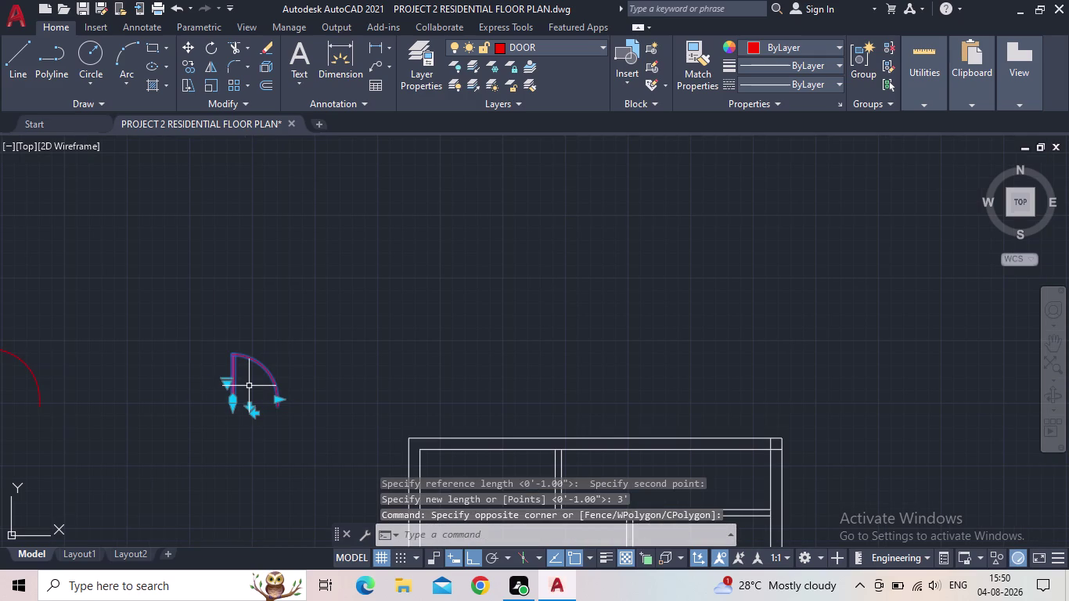
key(c)
key(o)
key(Return)
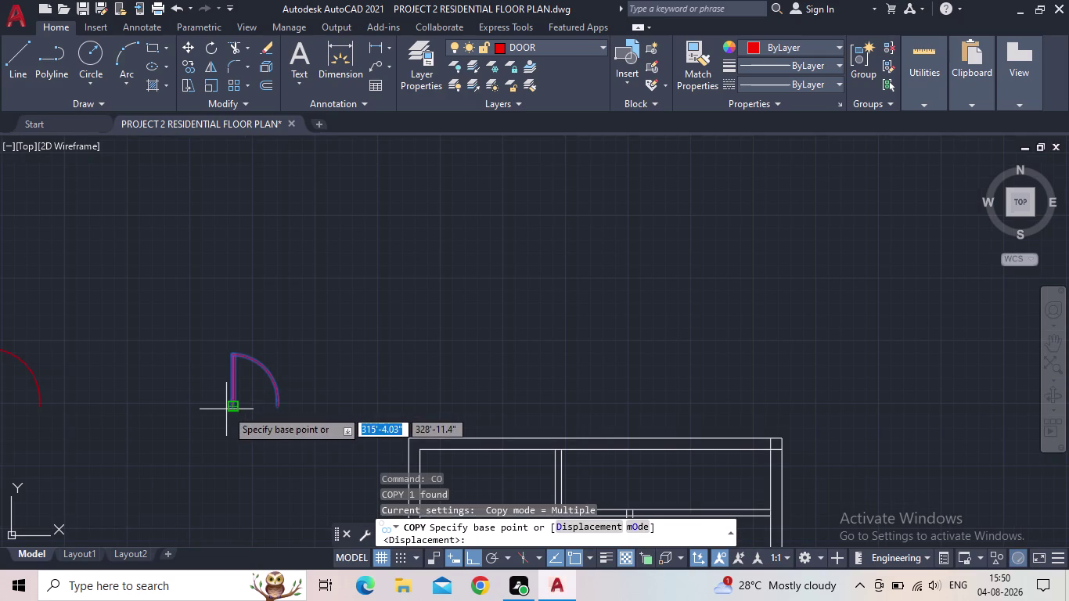
click(231, 406)
middle_drag(242, 468, 278, 349)
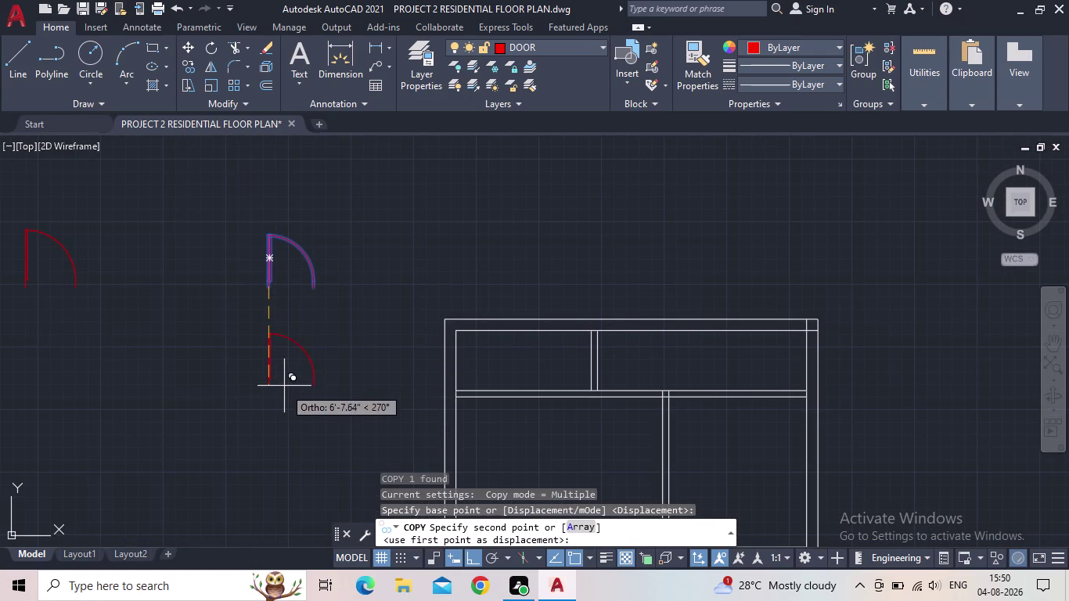
click(281, 397)
middle_drag(274, 427, 288, 341)
click(290, 444)
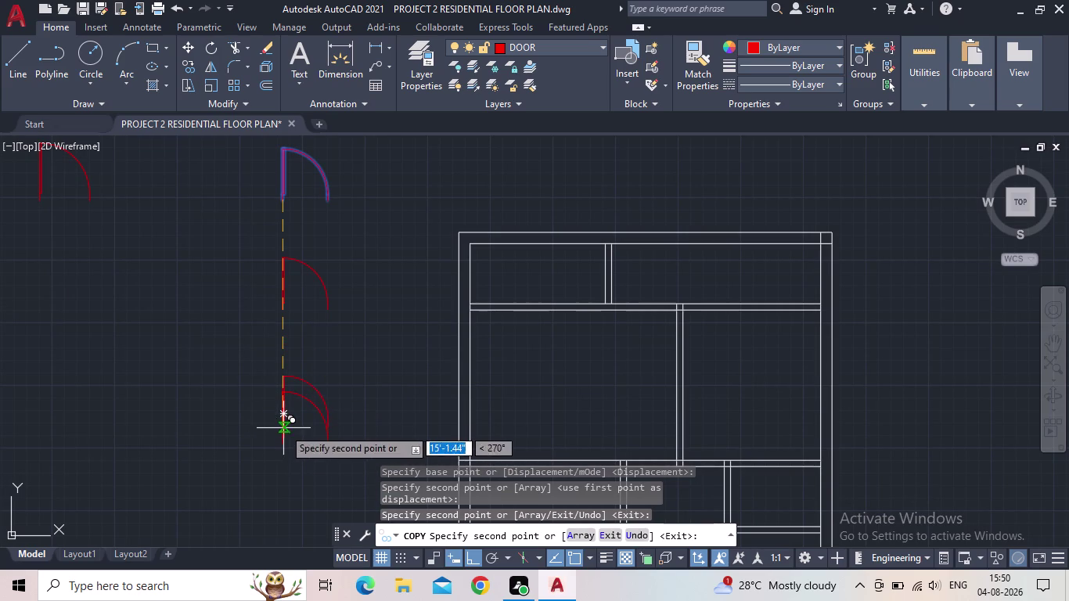
key(Escape)
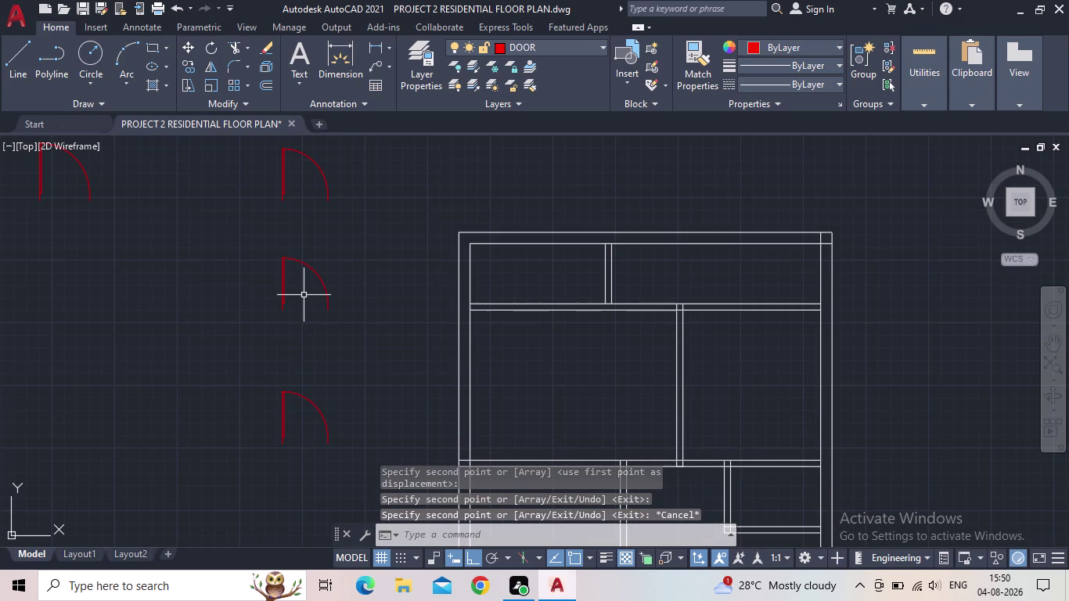
Rotate the middle door copy about its hinge to a new orientation.
click(303, 295)
click(256, 286)
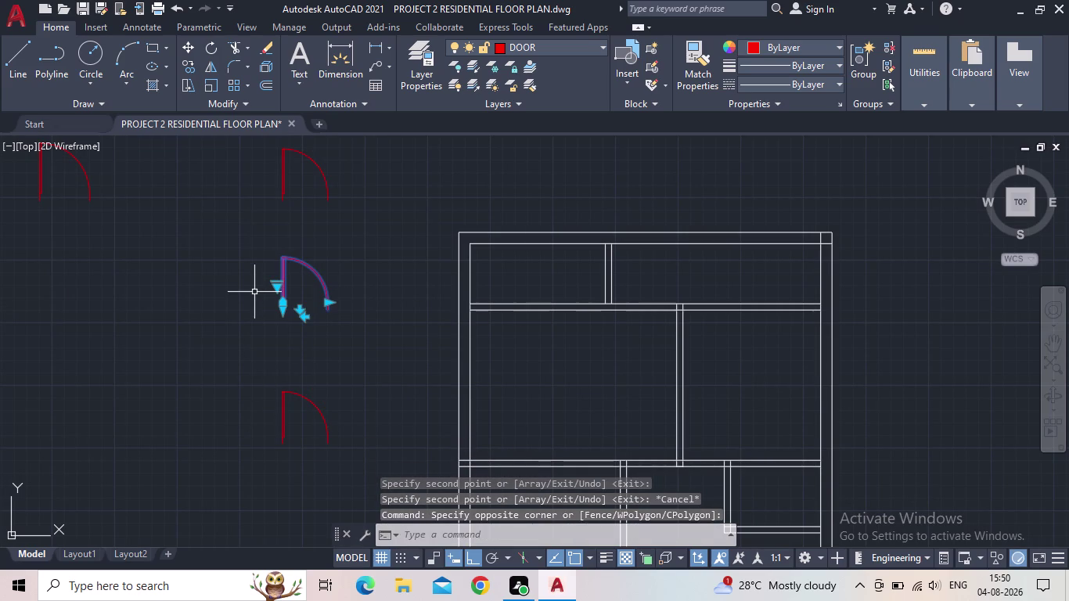
key(r)
key(o)
key(space)
drag(285, 314, 286, 314)
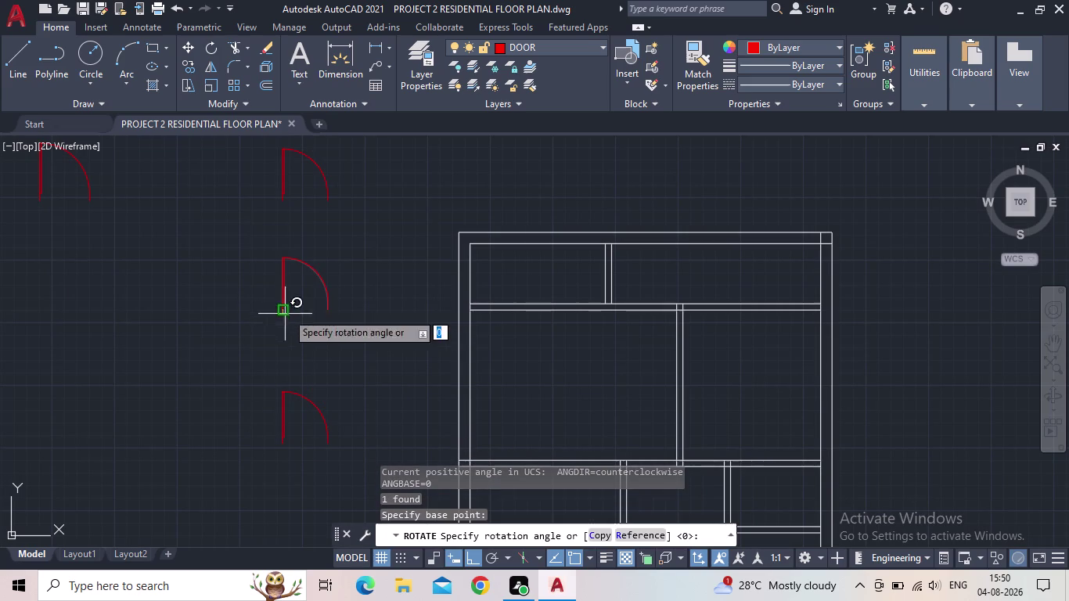
drag(286, 314, 294, 307)
click(310, 200)
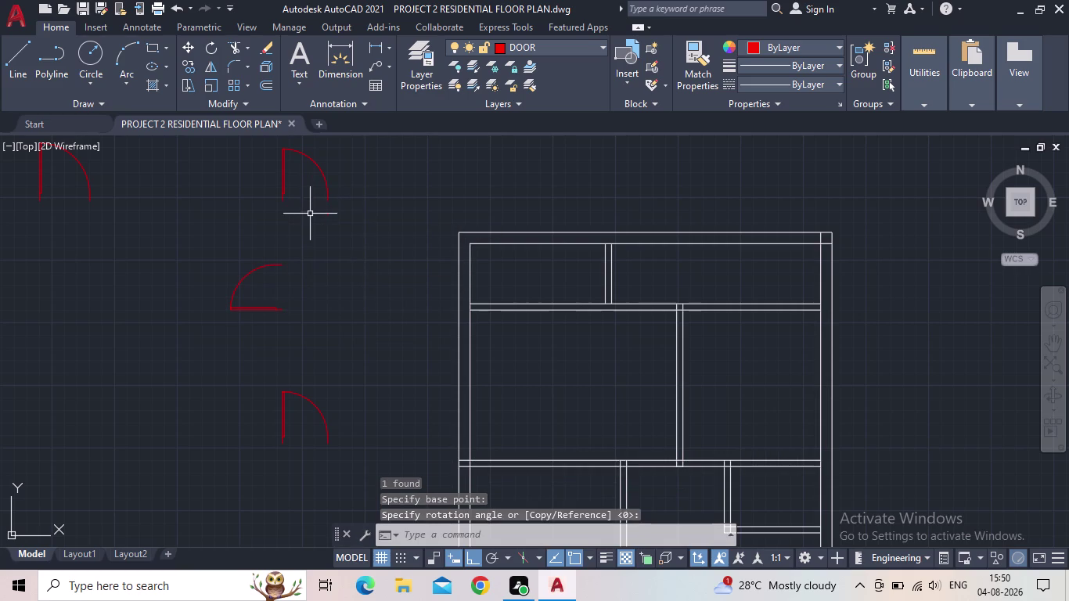
key(Escape)
middle_drag(335, 339, 337, 319)
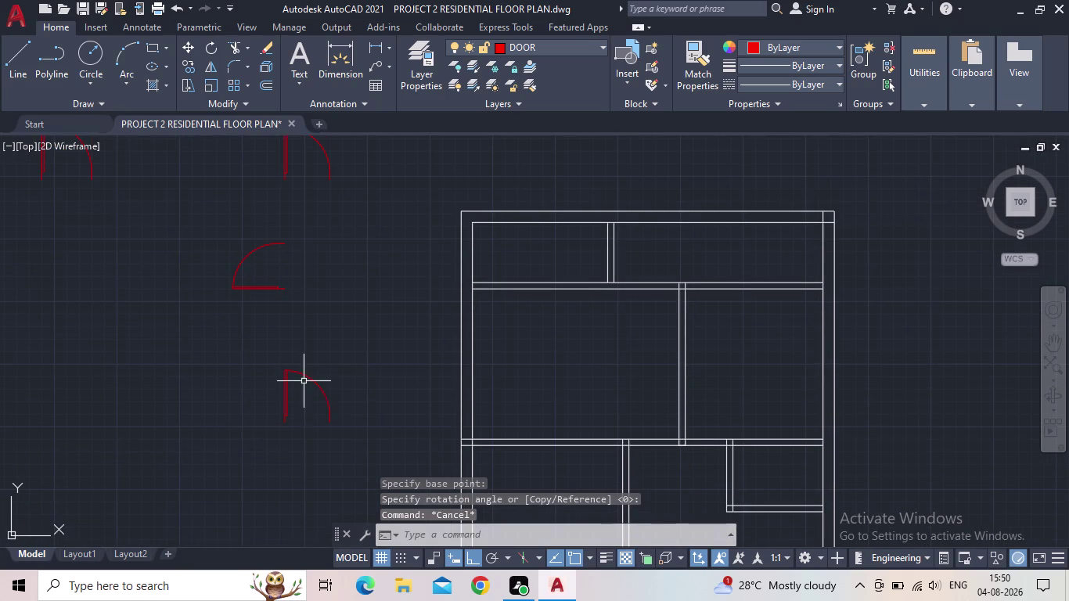
Rotate the lower door copy about its hinge to face another direction.
click(302, 397)
click(256, 394)
key(r)
key(o)
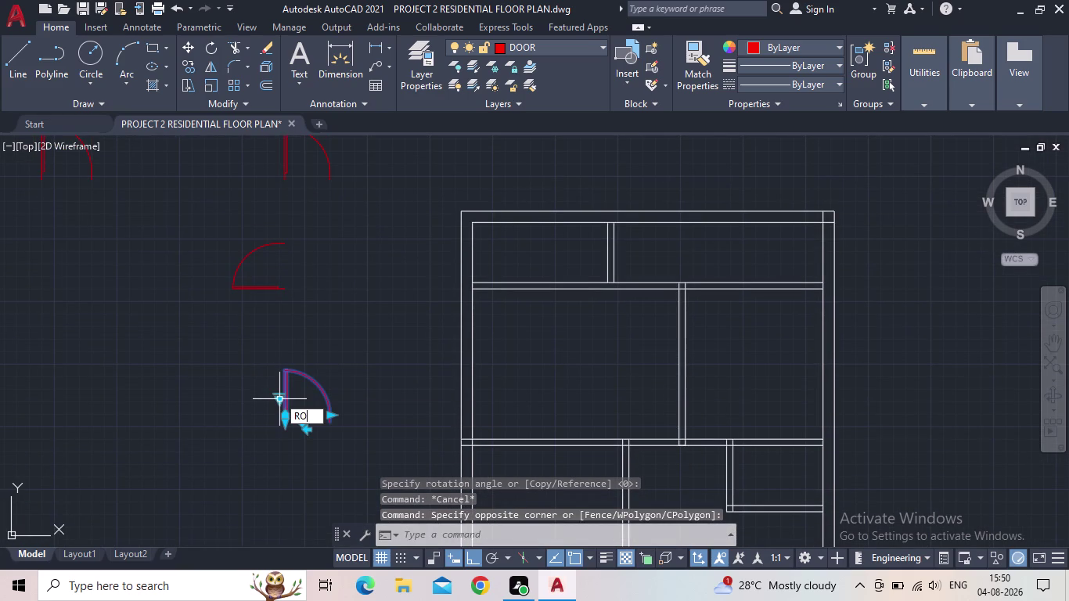
key(space)
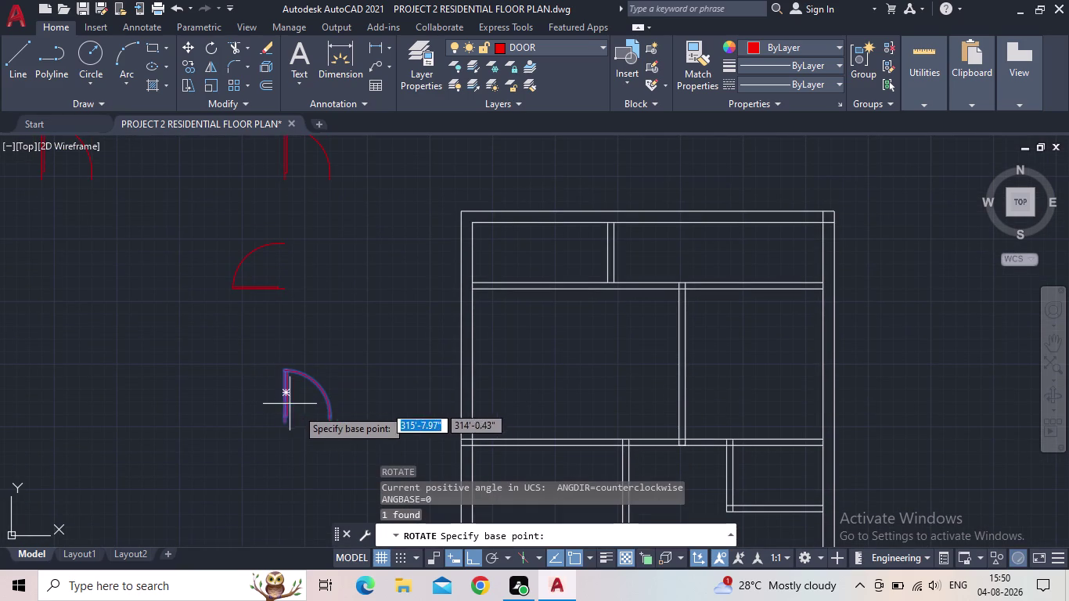
click(283, 427)
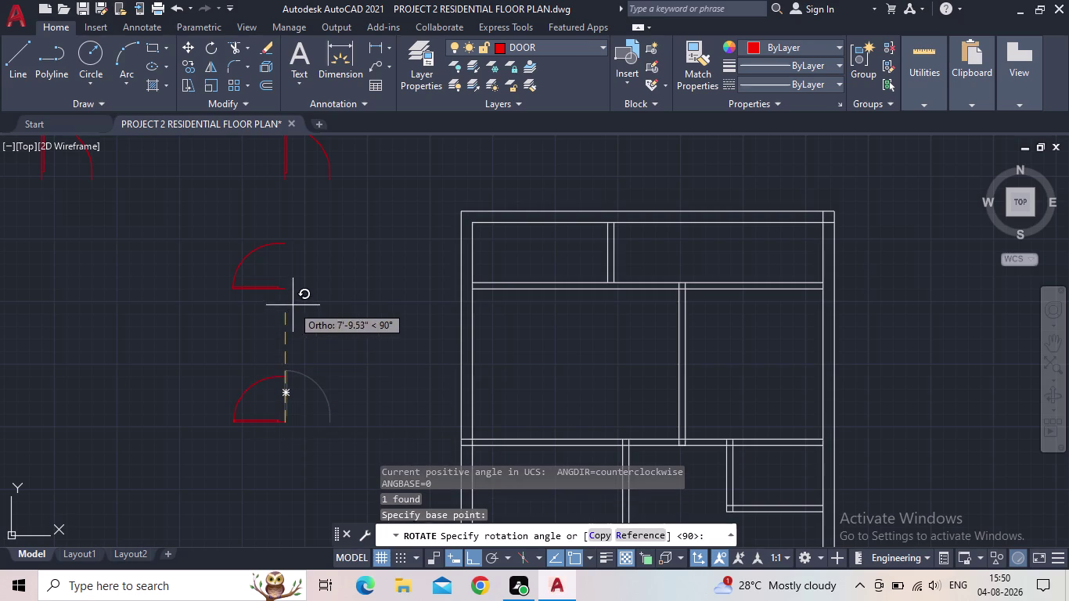
click(270, 497)
scroll(down, 3)
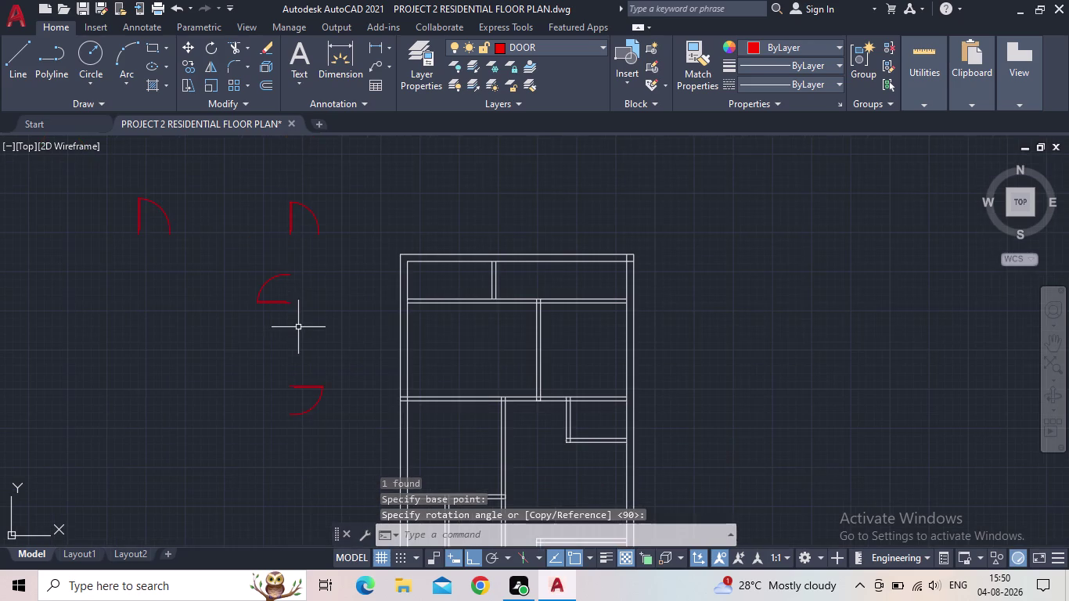
middle_click(298, 330)
drag(308, 245, 272, 218)
click(224, 197)
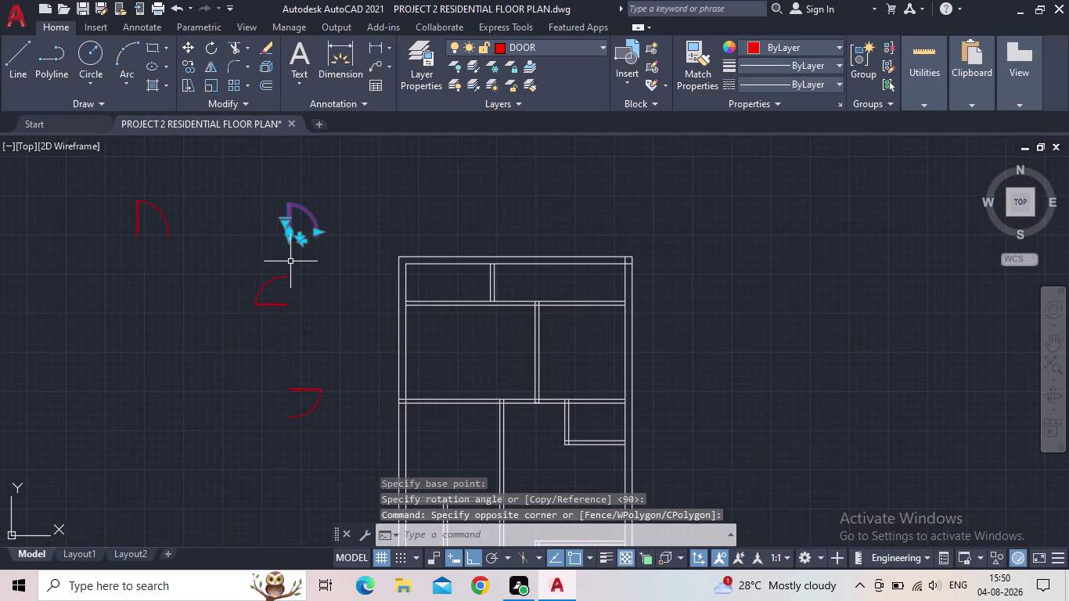
key(c)
key(o)
key(Return)
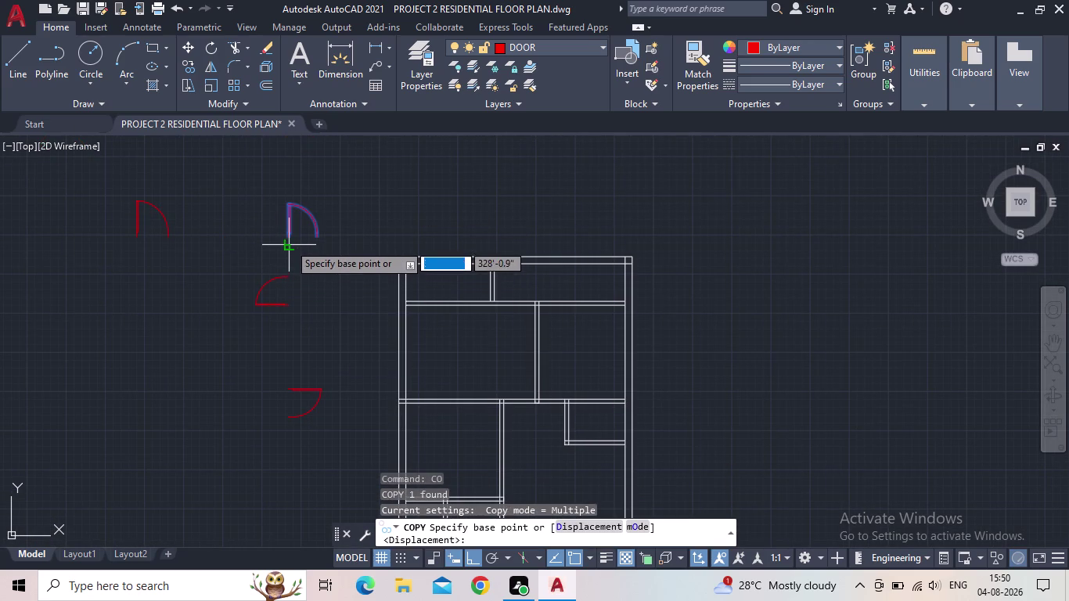
scroll(up, 3)
click(284, 220)
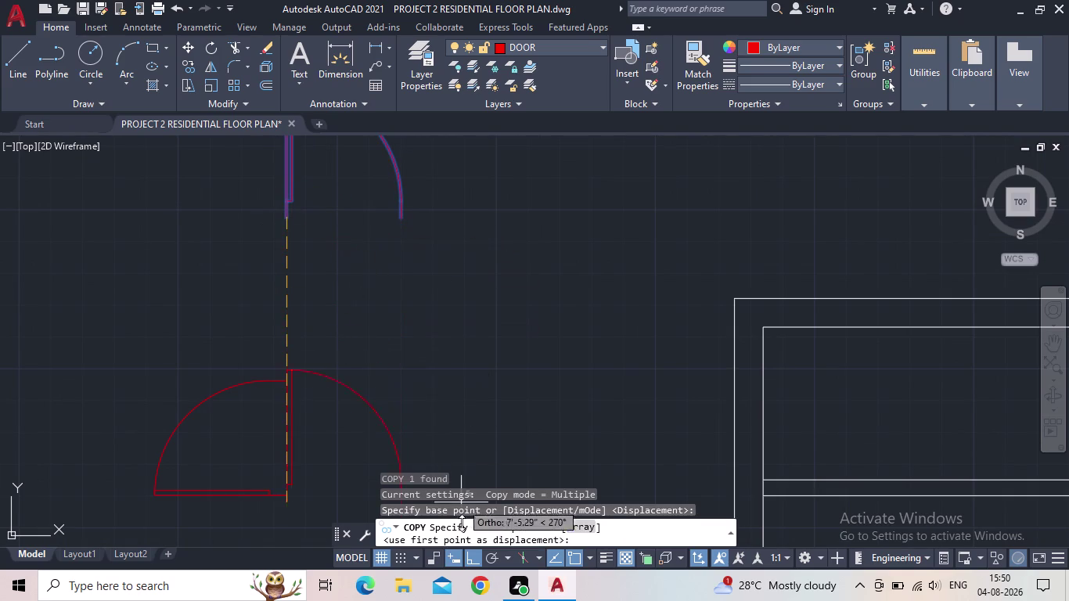
click(471, 559)
middle_drag(431, 354, 294, 402)
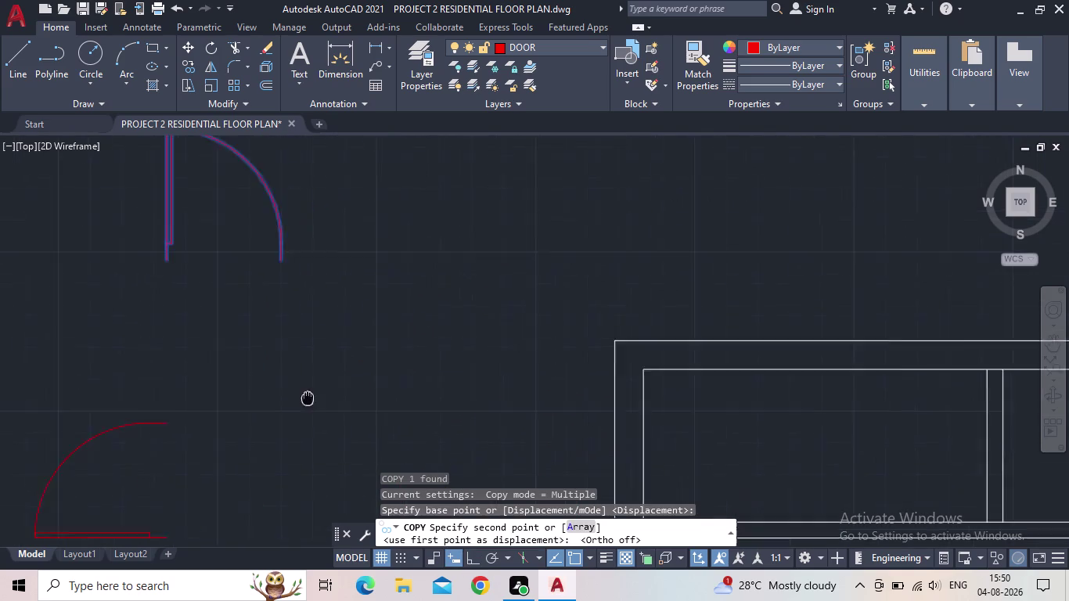
middle_drag(294, 403, 274, 422)
scroll(down, 3)
middle_drag(403, 393, 380, 276)
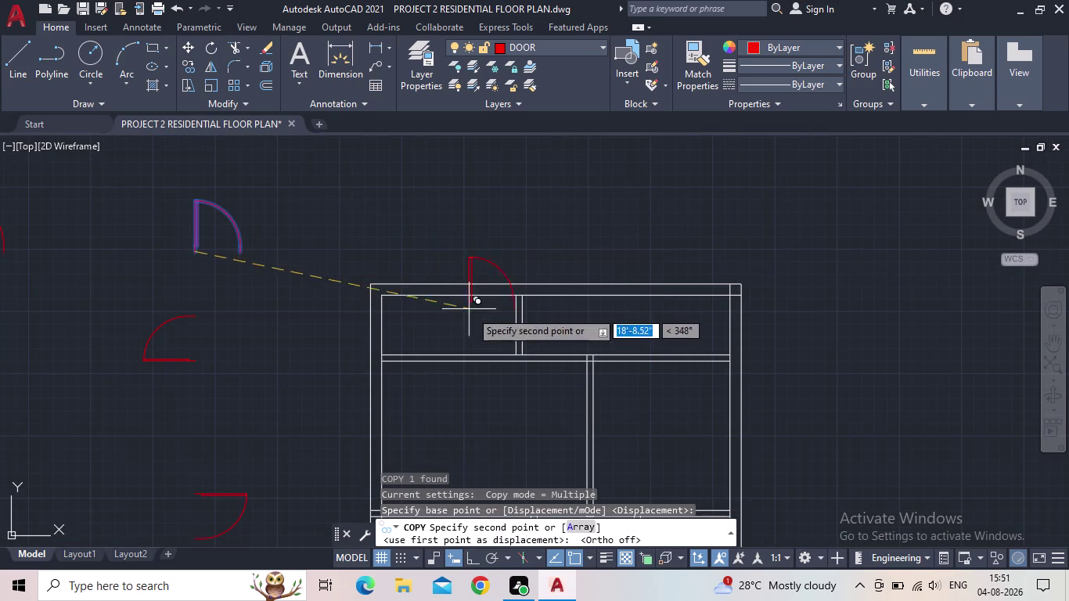
middle_drag(479, 360, 450, 238)
middle_click(448, 236)
scroll(down, 3)
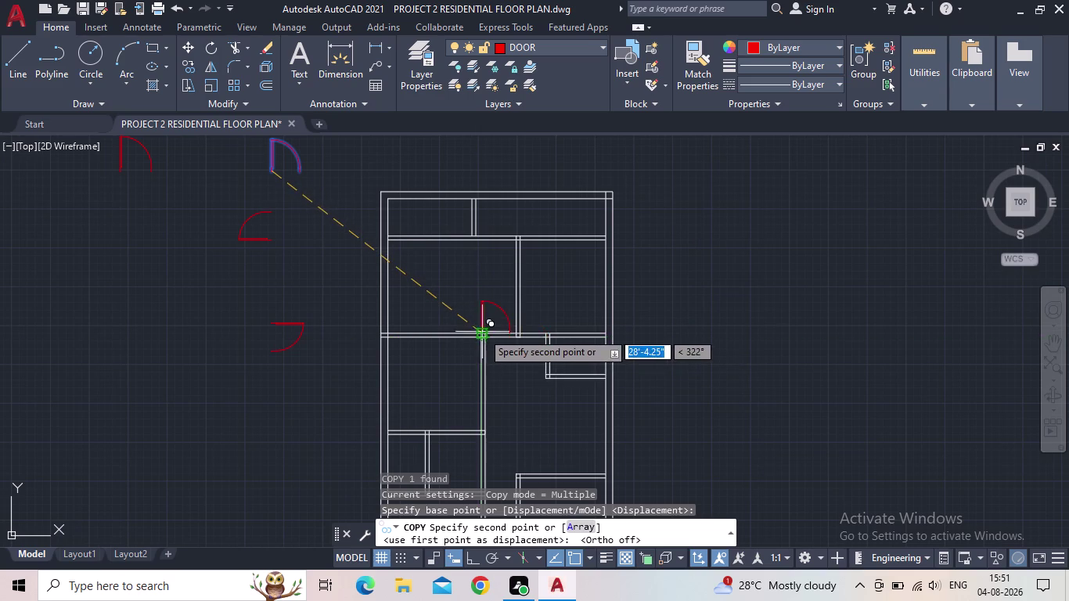
scroll(up, 3)
scroll(up, 3)
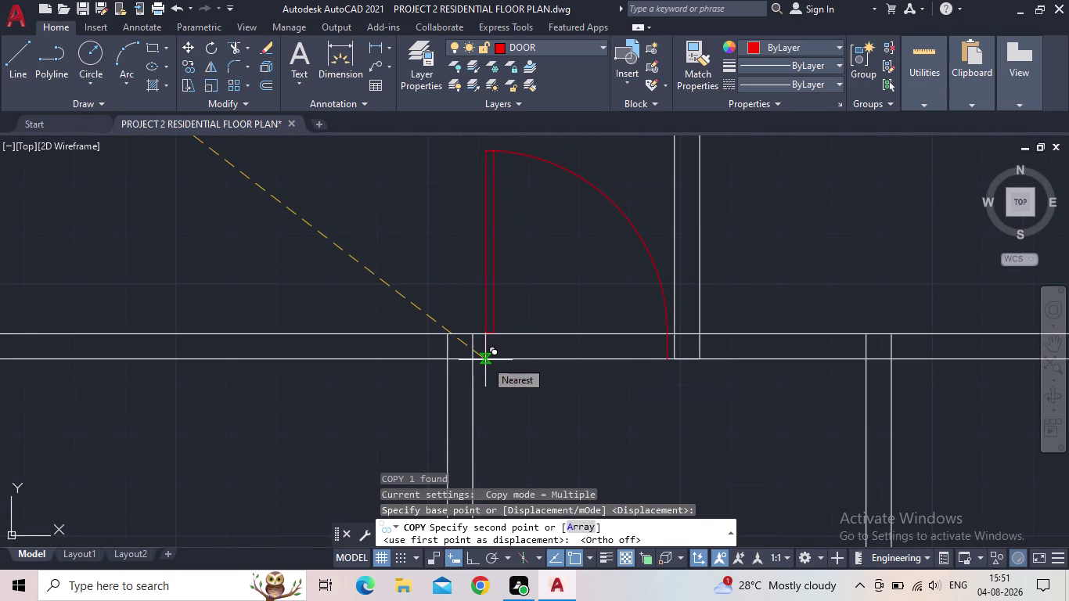
scroll(up, 3)
scroll(down, 3)
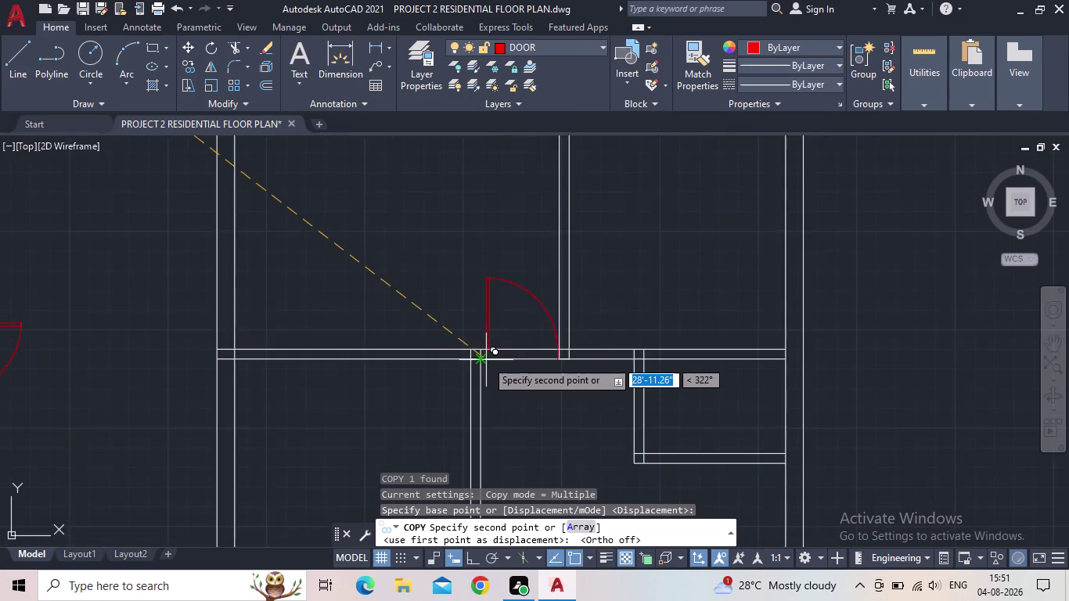
middle_drag(486, 359, 379, 326)
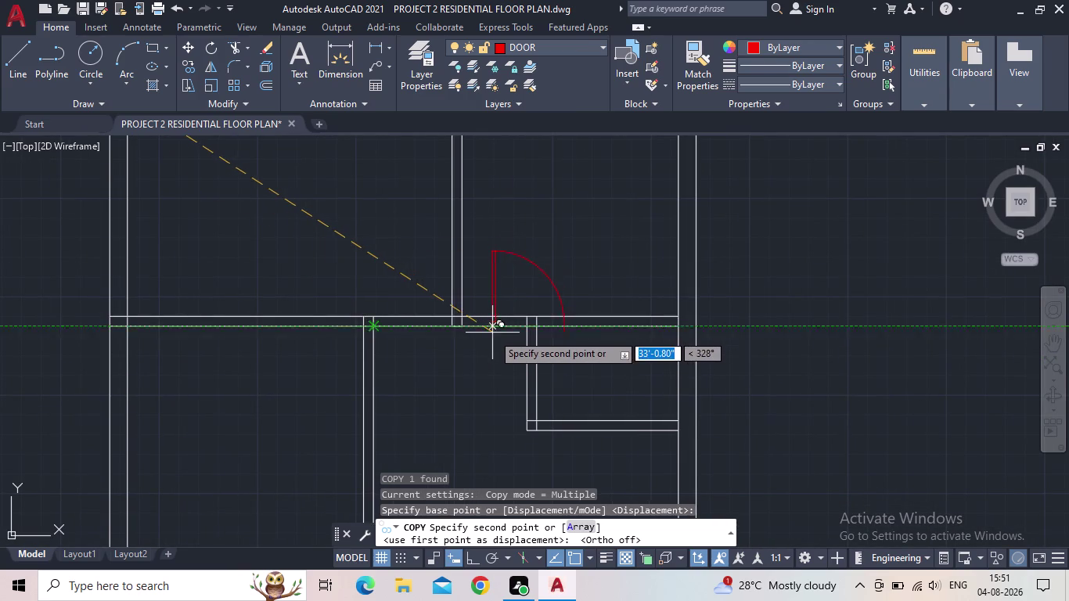
scroll(down, 3)
middle_drag(494, 335, 535, 266)
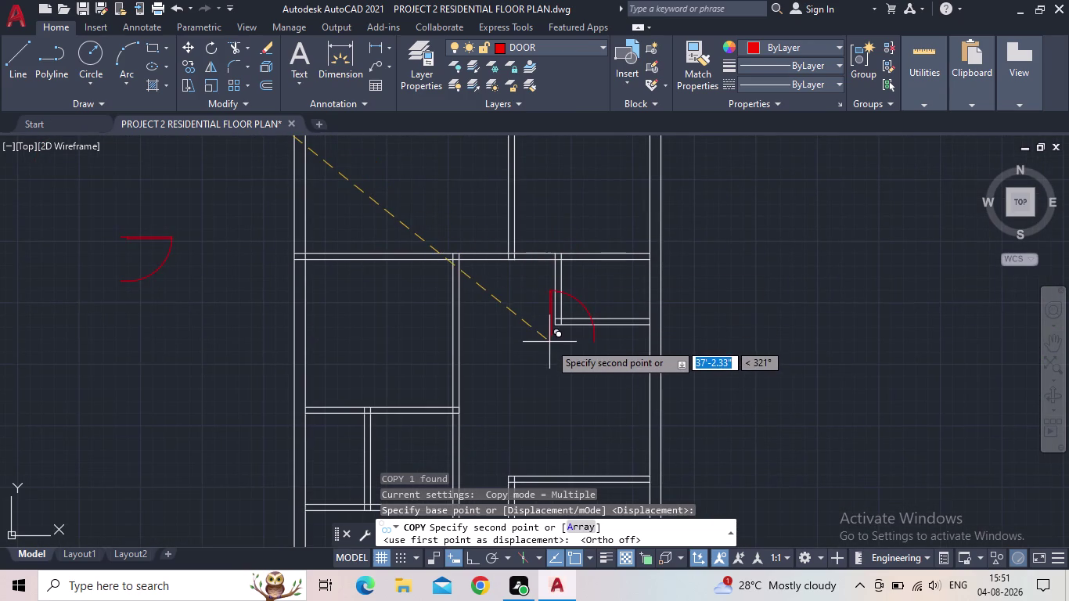
middle_drag(509, 337, 516, 261)
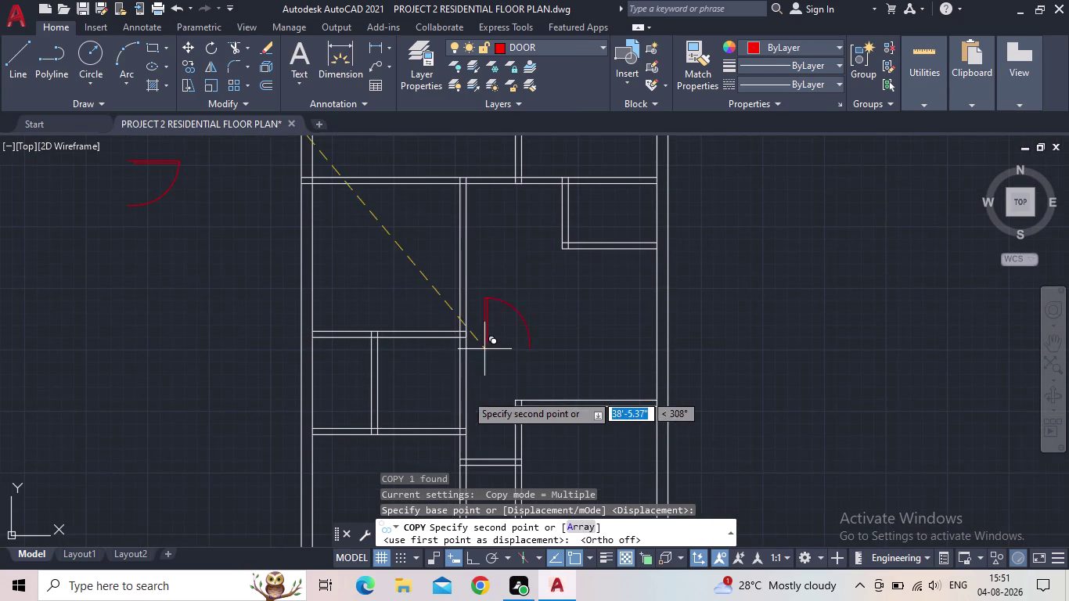
middle_drag(467, 403, 487, 250)
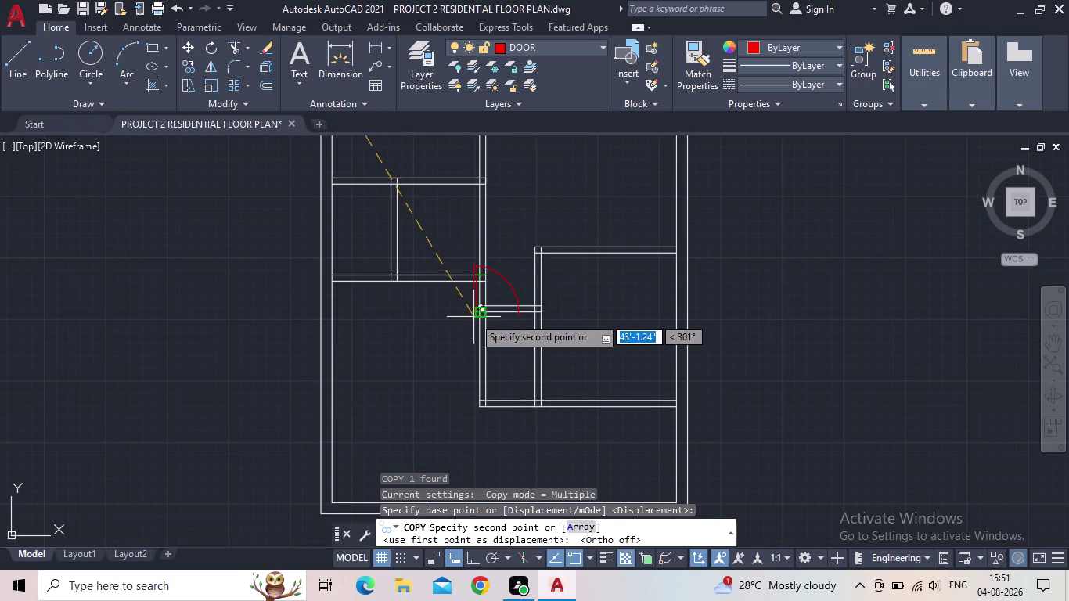
middle_drag(420, 359, 420, 479)
scroll(down, 3)
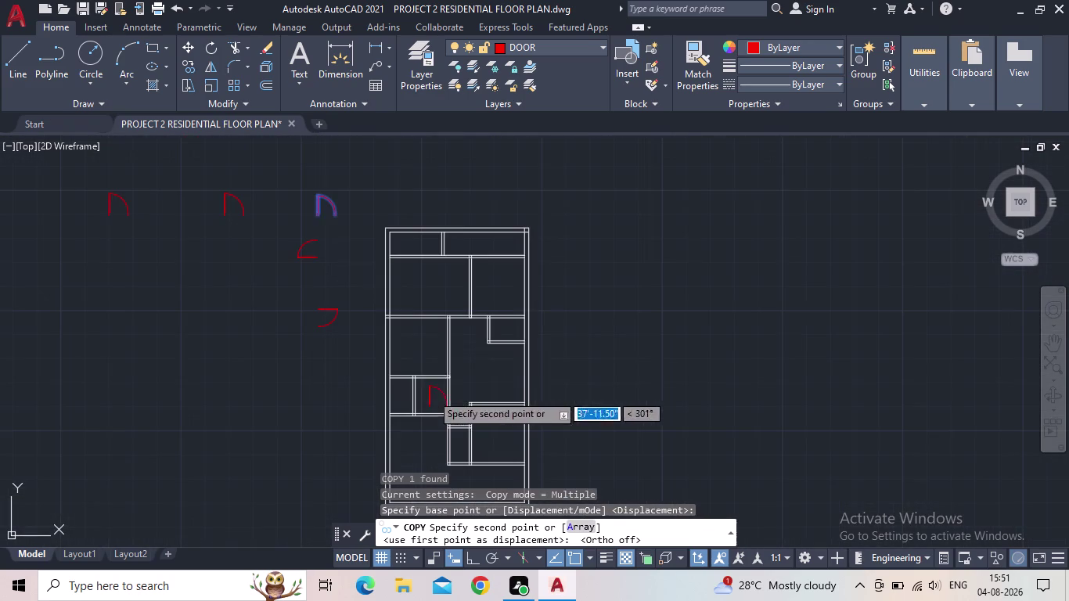
scroll(up, 3)
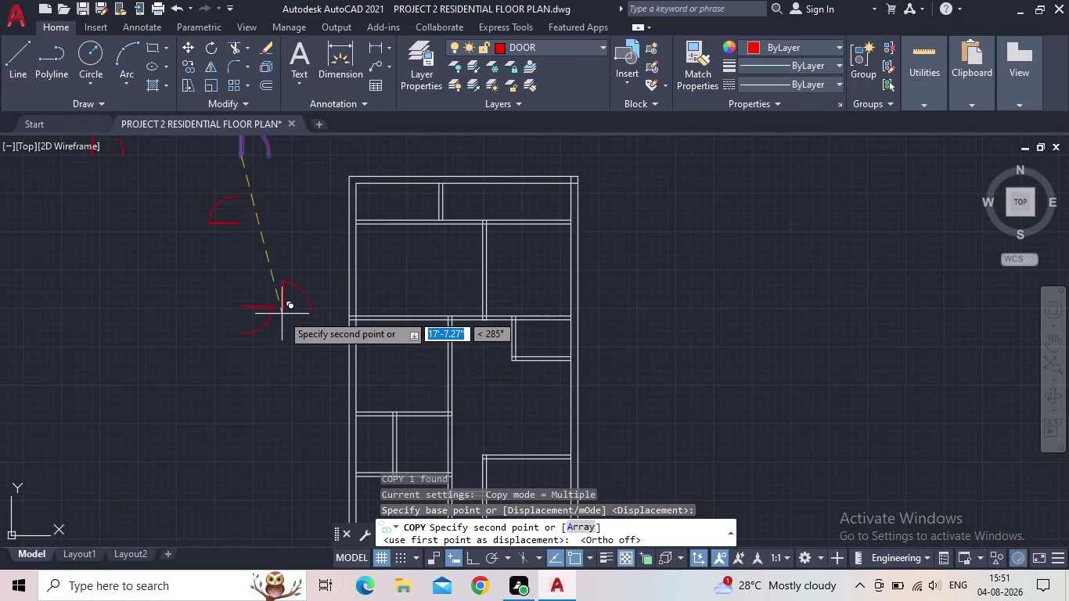
Select the leftward-facing door swing and begin moving it, then cancel.
key(Escape)
click(237, 240)
click(211, 206)
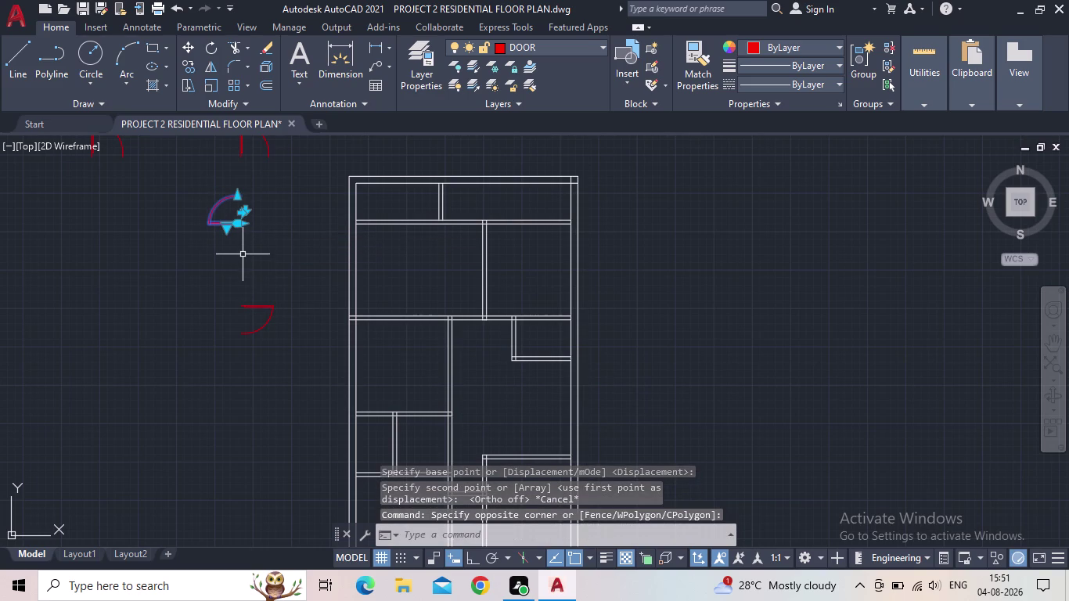
key(m)
key(space)
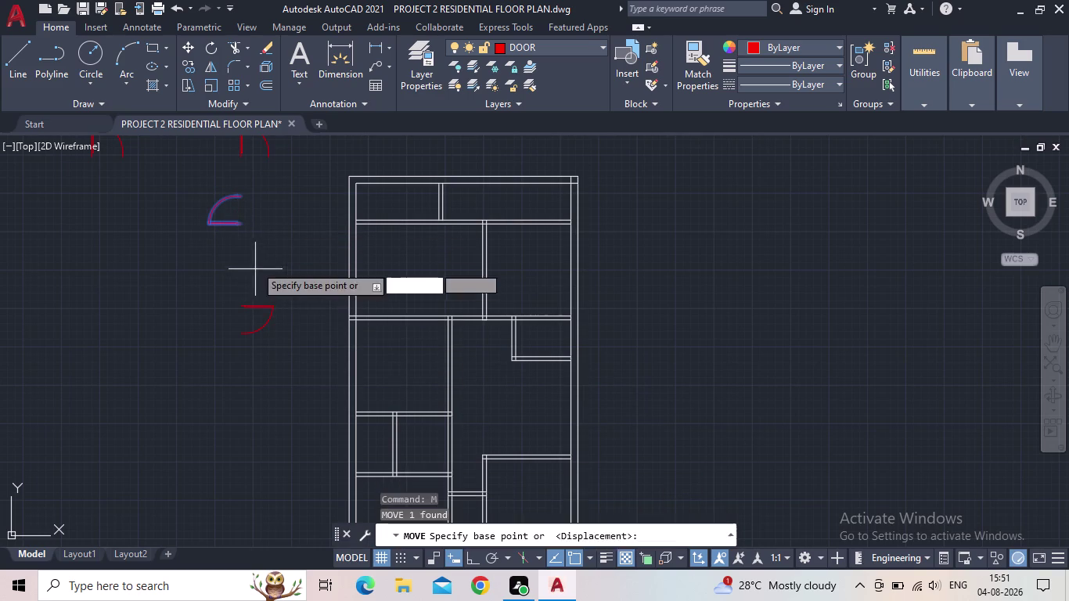
scroll(up, 3)
click(214, 211)
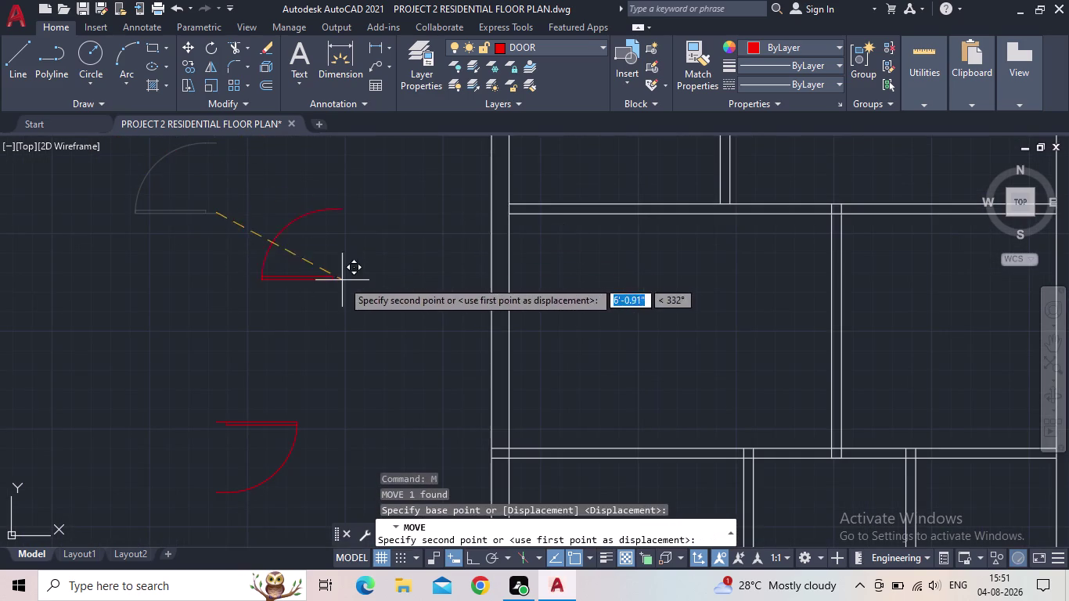
middle_drag(343, 284, 126, 240)
scroll(down, 3)
middle_drag(287, 349, 330, 226)
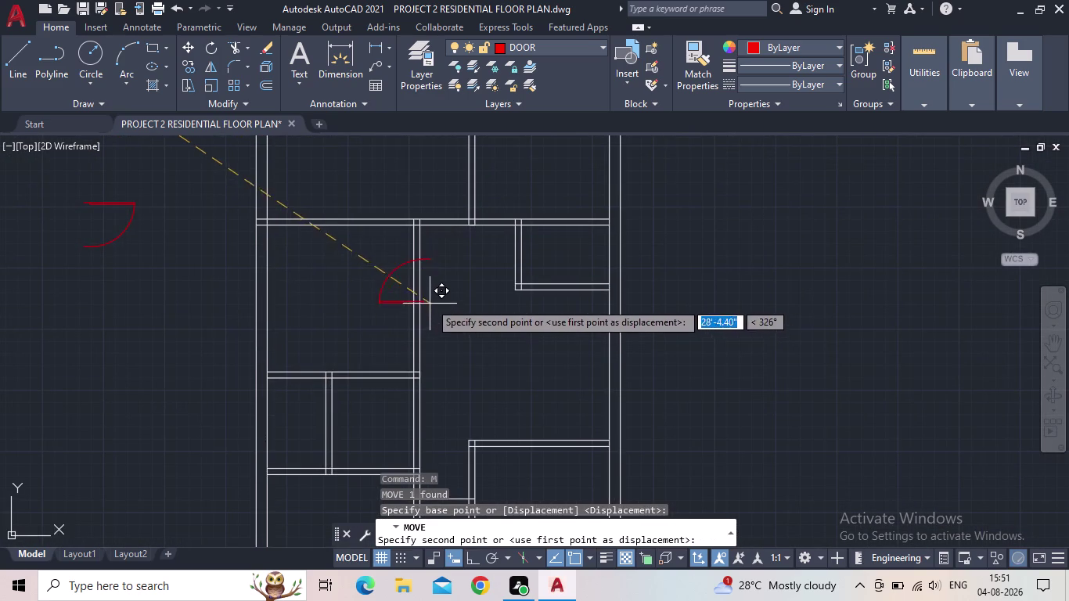
click(375, 311)
click(379, 339)
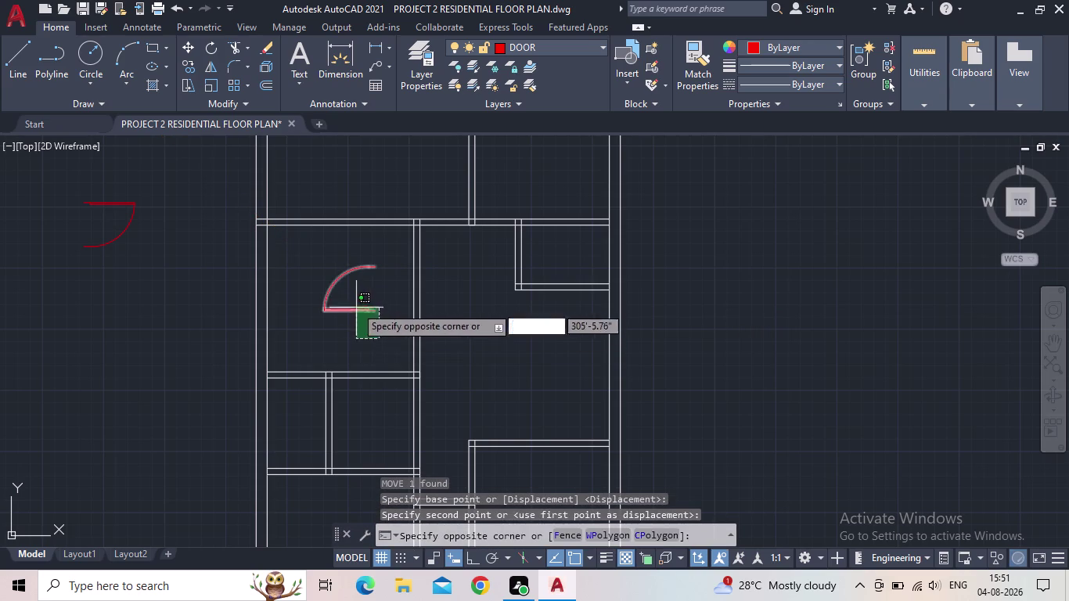
click(354, 305)
click(383, 288)
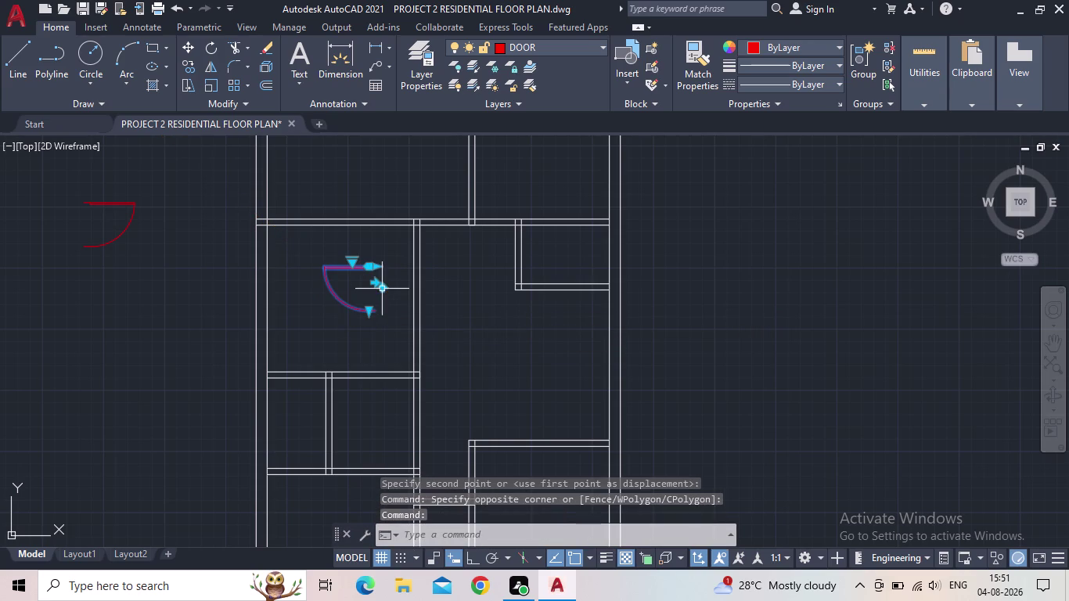
key(Escape)
Move the door swing by its hinge corner onto the interior wall opening corner.
drag(378, 336, 366, 320)
click(332, 290)
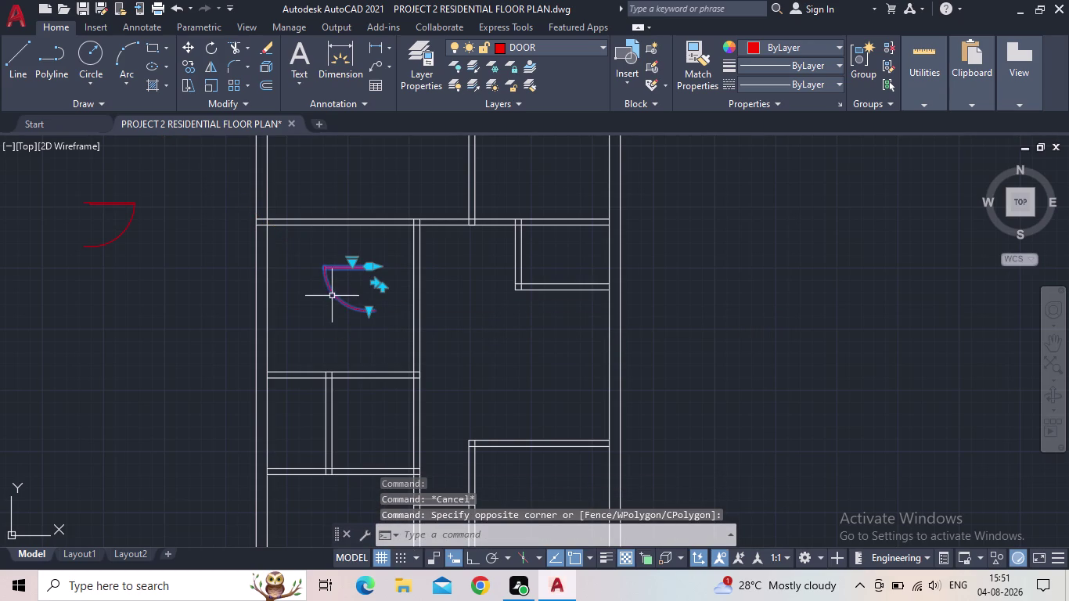
key(m)
key(space)
scroll(up, 3)
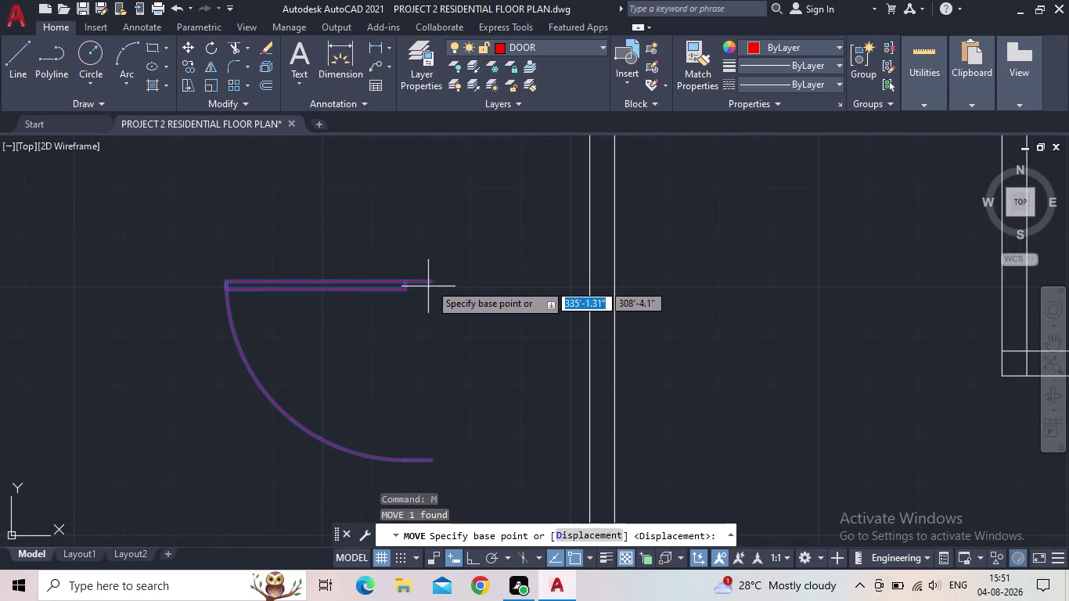
click(431, 282)
middle_drag(559, 257, 429, 332)
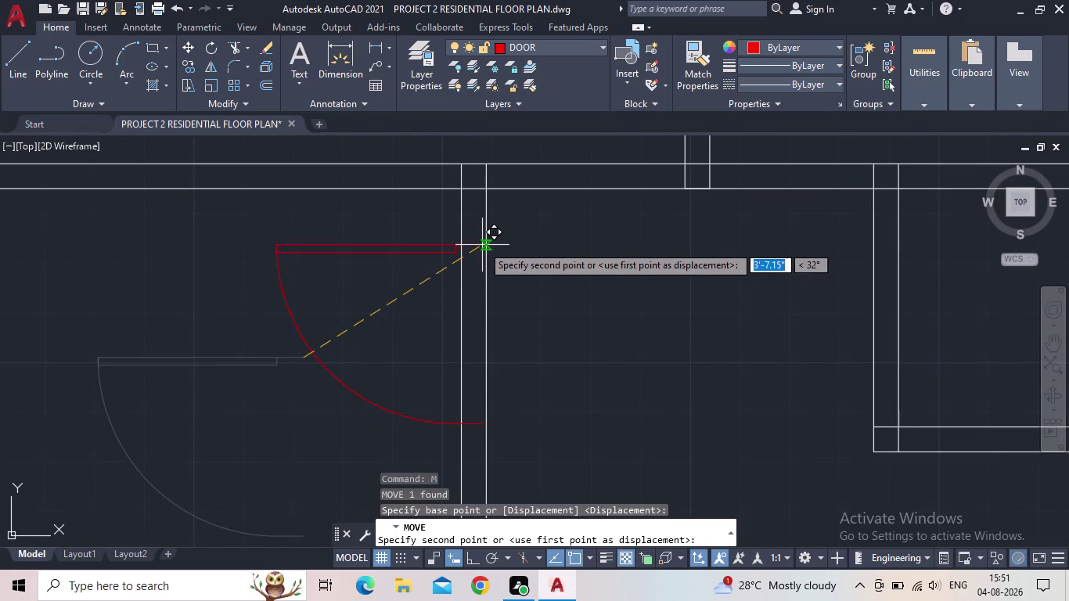
scroll(up, 3)
scroll(down, 3)
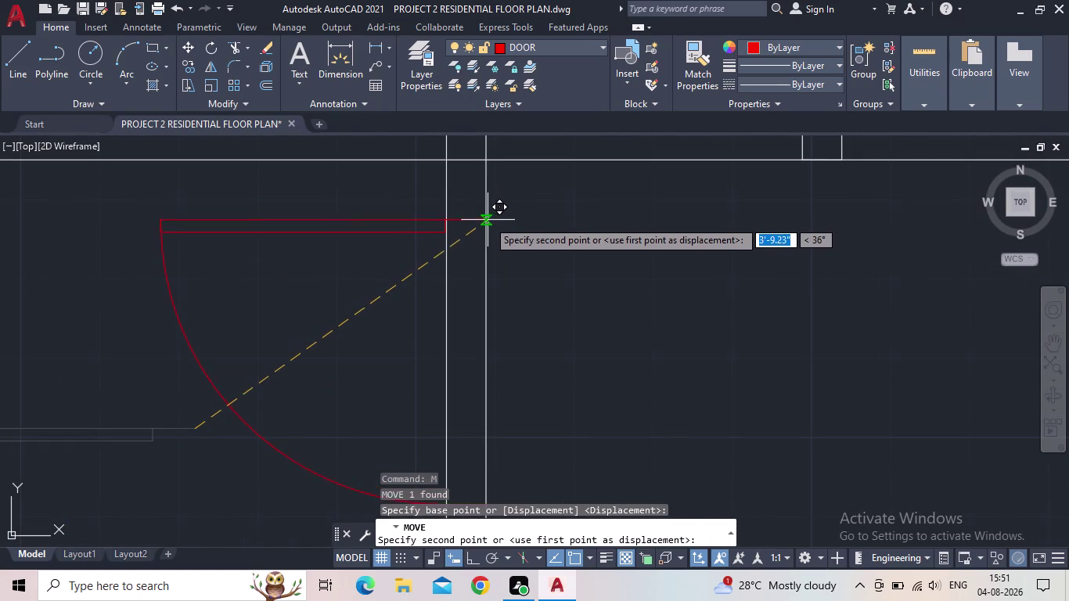
click(488, 221)
scroll(down, 3)
middle_drag(447, 267, 408, 261)
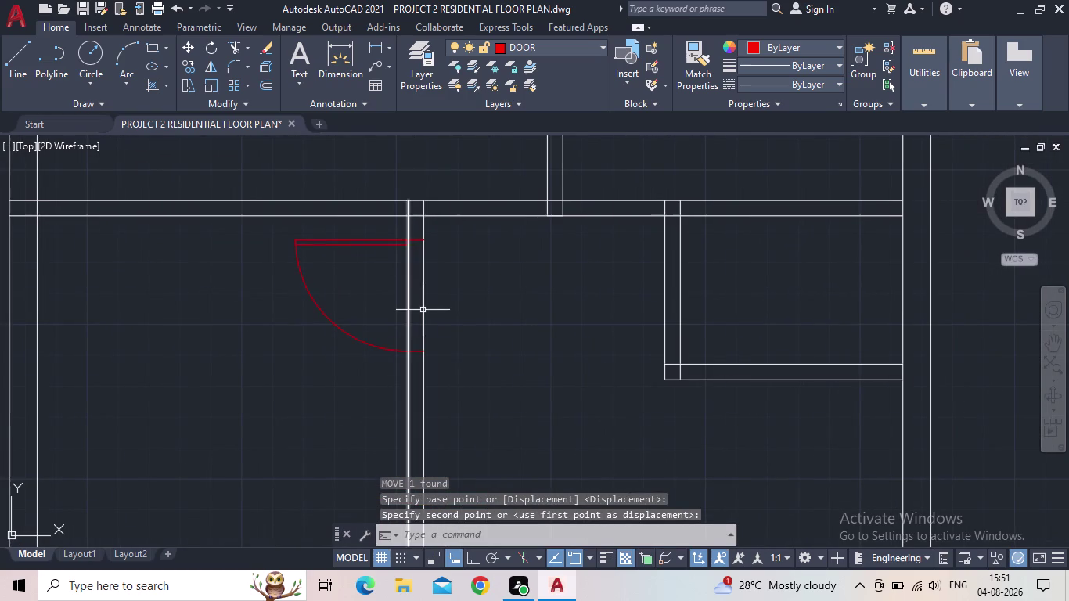
Attempt a fence trim across the wall lines at a door, then cancel it.
key(t)
key(r)
key(space)
drag(456, 304, 392, 303)
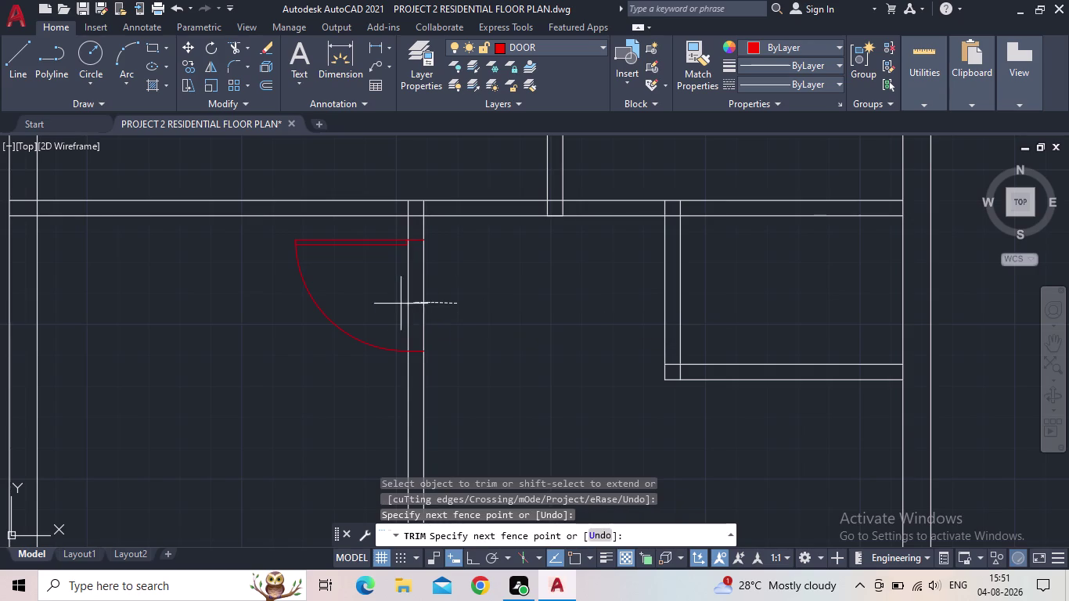
drag(392, 303, 388, 303)
scroll(down, 3)
middle_drag(436, 285, 360, 286)
scroll(down, 3)
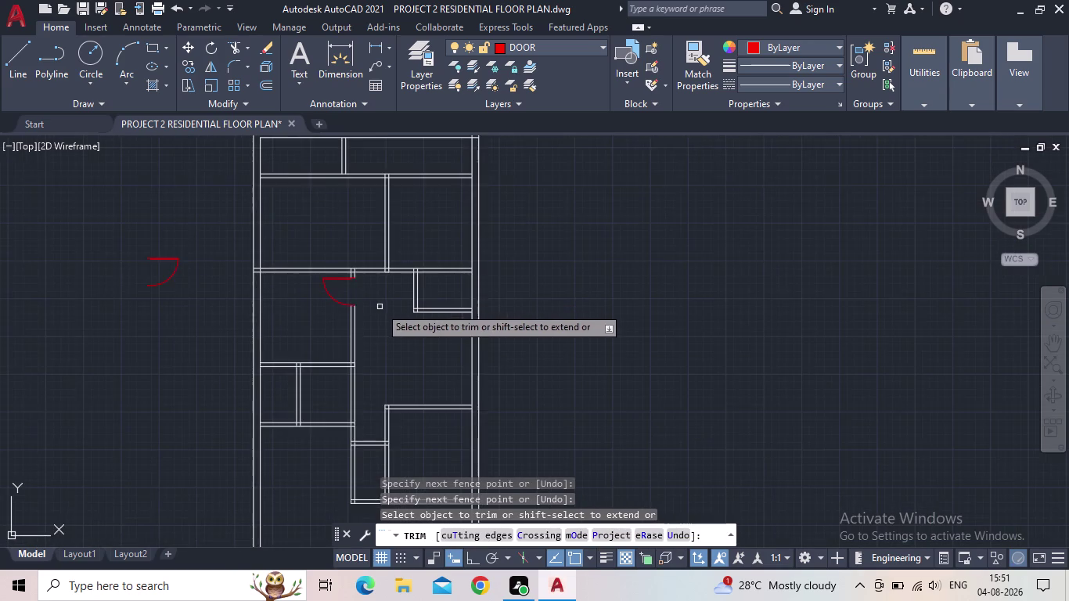
scroll(up, 3)
key(Escape)
Select a loose door swing and begin moving it from its corner, then cancel.
middle_drag(378, 256, 355, 203)
scroll(down, 3)
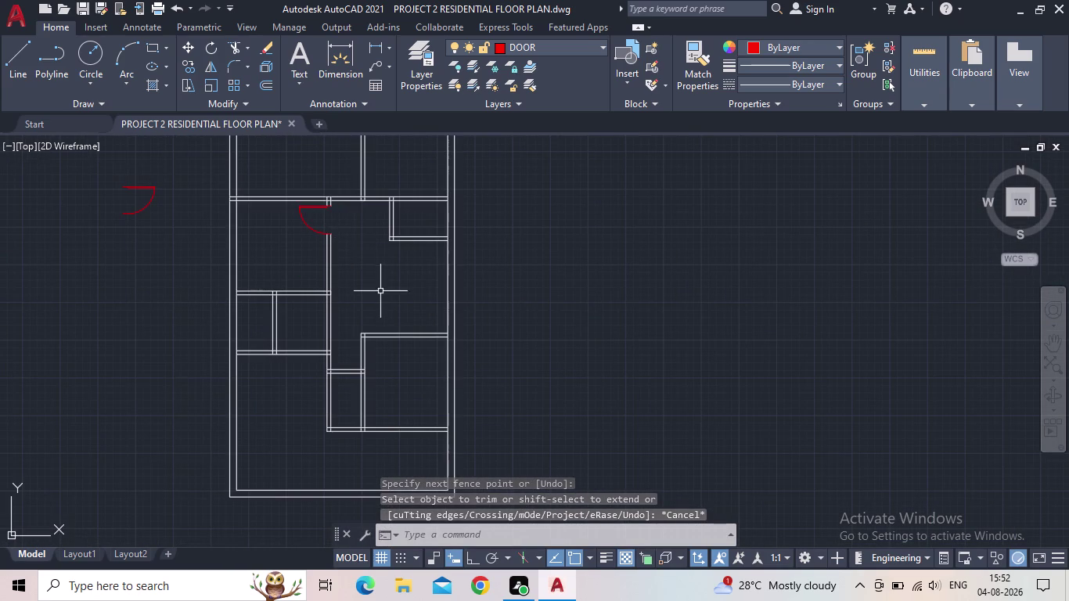
middle_drag(380, 292, 415, 369)
click(186, 306)
click(168, 282)
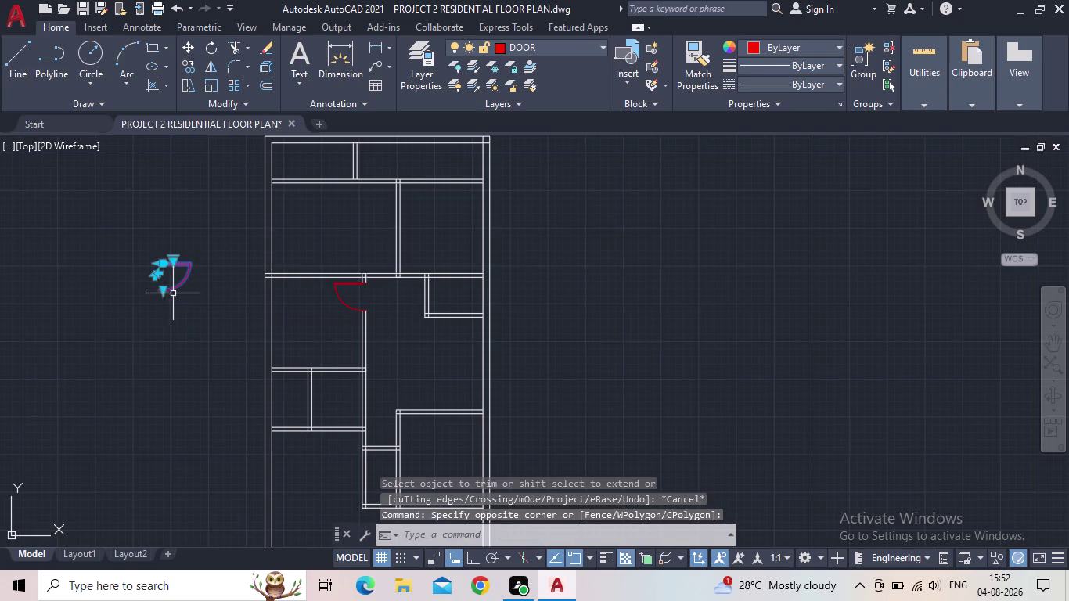
key(m)
key(space)
scroll(up, 3)
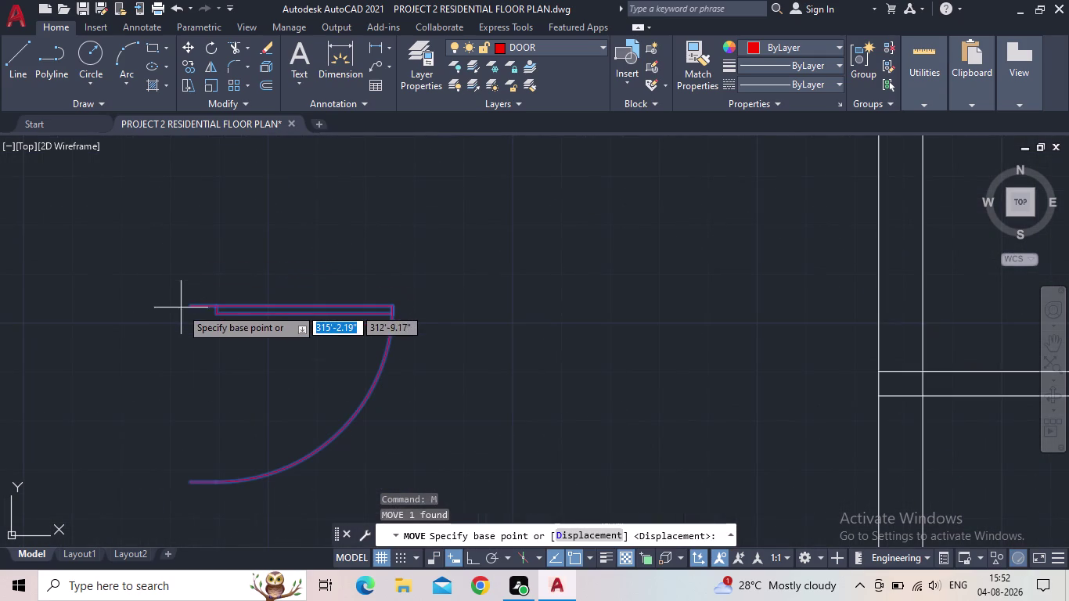
click(186, 304)
middle_drag(377, 314, 142, 267)
scroll(down, 3)
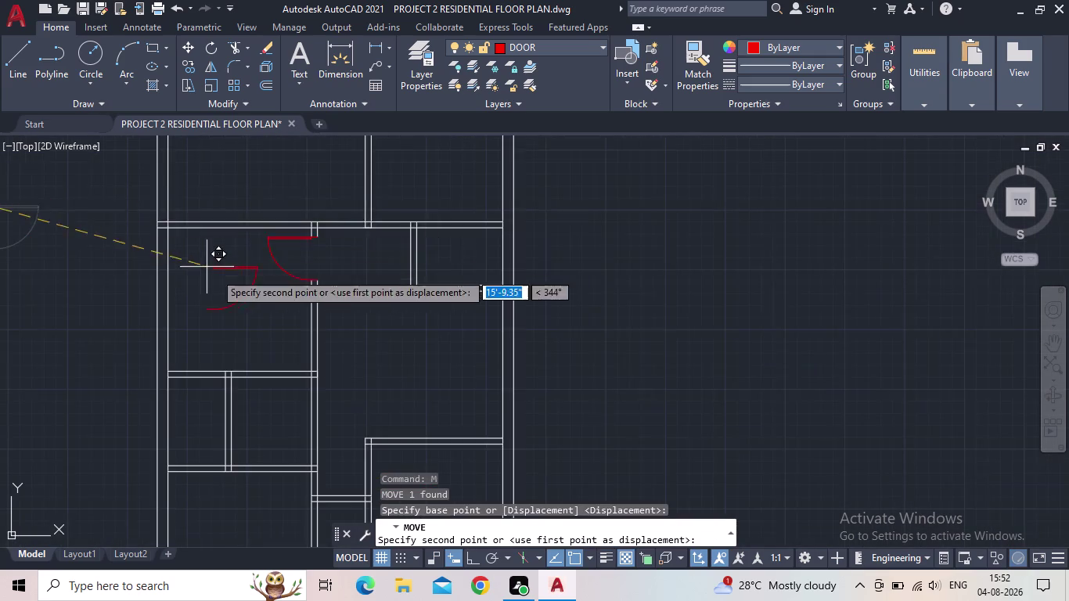
scroll(down, 3)
middle_drag(316, 329, 352, 211)
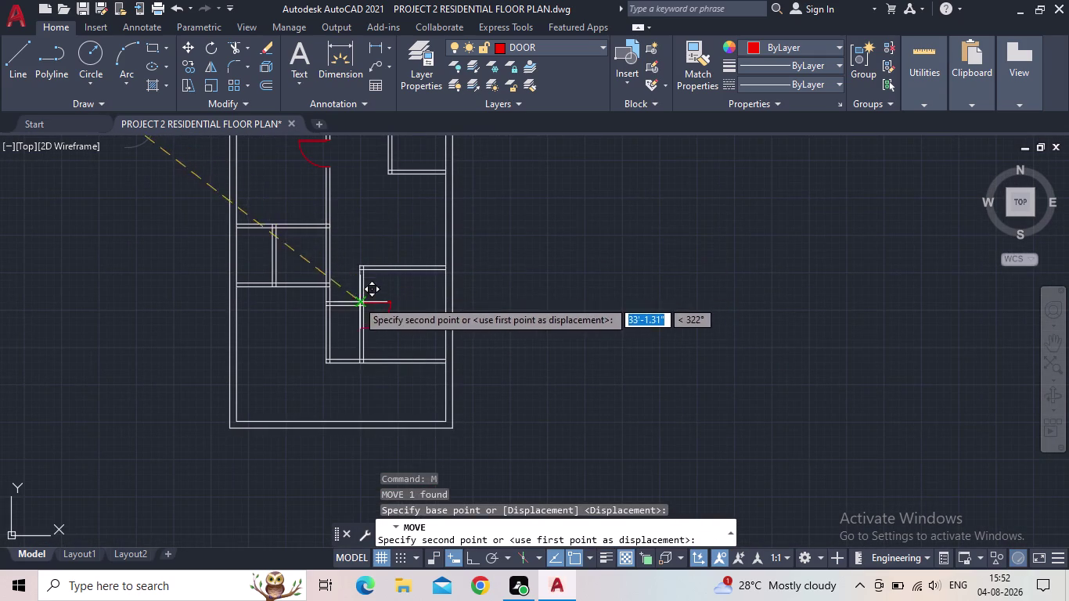
scroll(up, 3)
scroll(down, 3)
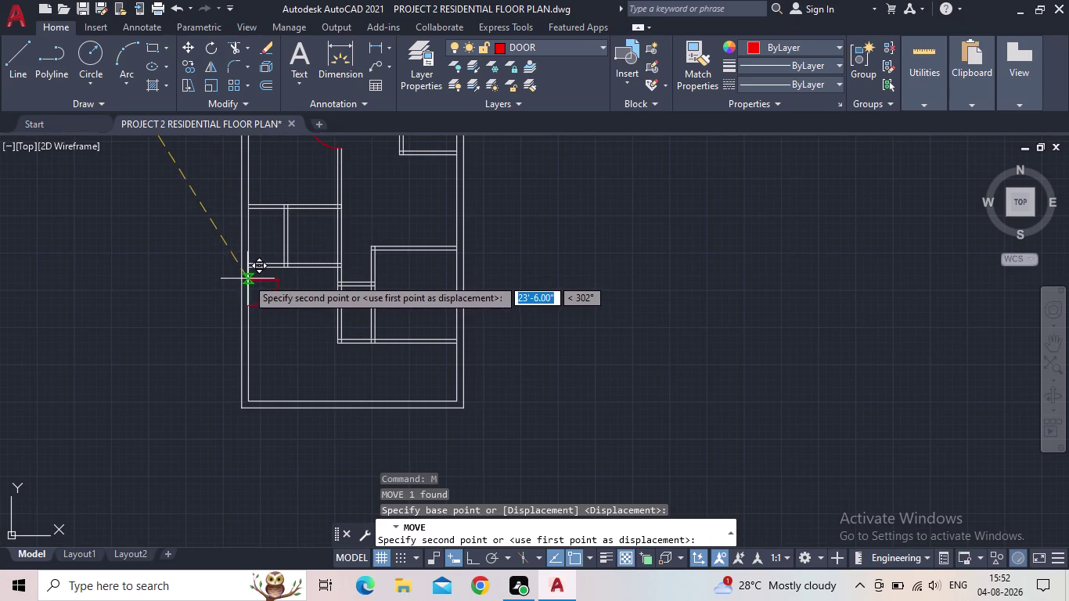
scroll(down, 3)
middle_drag(199, 296, 251, 341)
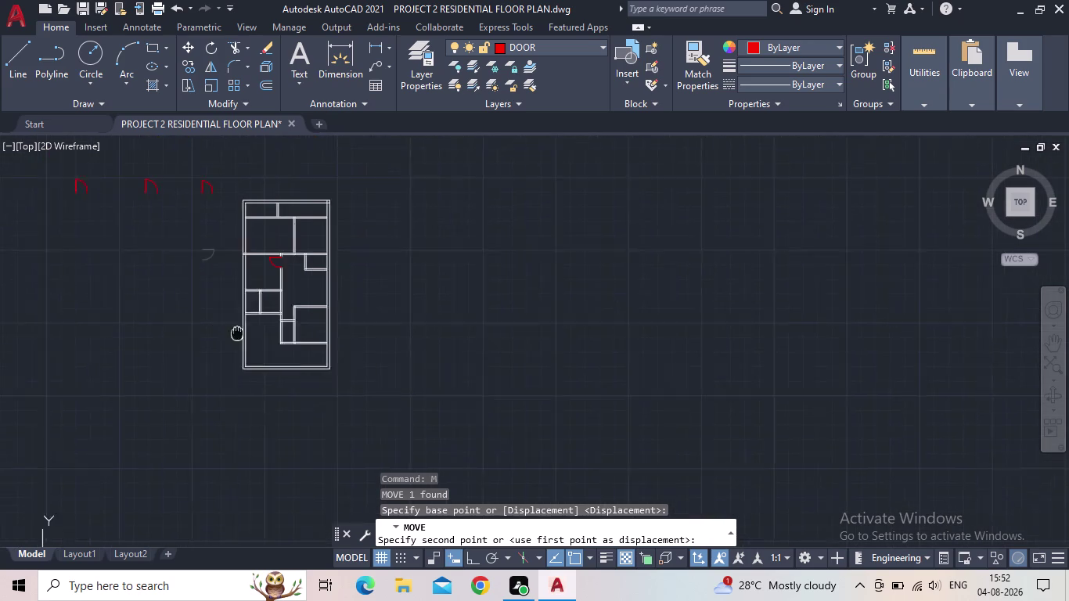
middle_drag(251, 342, 282, 353)
key(Escape)
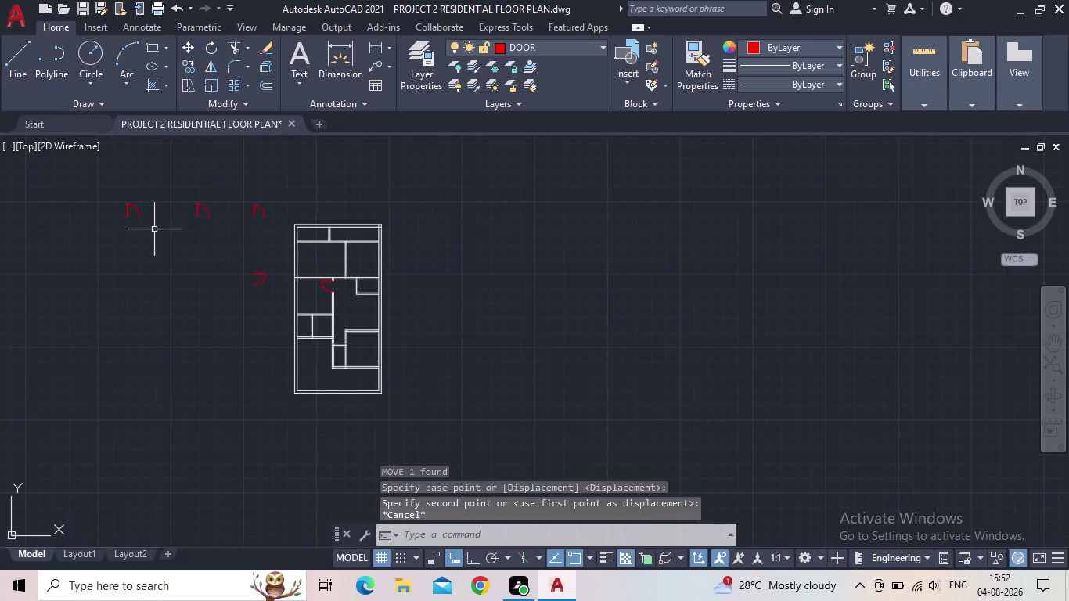
Drag a door swing's grip lower beside another loose door, then reselect it.
click(154, 228)
click(96, 196)
scroll(up, 3)
scroll(up, 3)
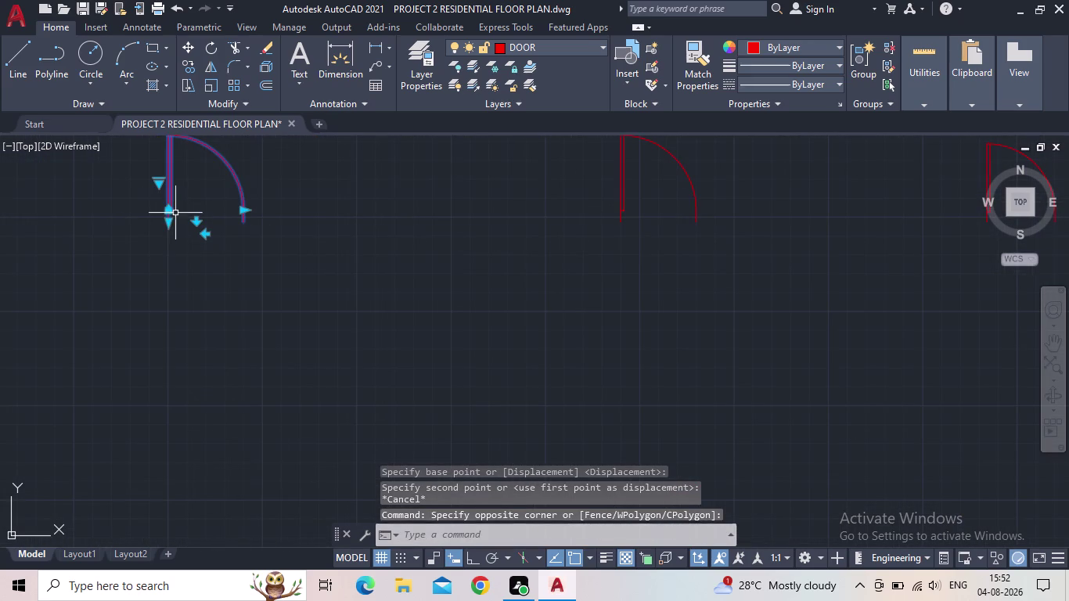
click(171, 212)
middle_drag(143, 304, 222, 243)
scroll(down, 3)
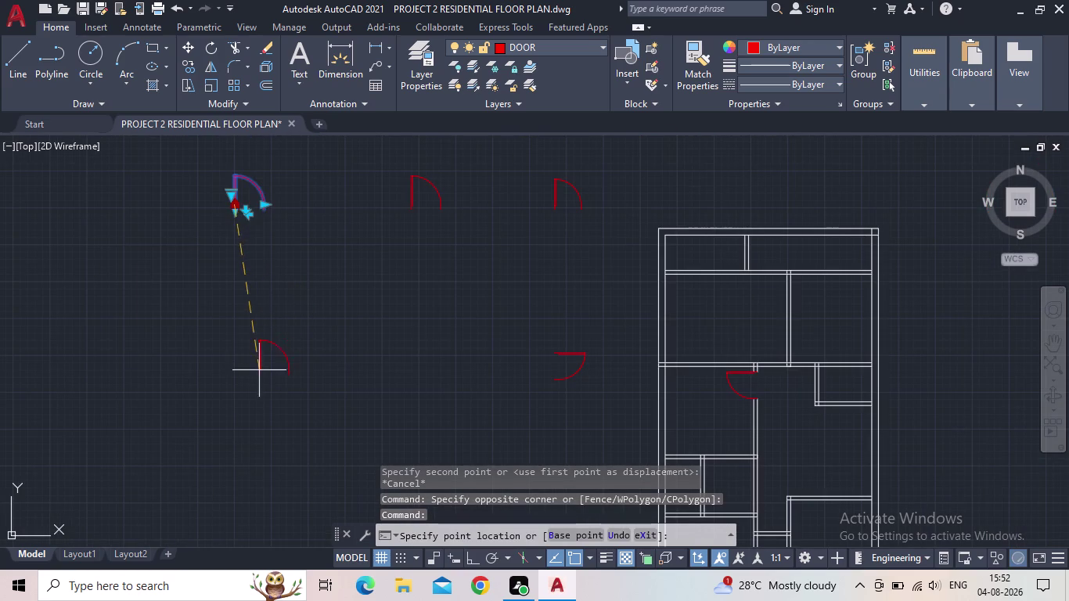
click(255, 372)
key(Escape)
drag(324, 392, 247, 371)
click(220, 357)
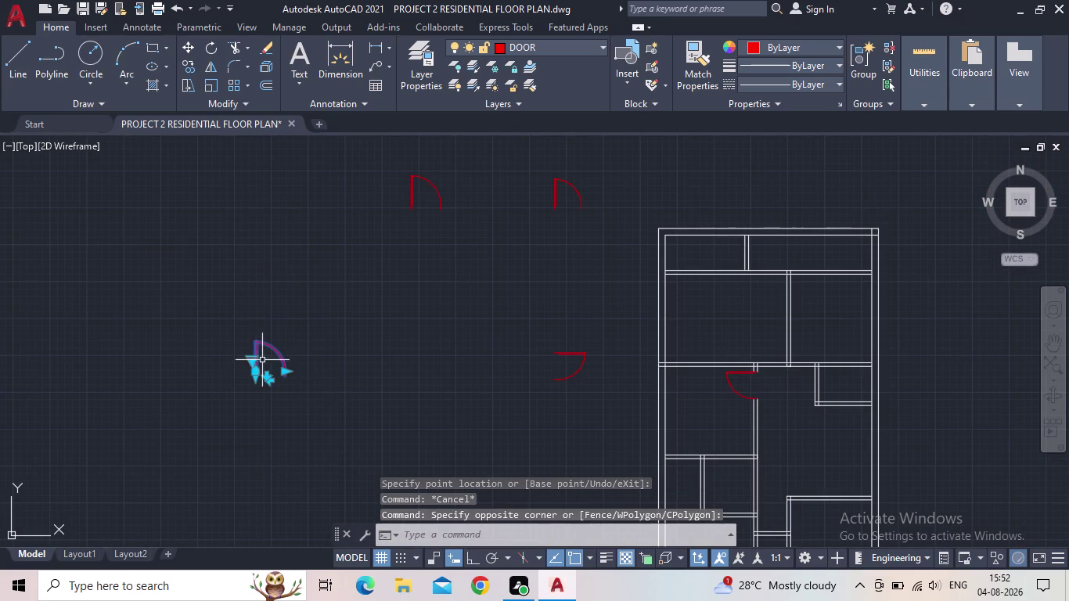
Scale the door swing by reference, hinge corner to arc end, to 2'6".
text(SC)
key(space)
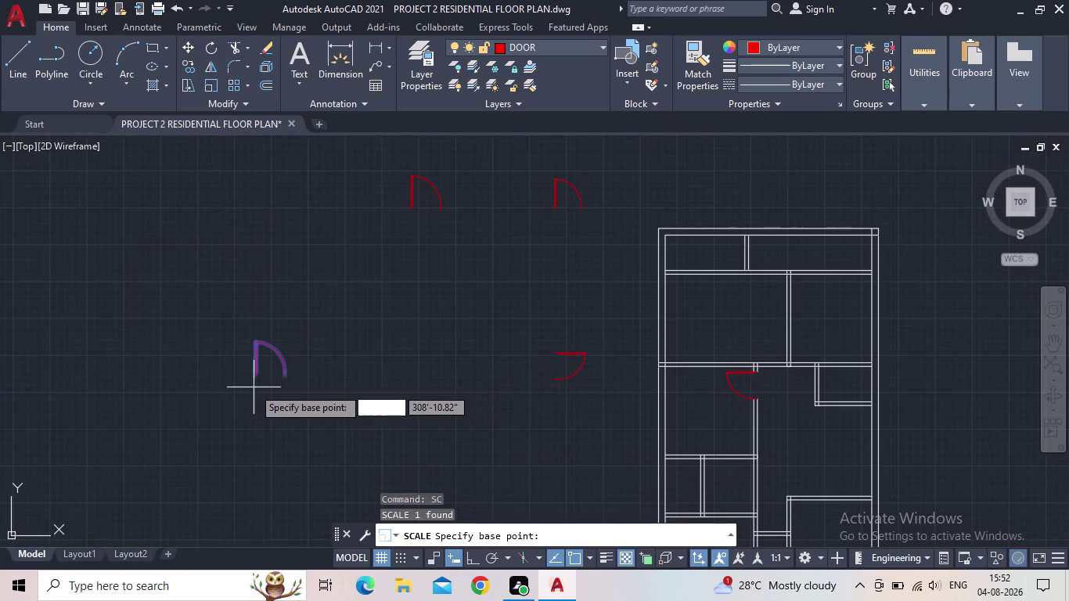
scroll(up, 3)
scroll(up, 3)
click(265, 359)
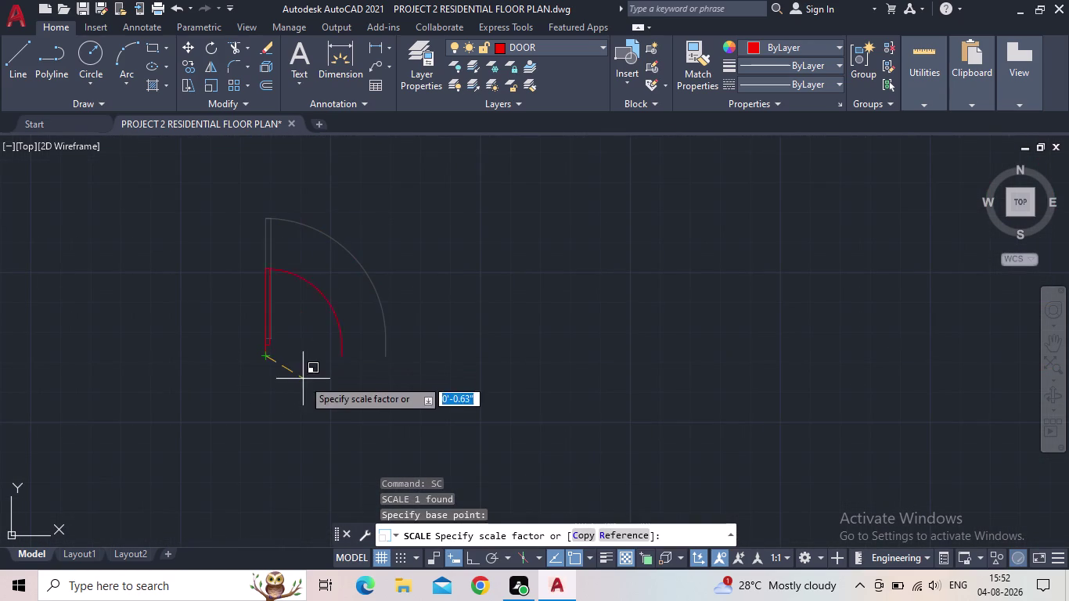
click(471, 551)
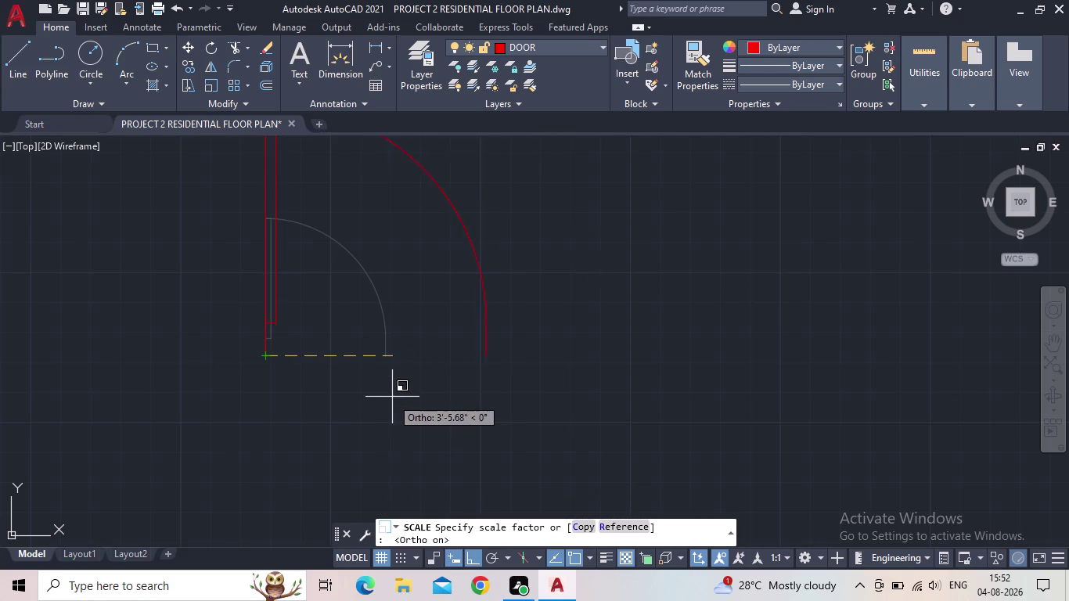
click(621, 526)
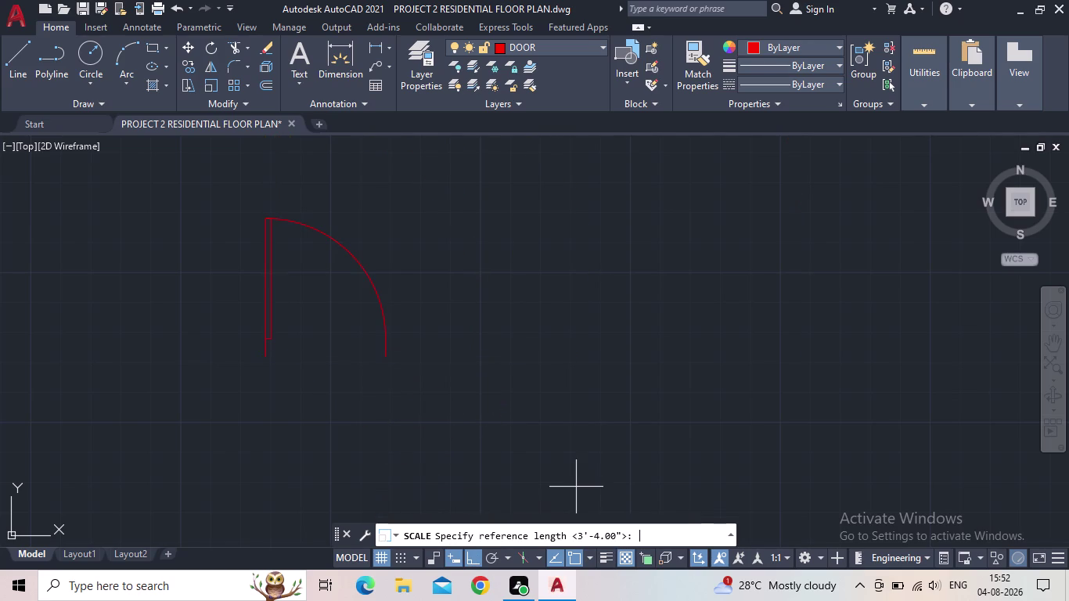
click(270, 358)
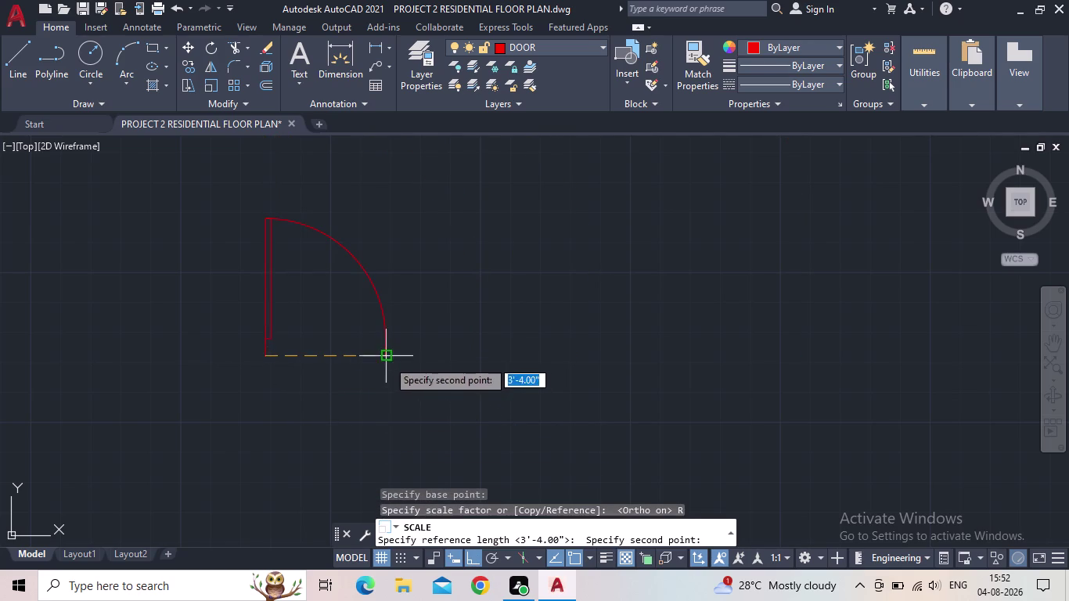
click(386, 360)
text(2)
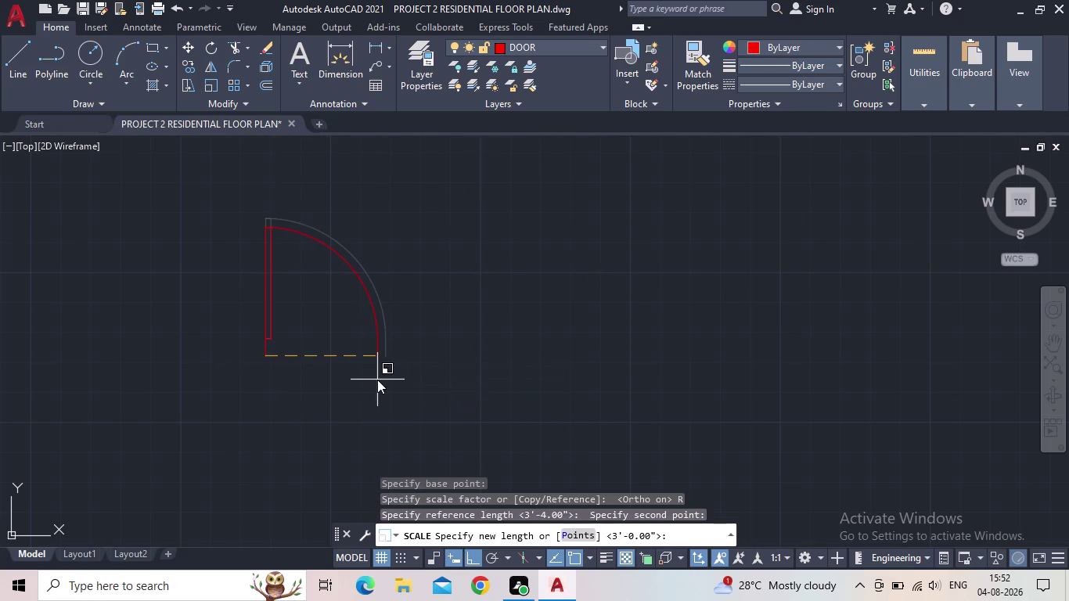
text('6")
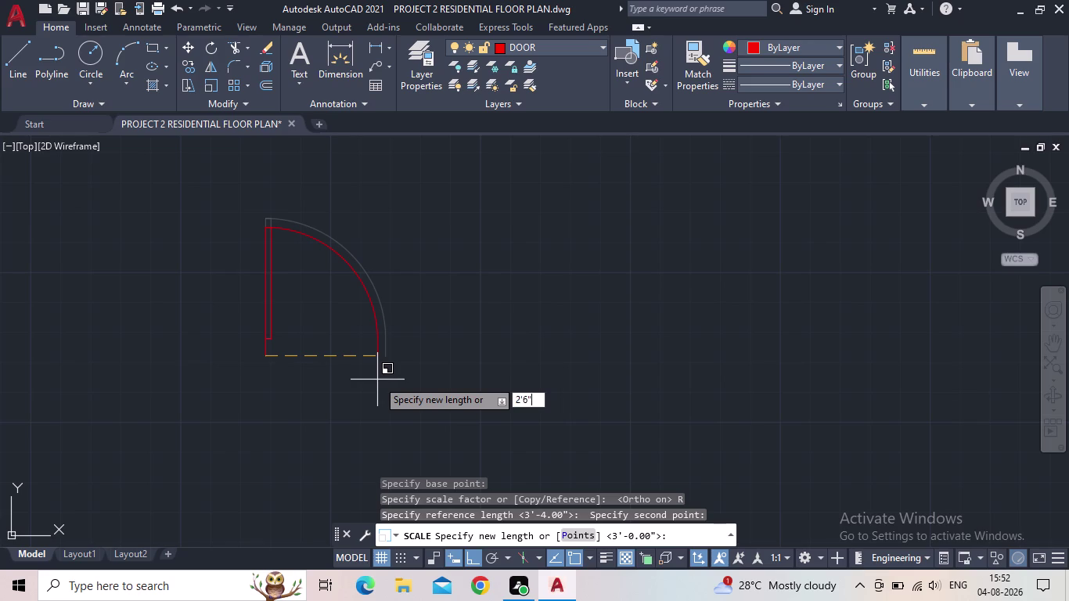
key(Return)
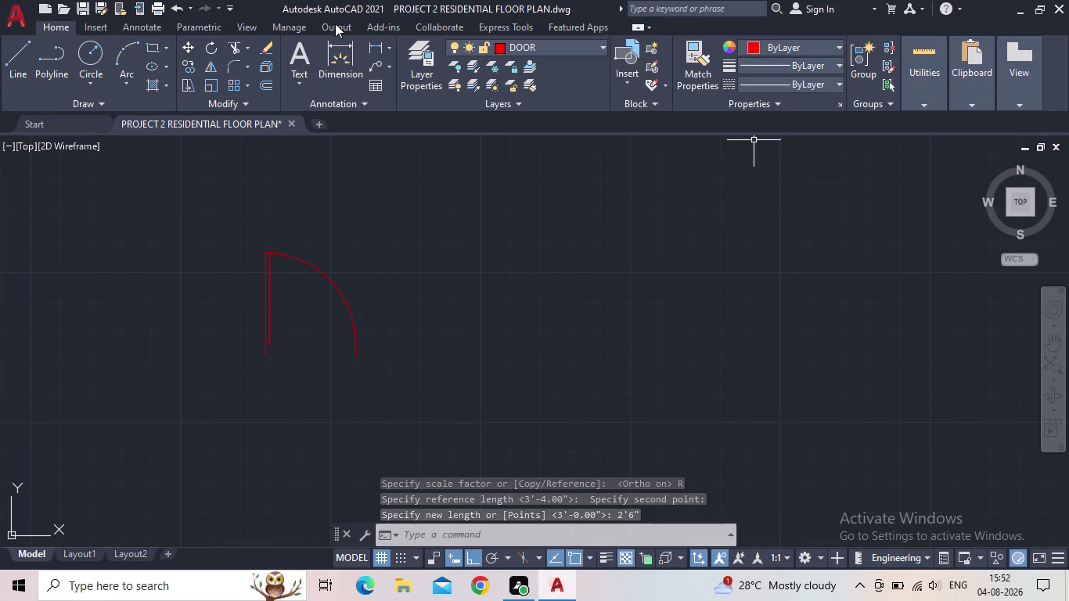
Measure the door width with a linear dimension, then reselect the resized door.
click(377, 46)
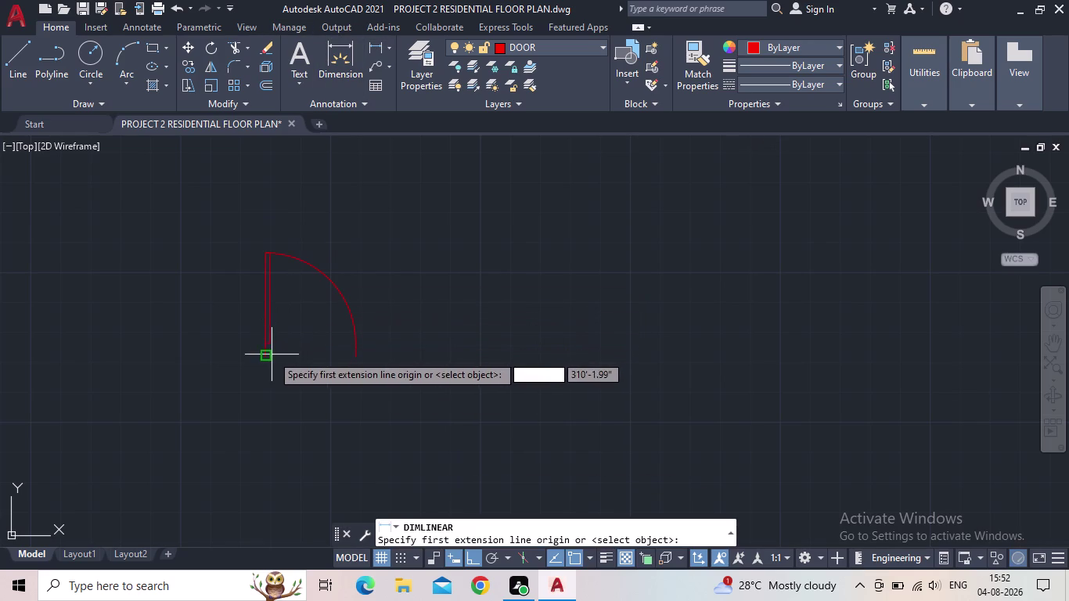
click(271, 355)
click(350, 358)
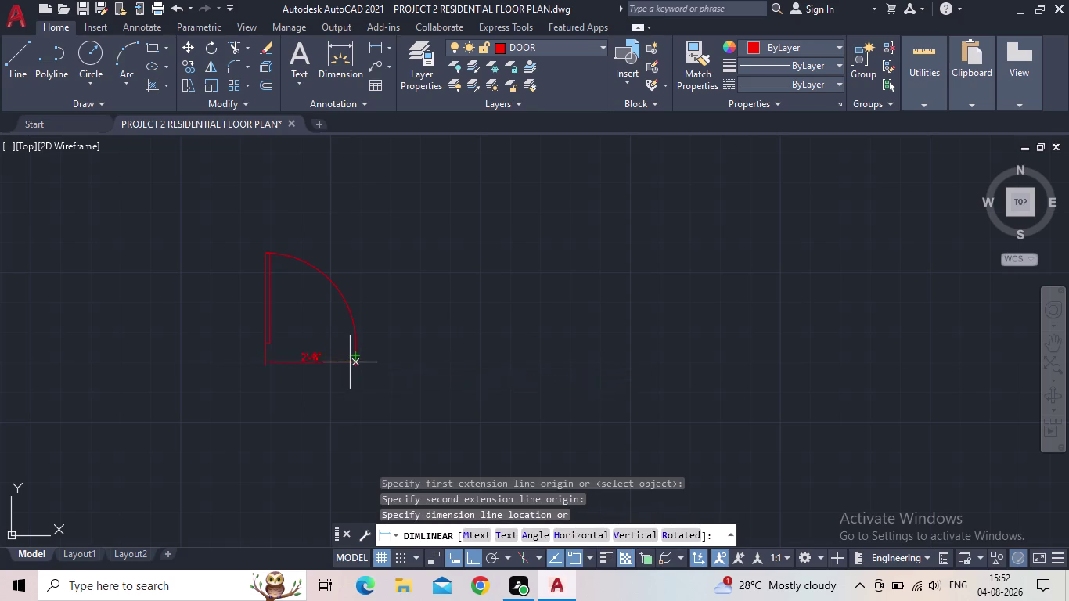
key(Escape)
drag(335, 373, 323, 370)
click(202, 307)
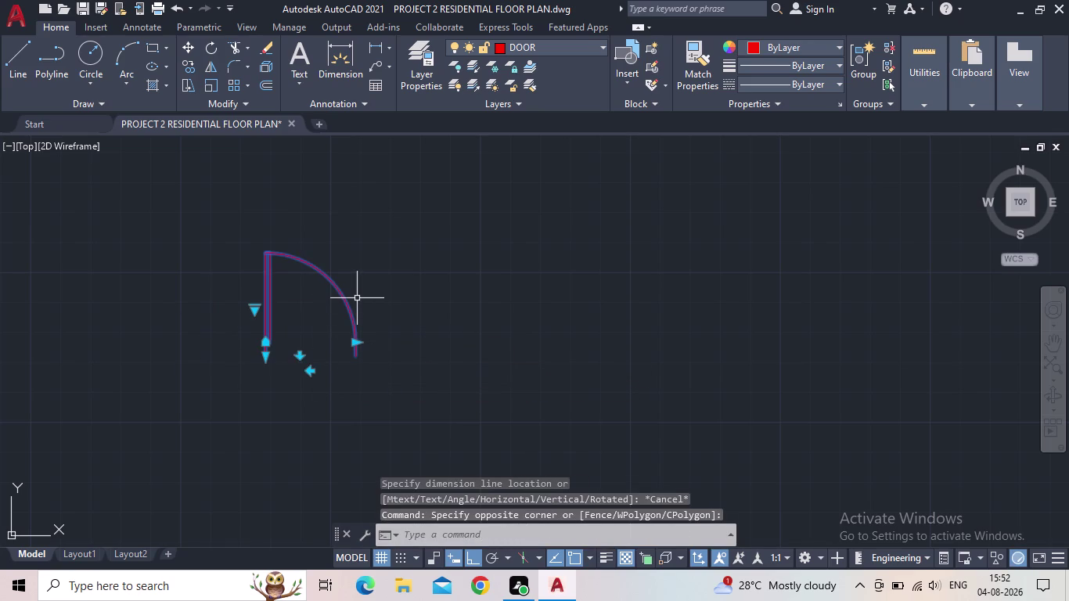
text(C)
text(O)
key(Return)
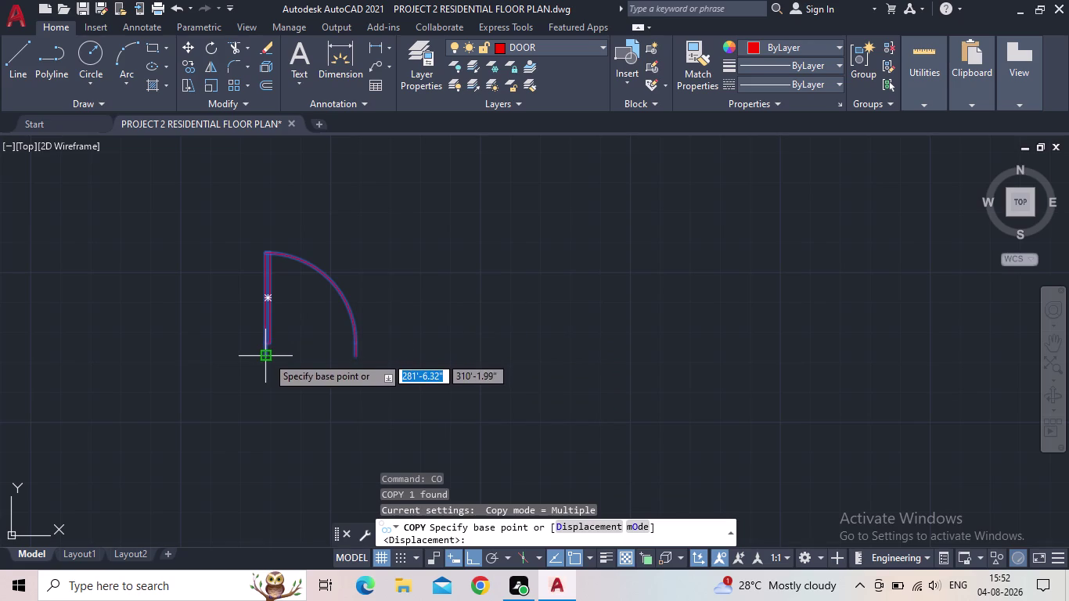
Copy the 2'6" door swing from its hinge to two positions further down.
click(267, 356)
middle_drag(409, 386, 399, 365)
scroll(down, 3)
middle_drag(429, 415, 426, 413)
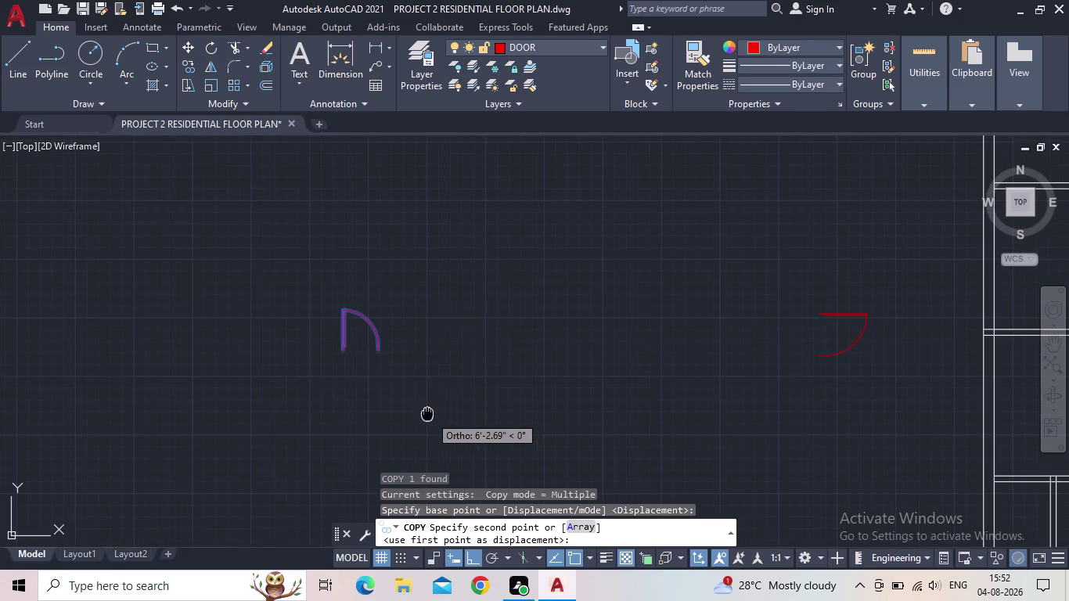
middle_drag(426, 414, 402, 338)
scroll(down, 3)
click(367, 364)
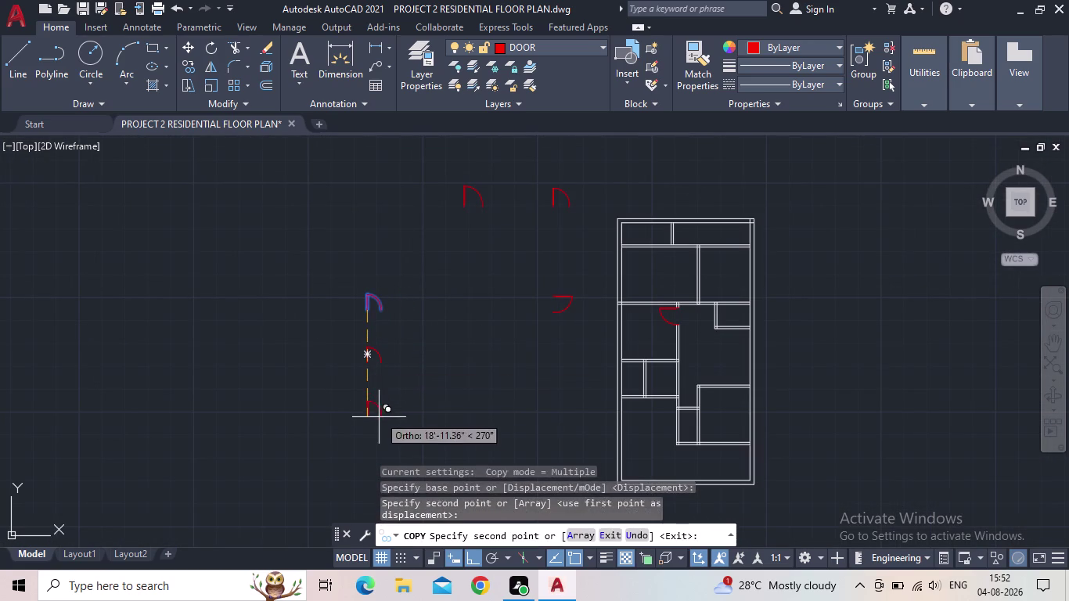
click(380, 421)
key(Escape)
Select one door copy, pan in around it, then clear the selection.
click(377, 361)
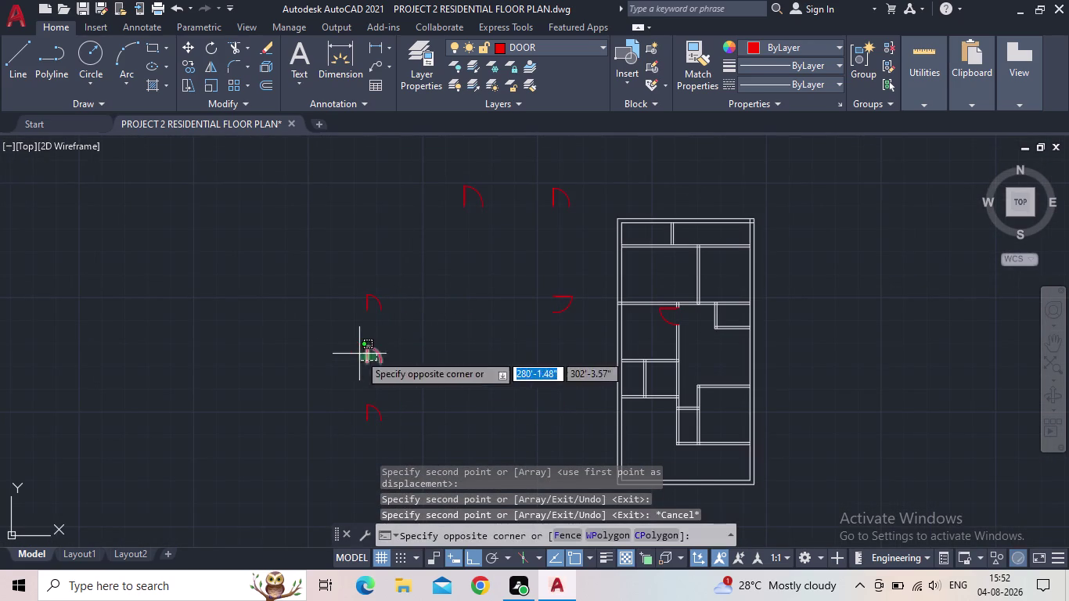
click(359, 354)
scroll(up, 3)
middle_drag(400, 342, 406, 336)
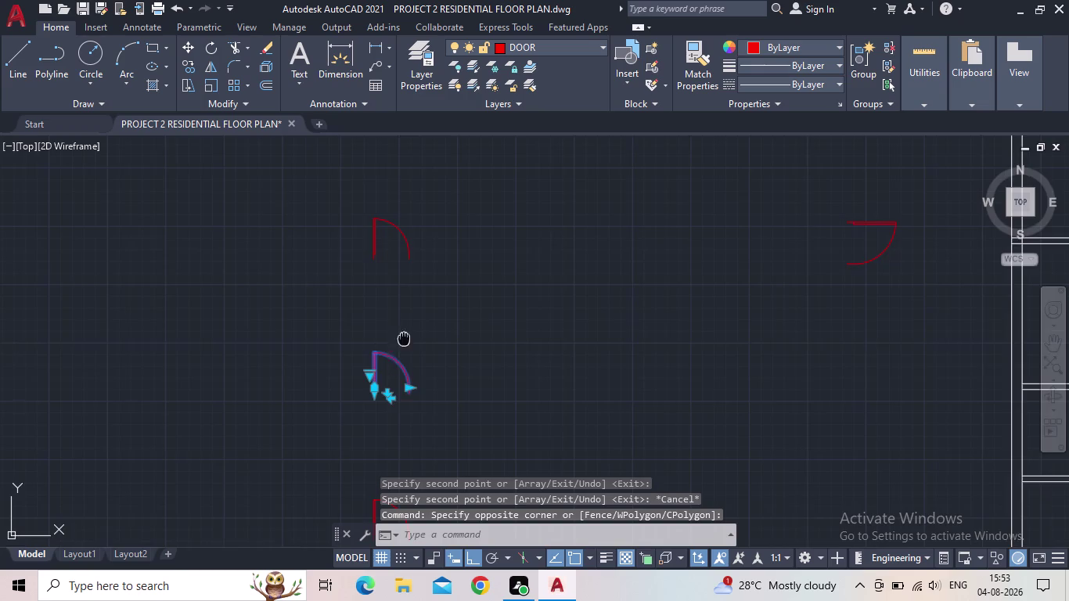
middle_drag(407, 336, 451, 284)
scroll(up, 3)
click(426, 282)
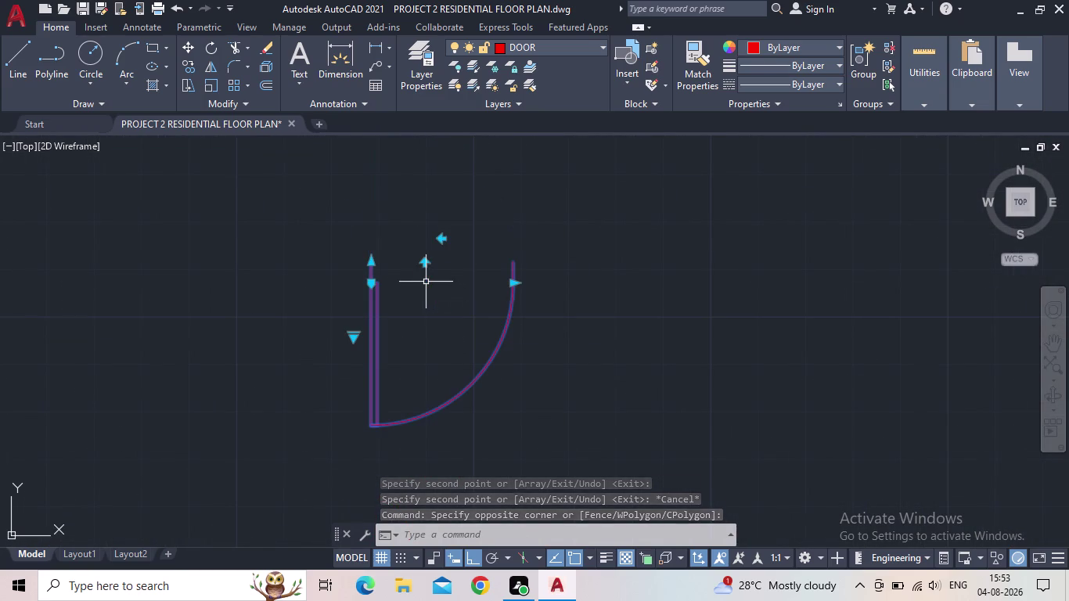
key(Escape)
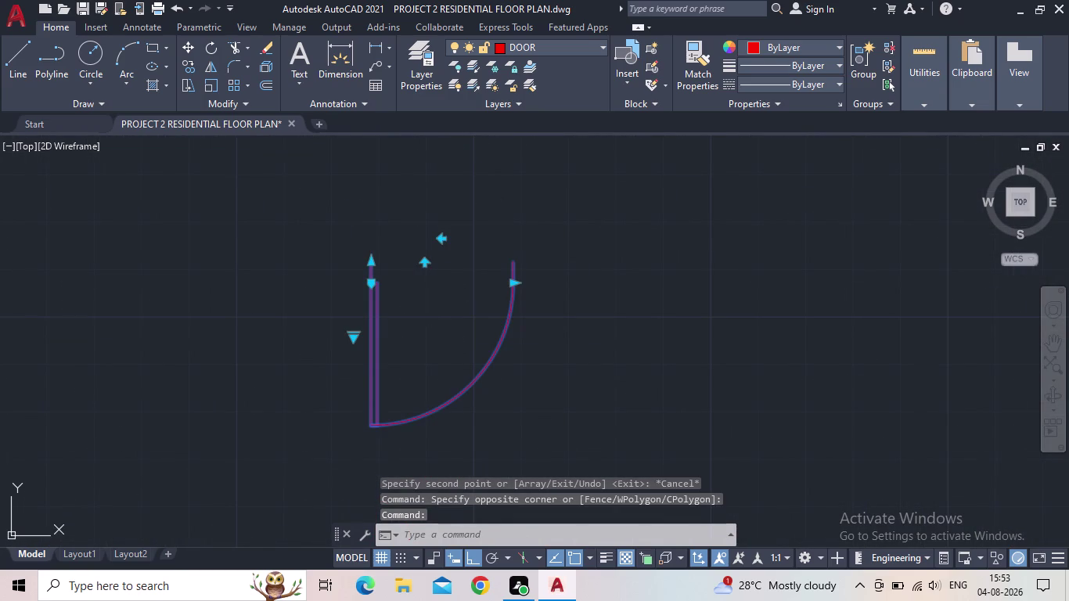
scroll(down, 3)
middle_drag(432, 310, 452, 379)
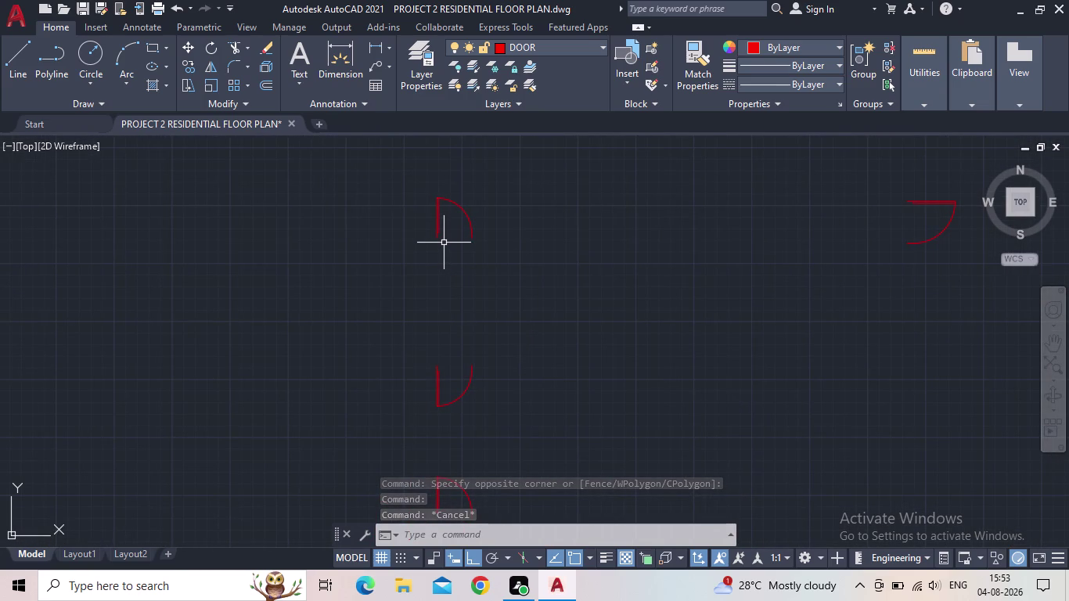
Copy the upper door swing to a spot on its left.
click(444, 243)
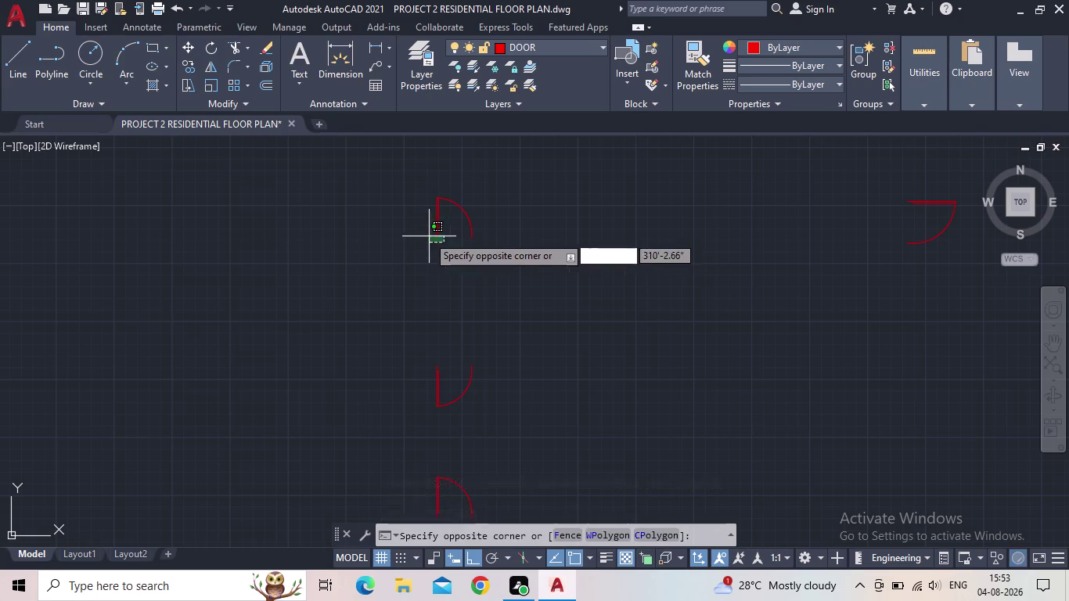
click(426, 235)
key(c)
key(o)
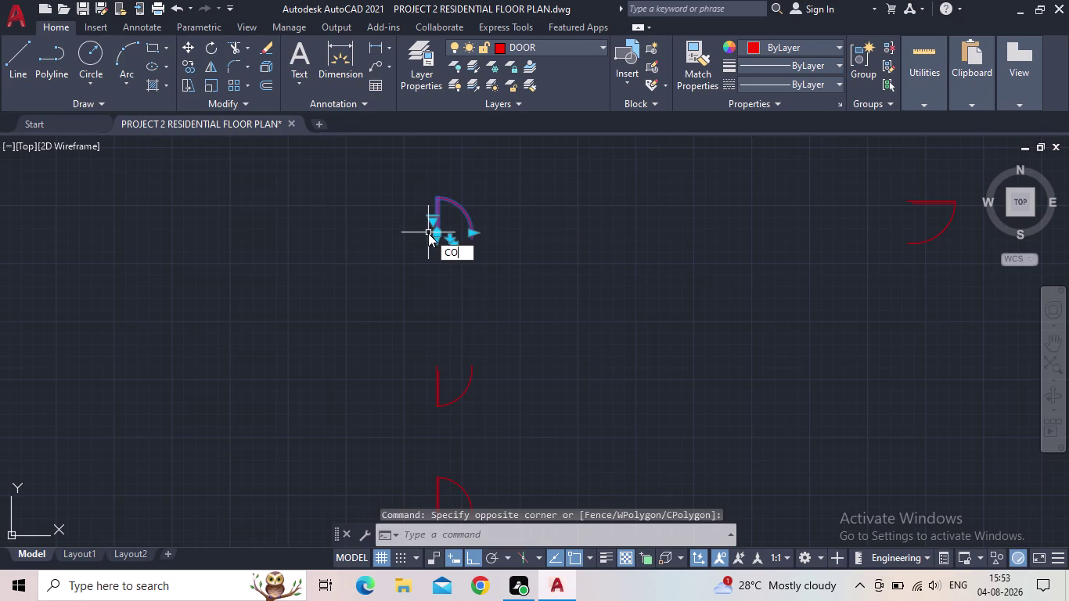
key(Return)
click(438, 238)
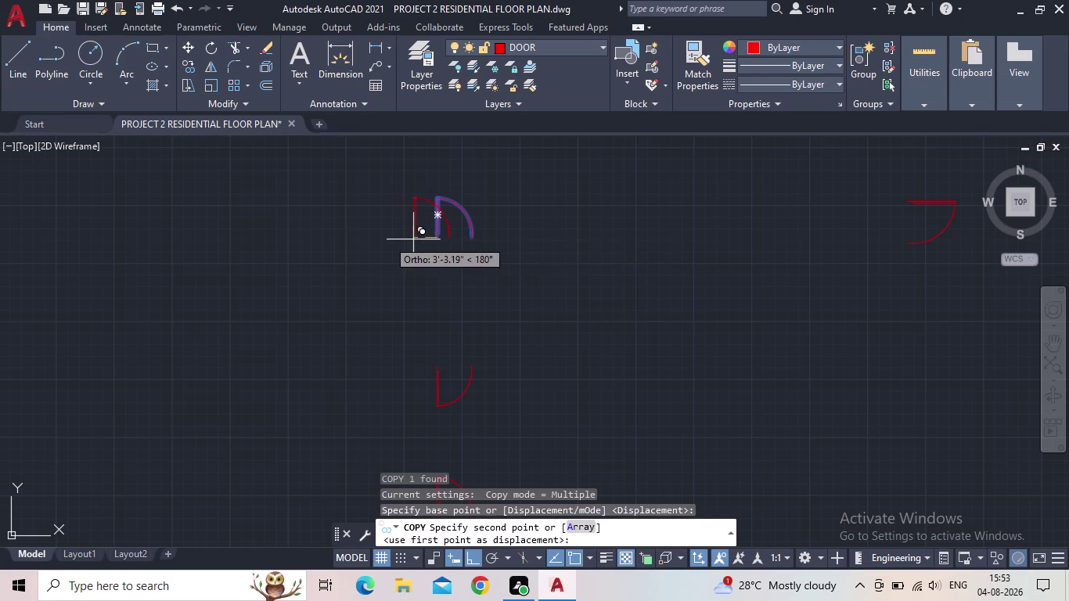
click(342, 237)
key(Escape)
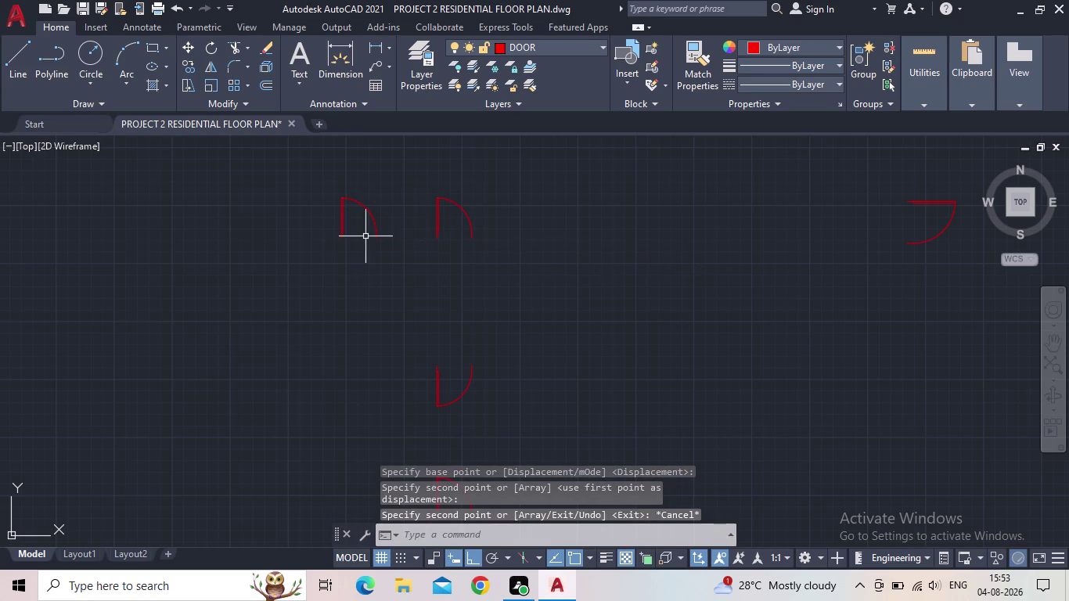
Select the left door of the door pair with CO ready to copy it.
click(365, 236)
click(319, 228)
scroll(up, 3)
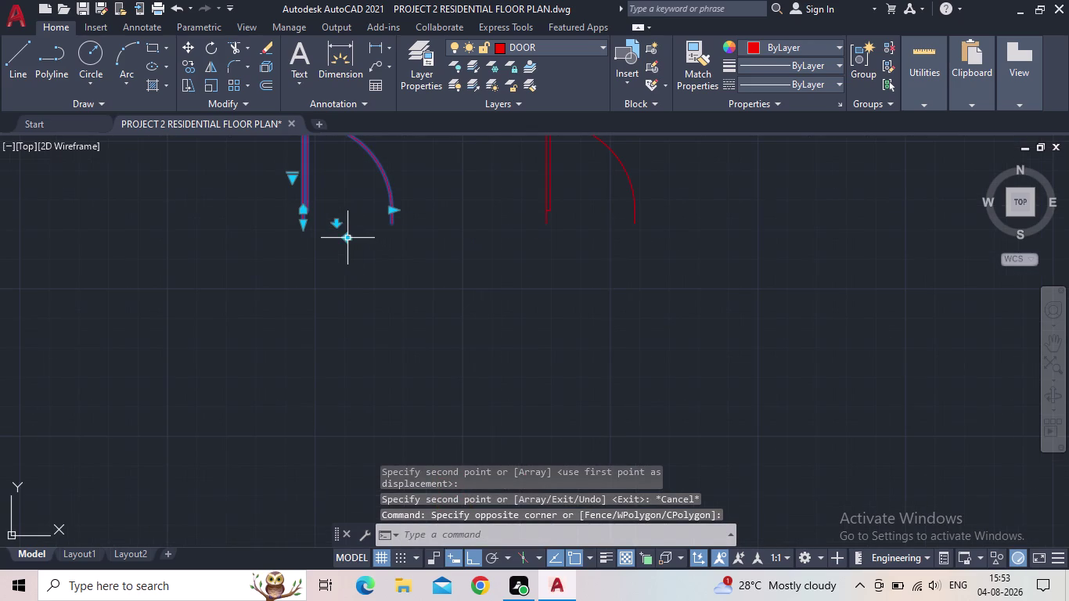
click(347, 238)
key(Escape)
scroll(down, 3)
middle_drag(442, 264, 467, 331)
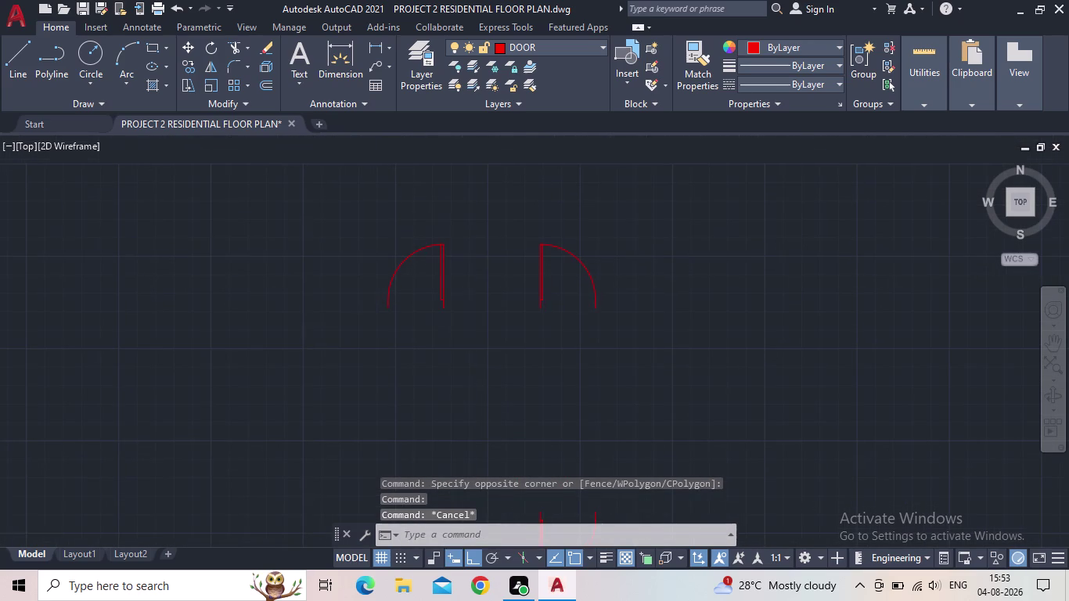
drag(453, 308, 395, 298)
click(340, 273)
key(b)
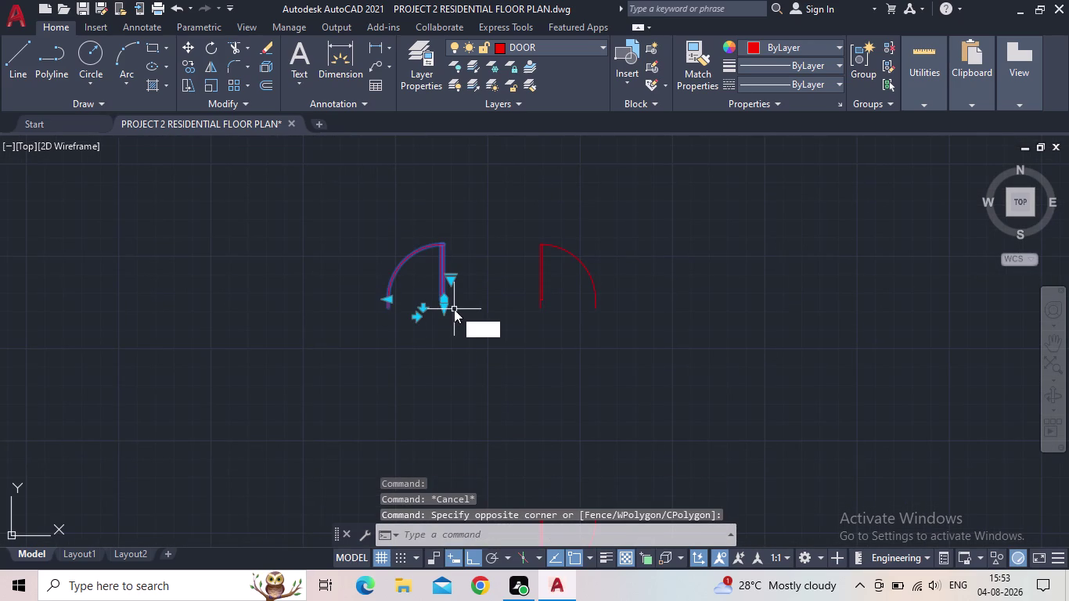
key(BackSpace)
text(CO)
key(Return)
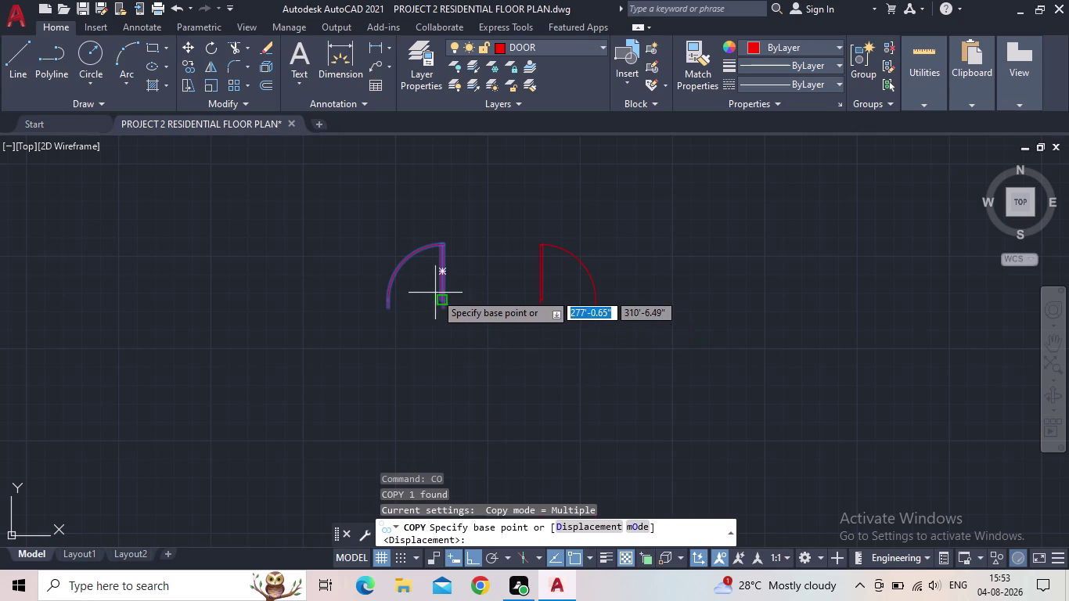
Snap the door hinge as base point, turn Ortho off, and place a copy in a wall opening.
scroll(up, 3)
click(449, 319)
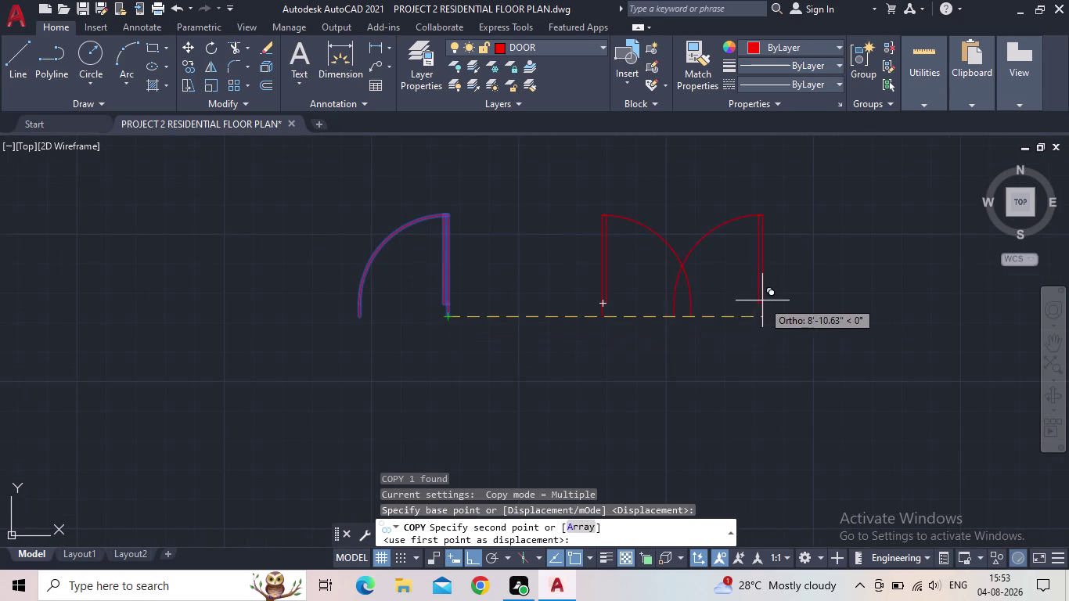
click(481, 555)
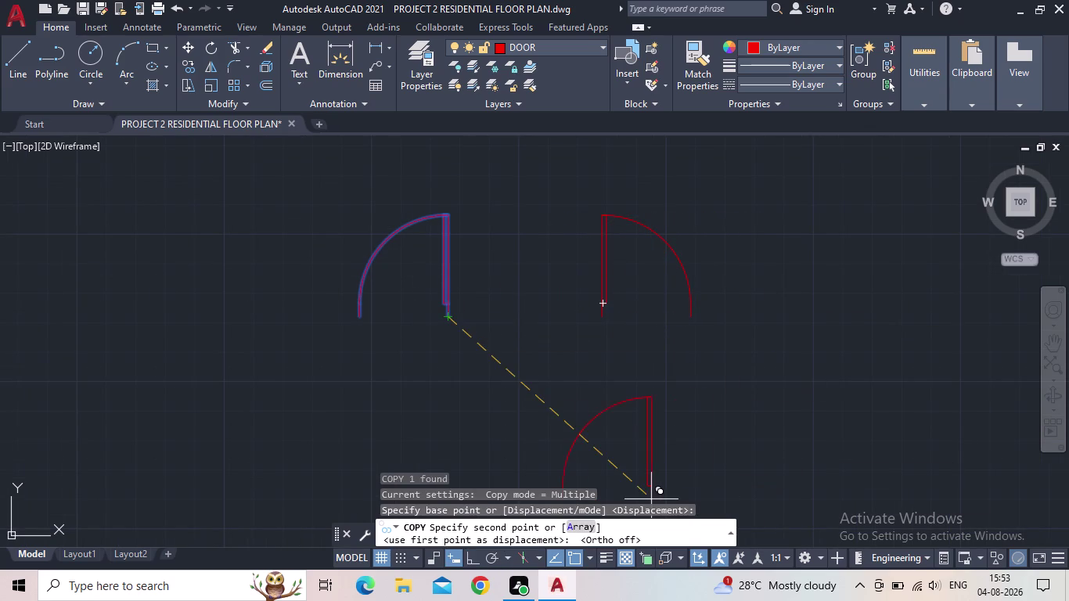
middle_drag(905, 368, 648, 414)
scroll(down, 3)
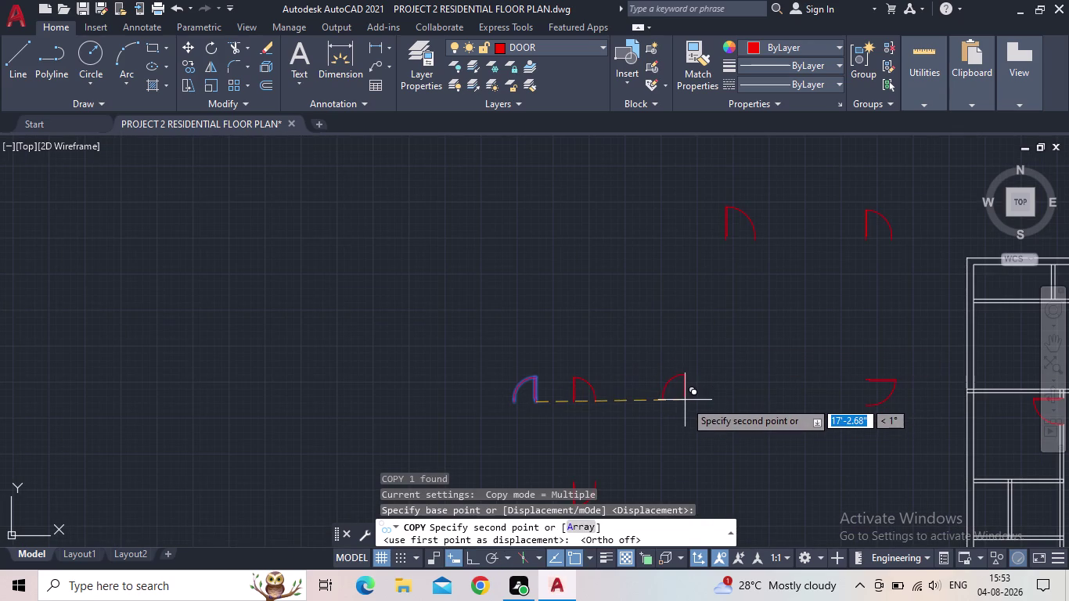
middle_drag(835, 403, 560, 358)
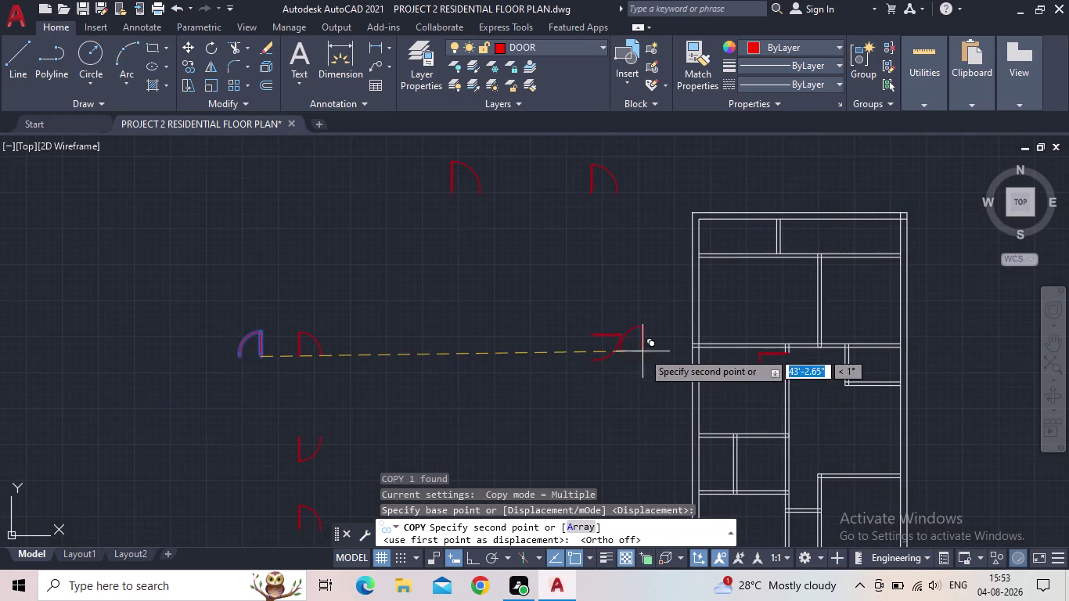
scroll(up, 3)
scroll(up, 3)
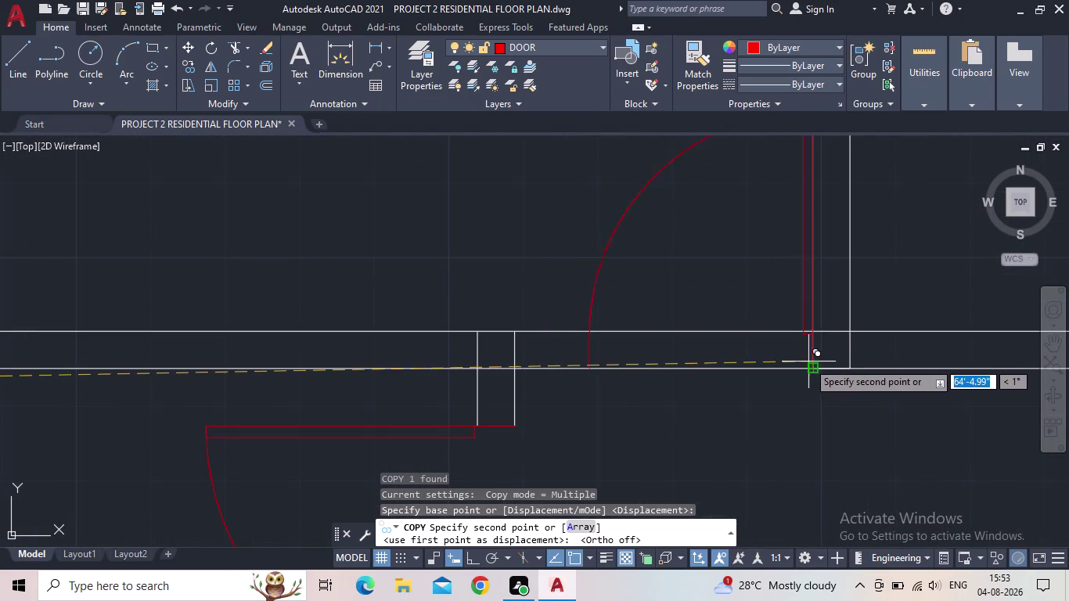
scroll(up, 3)
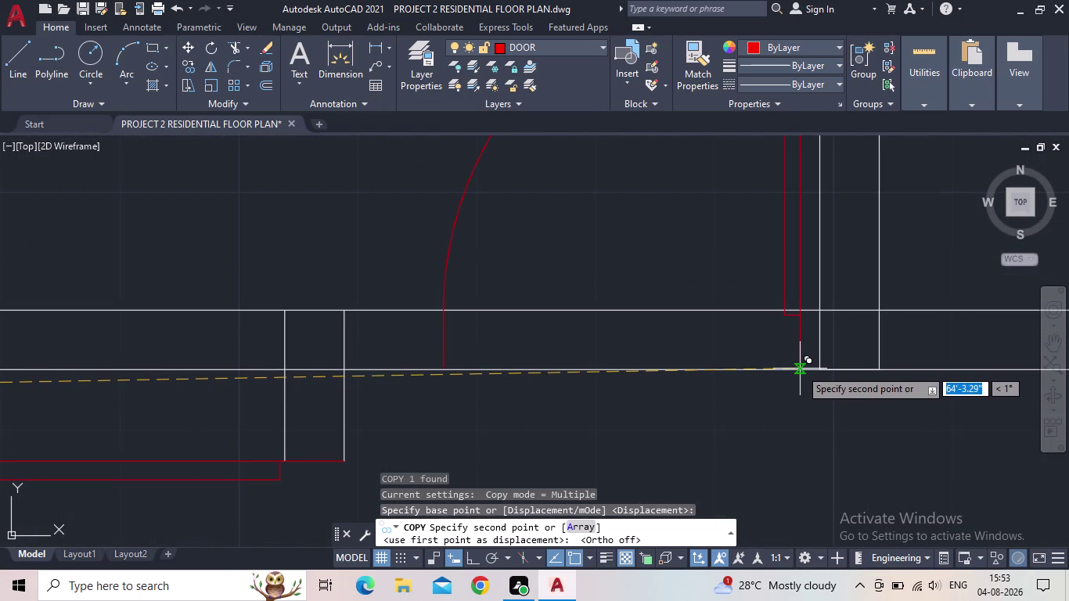
click(800, 370)
Place a second door copy in the upper room opening and end copying.
middle_drag(895, 404, 848, 387)
scroll(down, 3)
middle_drag(868, 432, 865, 431)
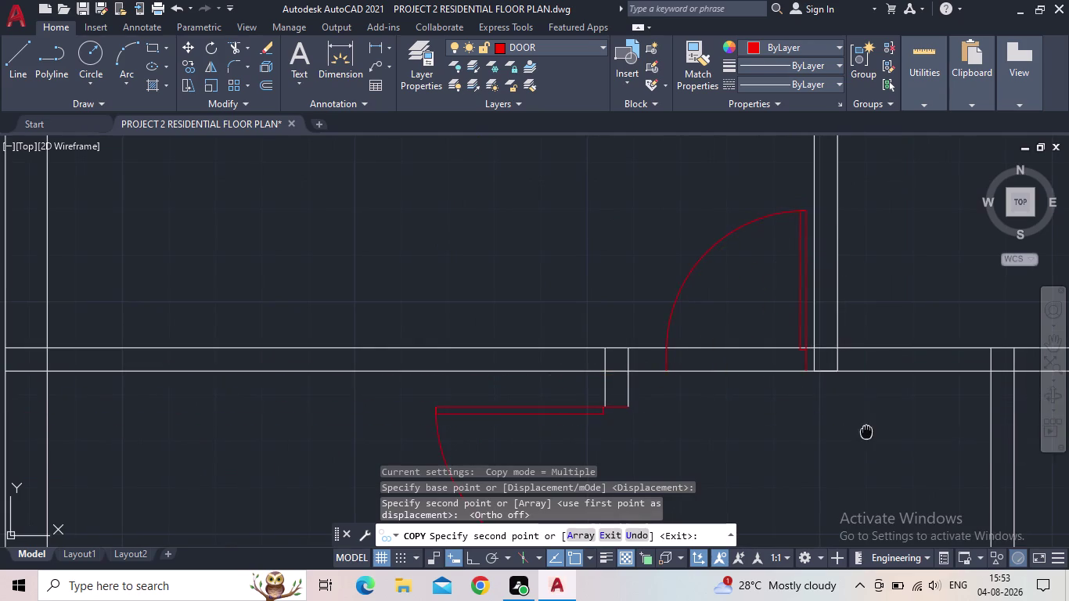
middle_drag(866, 432, 648, 341)
scroll(down, 3)
middle_drag(715, 353, 757, 309)
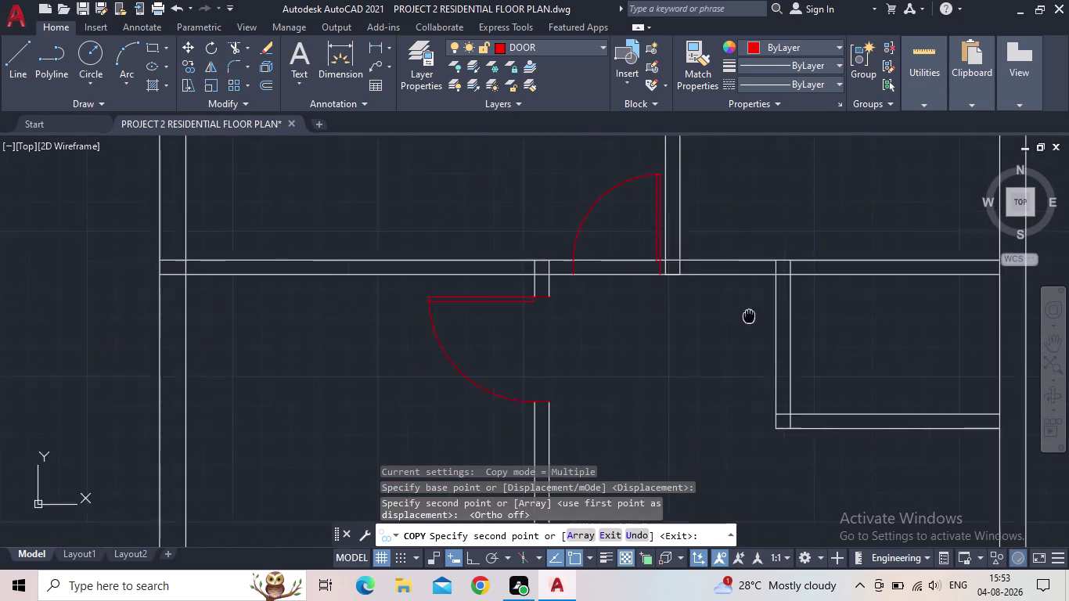
middle_drag(757, 309, 763, 307)
scroll(down, 3)
scroll(down, 3)
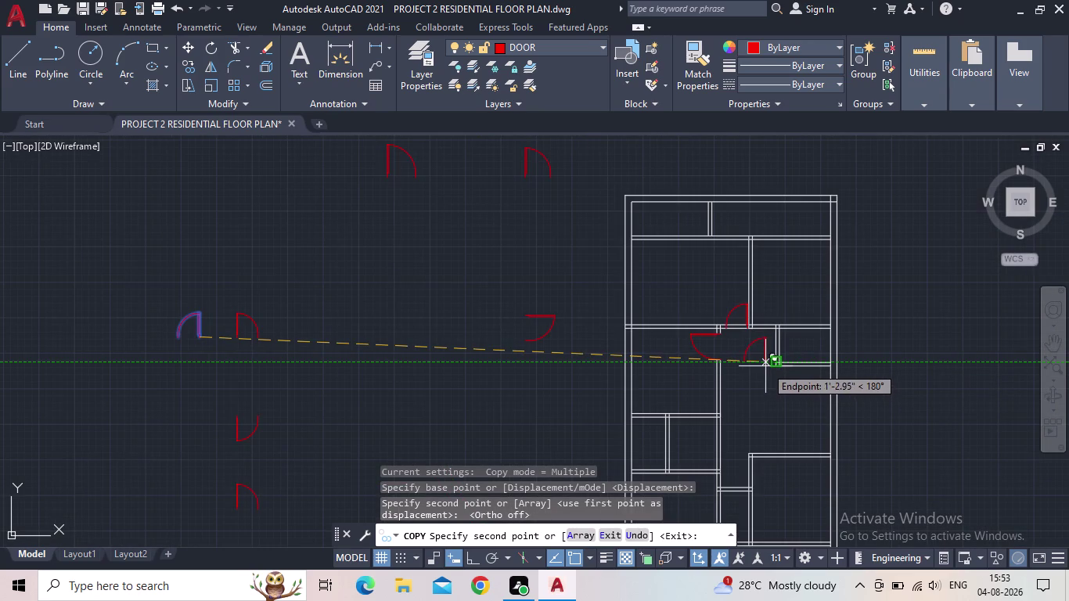
scroll(up, 3)
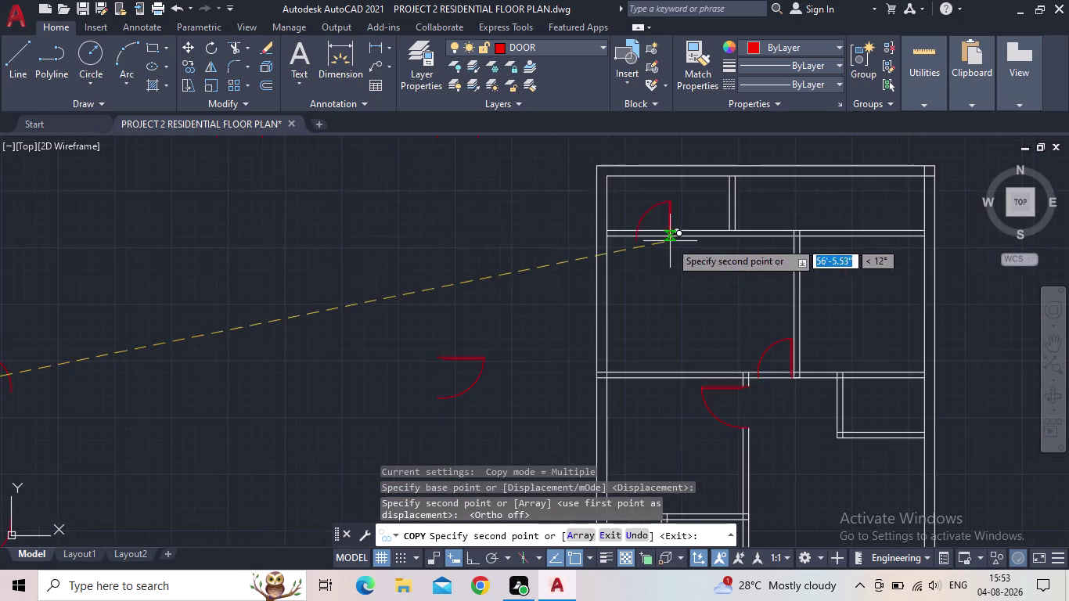
scroll(up, 3)
click(594, 223)
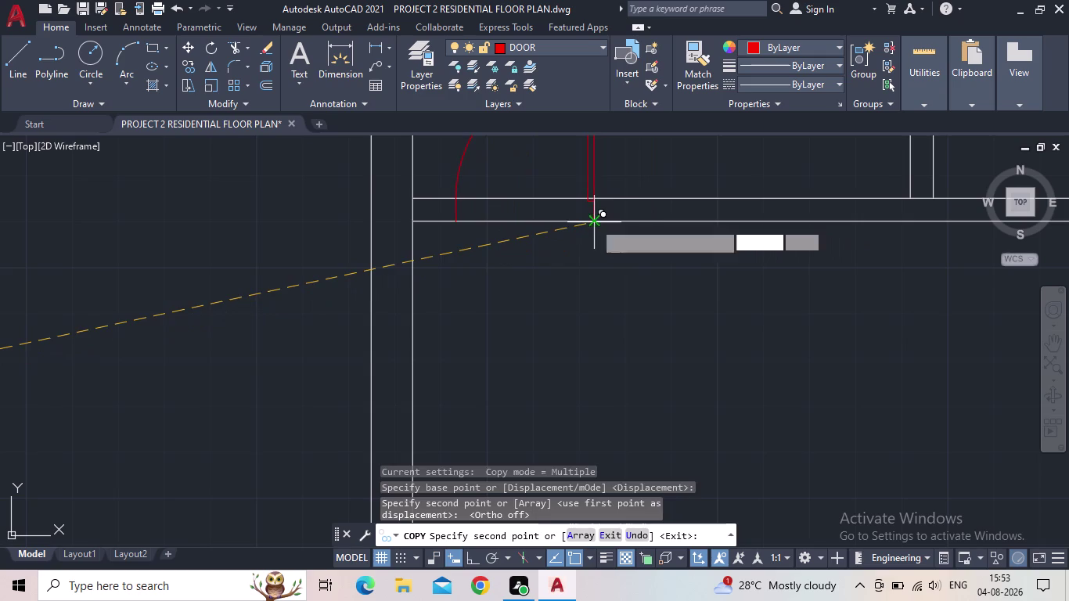
scroll(down, 3)
middle_drag(782, 348, 664, 233)
middle_drag(701, 267, 700, 262)
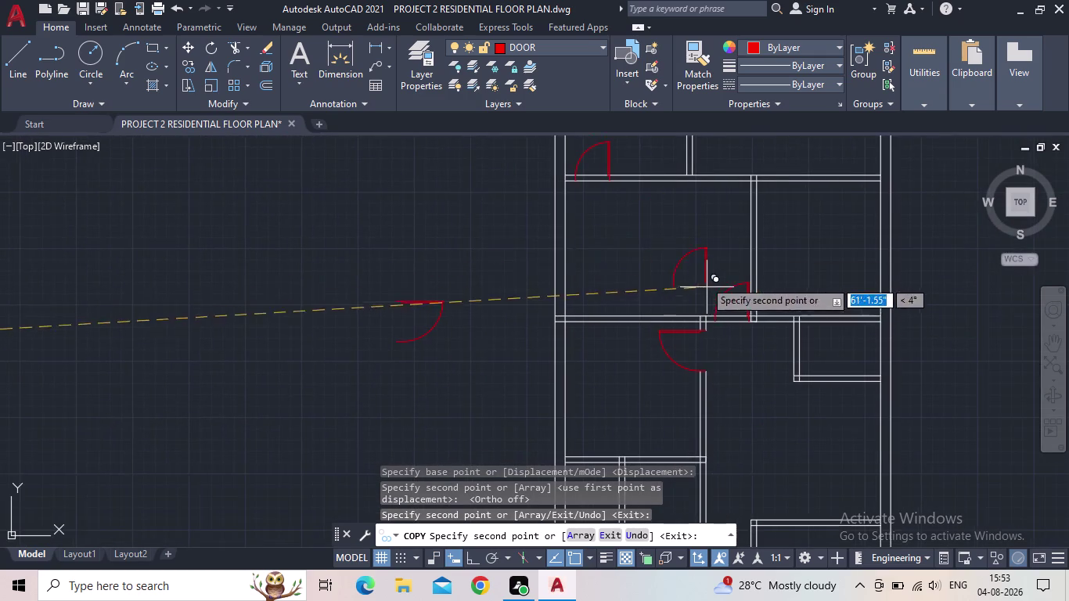
middle_drag(699, 262, 643, 172)
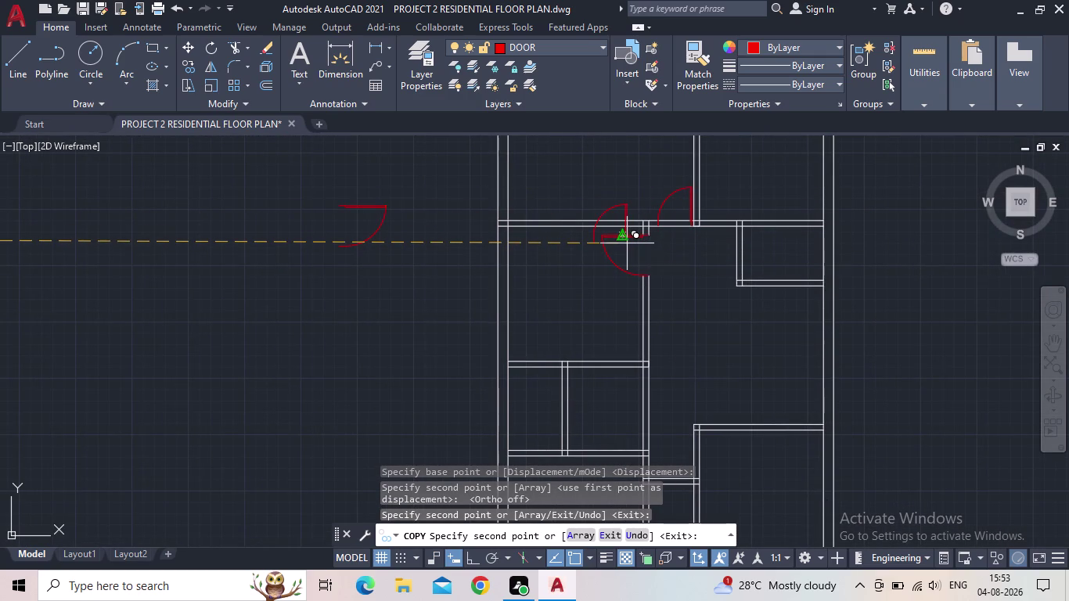
middle_drag(699, 317, 745, 430)
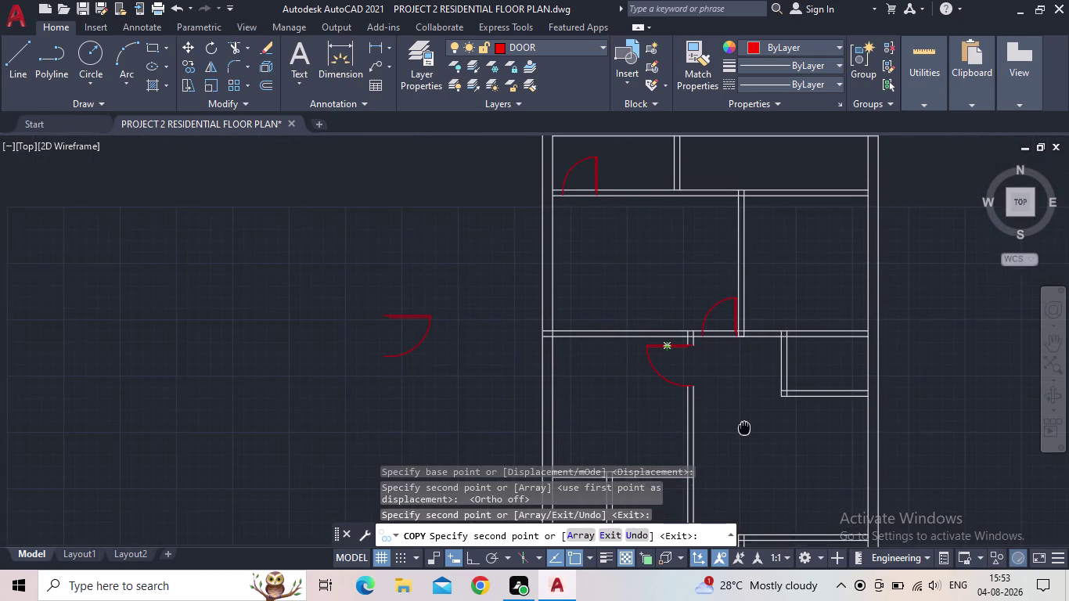
middle_drag(745, 430, 712, 421)
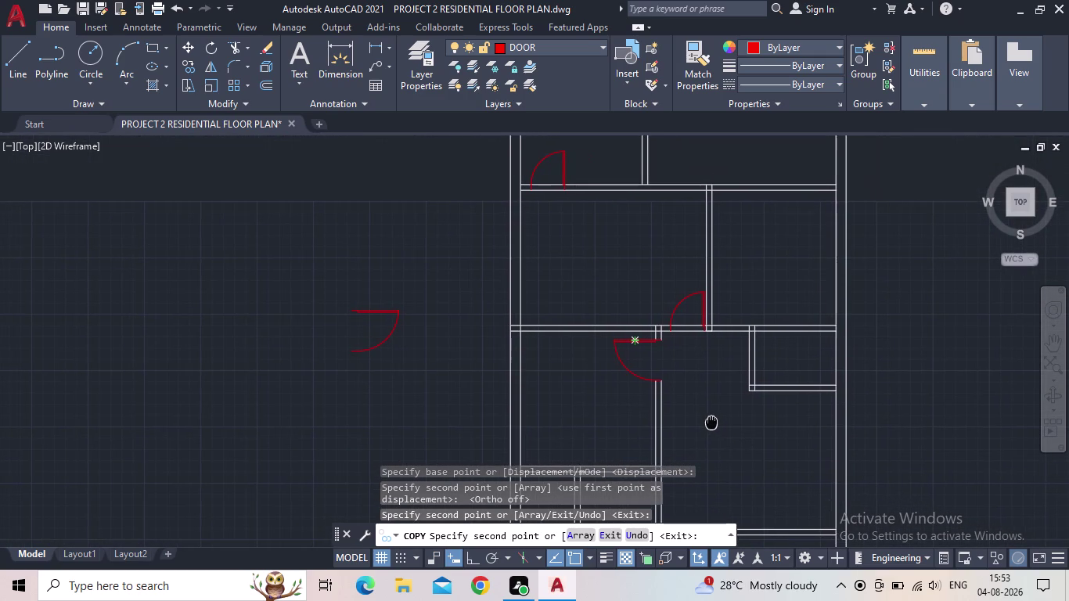
middle_drag(712, 422, 706, 430)
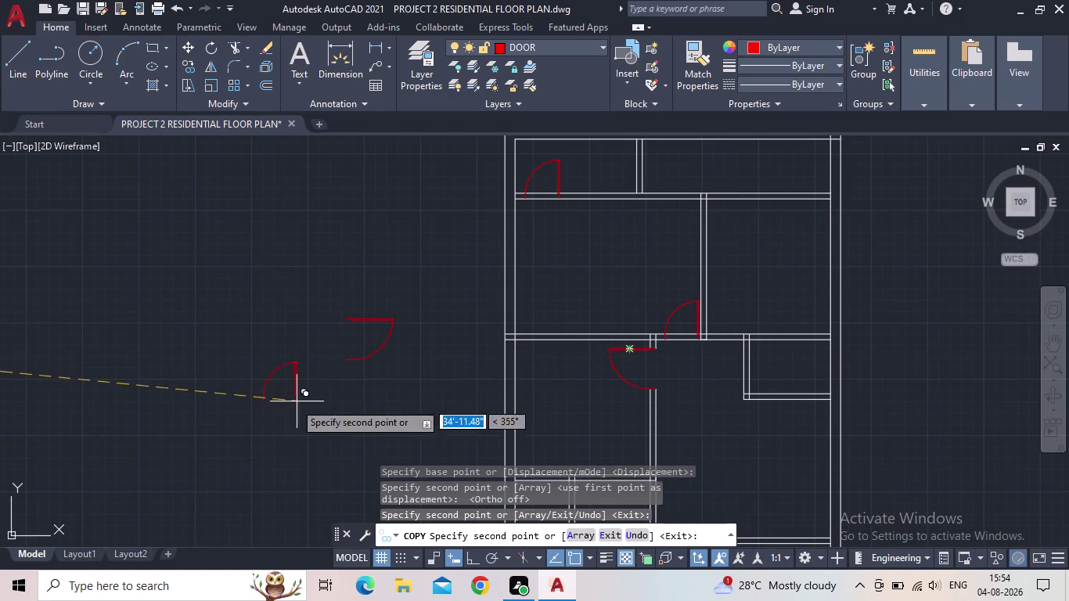
middle_drag(284, 377, 407, 329)
key(Escape)
scroll(down, 3)
middle_drag(353, 327, 432, 308)
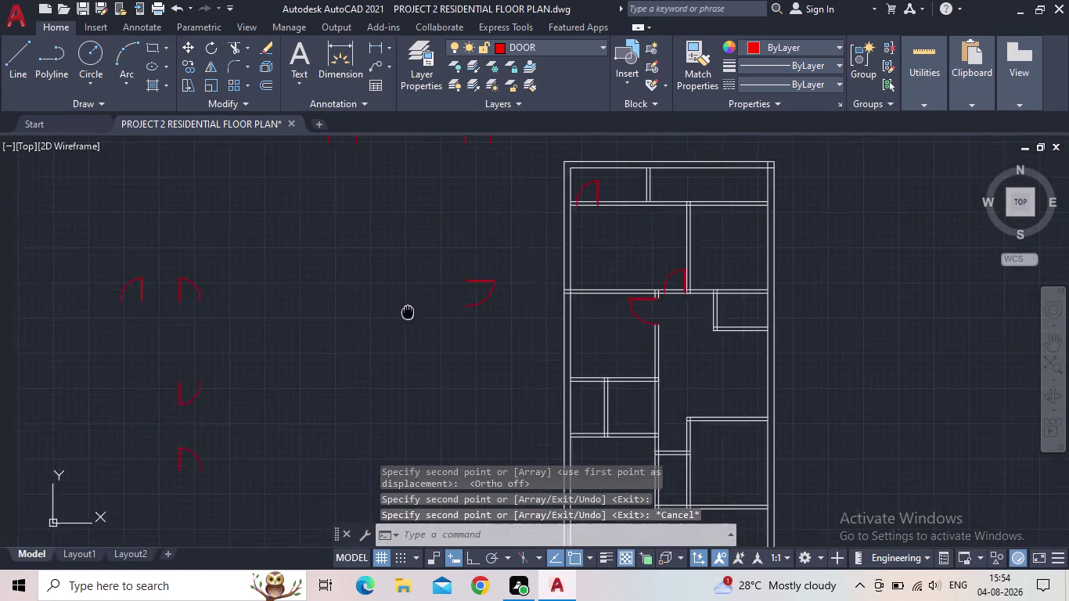
Select a spare door swing block and start moving it from its hinge corner.
middle_drag(433, 308, 484, 314)
click(318, 401)
click(233, 382)
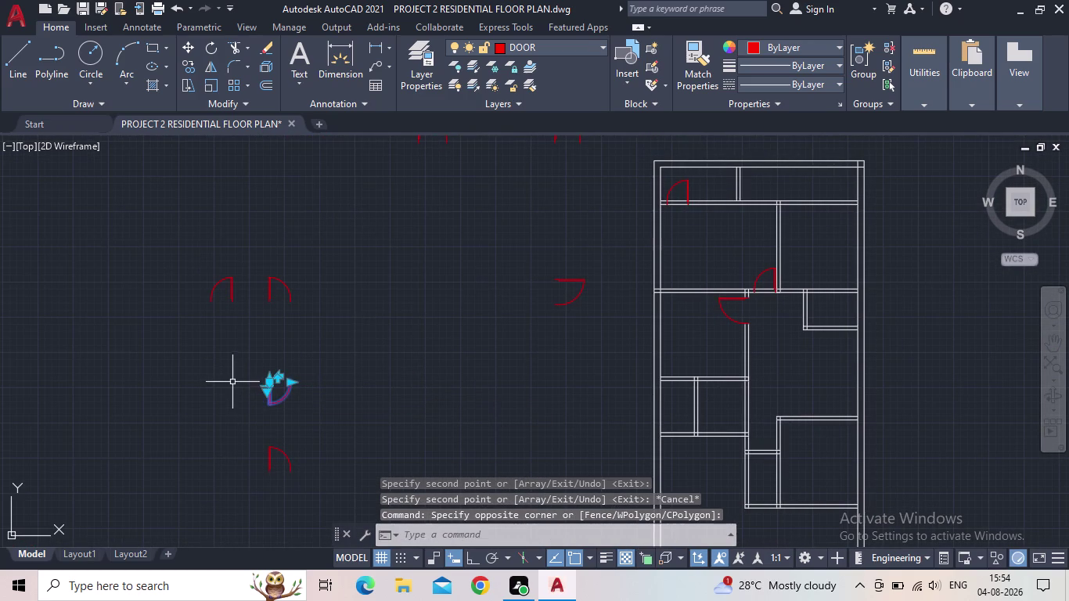
scroll(up, 3)
text(M)
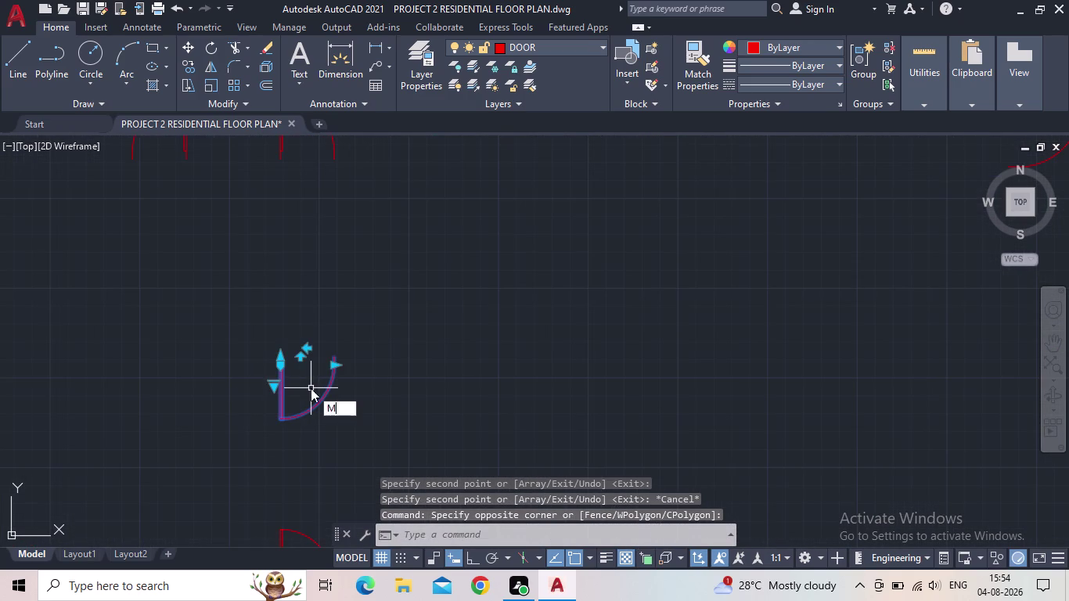
key(space)
scroll(up, 3)
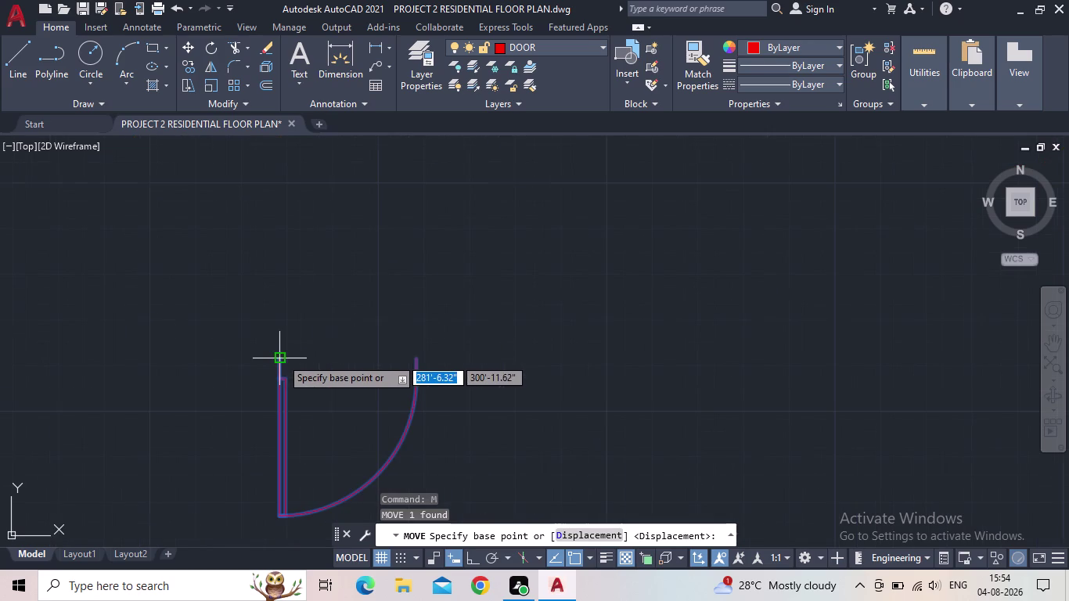
click(278, 358)
Drop the door into the wall opening's corner on the floor plan and end the move.
middle_drag(498, 357, 334, 312)
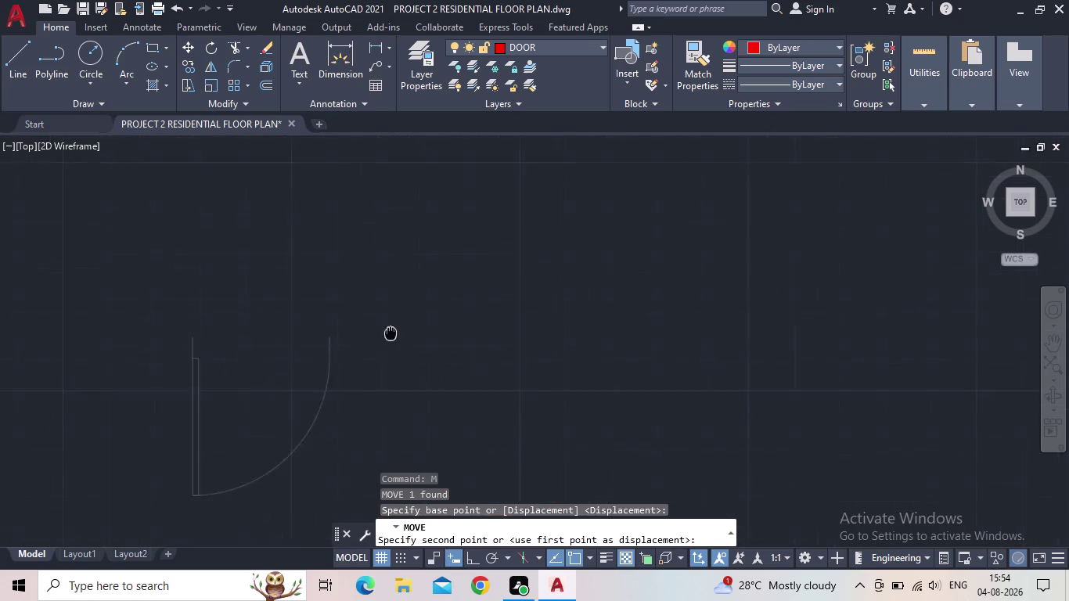
middle_drag(334, 312, 101, 220)
scroll(down, 3)
scroll(up, 3)
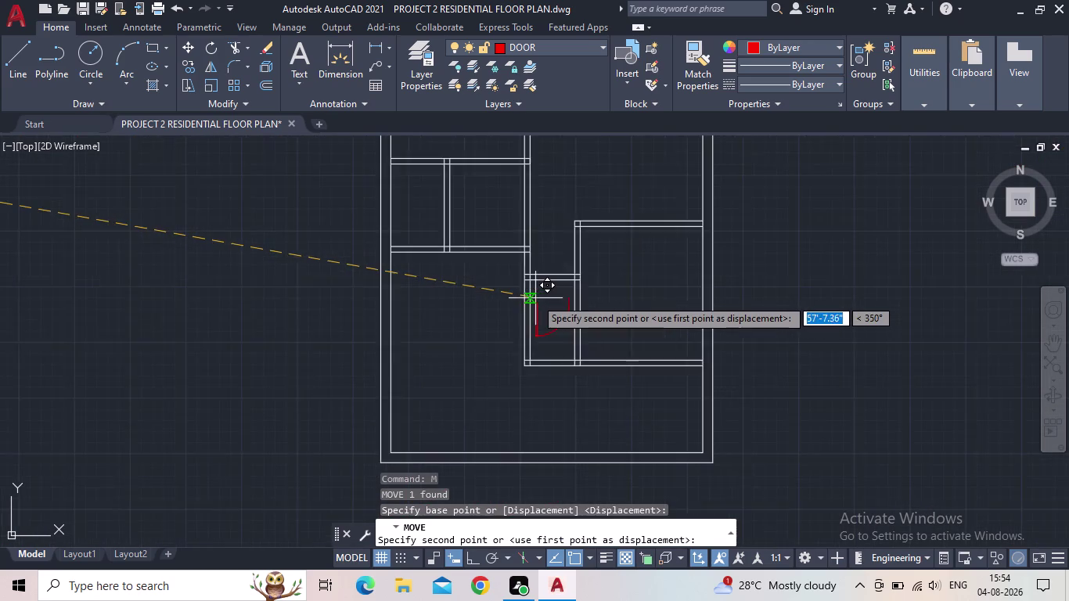
scroll(up, 3)
scroll(up, 3)
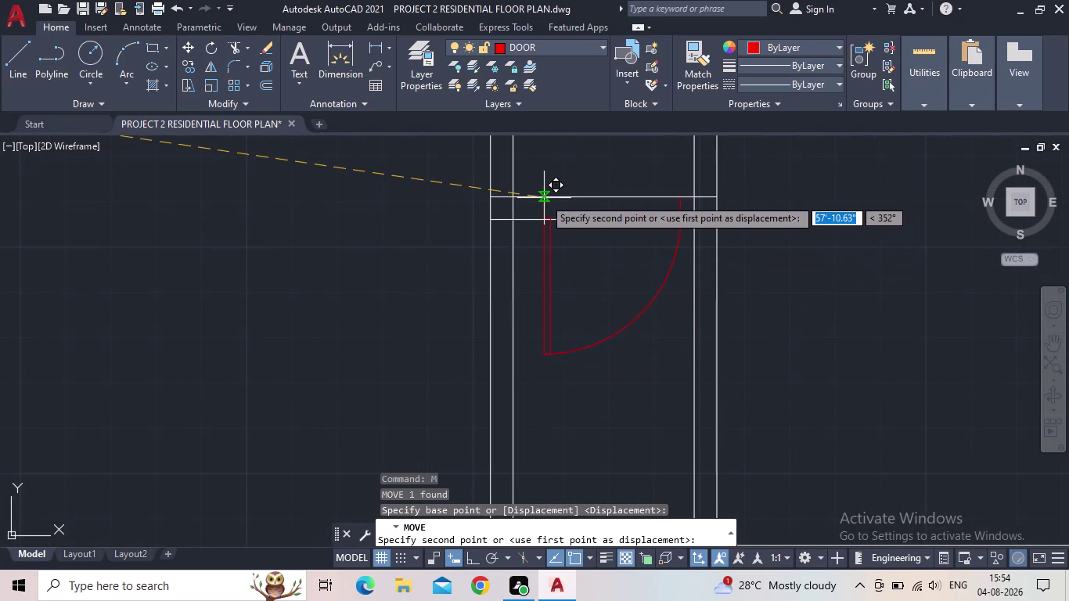
click(546, 198)
key(Escape)
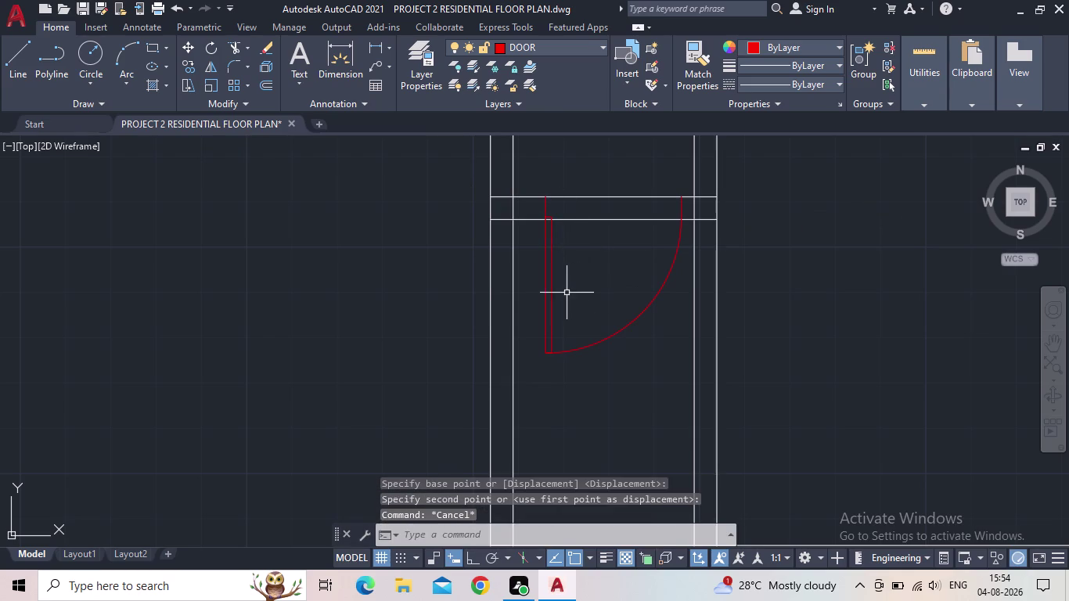
click(559, 295)
click(513, 287)
Flip the placed door with its flip grip so the hinge switches sides.
key(Escape)
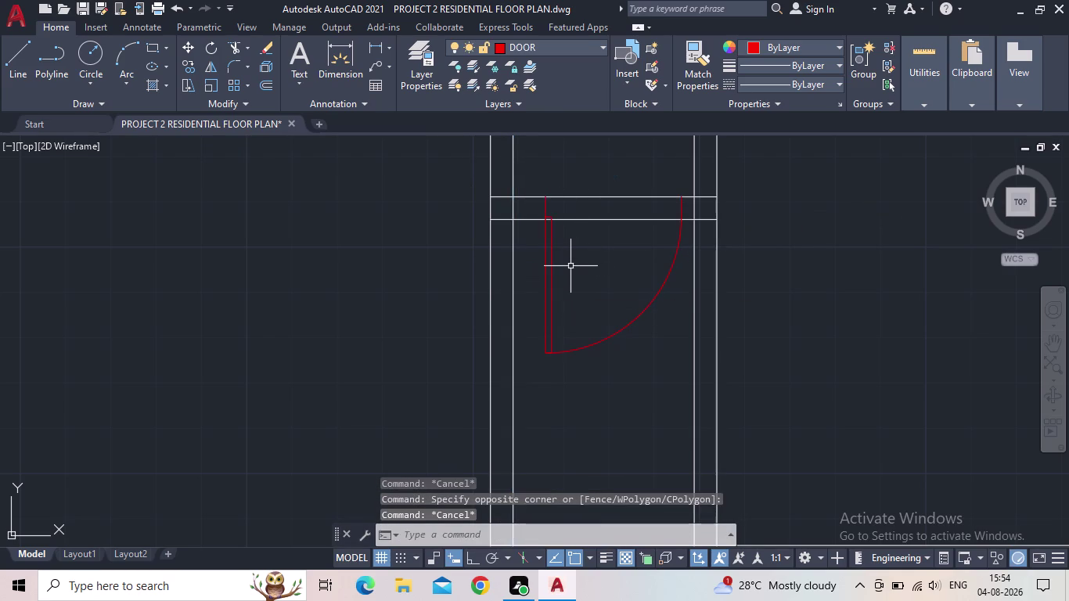
scroll(down, 3)
middle_drag(570, 268, 566, 296)
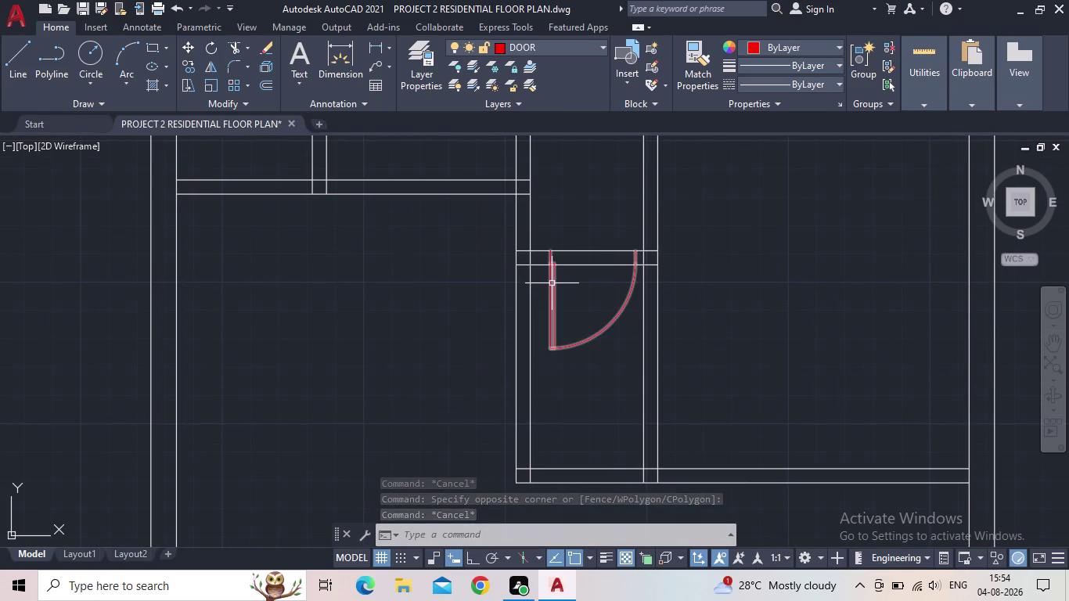
click(552, 284)
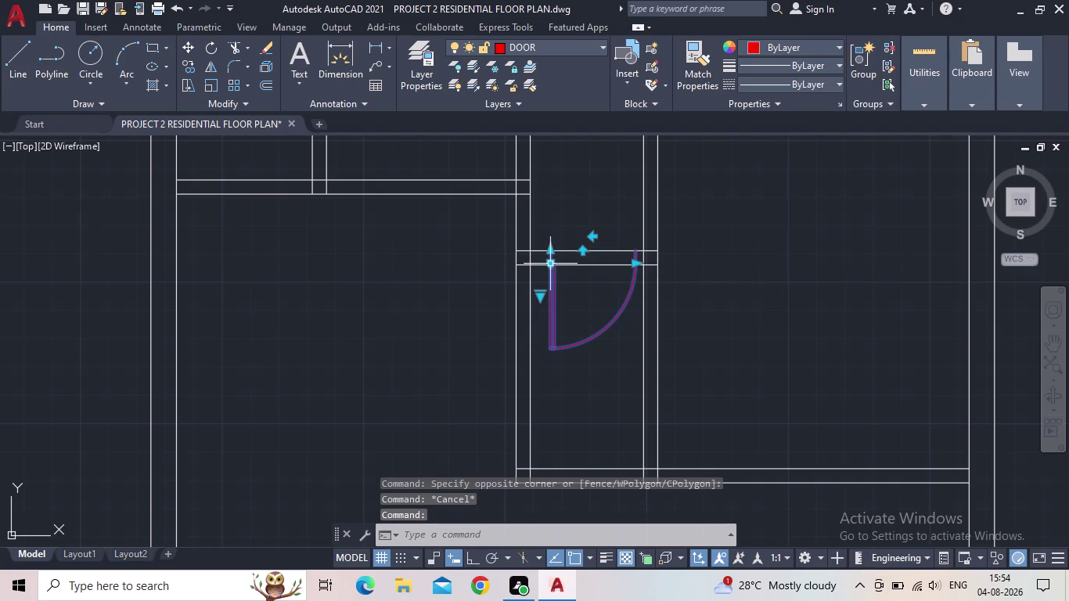
key(Escape)
scroll(down, 3)
middle_drag(572, 294, 573, 303)
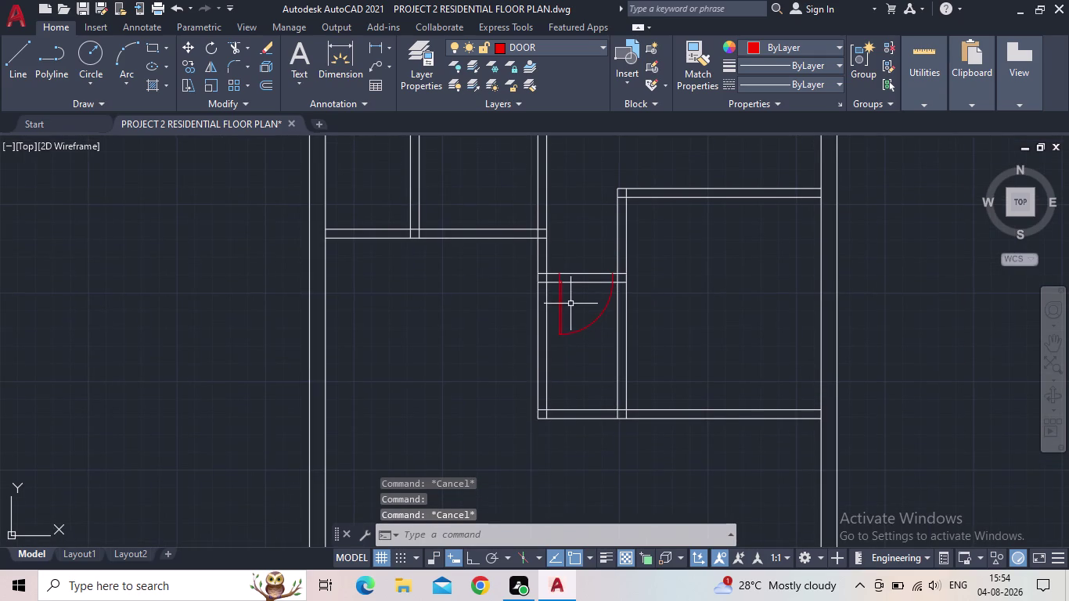
click(571, 304)
click(558, 304)
scroll(up, 3)
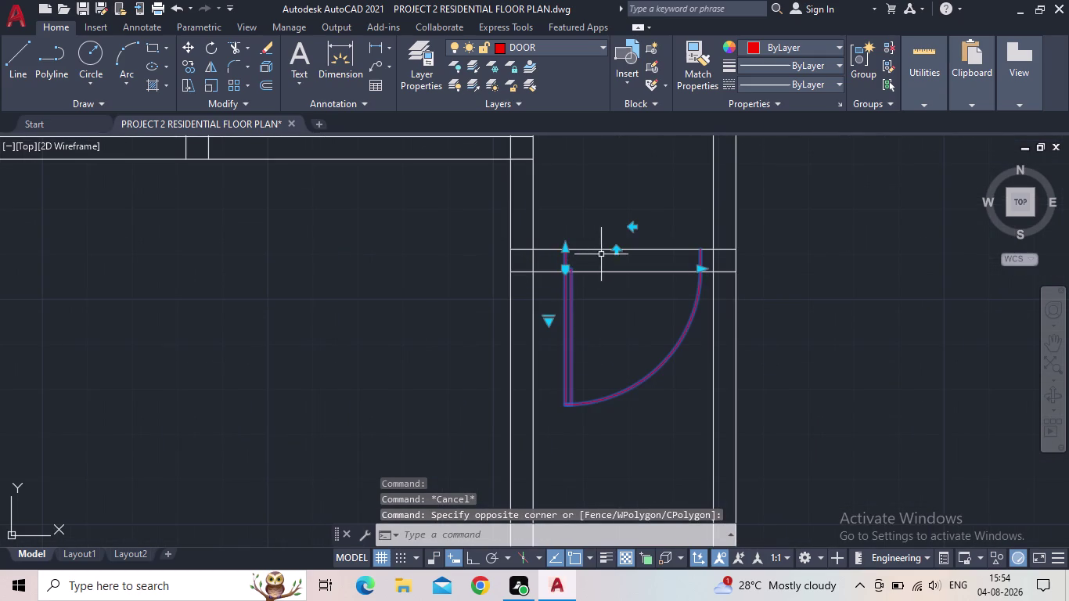
click(631, 226)
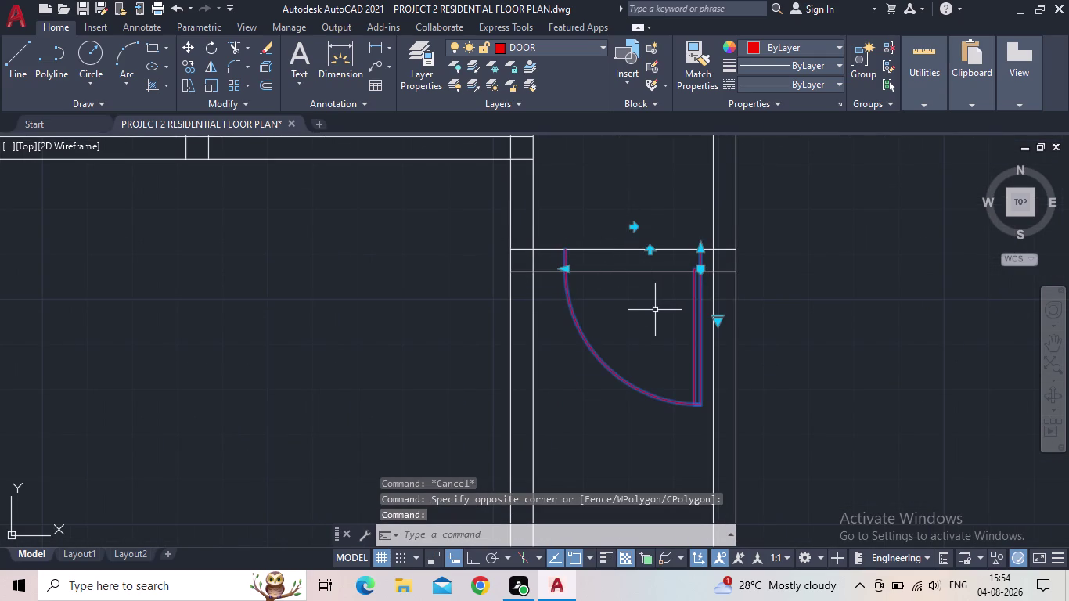
key(Escape)
scroll(down, 3)
middle_drag(646, 340, 643, 361)
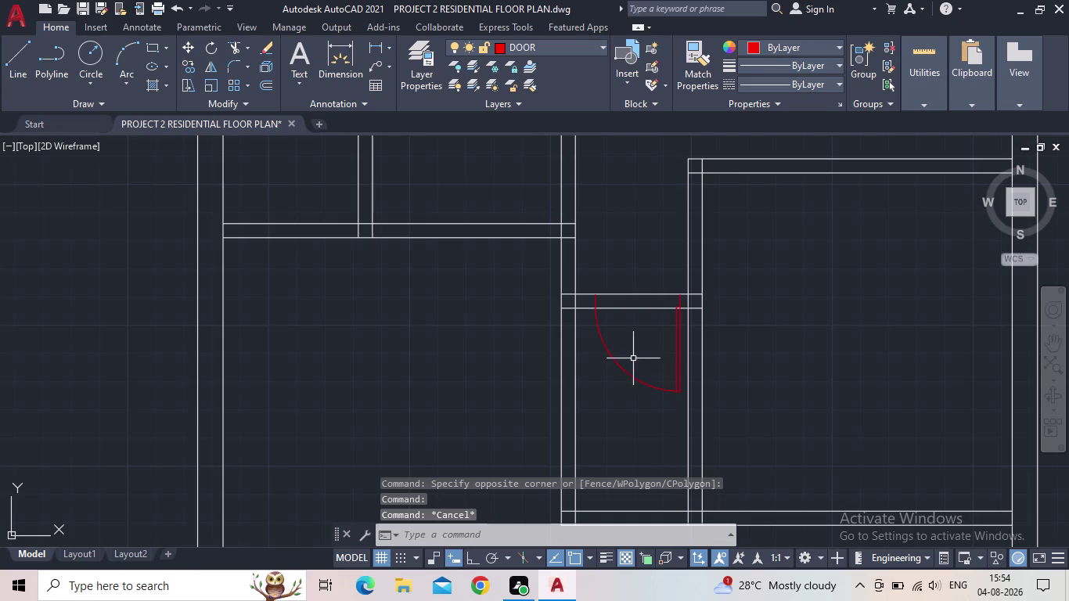
Fence-trim the wall lines inside the doorway with TR, then cancel trimming.
text(TR)
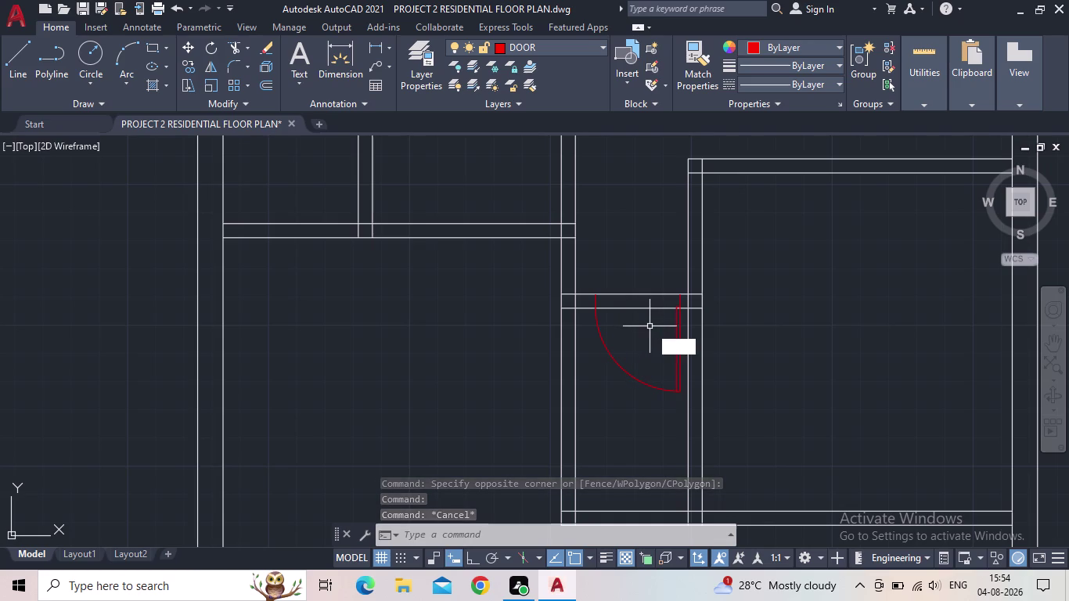
key(space)
drag(650, 336, 641, 293)
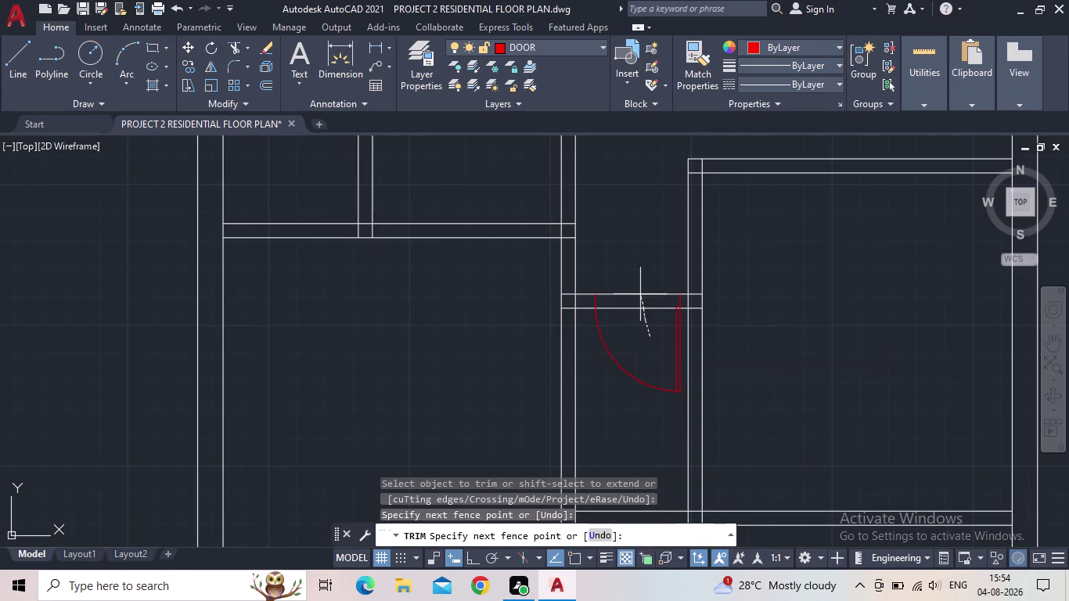
drag(641, 294, 639, 284)
scroll(down, 3)
middle_drag(631, 300, 637, 314)
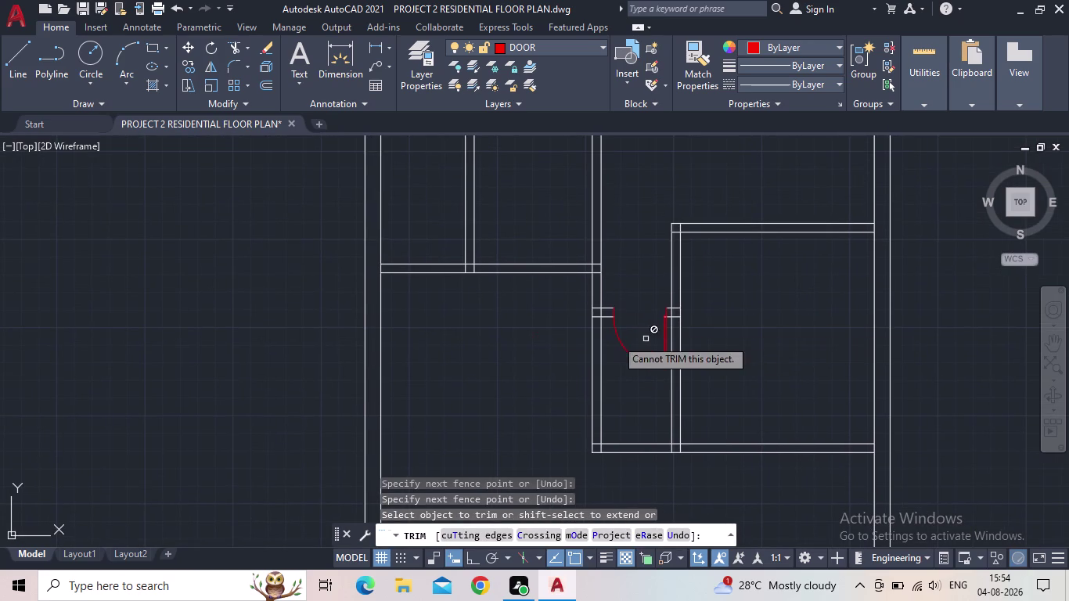
key(Escape)
scroll(down, 3)
middle_drag(578, 330, 624, 368)
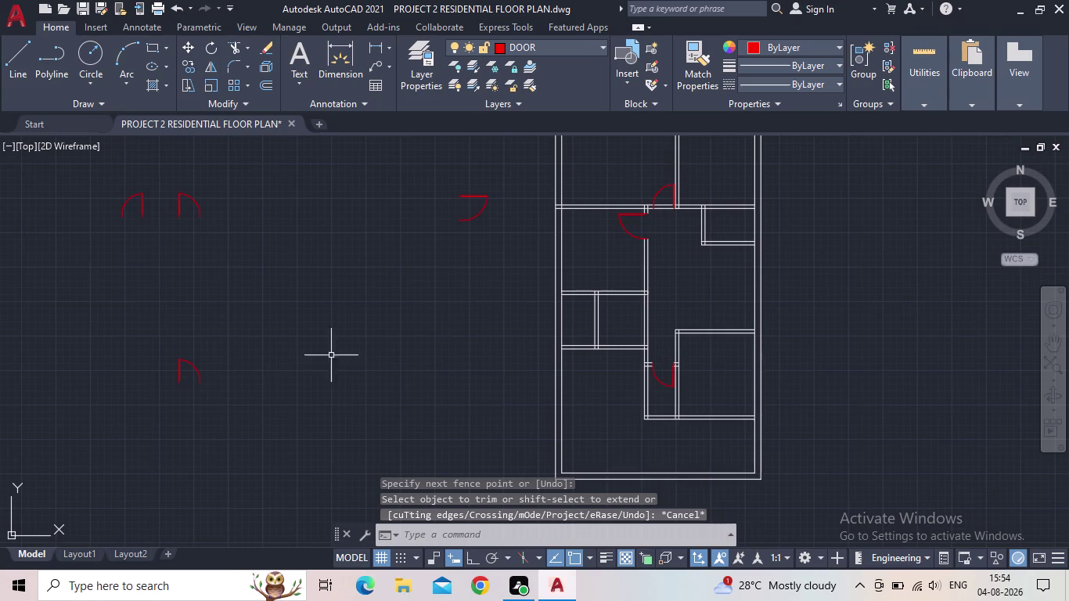
middle_drag(179, 252, 249, 340)
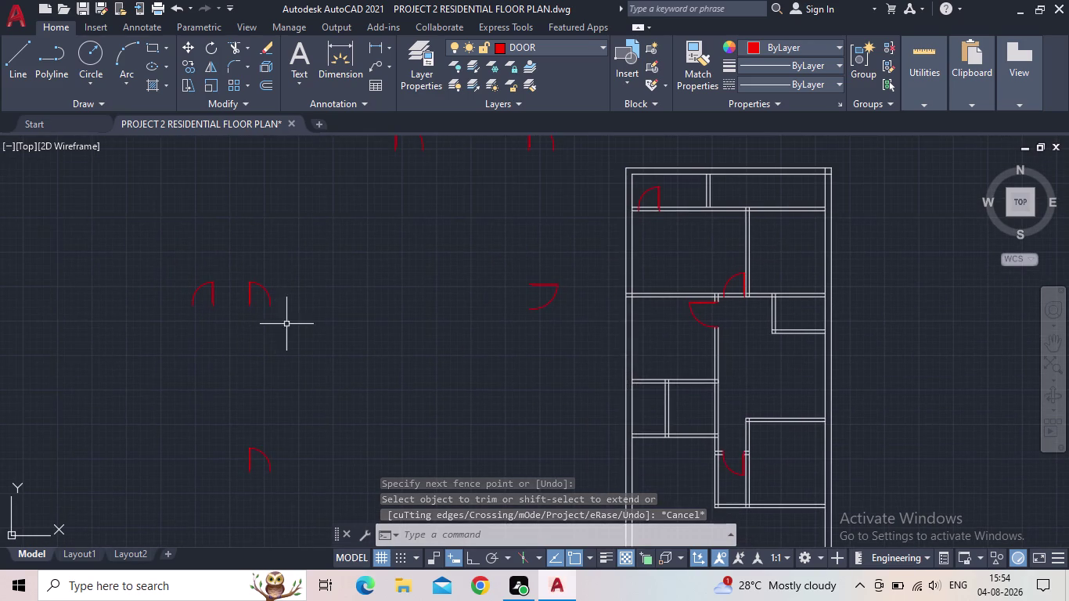
Rotate a spare door a quarter turn clockwise about its hinge with Ortho on.
drag(274, 309, 267, 309)
click(188, 292)
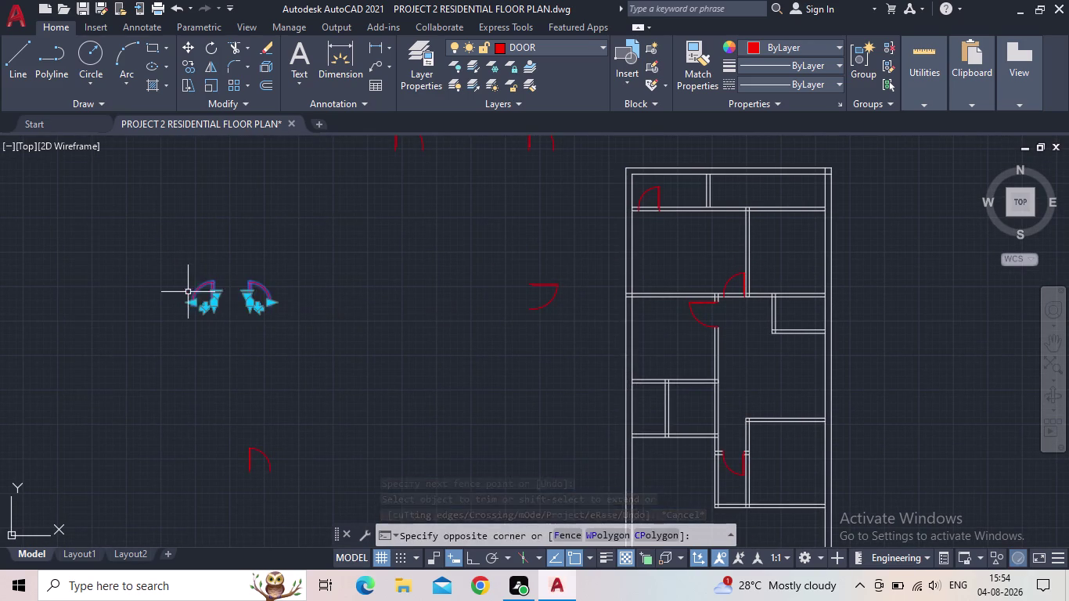
key(Escape)
click(278, 299)
click(242, 295)
scroll(up, 3)
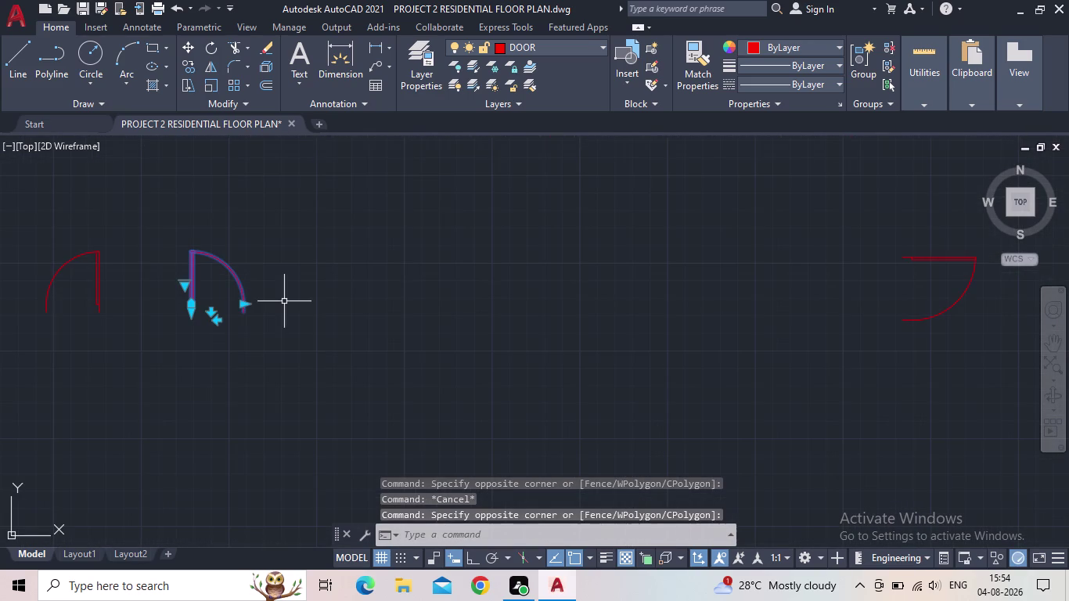
key(r)
key(o)
key(space)
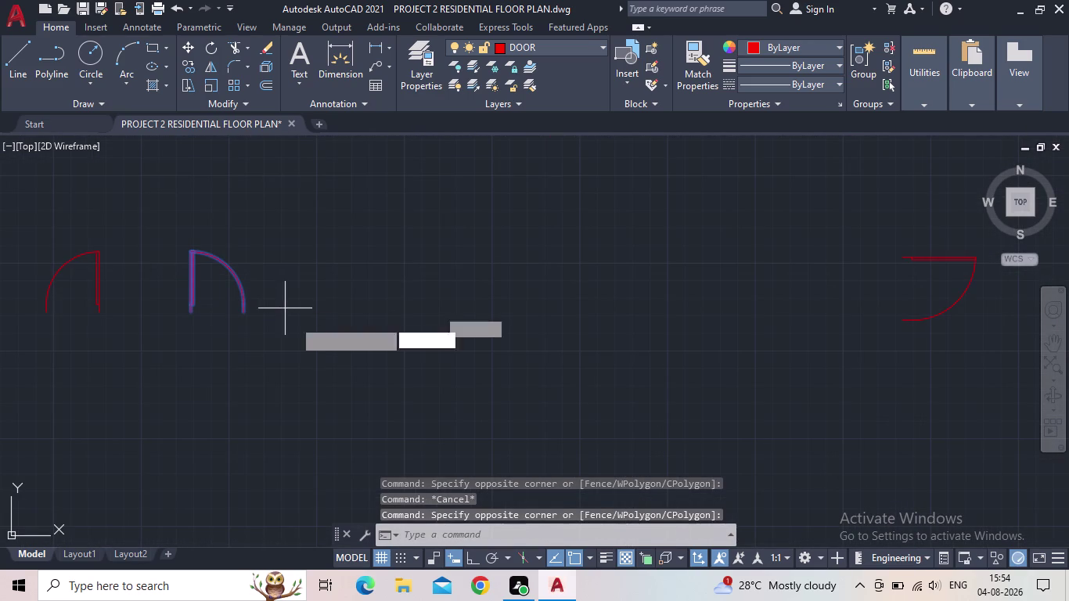
click(469, 554)
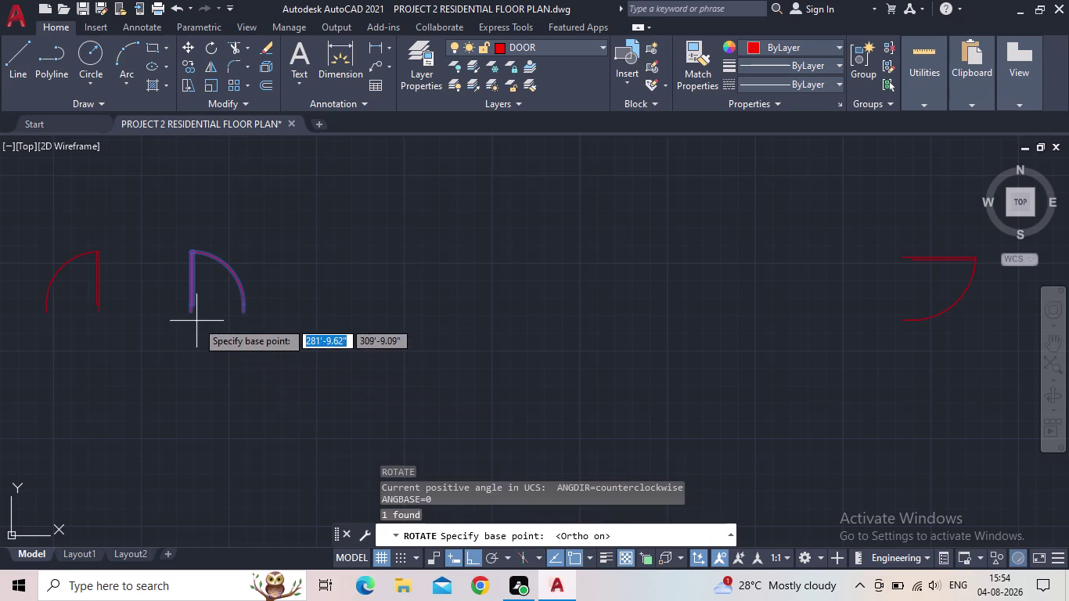
click(196, 316)
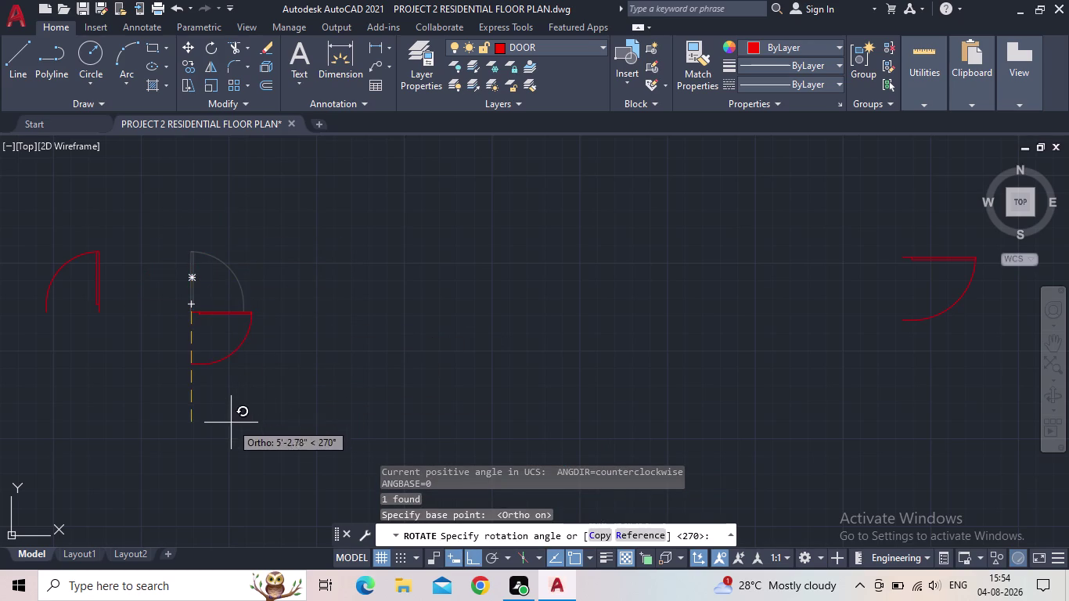
click(231, 423)
key(Escape)
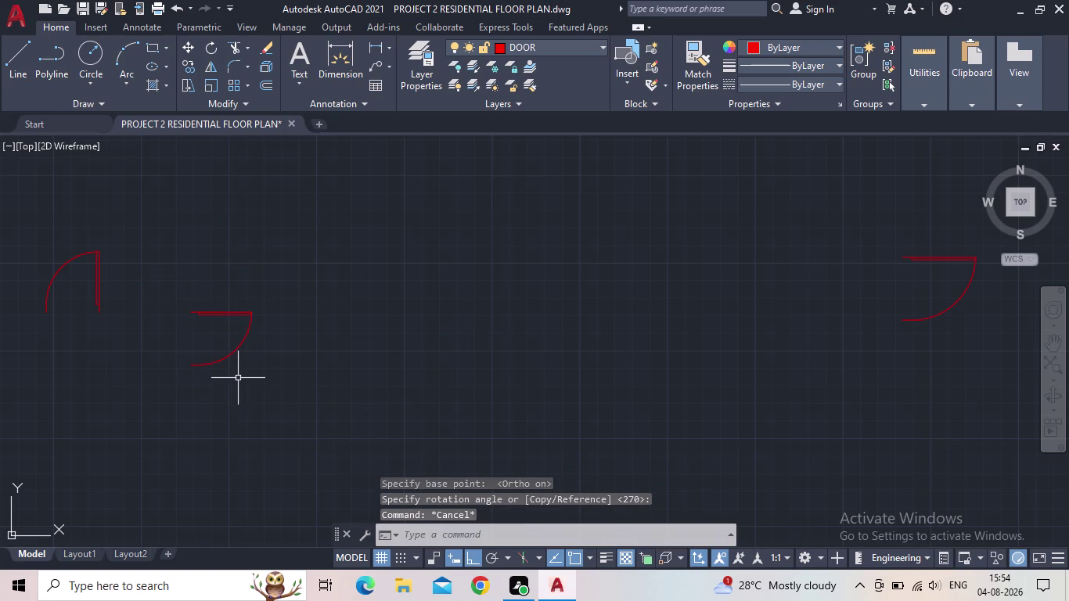
Select another spare door, then cancel the selection and the restarted rotate.
middle_drag(242, 373, 318, 378)
scroll(down, 3)
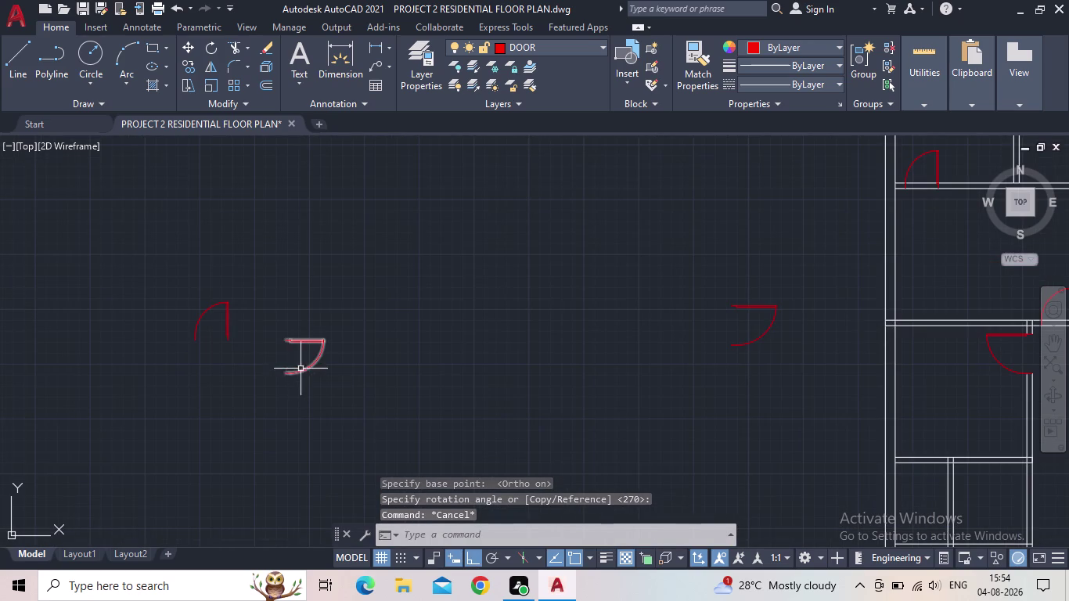
scroll(down, 3)
scroll(up, 3)
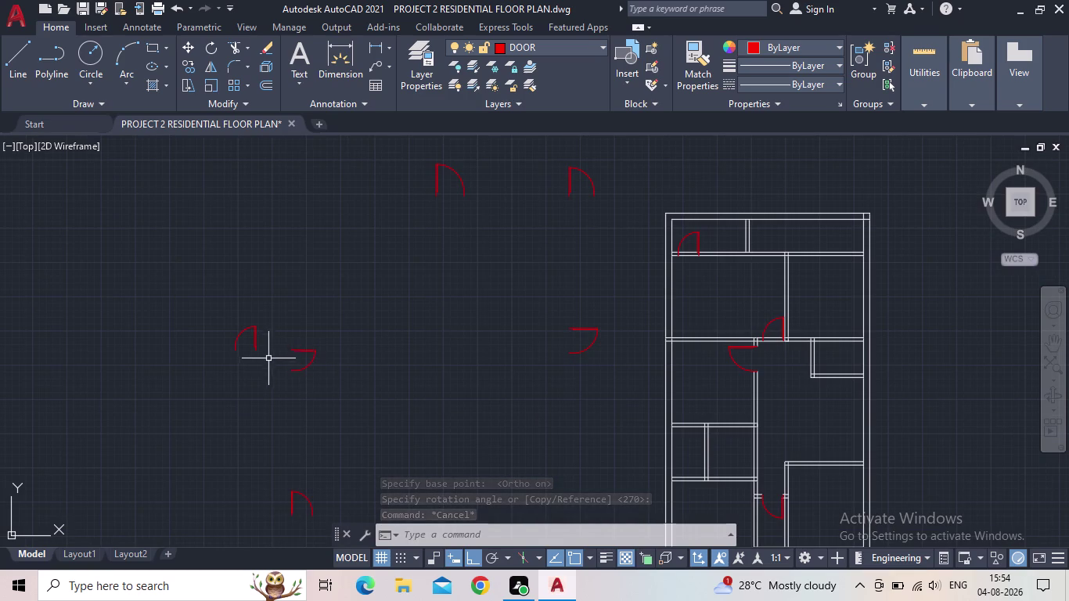
click(254, 344)
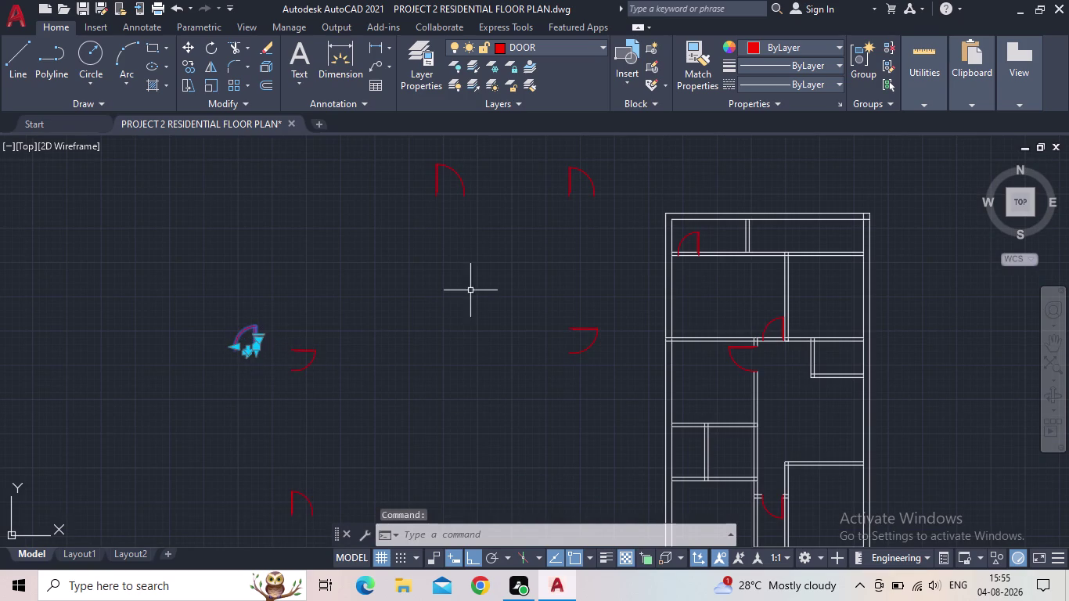
scroll(up, 3)
click(183, 432)
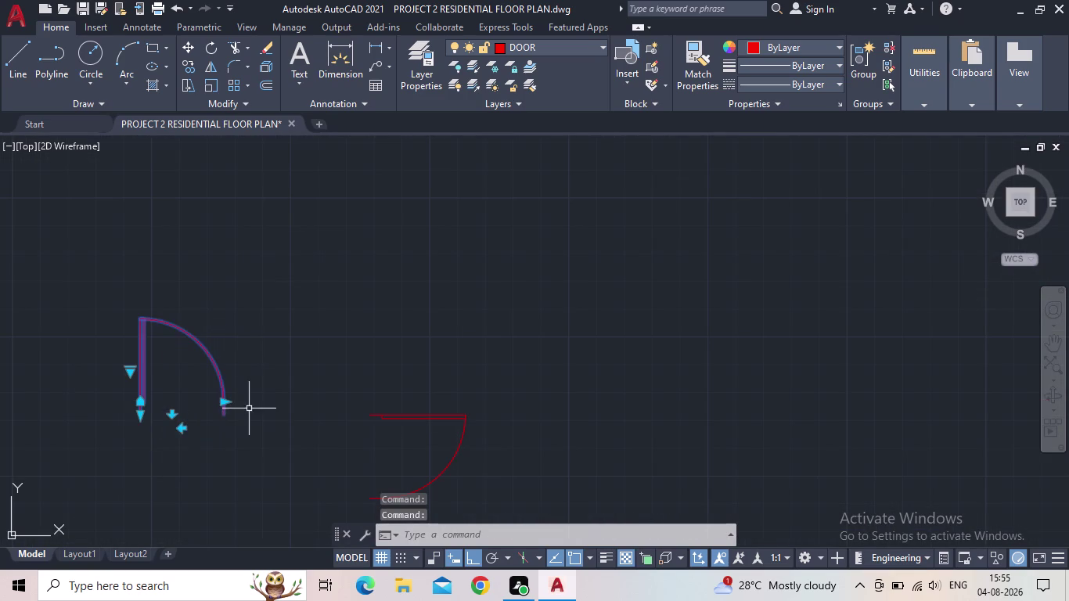
scroll(down, 3)
middle_drag(341, 343, 369, 324)
key(Escape)
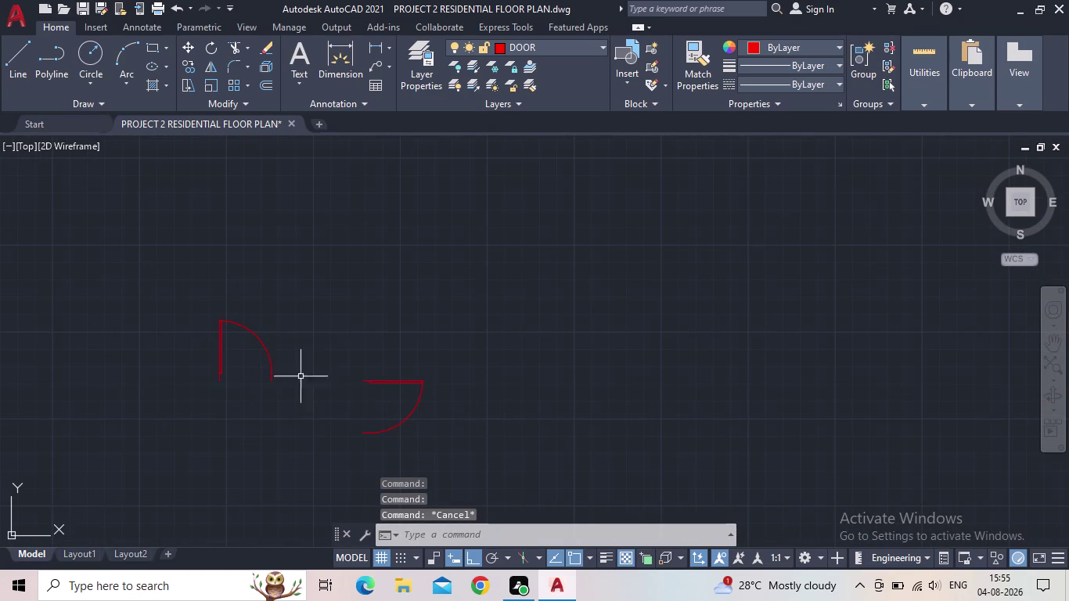
key(space)
key(Escape)
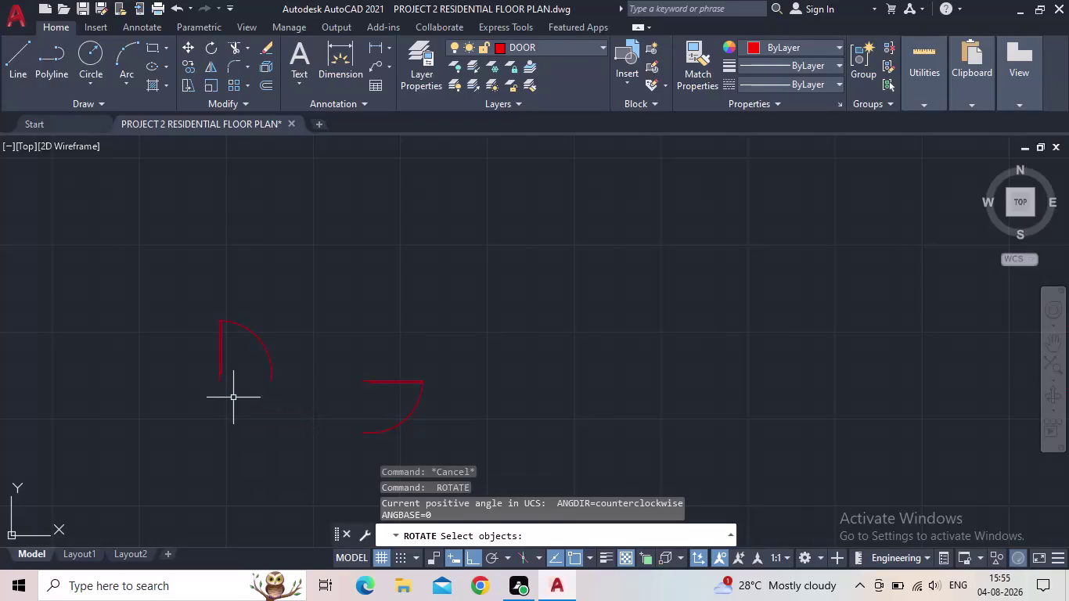
Start moving the door leaf from its hinge corner with Ortho turned off.
text(M)
key(space)
click(232, 385)
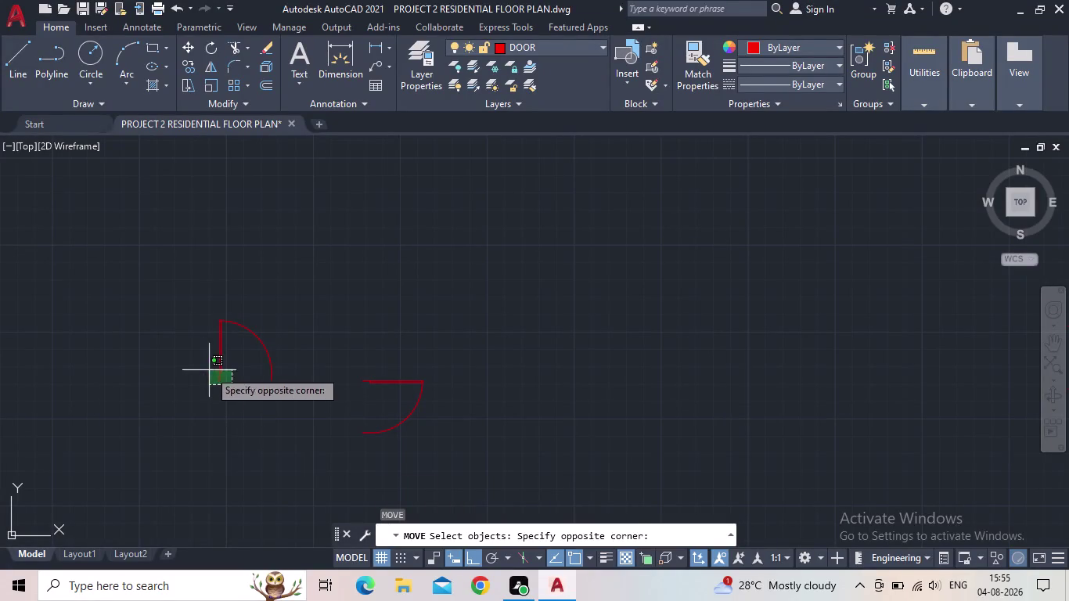
click(209, 371)
key(space)
click(220, 384)
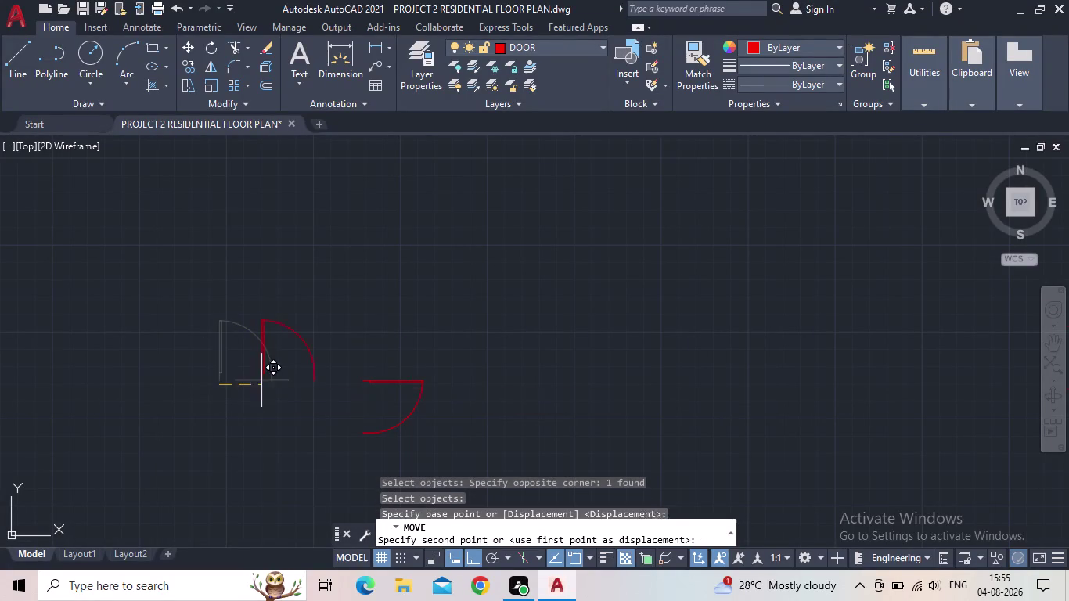
click(473, 550)
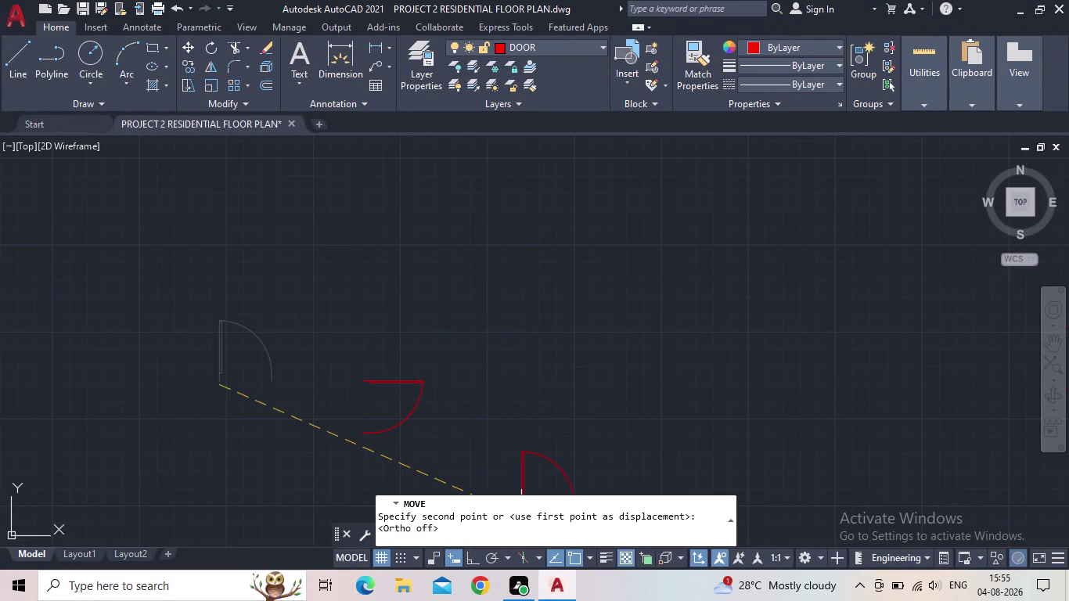
Place the door leaf in the central opening beside the other leaf.
middle_drag(606, 407, 404, 434)
scroll(down, 3)
scroll(up, 3)
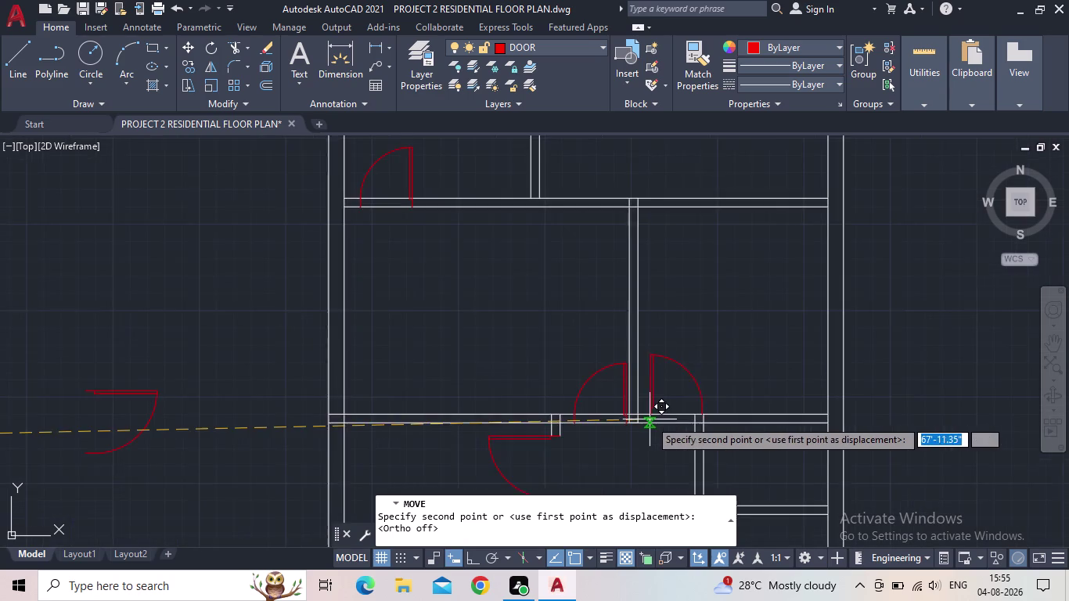
scroll(up, 3)
scroll(up, 3)
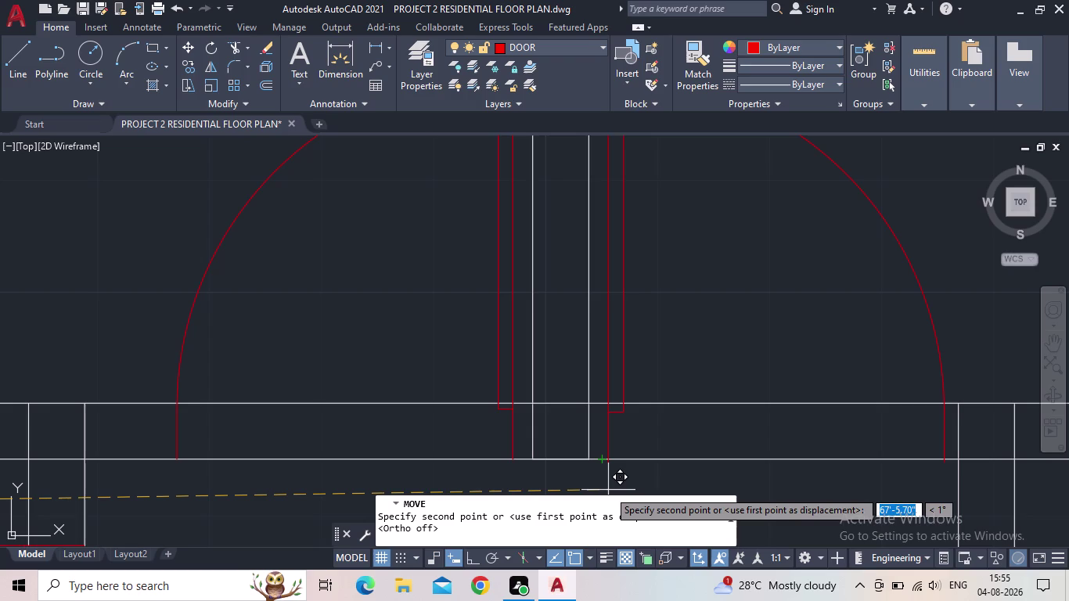
scroll(down, 3)
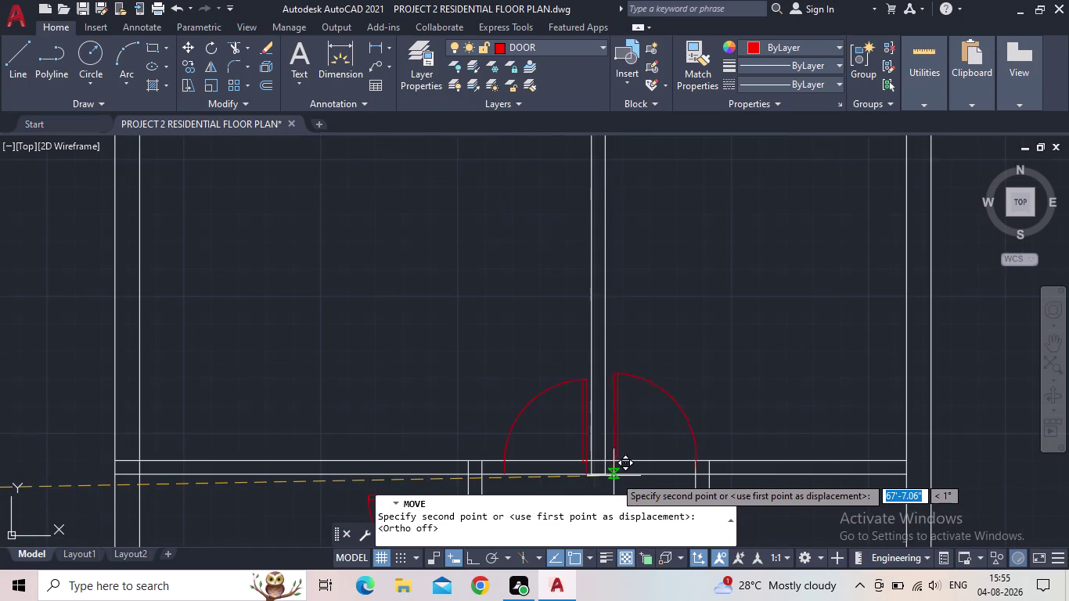
scroll(up, 3)
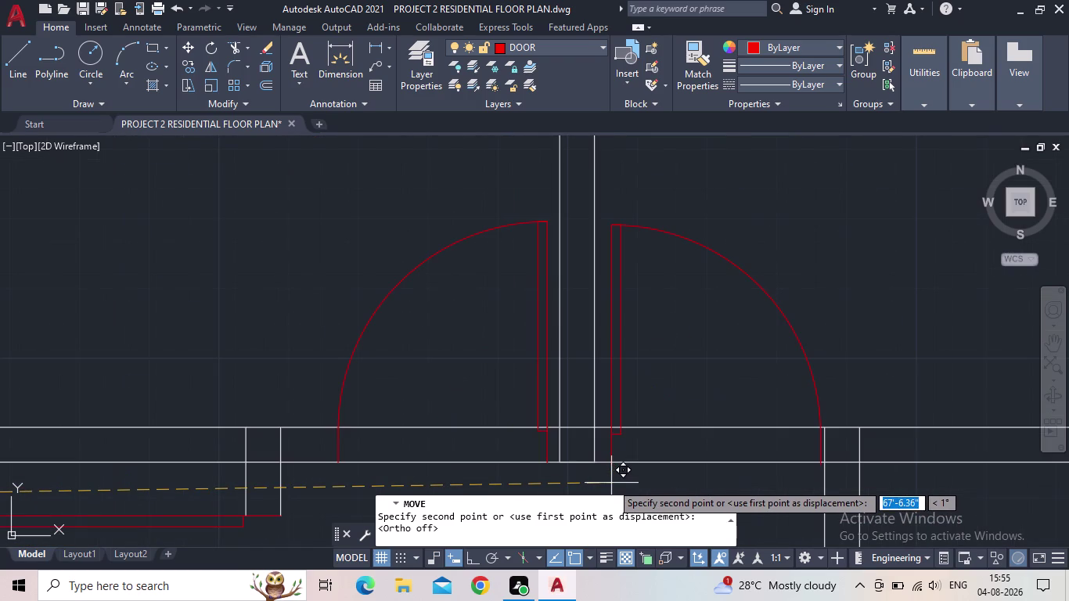
scroll(up, 3)
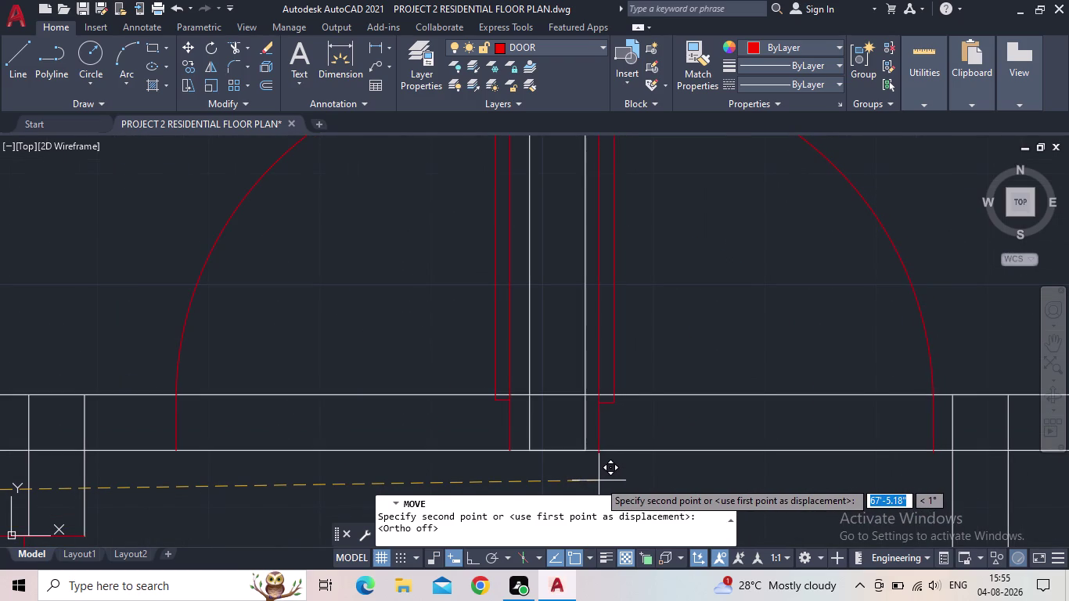
click(599, 481)
Select the wall end lines to the right of the door.
scroll(down, 3)
middle_drag(657, 364, 651, 362)
scroll(down, 3)
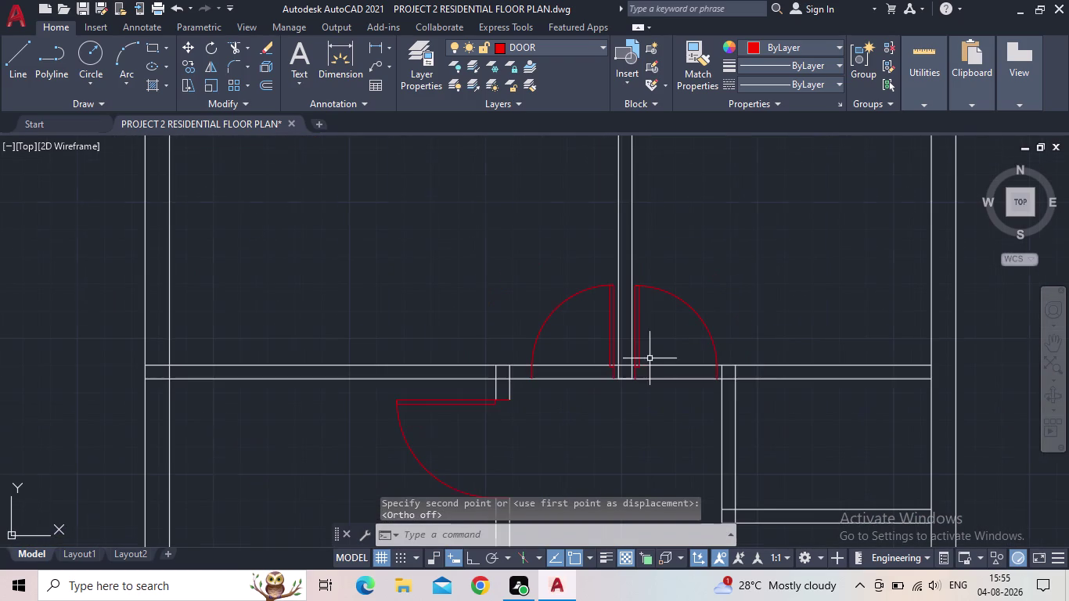
scroll(down, 3)
middle_drag(669, 451, 681, 380)
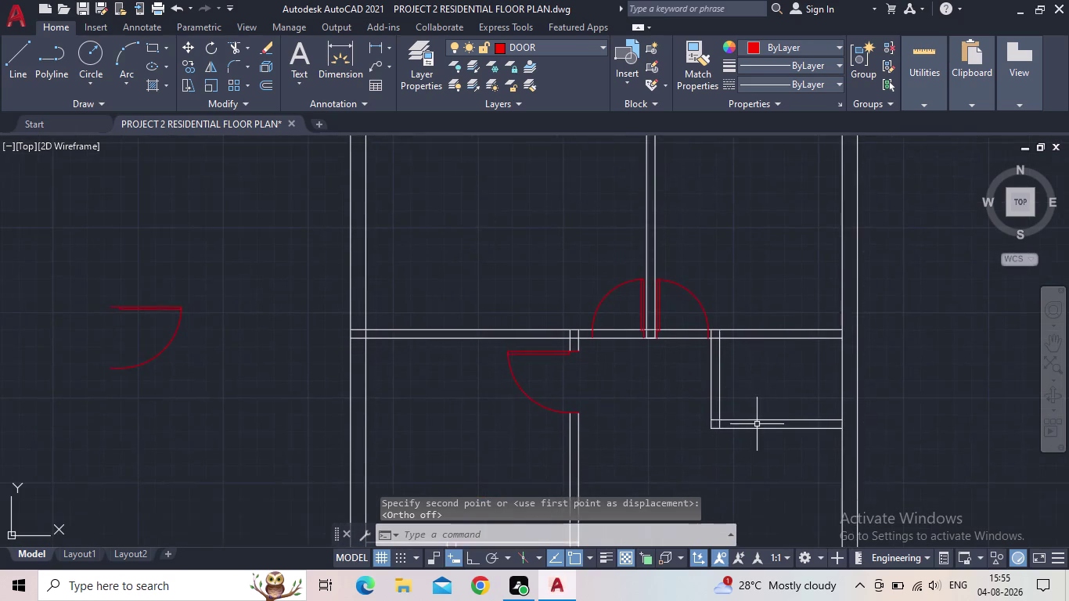
scroll(up, 3)
scroll(up, 3)
drag(733, 371, 696, 368)
click(621, 353)
scroll(down, 3)
middle_drag(739, 373, 665, 422)
Move the selected wall ends to the door swing's outer edge.
key(m)
key(space)
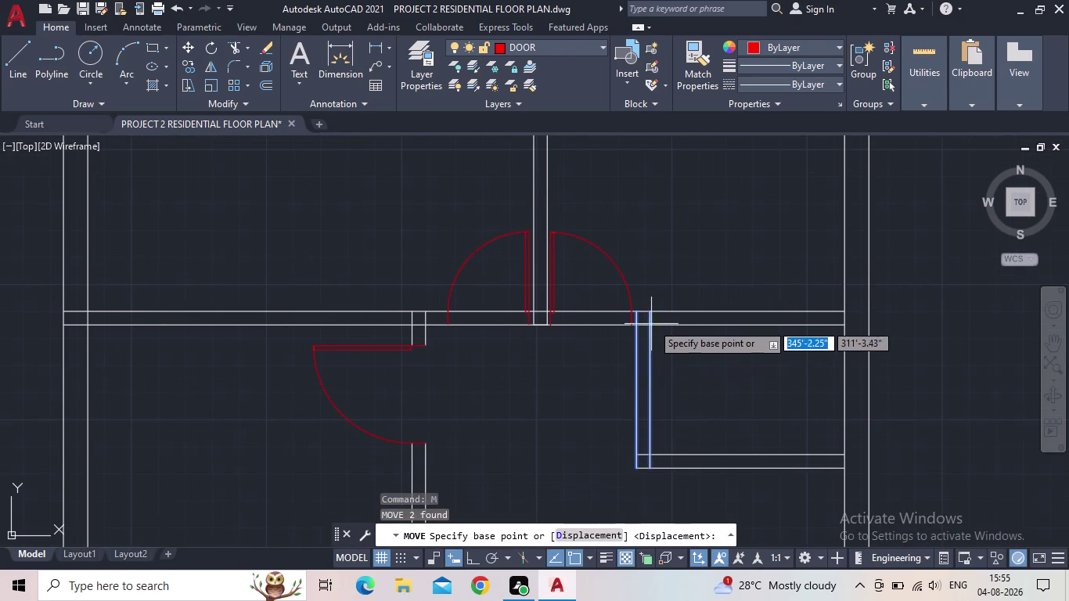
scroll(up, 3)
click(650, 310)
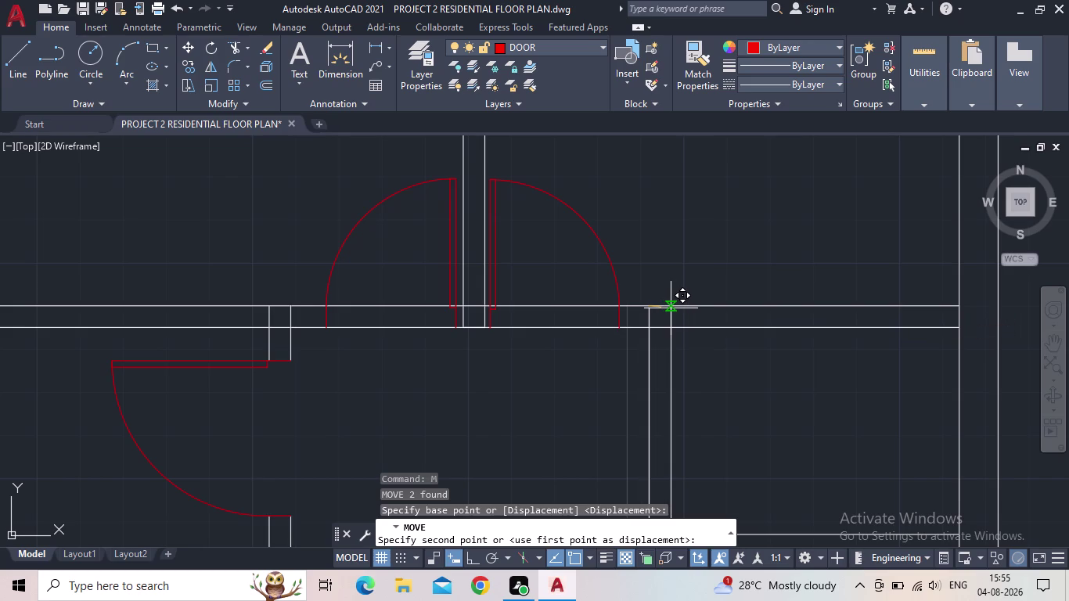
click(671, 309)
scroll(down, 3)
middle_drag(726, 356, 716, 316)
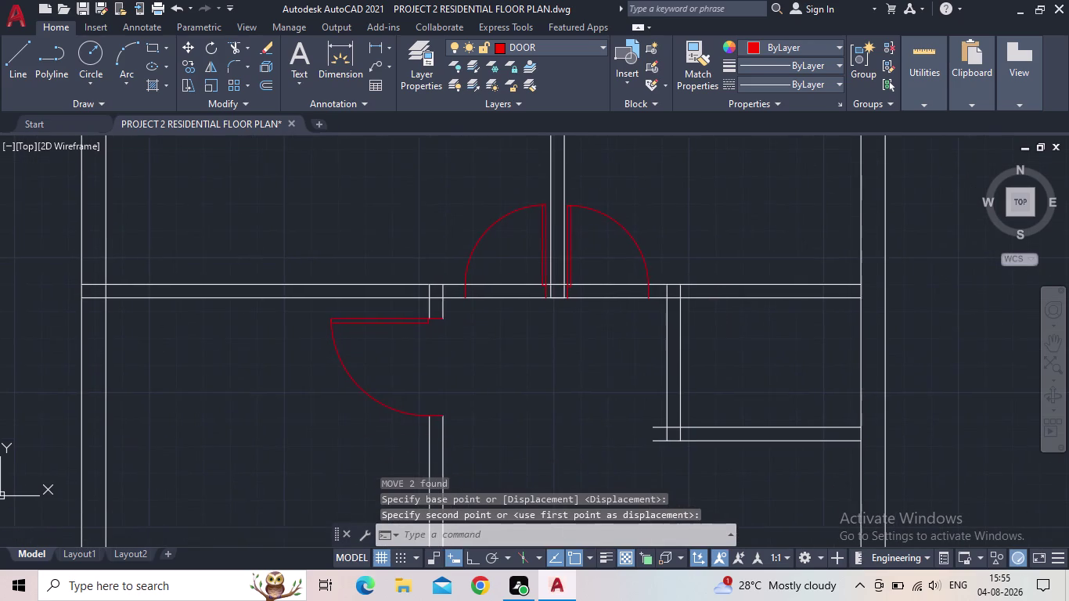
Fence-trim the wall lines crossing the double door opening using TR.
key(t)
key(r)
key(space)
scroll(up, 3)
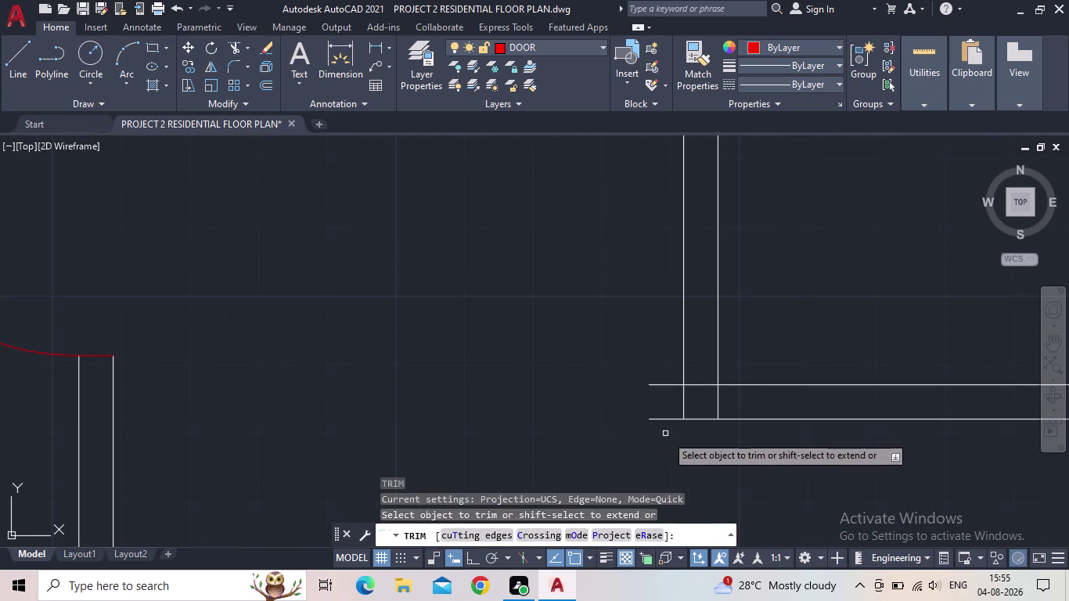
drag(669, 439, 658, 358)
scroll(down, 3)
drag(697, 392, 698, 383)
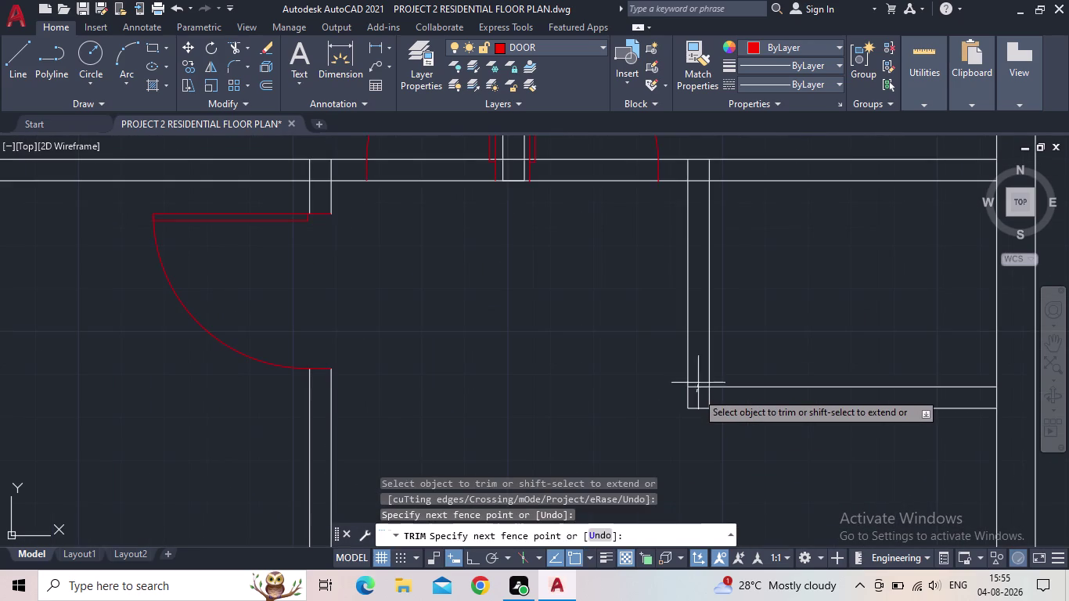
drag(698, 383, 700, 377)
scroll(down, 3)
middle_drag(634, 390, 617, 399)
drag(677, 343, 667, 299)
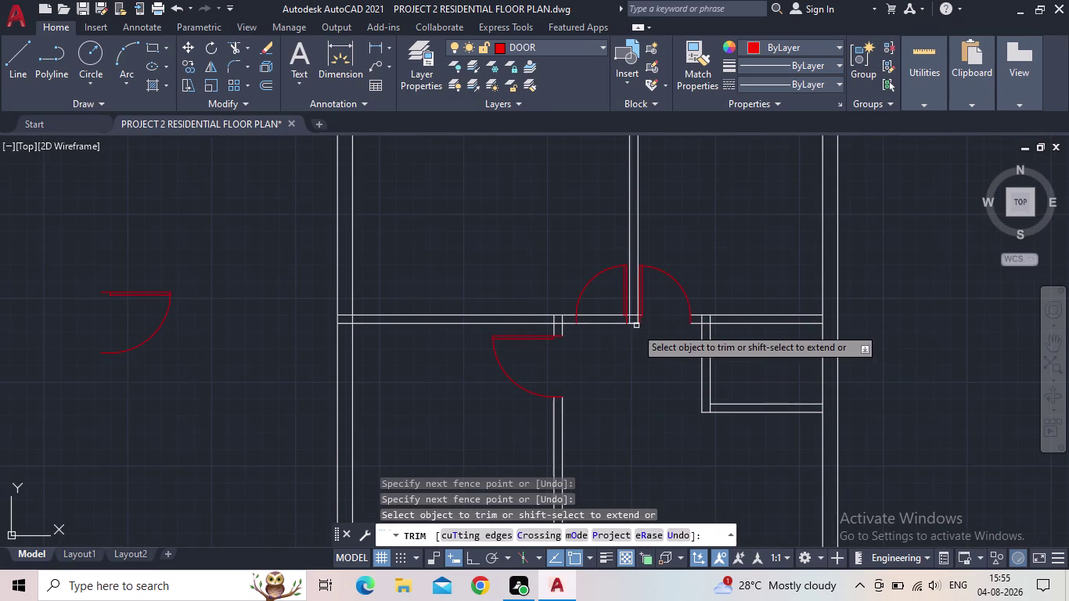
Trim the wall lines between the leaves and in the adjoining doorway, then end trimming.
drag(604, 335, 600, 306)
scroll(up, 3)
scroll(up, 3)
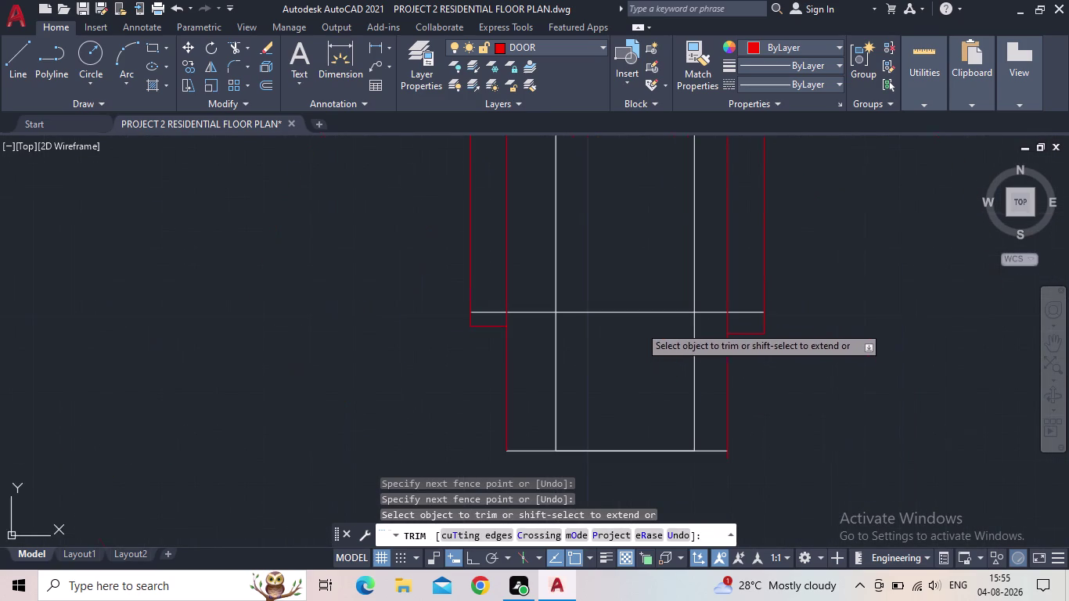
scroll(up, 3)
drag(749, 321, 751, 302)
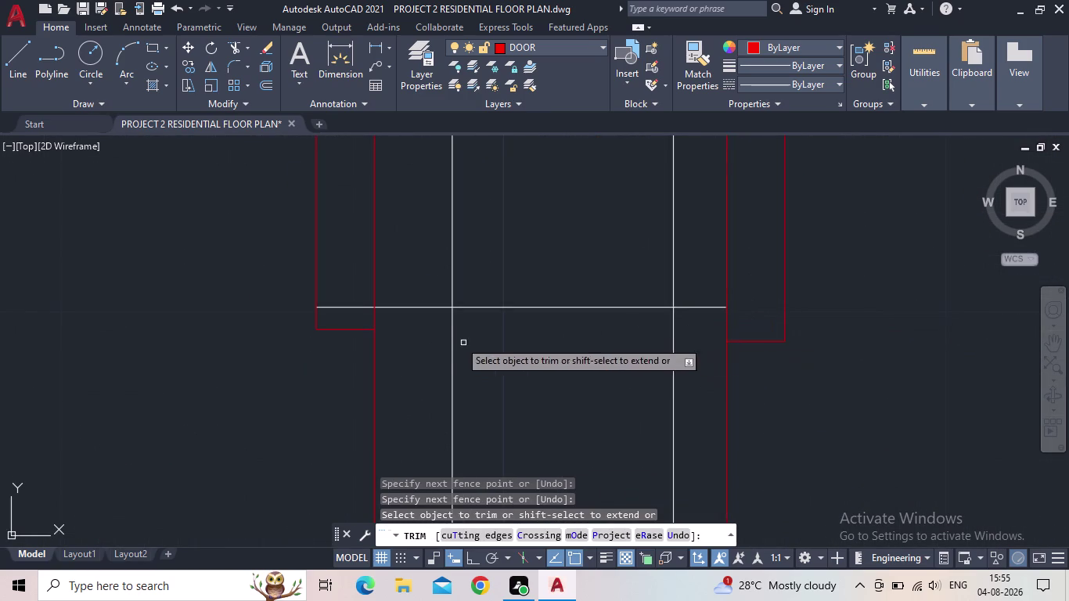
drag(345, 316, 351, 284)
scroll(down, 3)
middle_drag(413, 342, 417, 340)
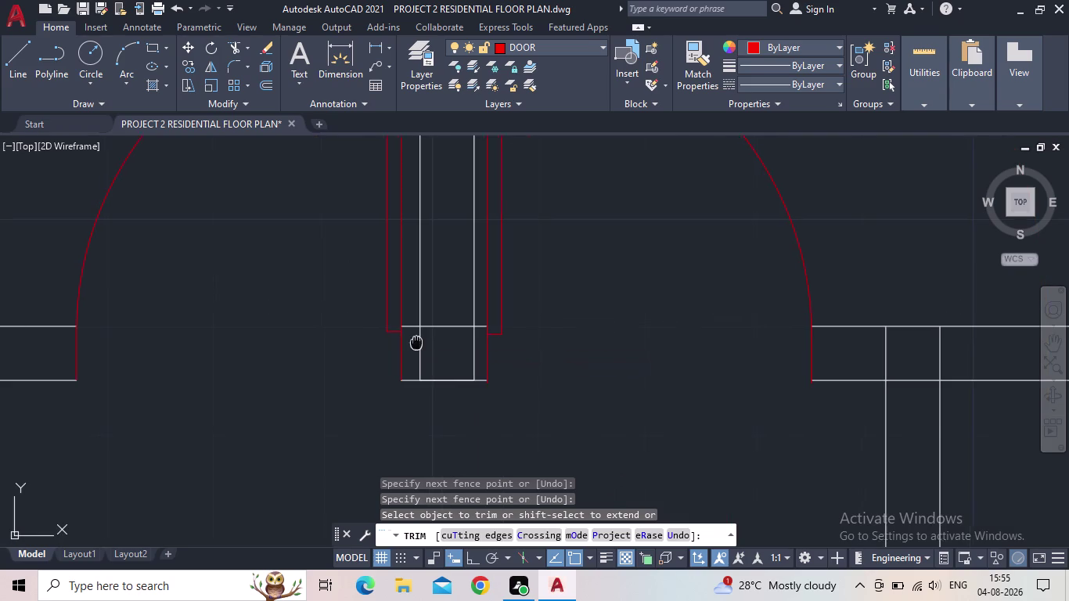
middle_drag(417, 340, 454, 319)
drag(496, 317, 497, 289)
scroll(down, 3)
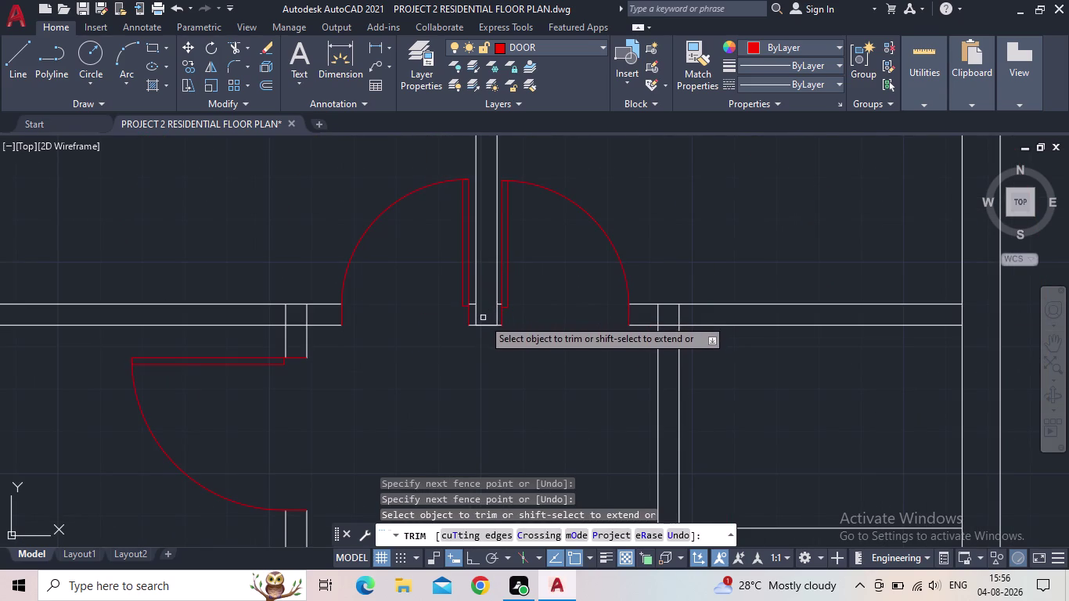
scroll(down, 3)
middle_click(484, 364)
scroll(down, 3)
key(Escape)
middle_click(480, 356)
scroll(up, 3)
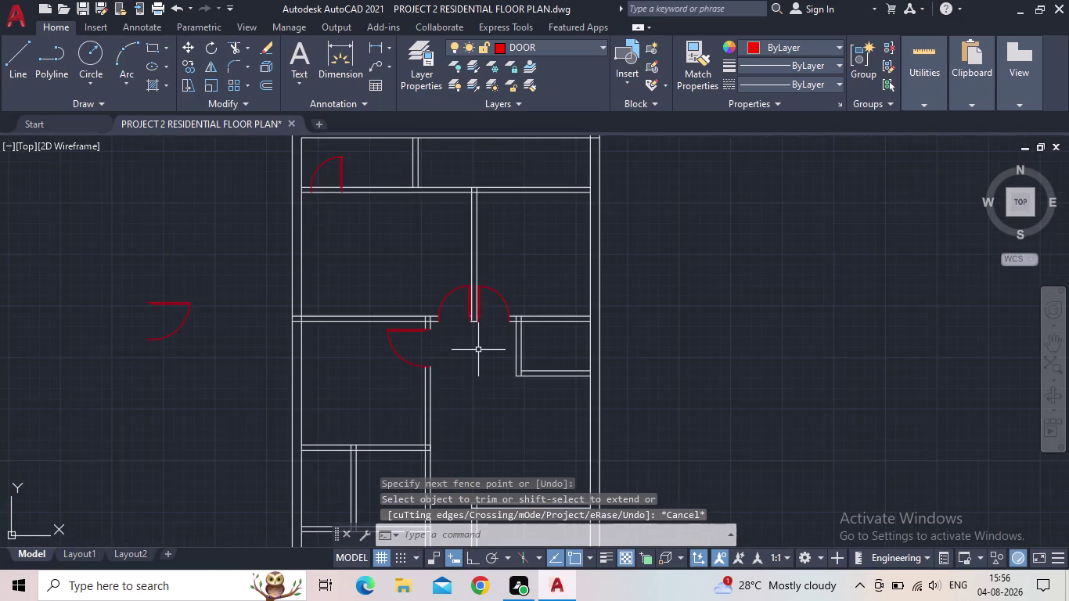
scroll(up, 3)
scroll(up, 3)
middle_drag(474, 344, 487, 440)
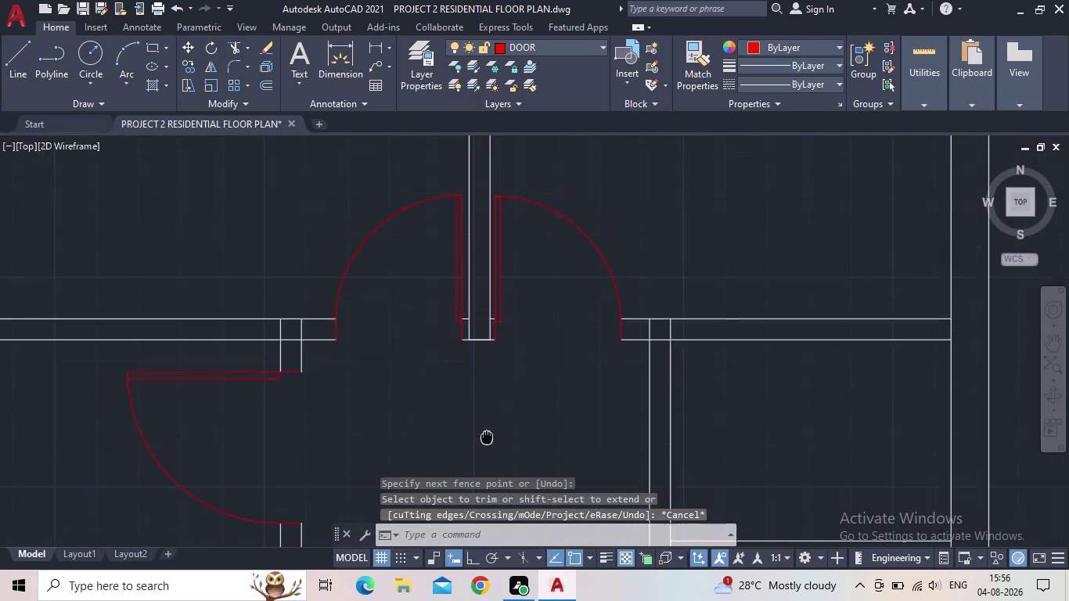
middle_drag(487, 440, 487, 441)
scroll(down, 3)
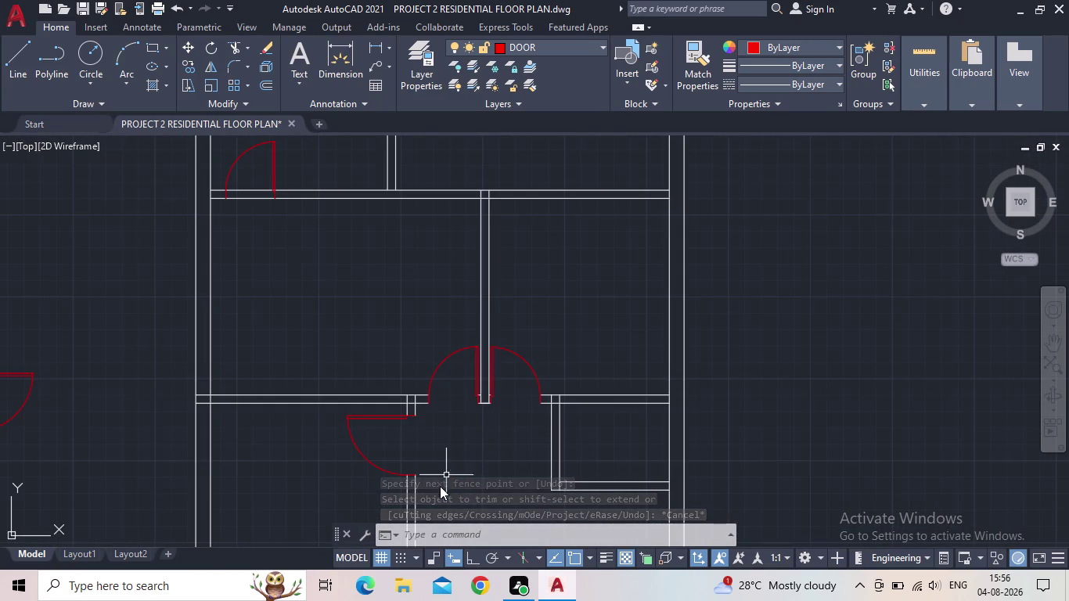
scroll(down, 3)
Select the top-left room's door, pan to its hinge, then clear the selection.
click(342, 271)
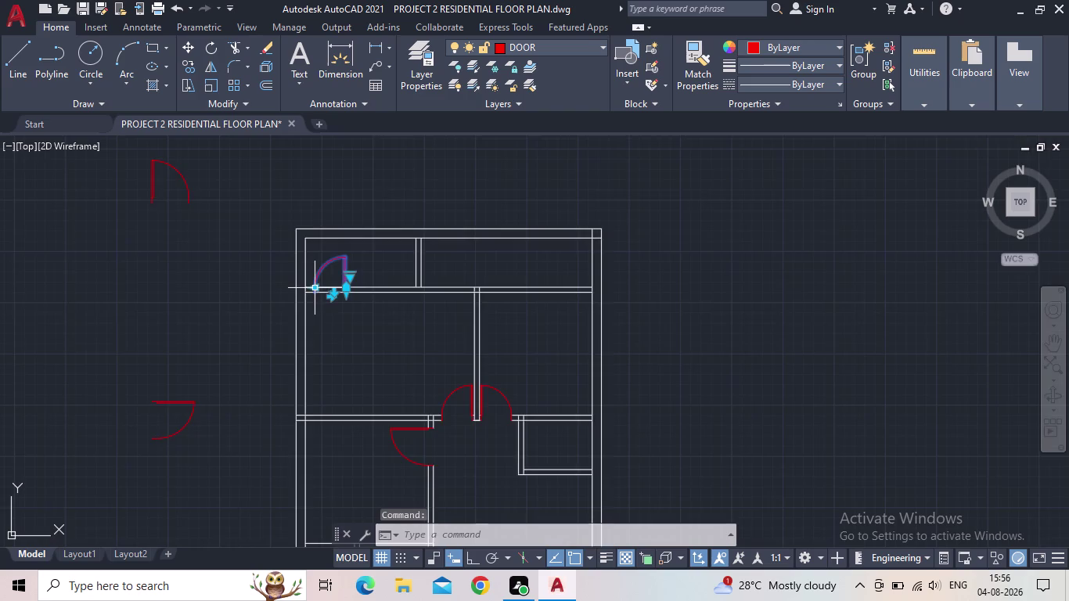
scroll(up, 3)
scroll(up, 3)
click(351, 331)
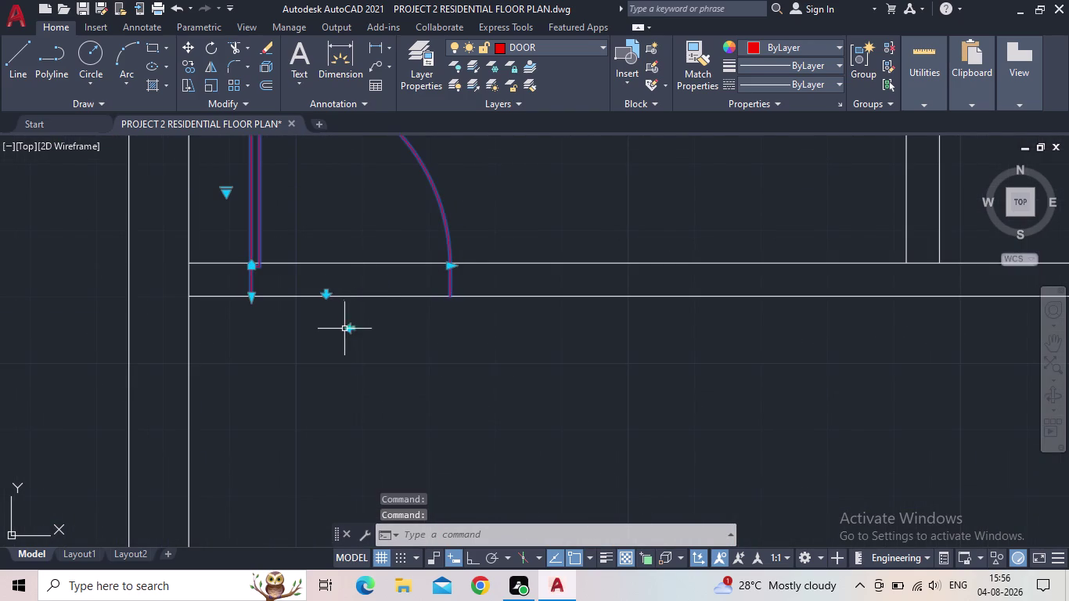
middle_drag(355, 327, 446, 475)
key(Escape)
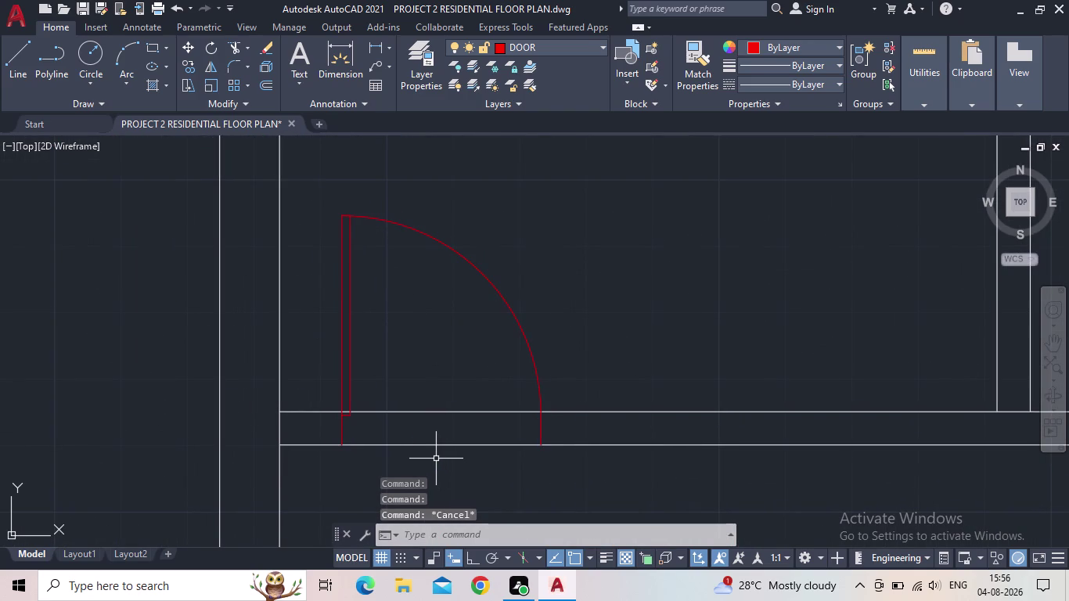
Move the door about 5.56" left from its hinge corner with Ortho on.
key(m)
key(space)
drag(393, 387, 379, 381)
click(312, 355)
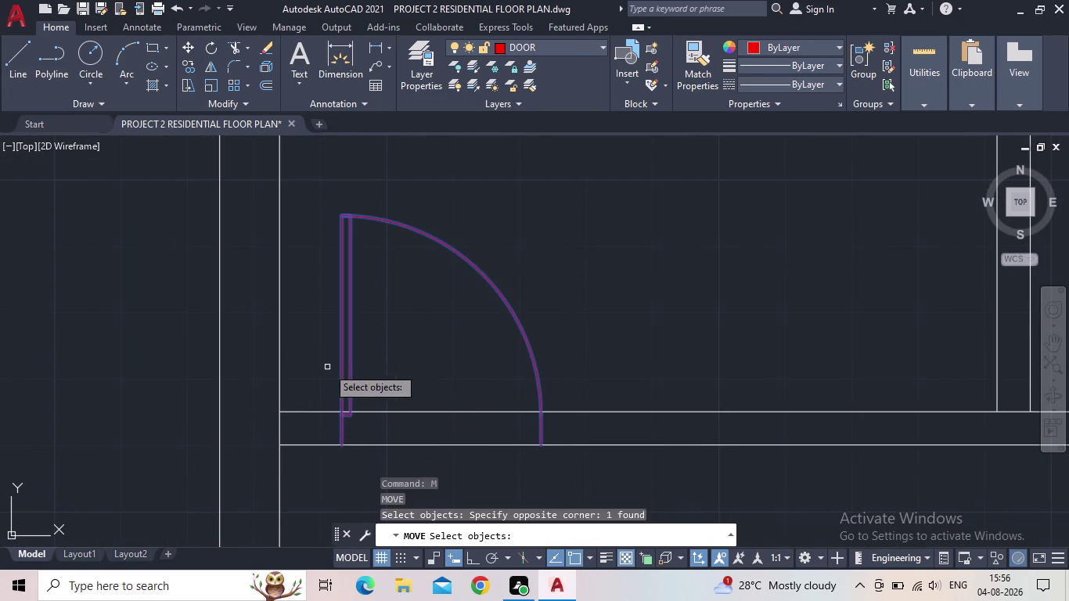
key(space)
scroll(up, 3)
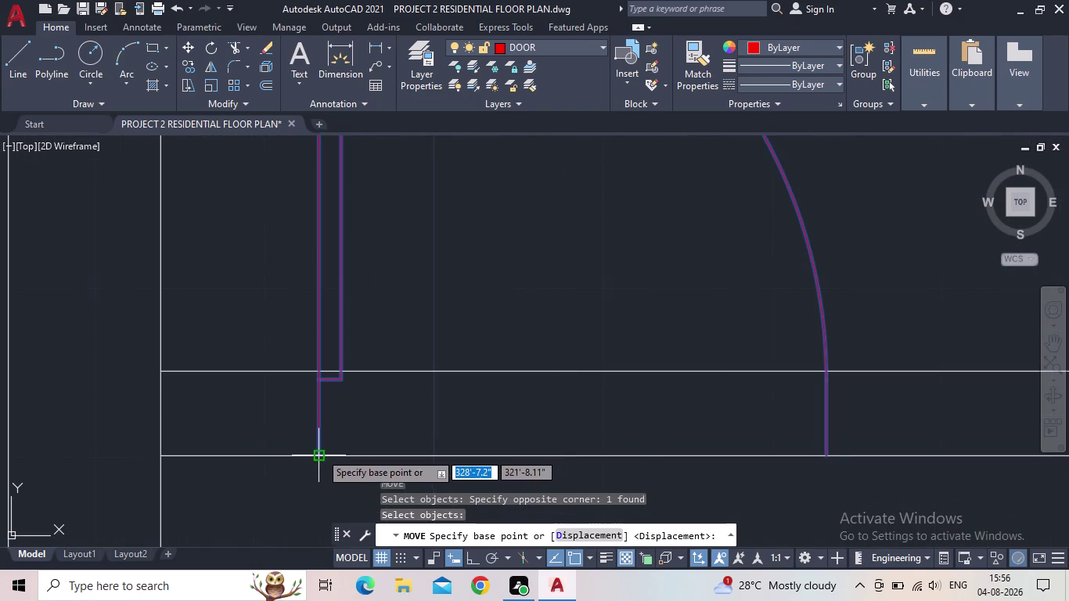
click(320, 452)
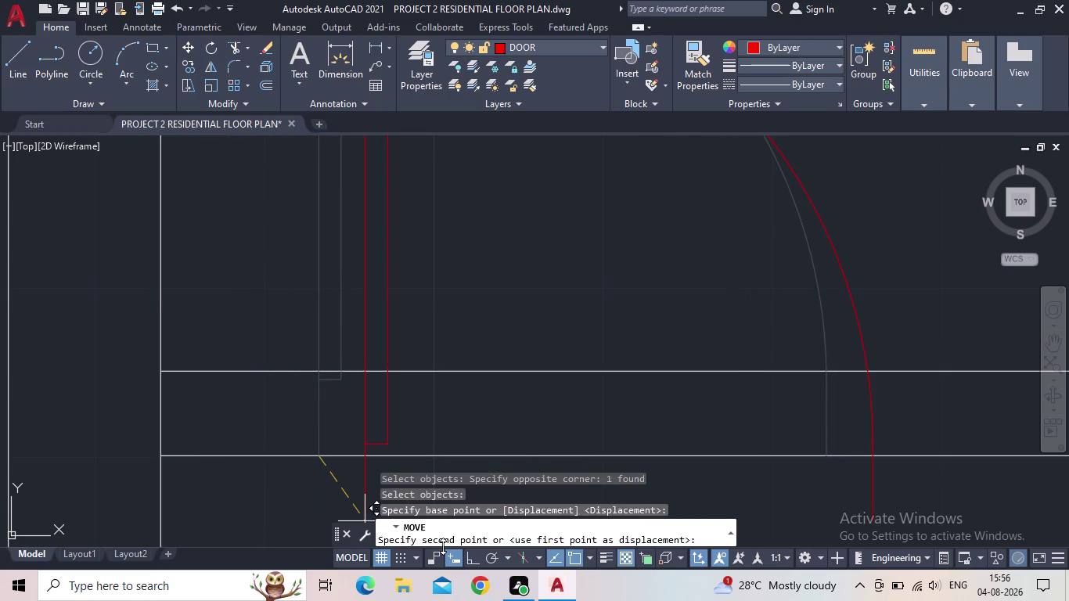
click(472, 560)
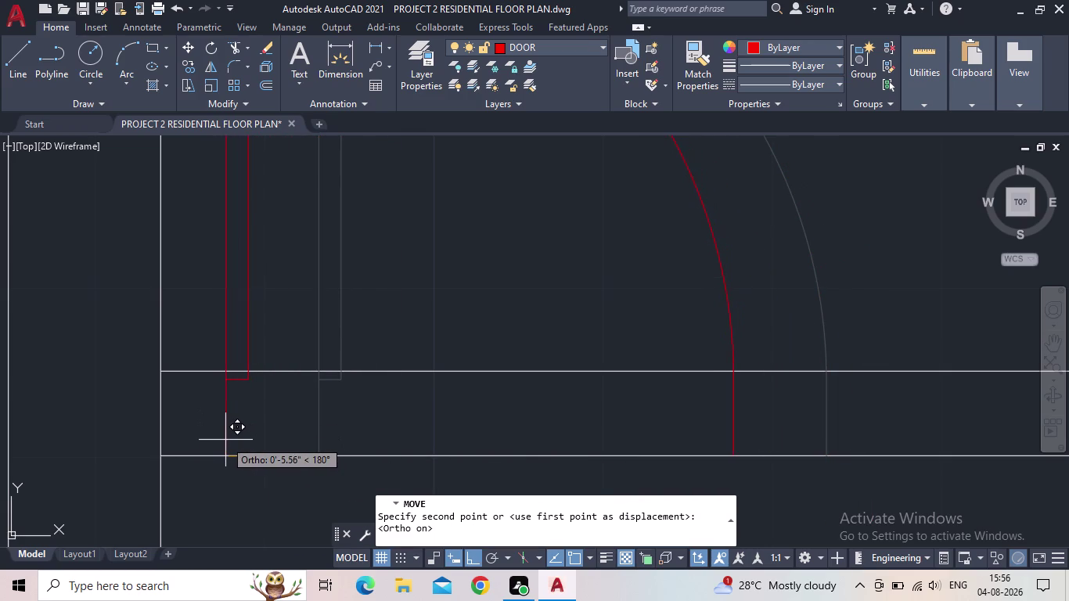
click(223, 440)
scroll(down, 3)
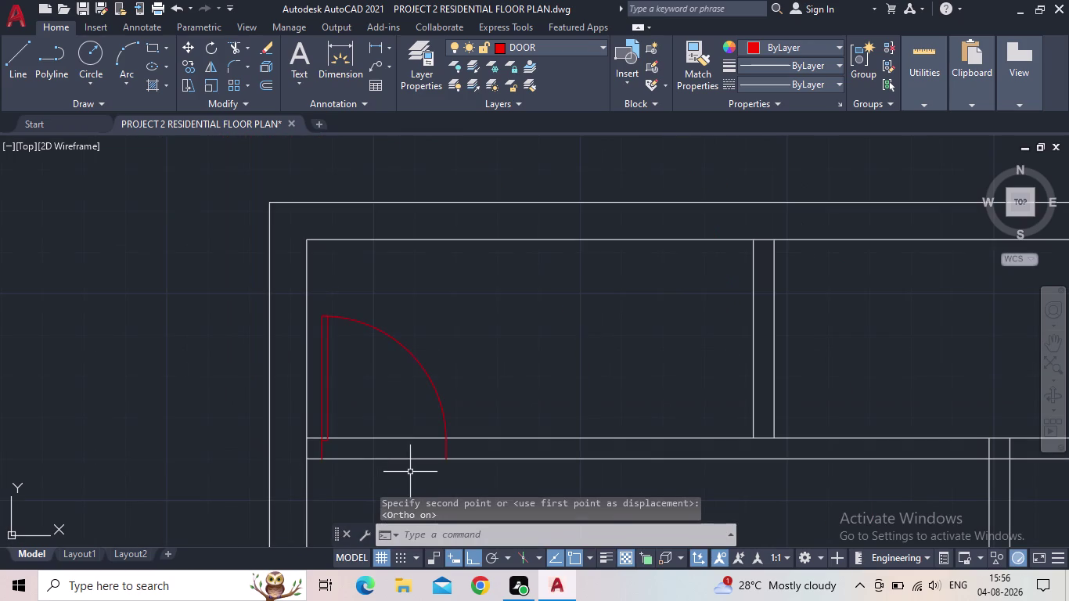
middle_drag(411, 473, 405, 461)
Start trimming wall lines across the door opening, then cancel the trim.
key(t)
key(r)
key(space)
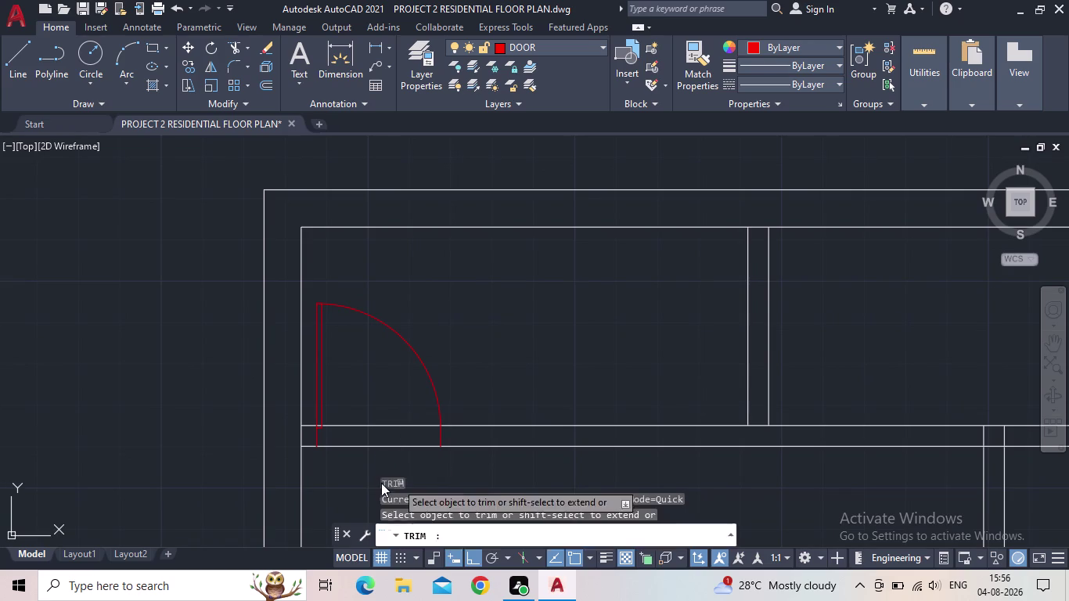
drag(378, 480, 383, 412)
scroll(down, 3)
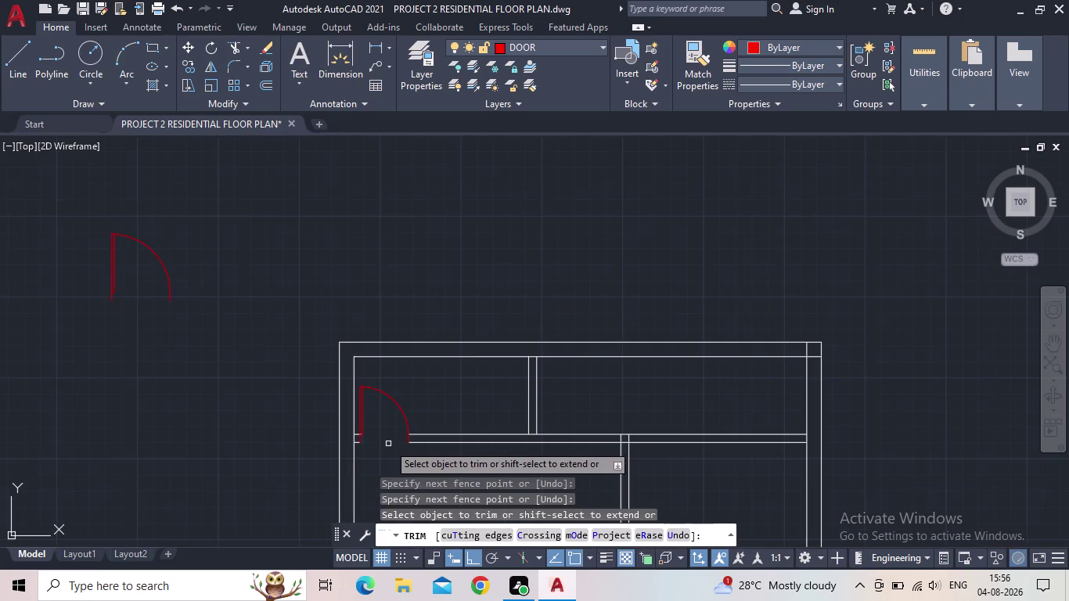
scroll(down, 3)
key(Escape)
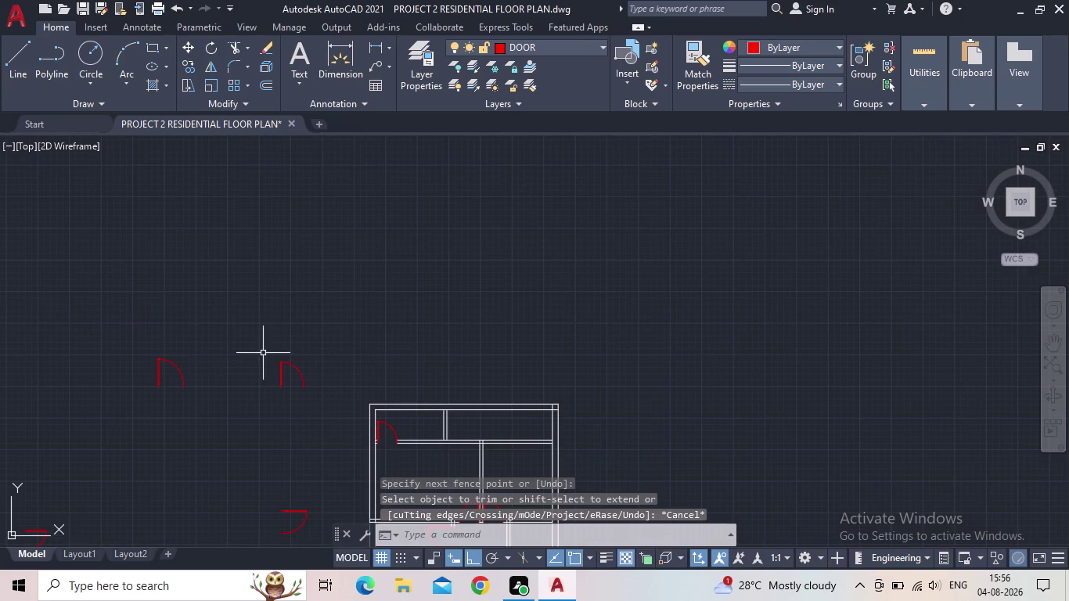
Save the floor plan drawing and view the whole plan.
click(84, 13)
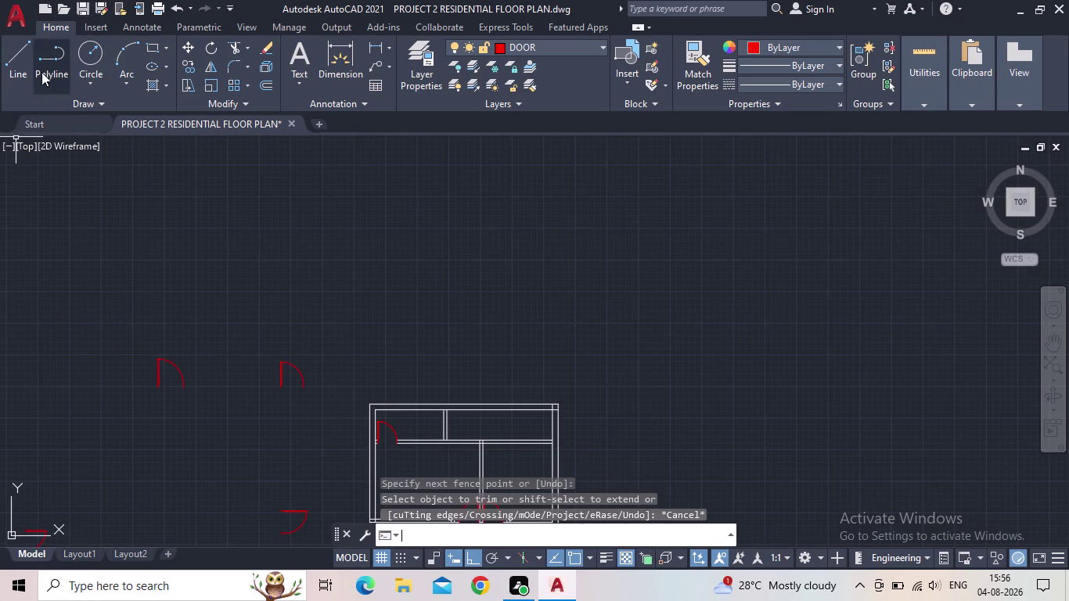
scroll(down, 3)
middle_drag(356, 319, 354, 266)
scroll(up, 3)
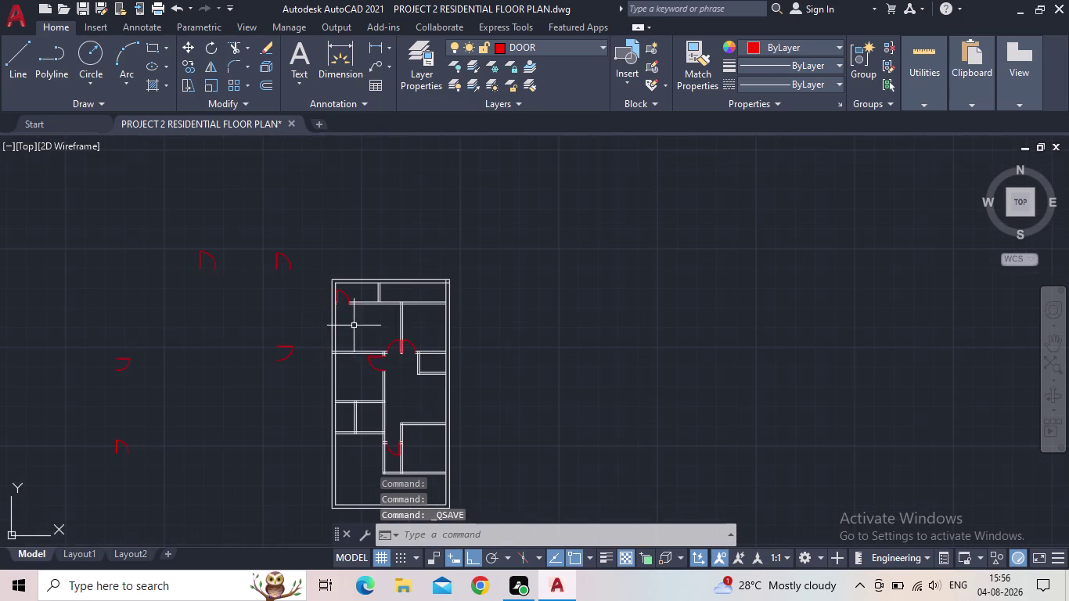
scroll(up, 3)
Select one of the loose door swing blocks beside the plan.
middle_drag(357, 325, 371, 299)
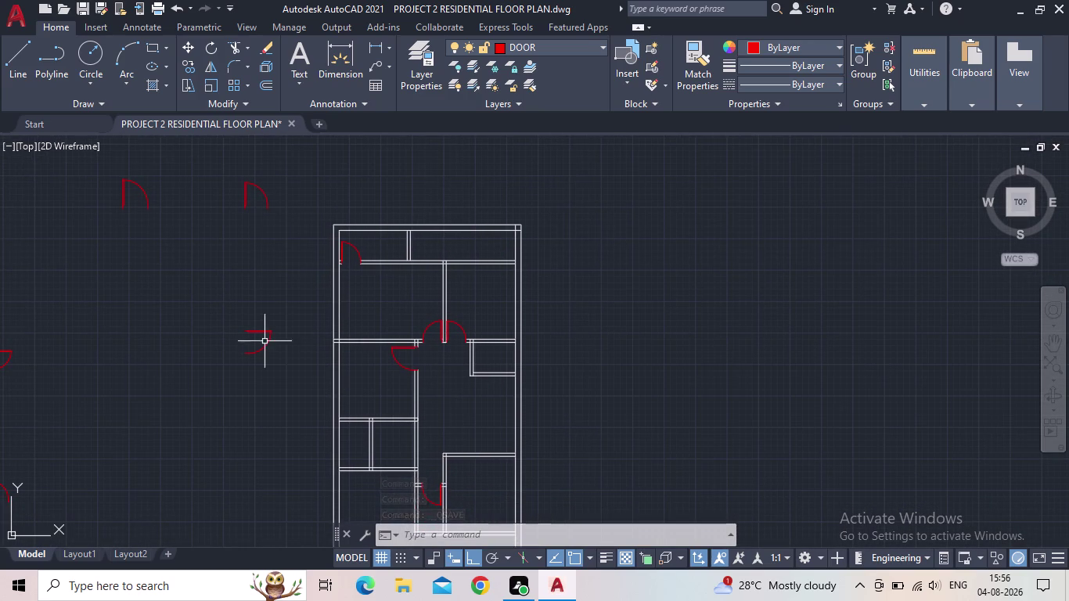
click(267, 359)
click(248, 346)
scroll(up, 3)
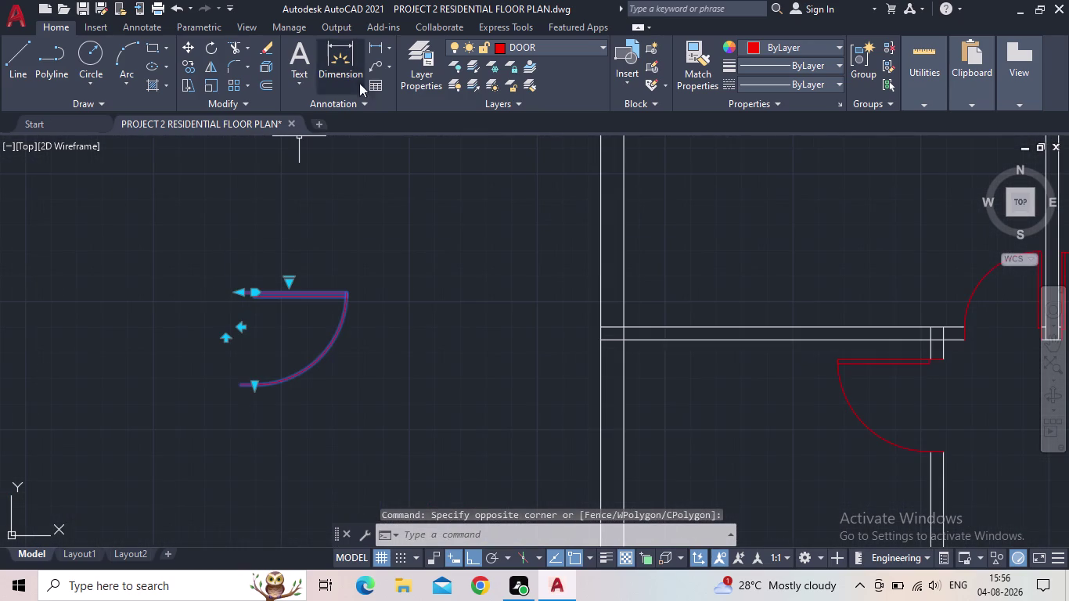
Begin a linear dimension from the door leaf to the arc's end, then cancel it.
click(375, 44)
scroll(up, 3)
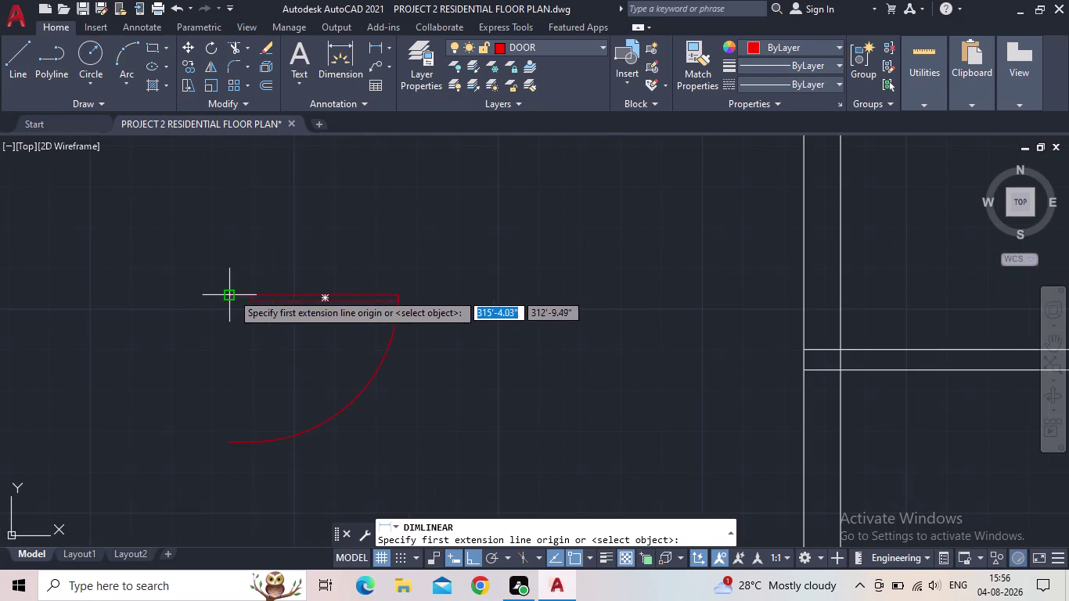
drag(232, 293, 234, 300)
click(228, 446)
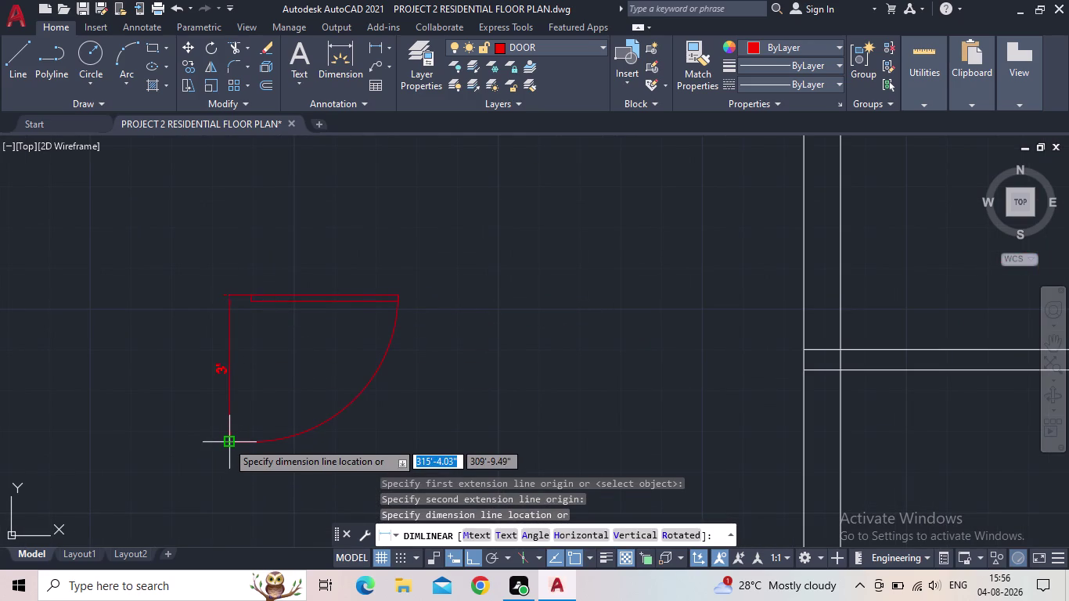
key(Escape)
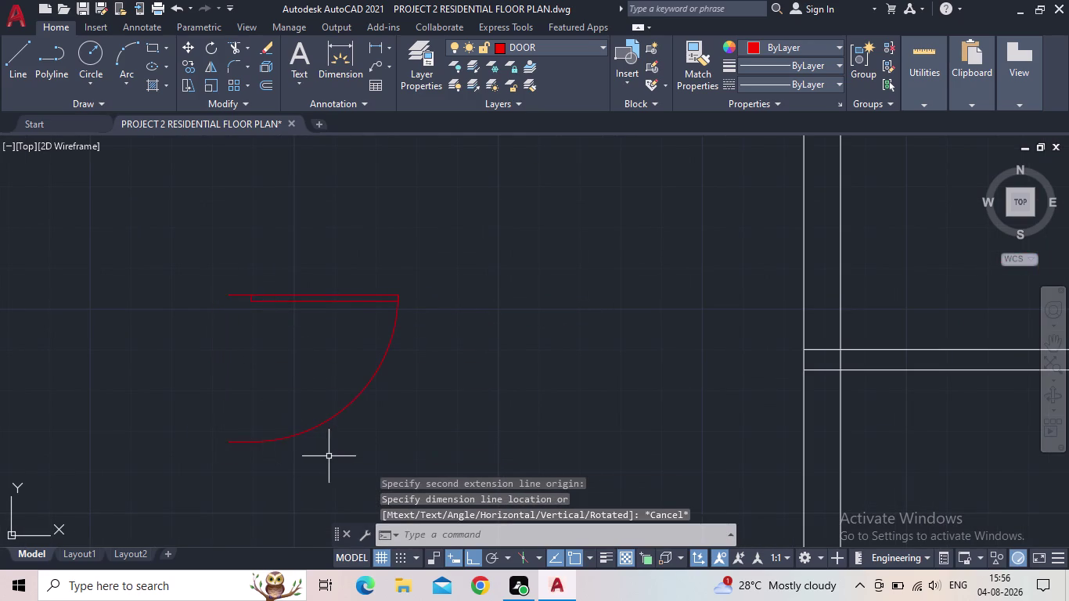
Delete the stray door swing block.
drag(330, 456, 320, 436)
click(303, 407)
key(Delete)
scroll(down, 3)
middle_drag(329, 416, 407, 388)
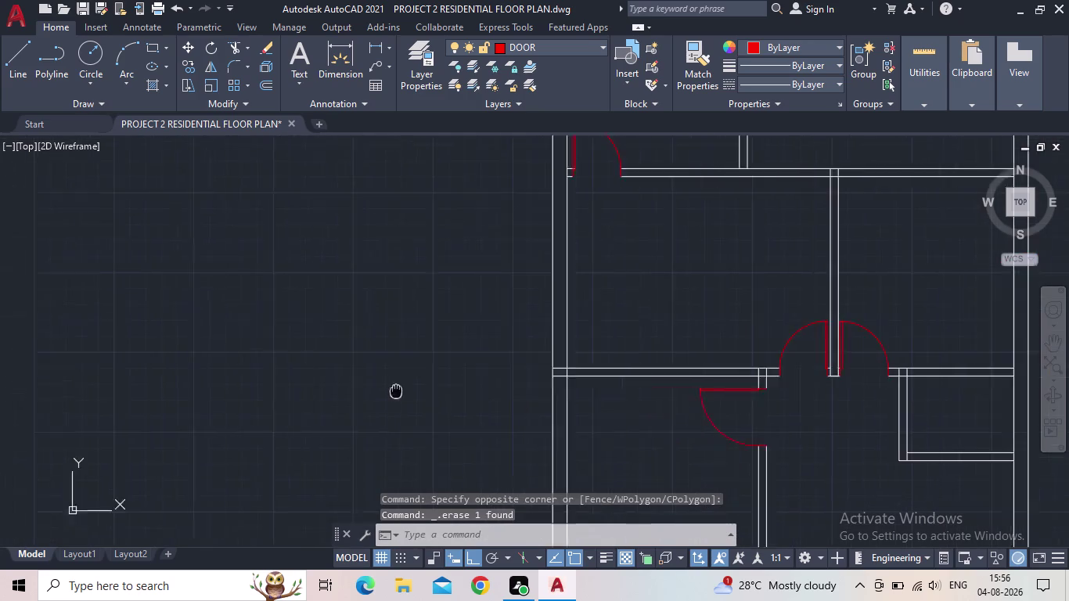
middle_drag(407, 389, 468, 386)
scroll(down, 3)
Select the remaining loose door block.
middle_drag(167, 397, 421, 438)
scroll(up, 3)
drag(322, 468, 322, 466)
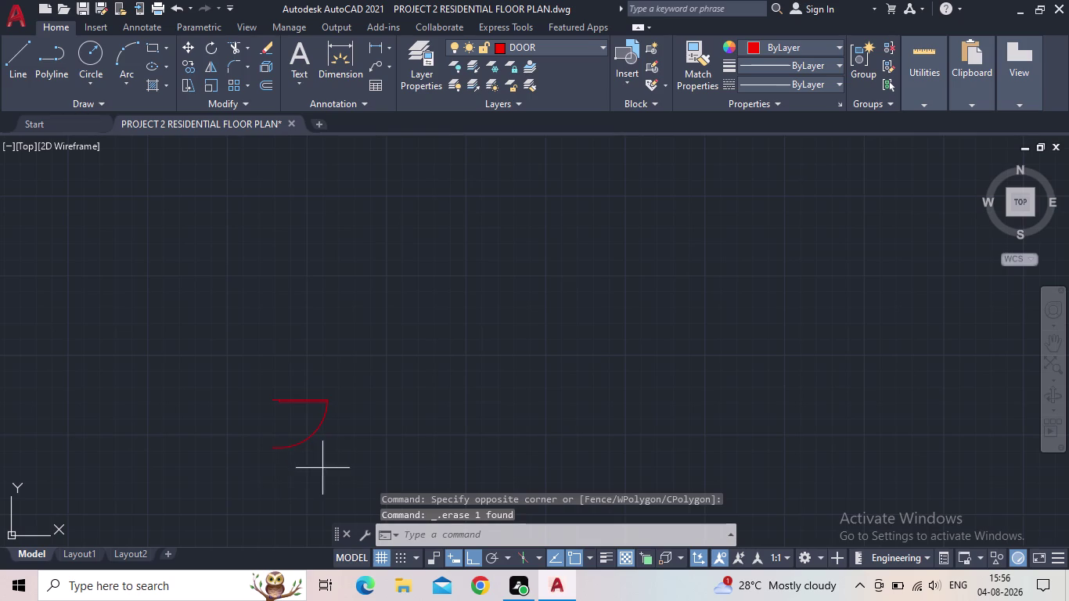
drag(322, 466, 310, 454)
click(277, 429)
Rotate the door a quarter turn (270°) about its base point and reselect it.
key(r)
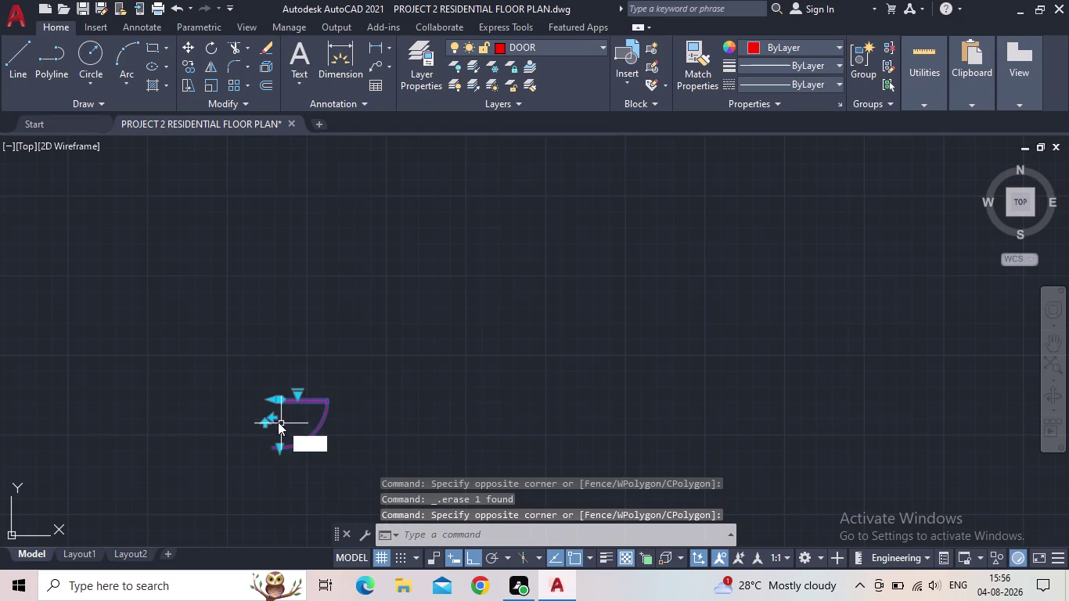
key(o)
key(space)
click(268, 401)
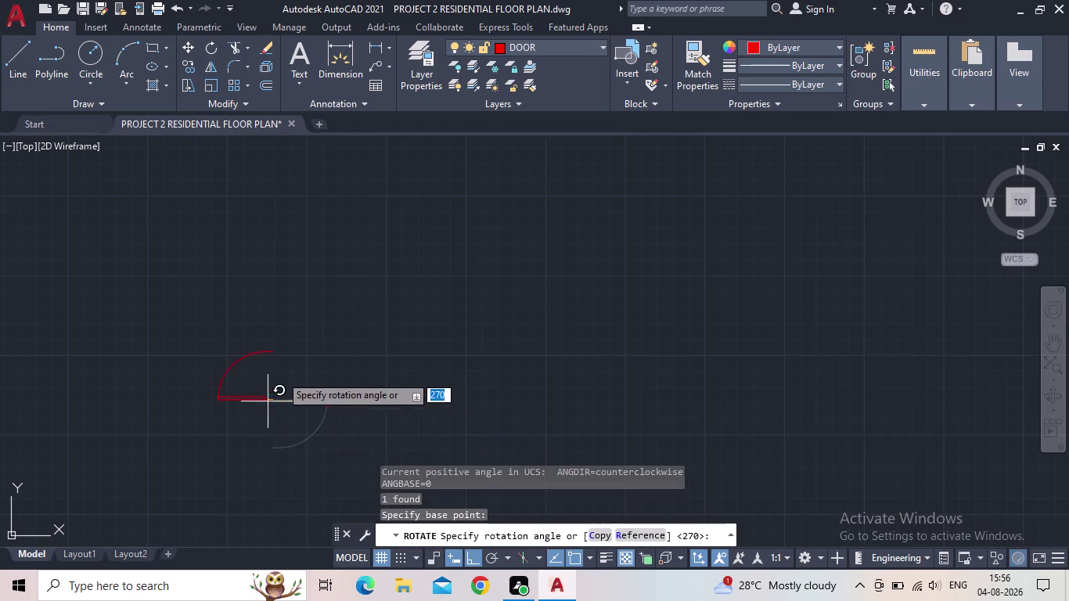
click(278, 490)
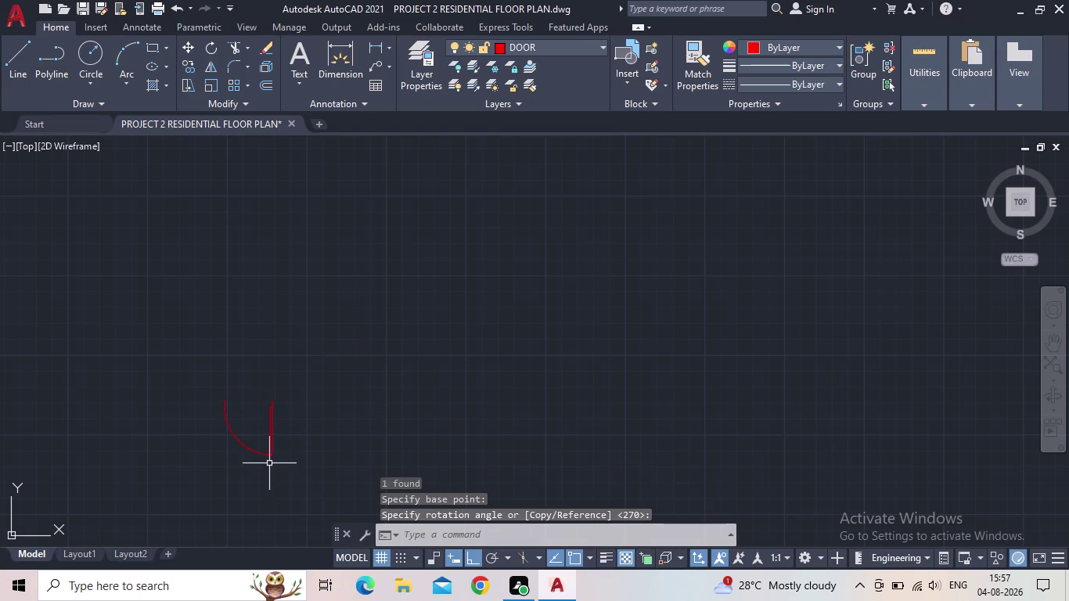
click(274, 438)
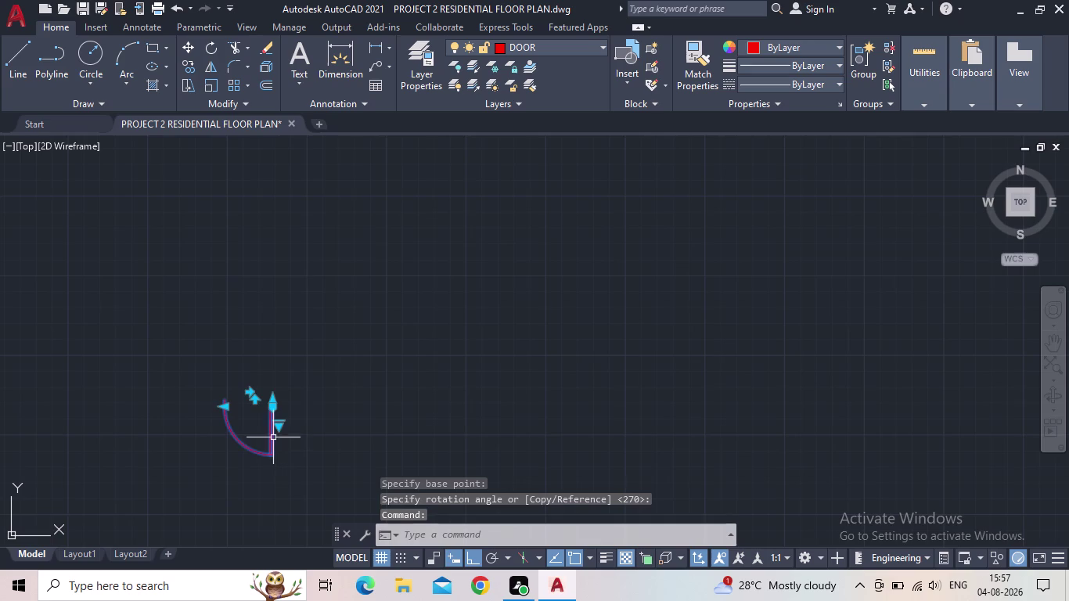
scroll(up, 3)
click(227, 345)
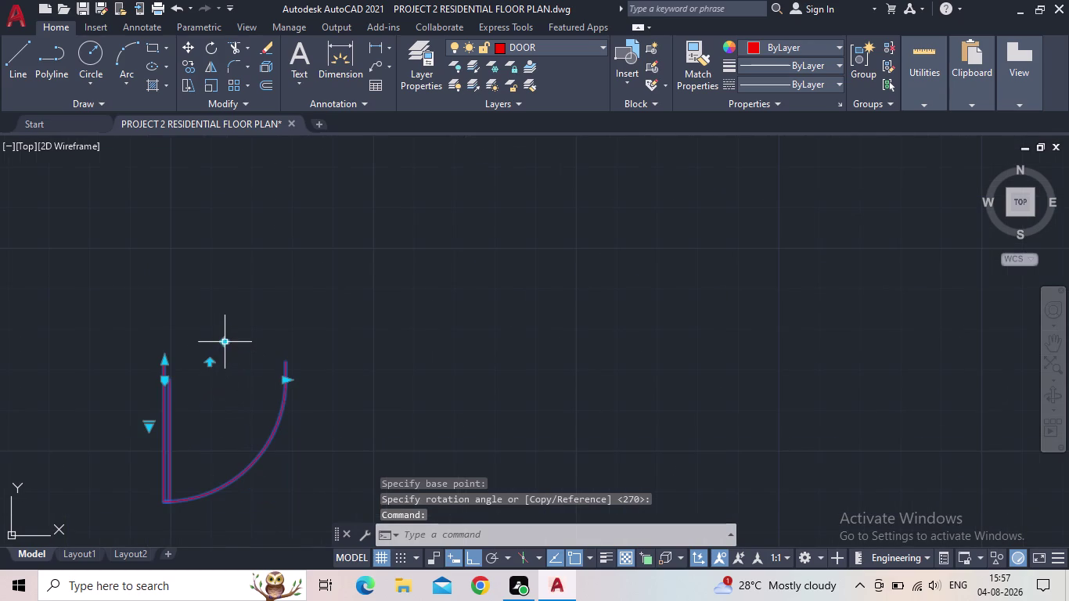